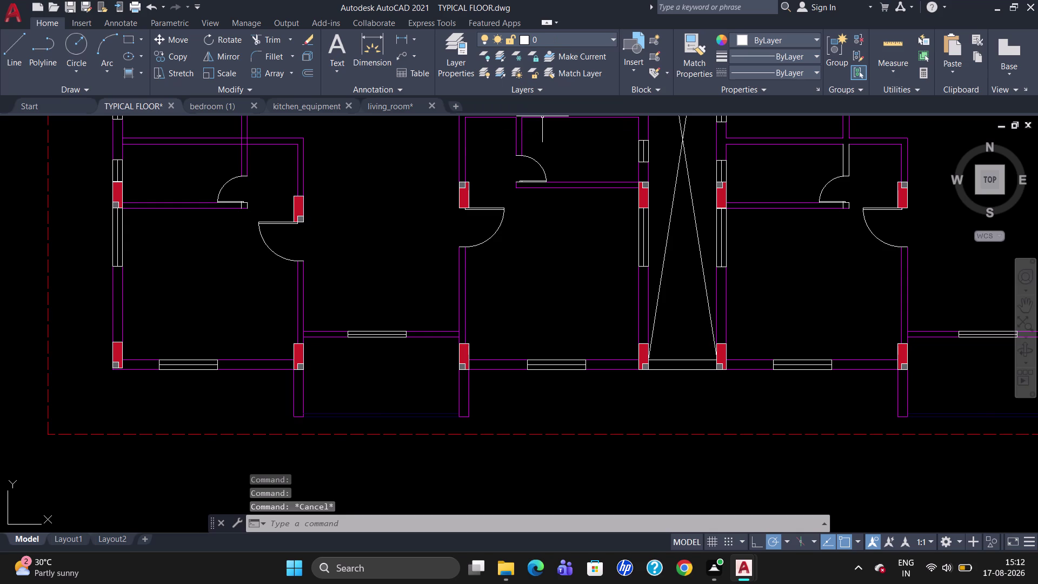
Move the short white wall line beside the door onto Layer1.
scroll(down, 3)
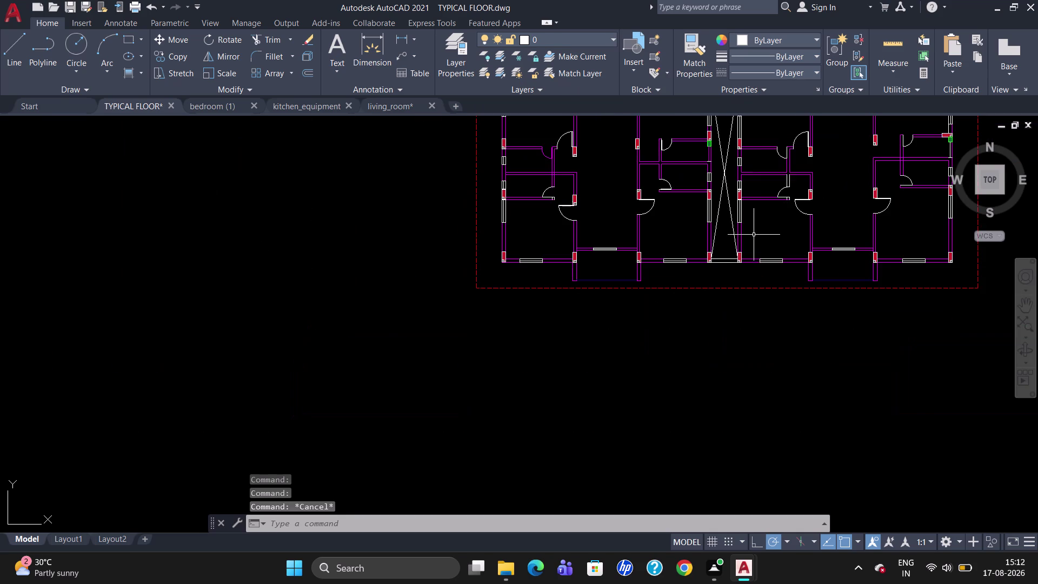
scroll(up, 3)
click(787, 181)
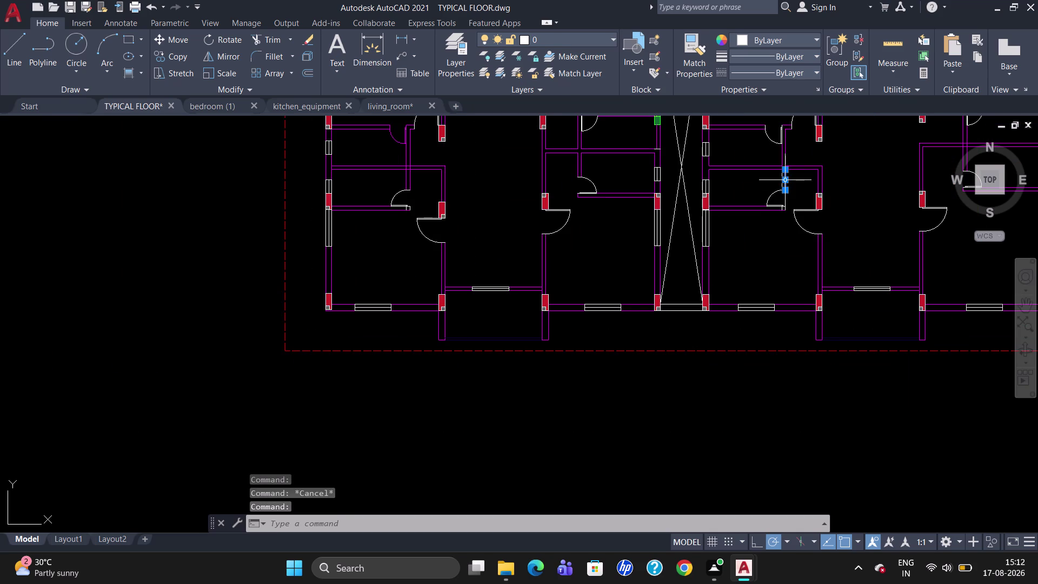
scroll(up, 3)
click(781, 180)
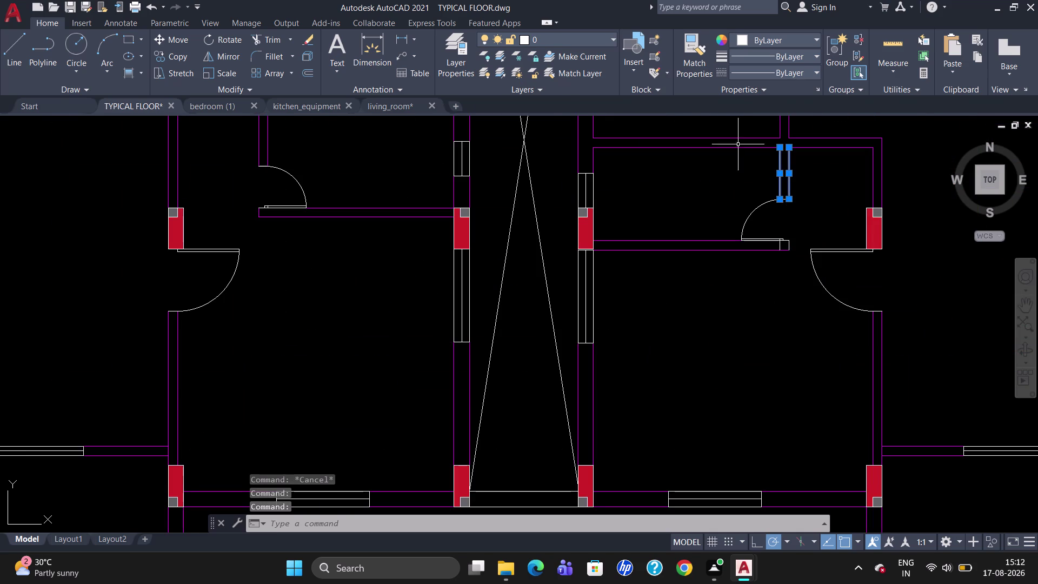
click(597, 46)
click(580, 85)
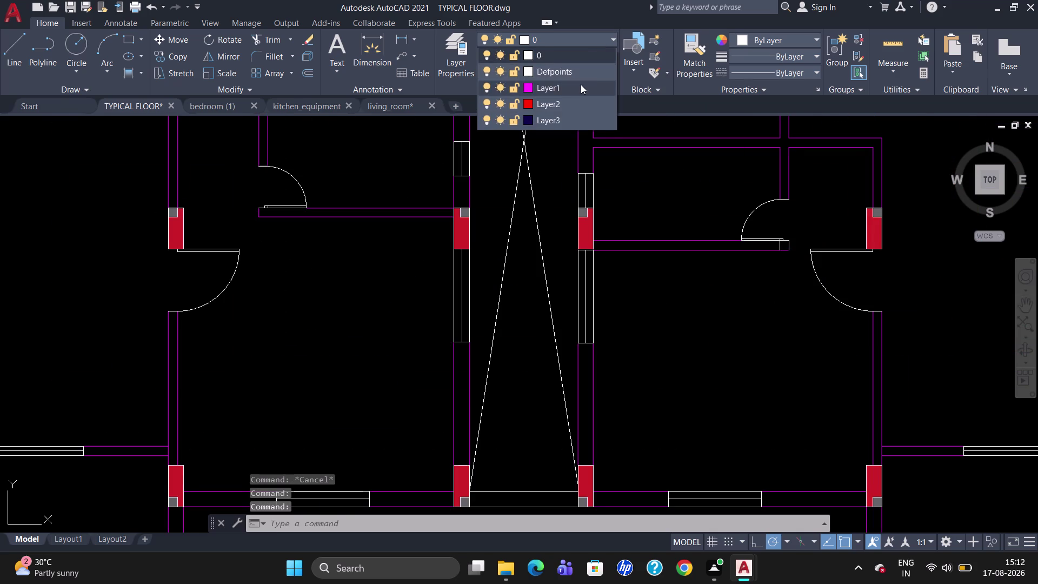
key(Escape)
Move the three white line pieces beside the green column onto Layer1.
scroll(down, 3)
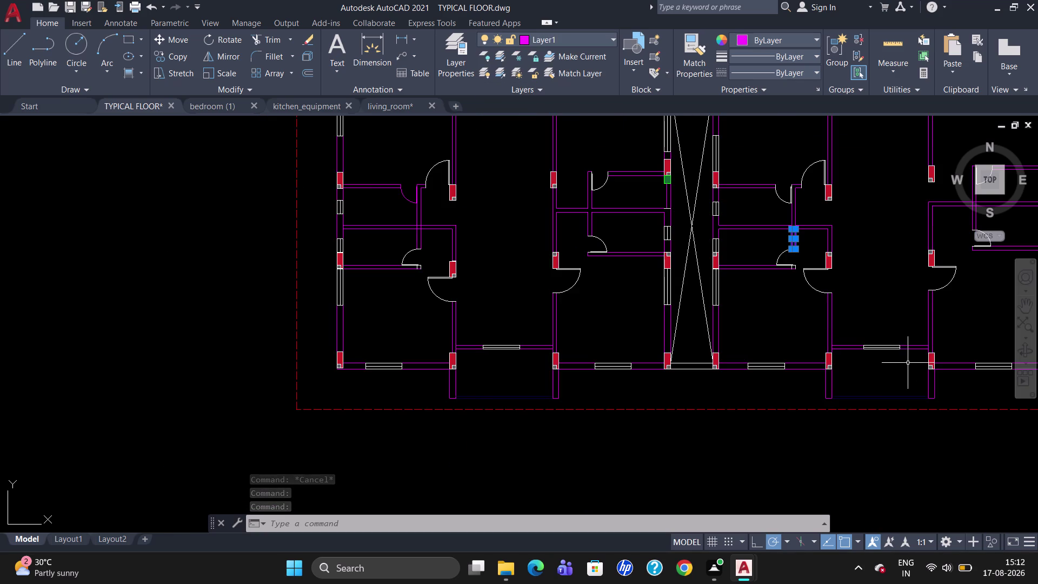
scroll(up, 3)
scroll(down, 3)
scroll(down, 3)
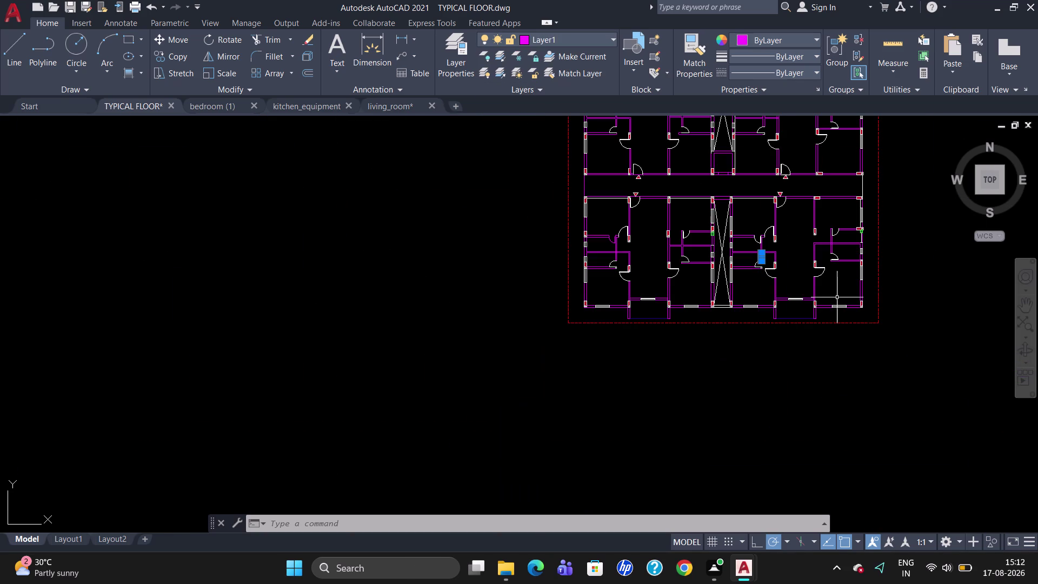
scroll(up, 3)
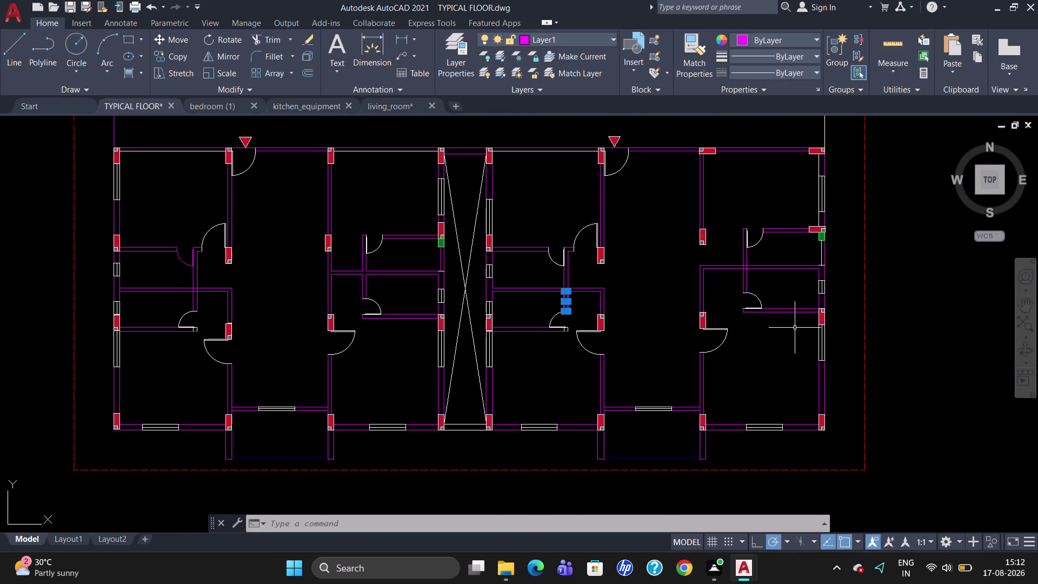
scroll(up, 3)
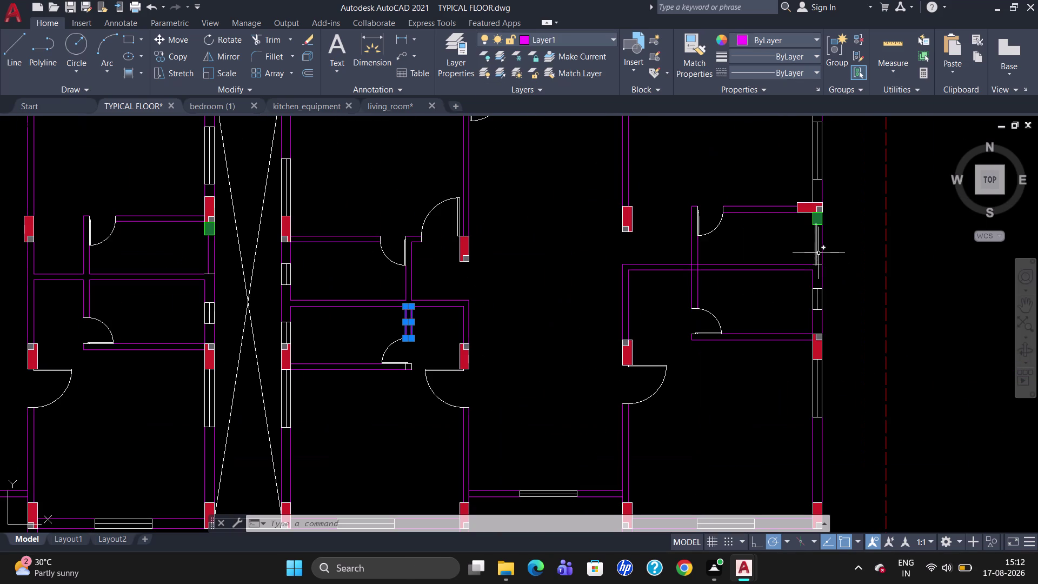
click(816, 252)
scroll(up, 3)
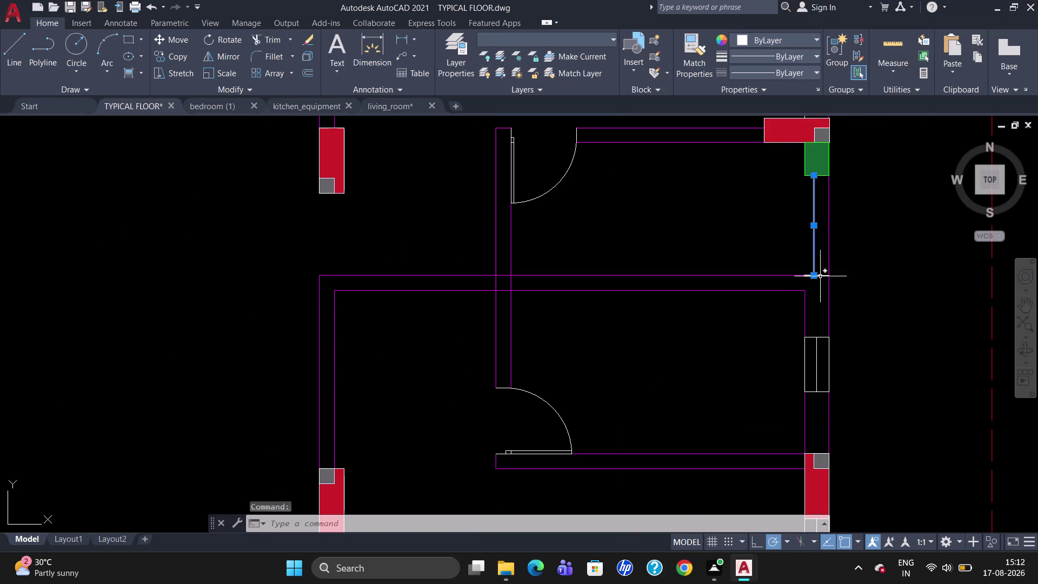
click(820, 276)
scroll(up, 3)
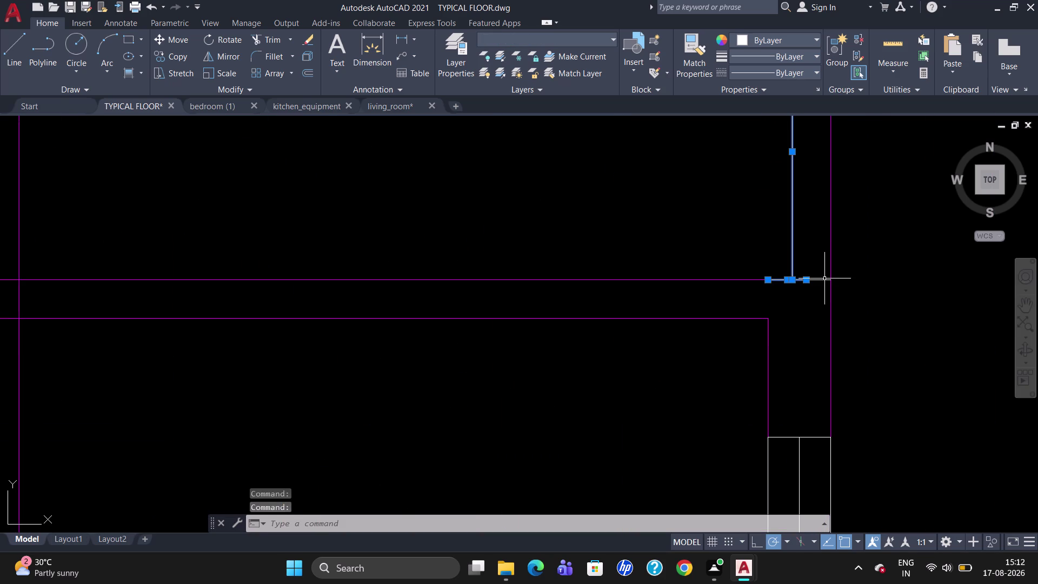
click(825, 280)
click(579, 45)
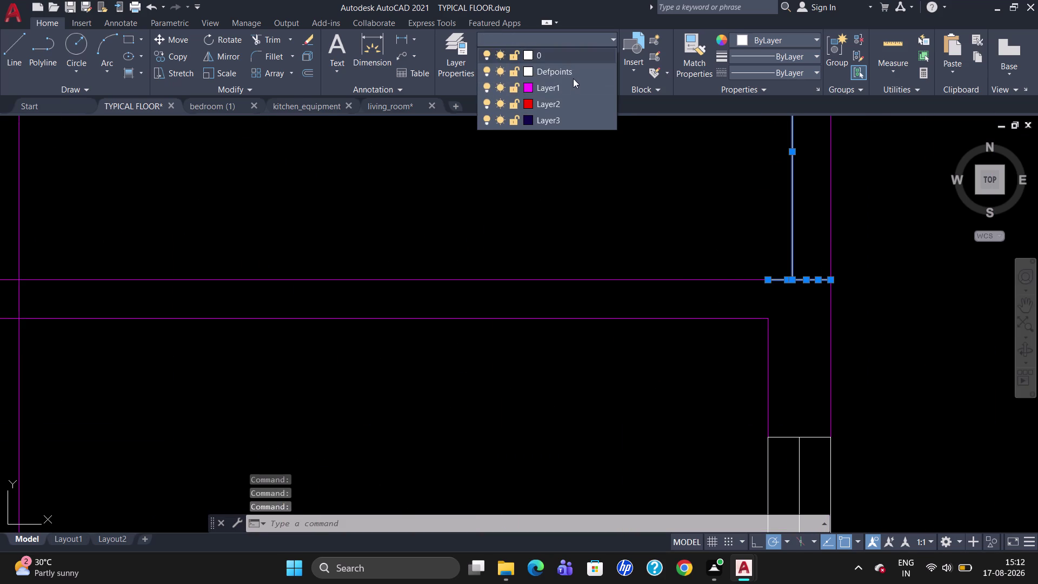
click(573, 90)
key(Escape)
key(Escape)
scroll(down, 3)
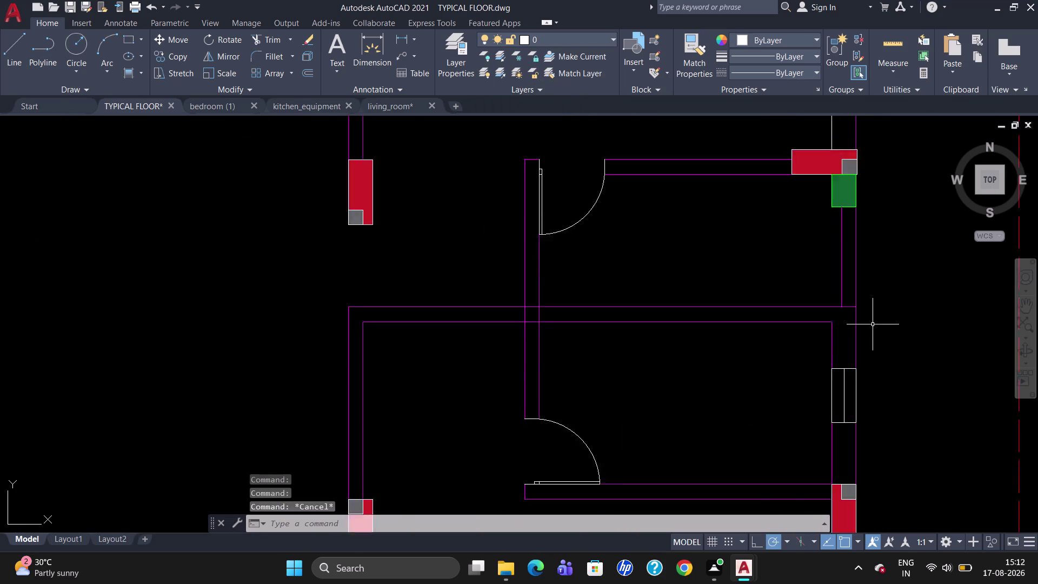
scroll(down, 3)
Try trimming the wall lines at the room corner, then abandon the trim.
text(TR)
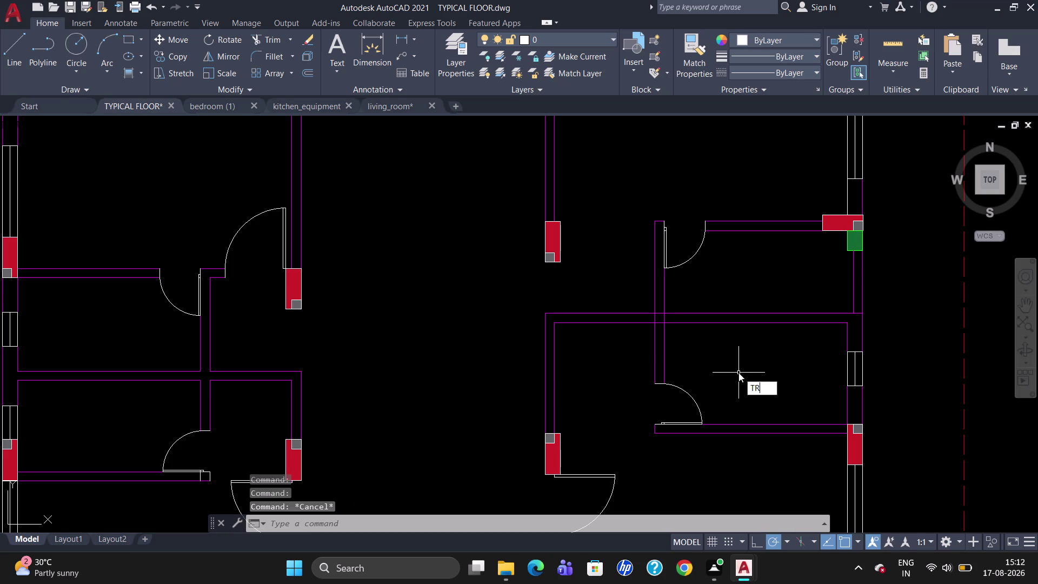
key(Return)
key(Return)
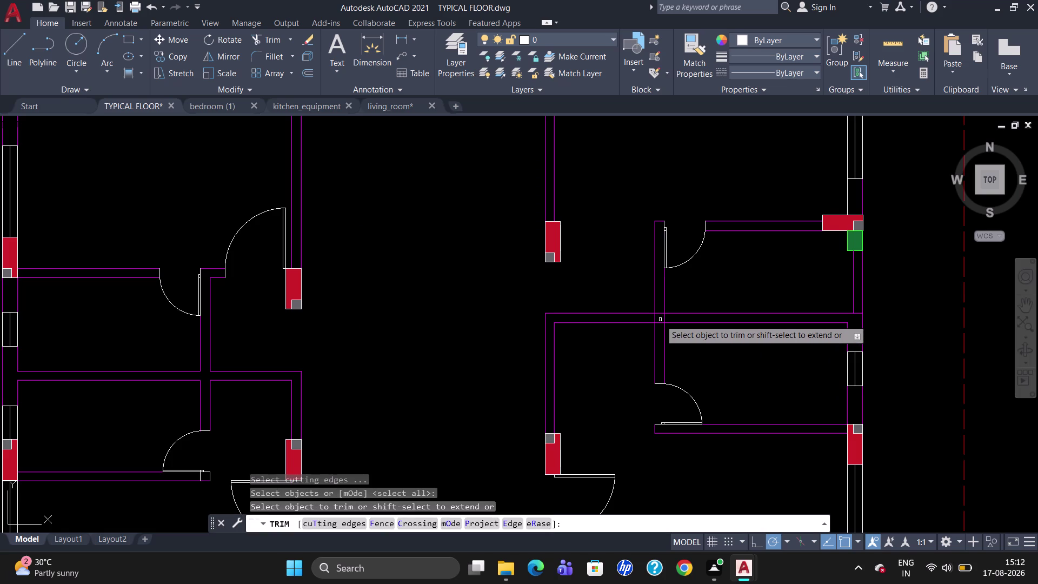
click(663, 319)
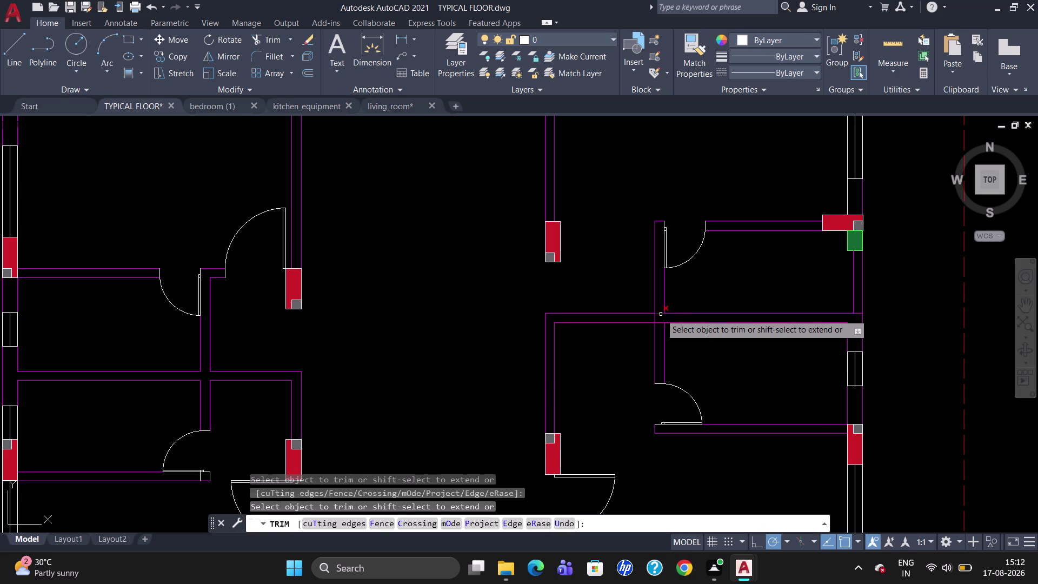
click(661, 315)
click(654, 317)
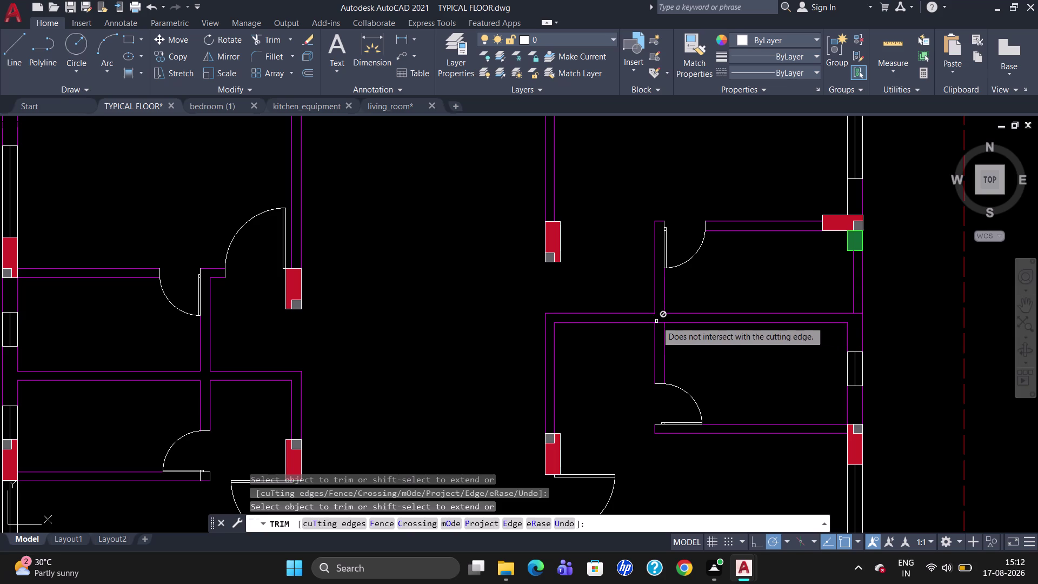
click(659, 322)
key(Escape)
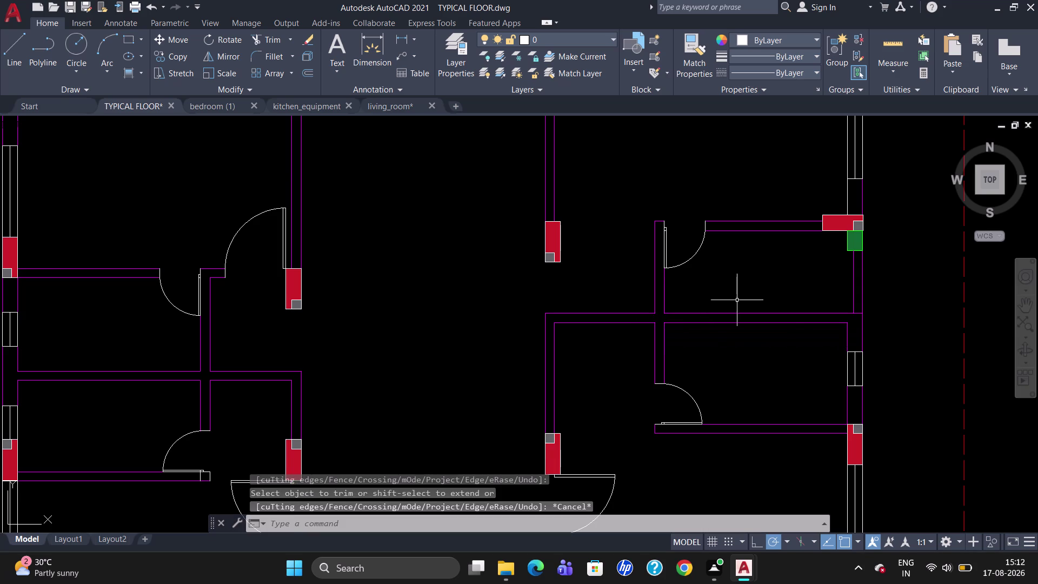
Trim the wall end beside the door using all objects as cutting edges.
scroll(down, 3)
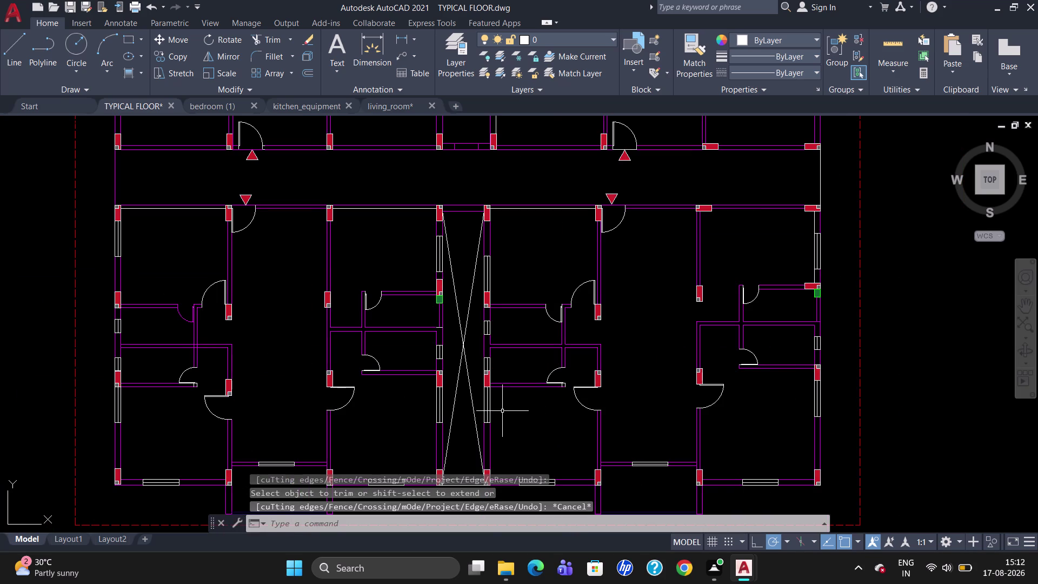
scroll(up, 3)
text(T)
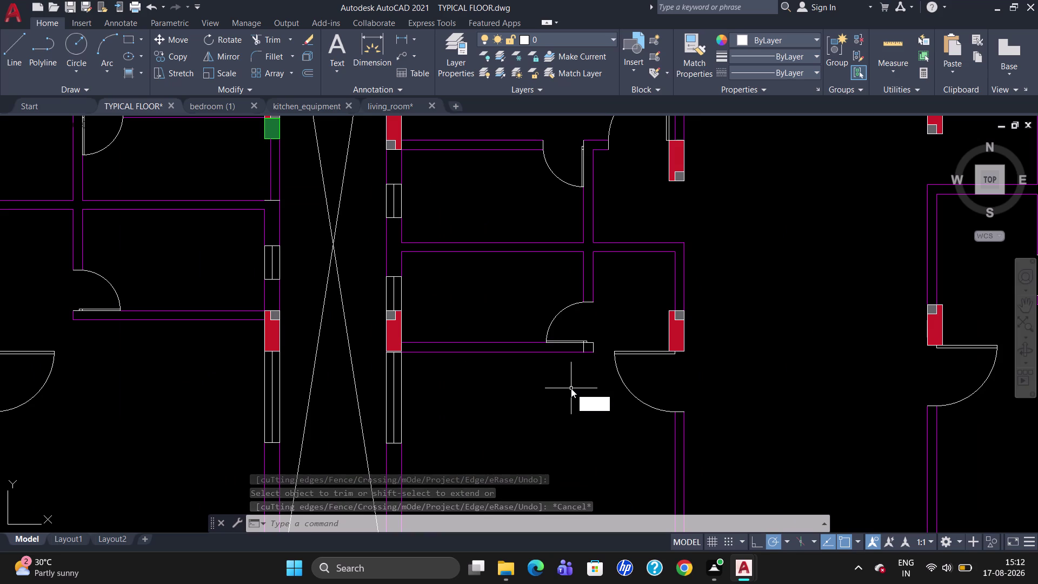
text(R)
key(Return)
key(Return)
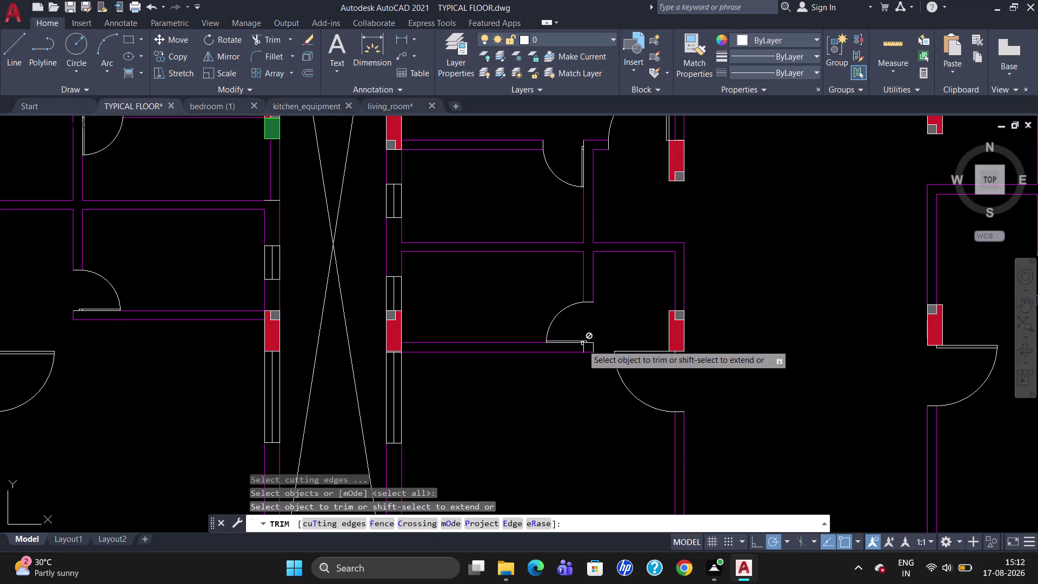
click(583, 349)
key(Escape)
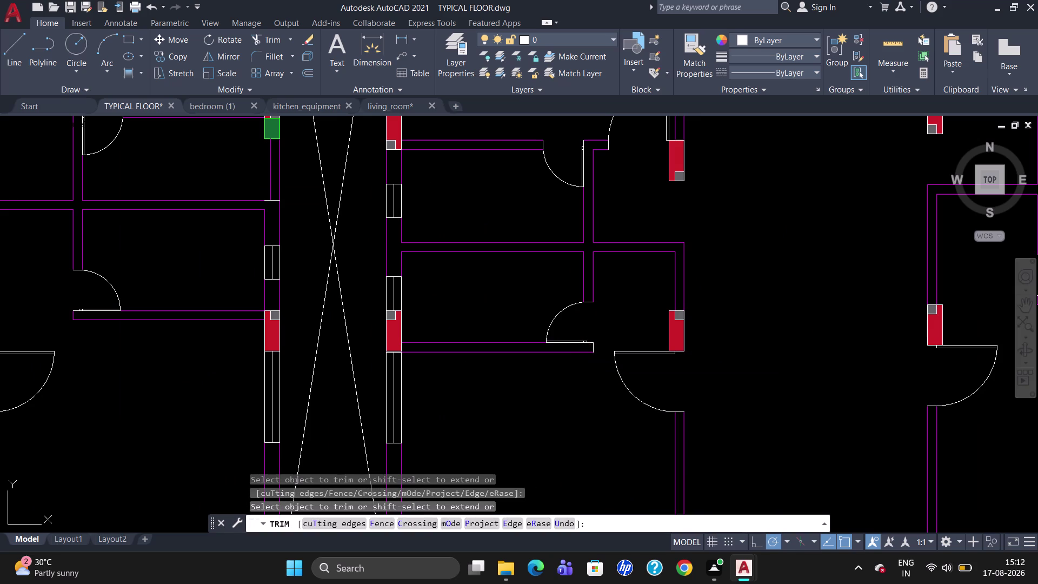
Put the short wall end line on Layer1.
scroll(up, 3)
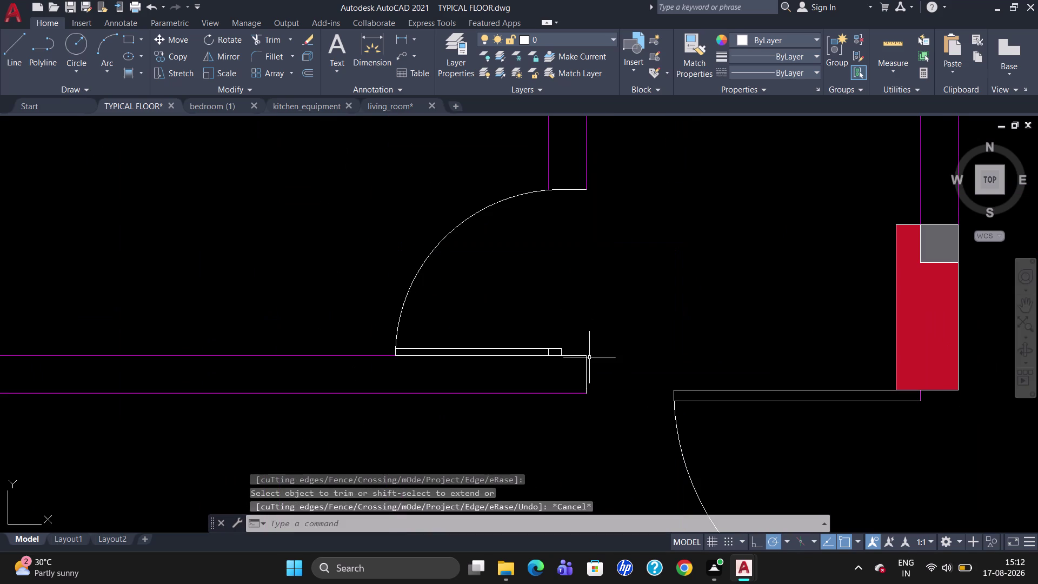
click(586, 376)
scroll(up, 3)
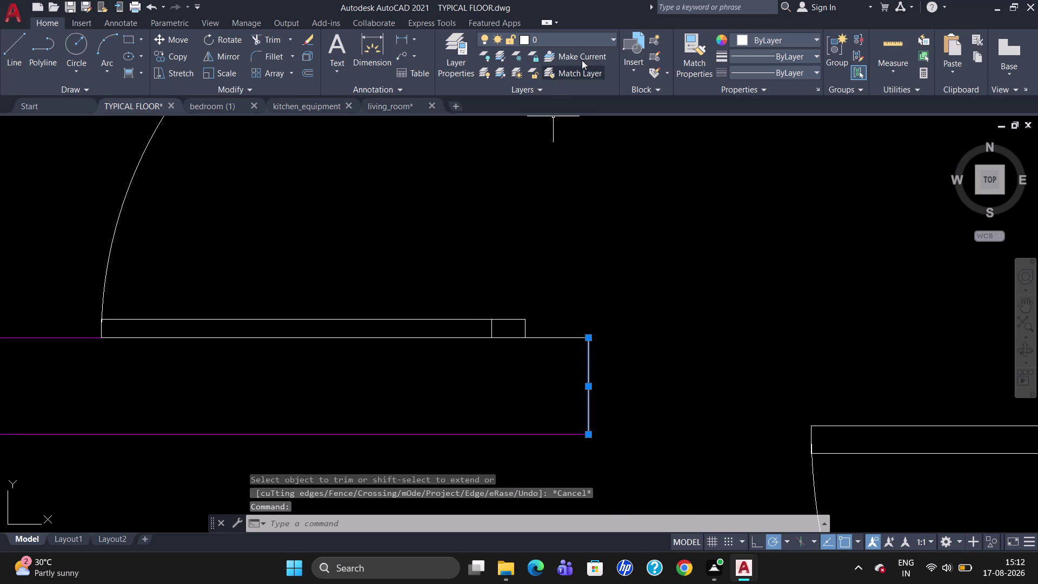
click(597, 36)
click(588, 90)
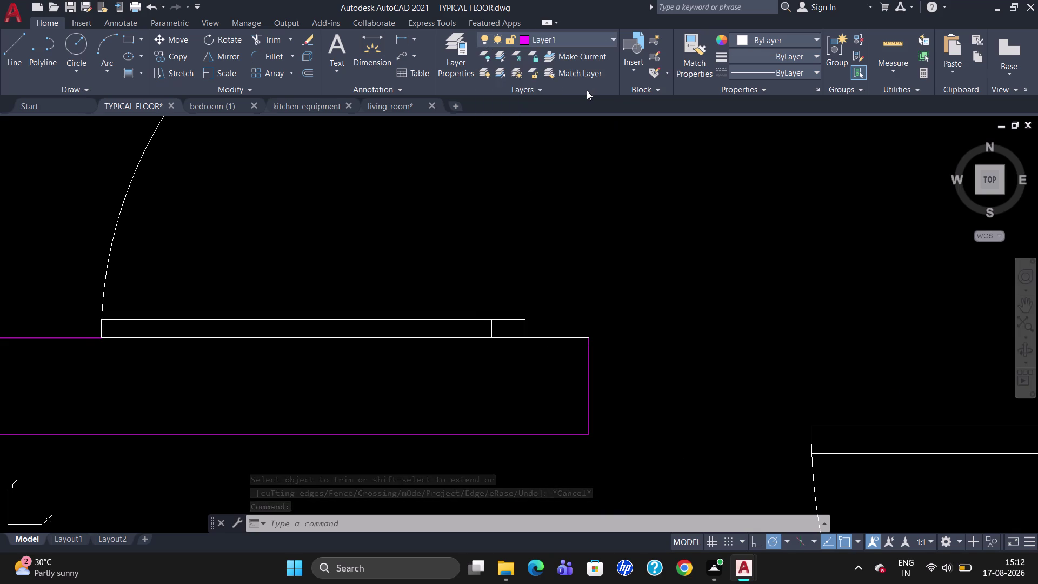
key(Escape)
scroll(down, 3)
key(Escape)
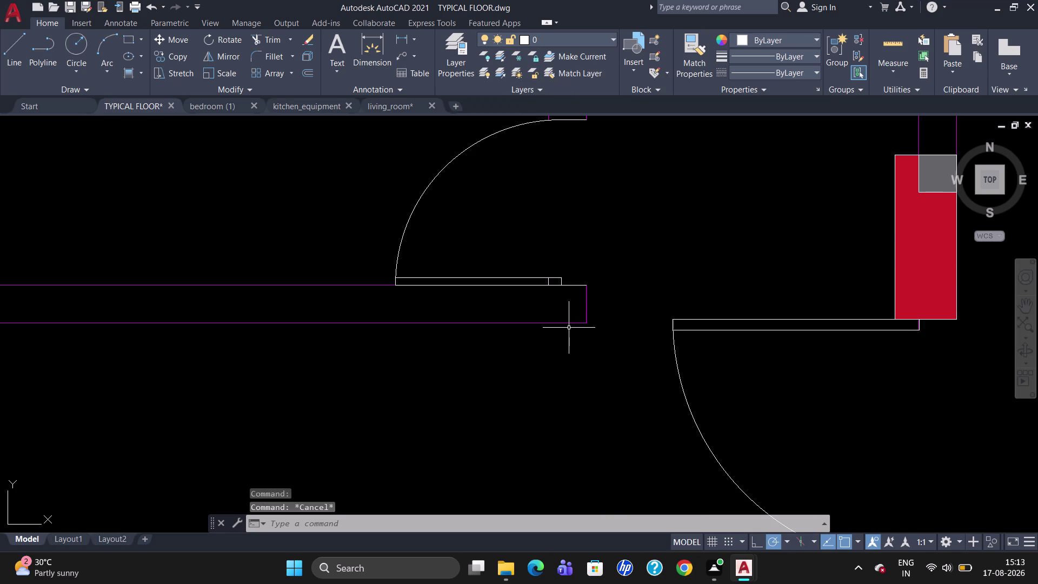
key(Escape)
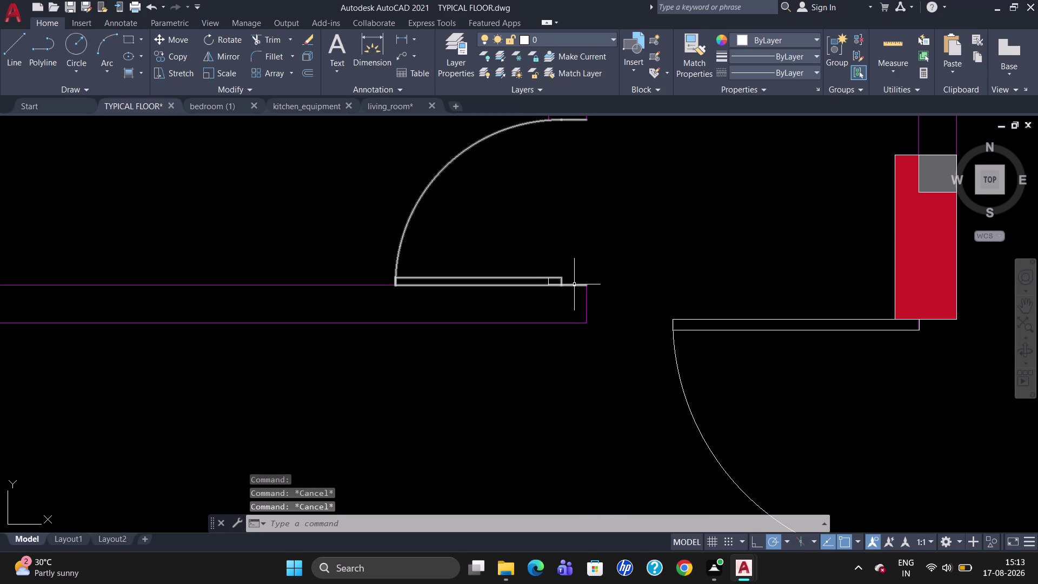
Put the door swing on Layer1 and select the stair-side room's top wall line.
click(574, 284)
click(600, 42)
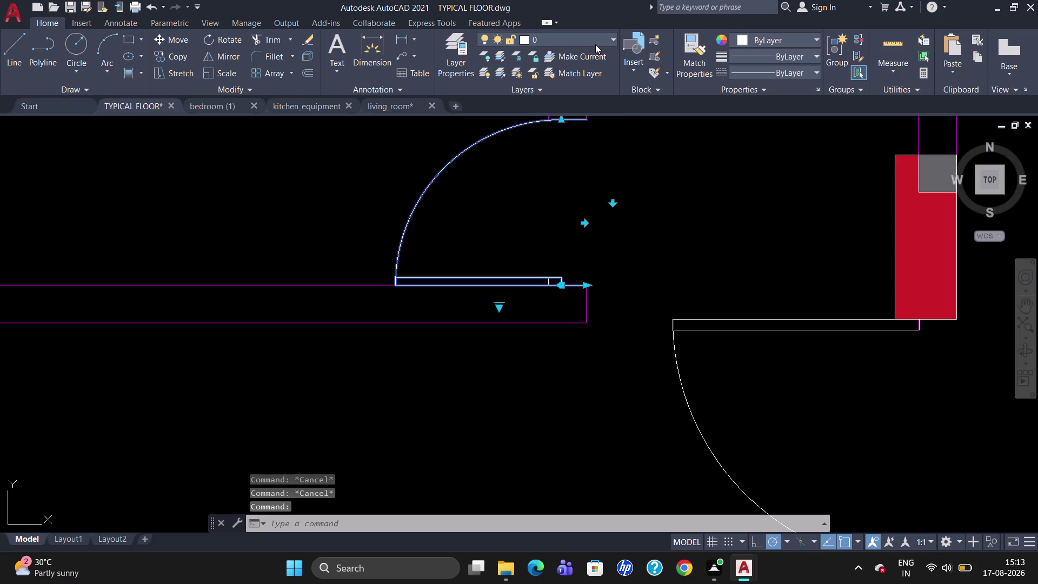
key(Escape)
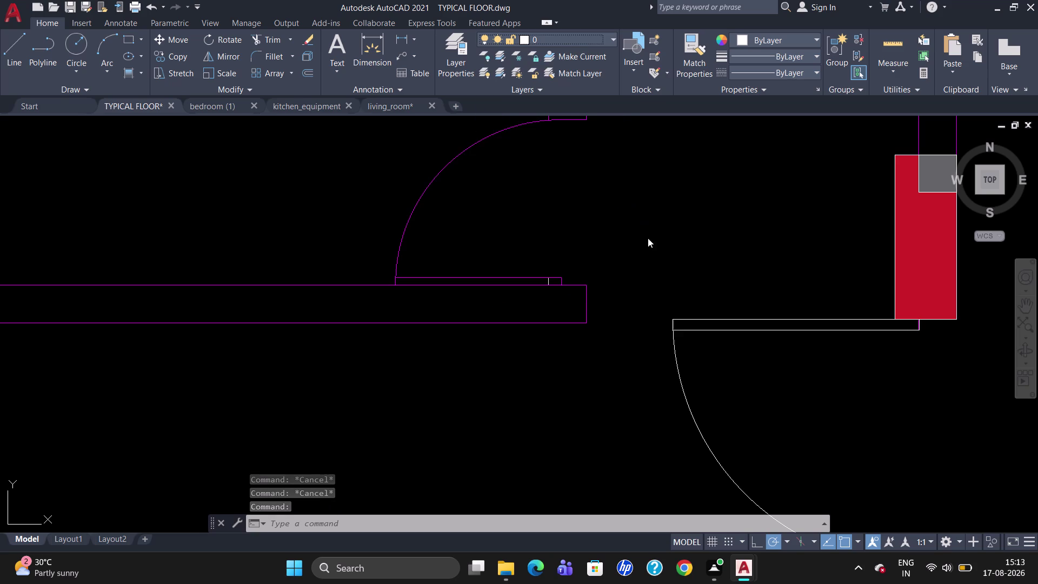
key(Escape)
scroll(down, 3)
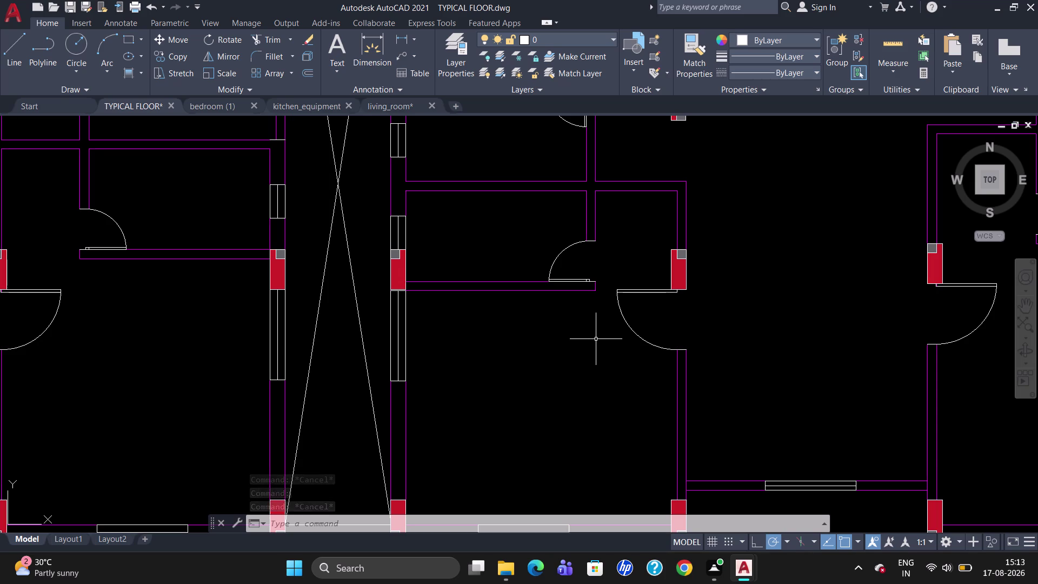
scroll(down, 3)
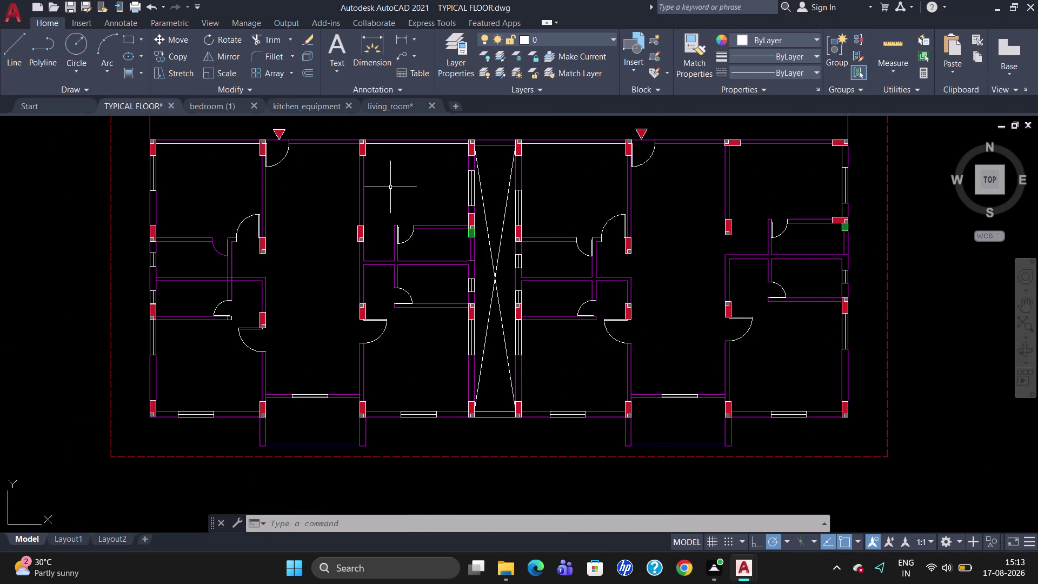
click(420, 143)
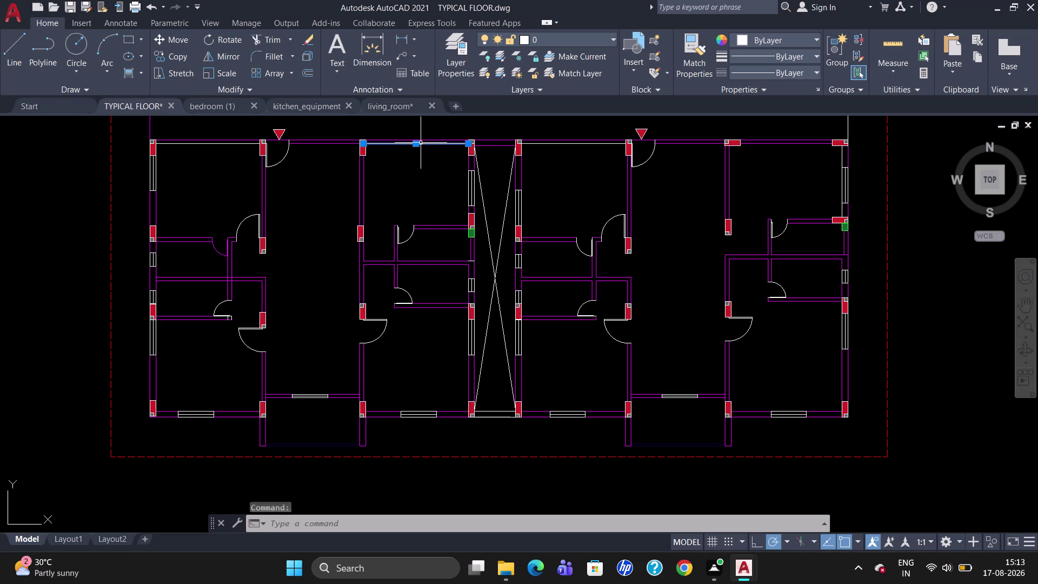
Move the selected top wall line of the stair-side room onto Layer1.
click(557, 39)
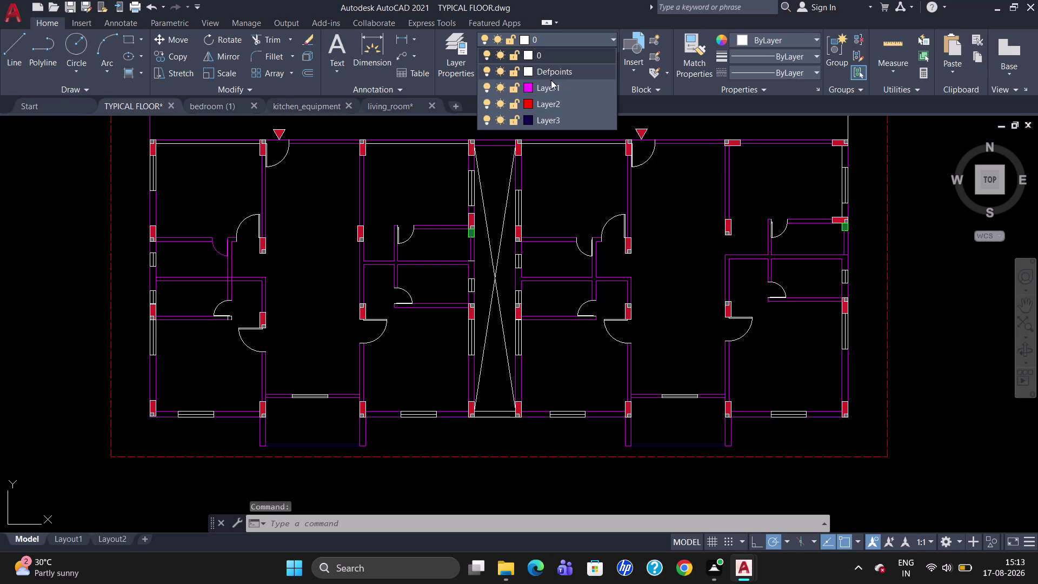
click(551, 86)
key(Escape)
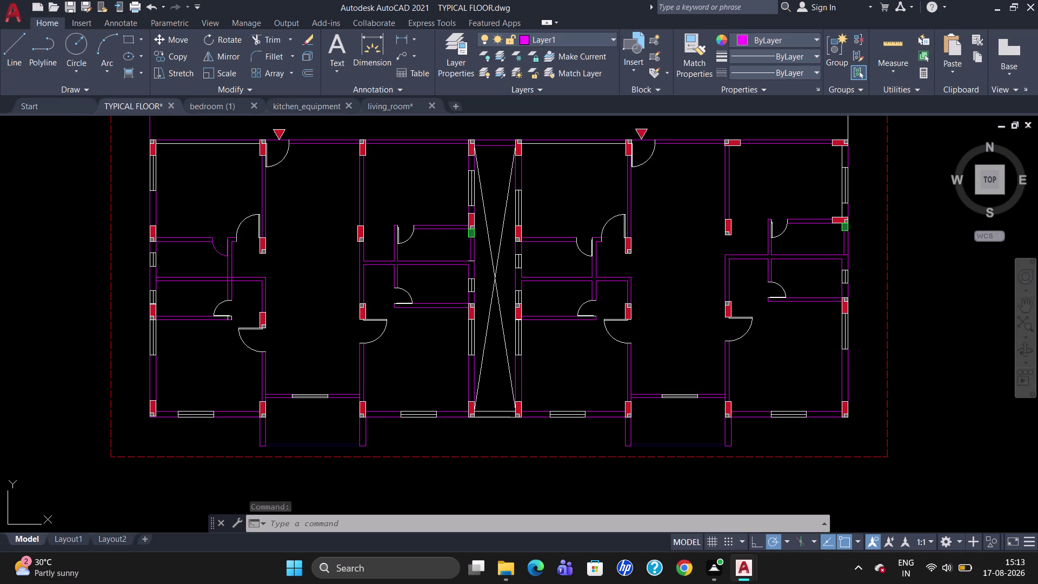
key(Escape)
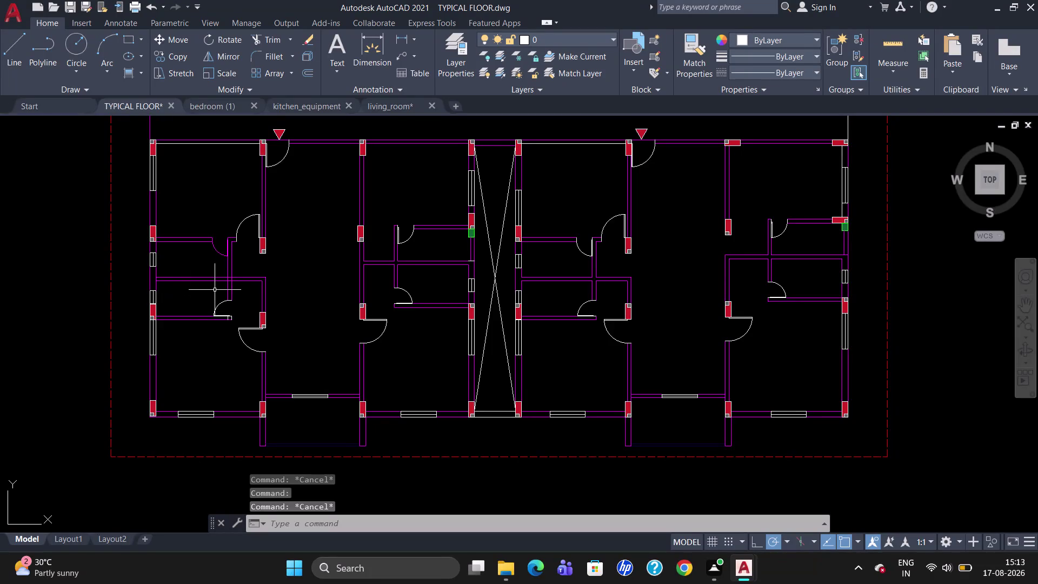
Trim four surplus wall segments at the junction and the leftover end near the door.
text(TR)
key(Return)
key(Return)
scroll(up, 3)
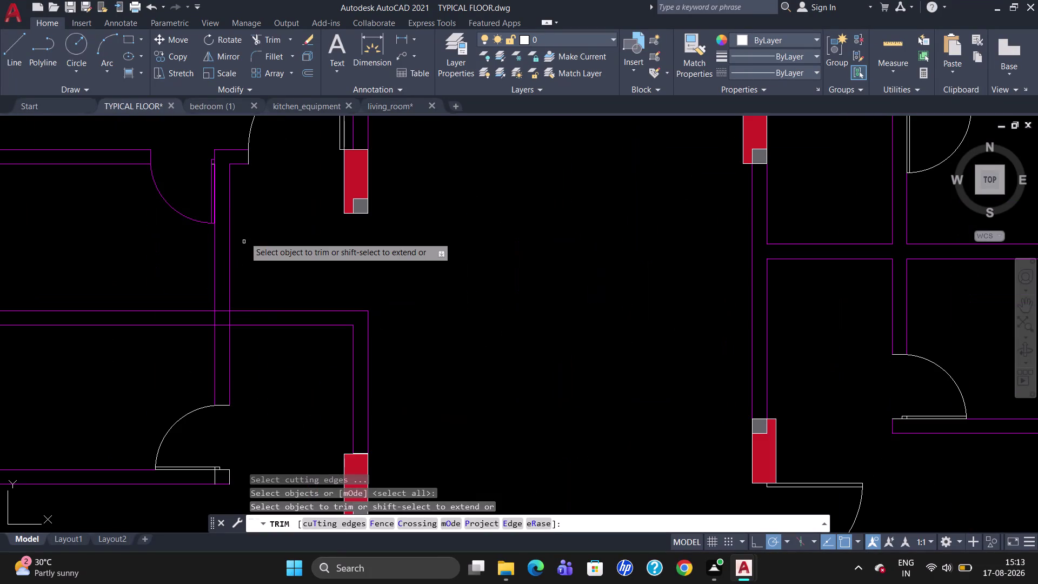
scroll(down, 3)
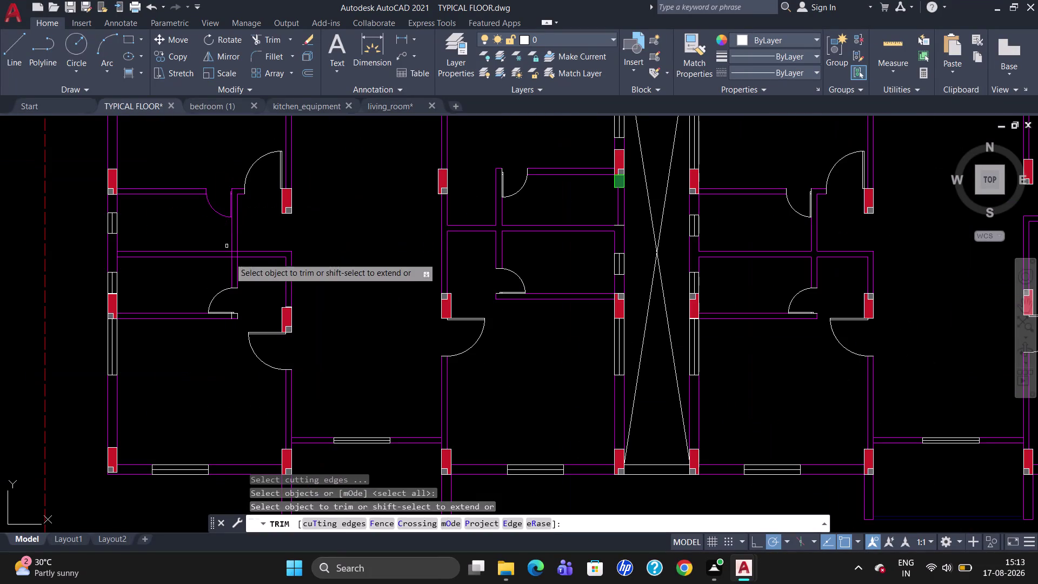
click(237, 256)
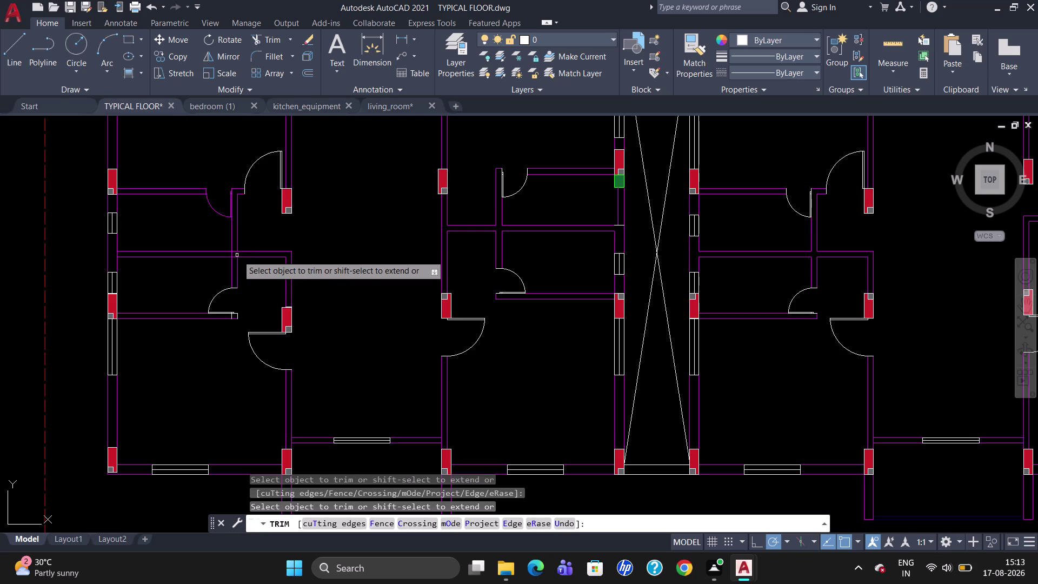
click(234, 251)
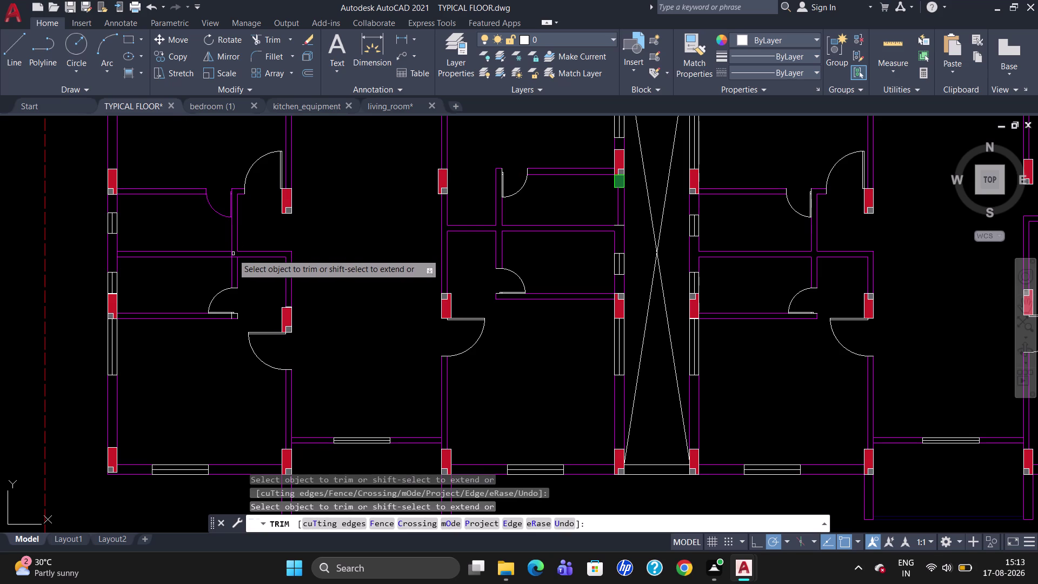
click(232, 253)
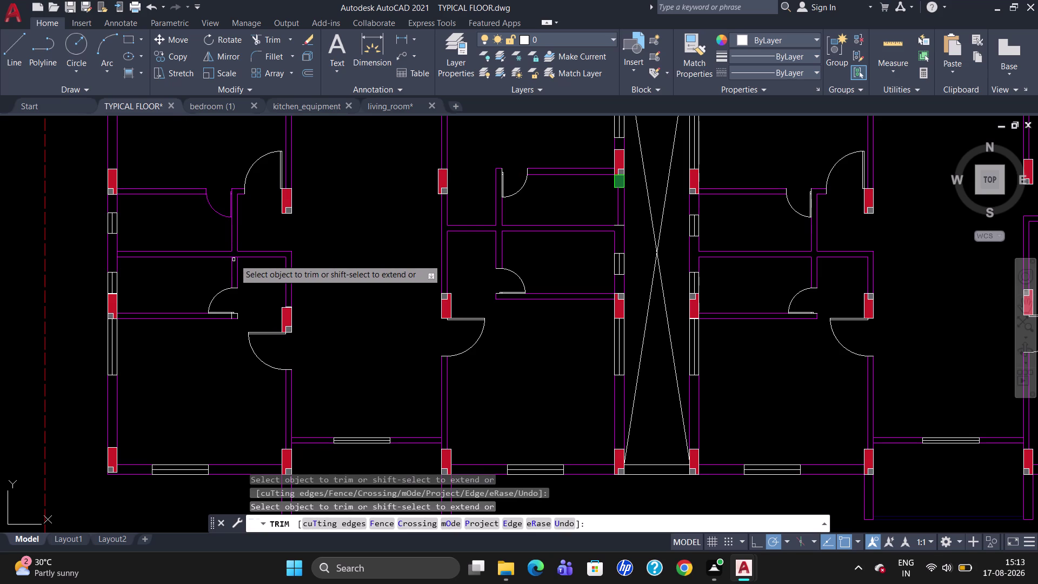
click(235, 258)
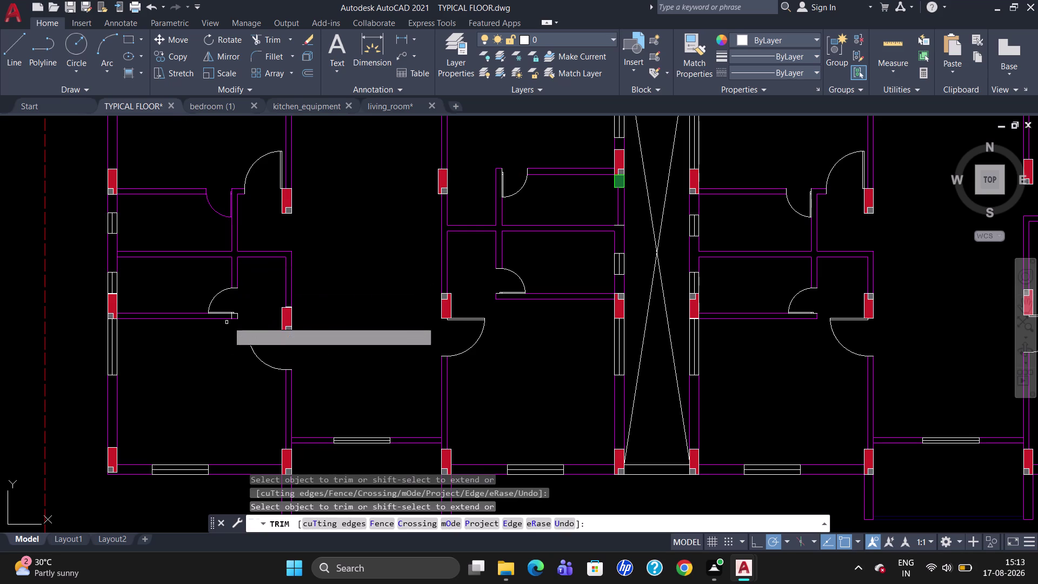
scroll(up, 3)
click(233, 308)
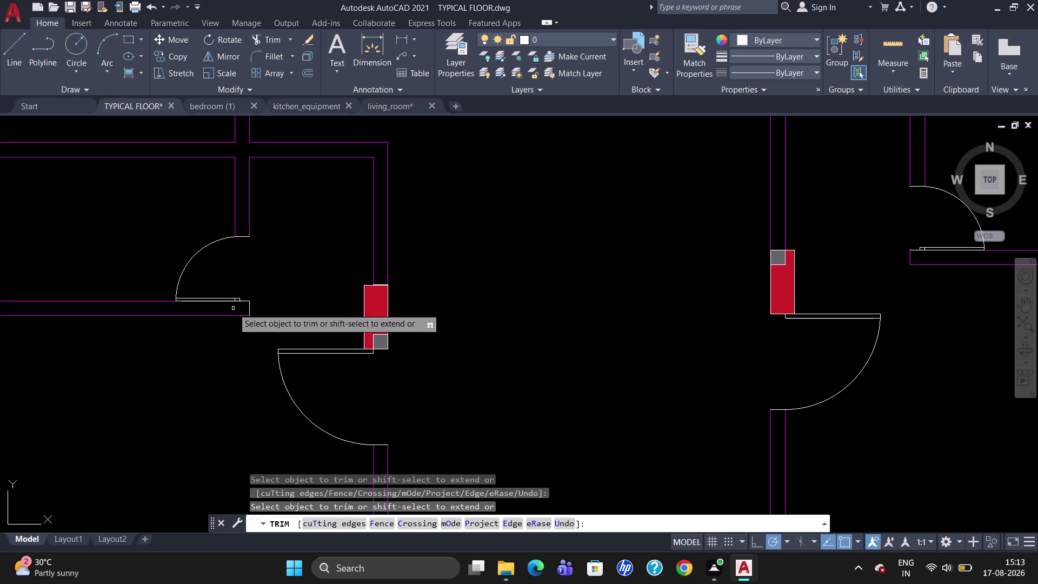
key(Escape)
Move the short stub line beside the lower door onto Layer1.
scroll(down, 3)
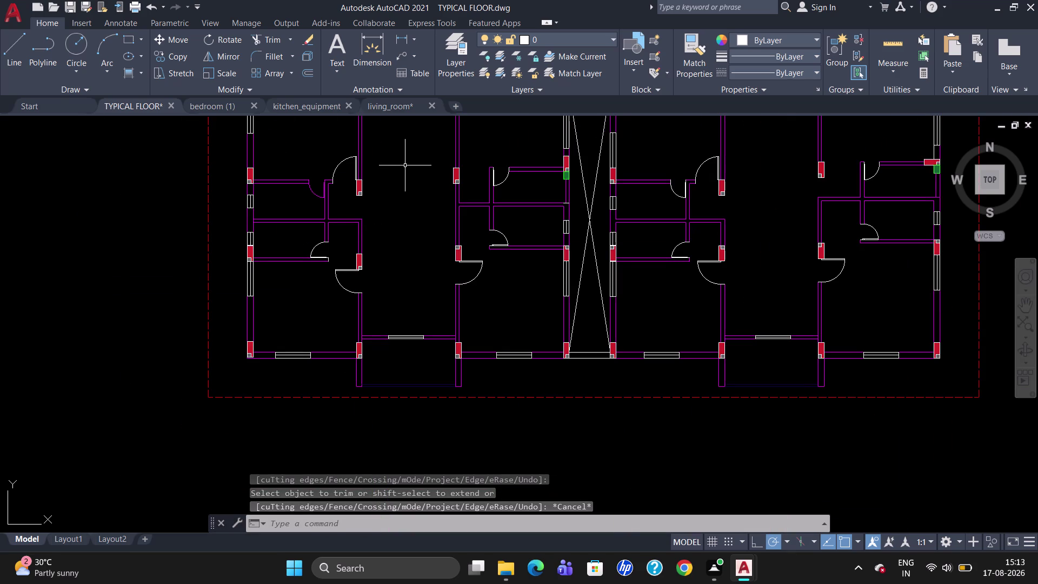
scroll(up, 3)
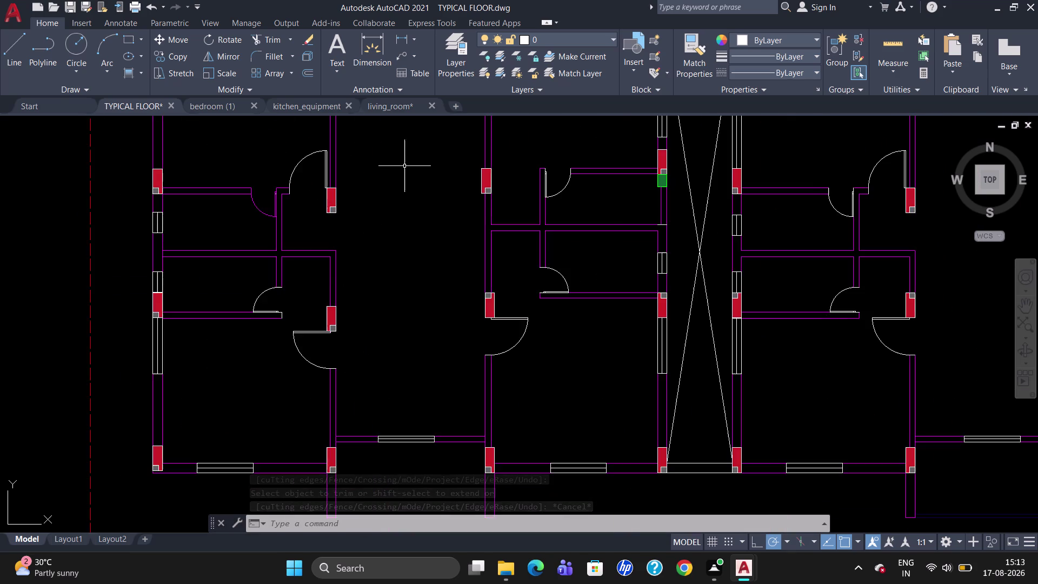
scroll(down, 3)
scroll(up, 3)
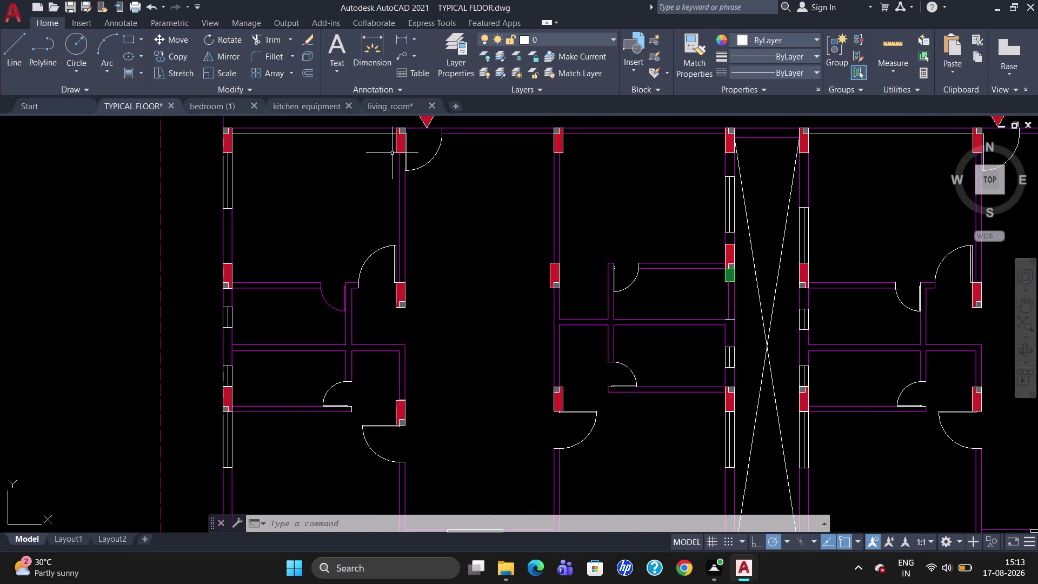
scroll(down, 3)
scroll(up, 3)
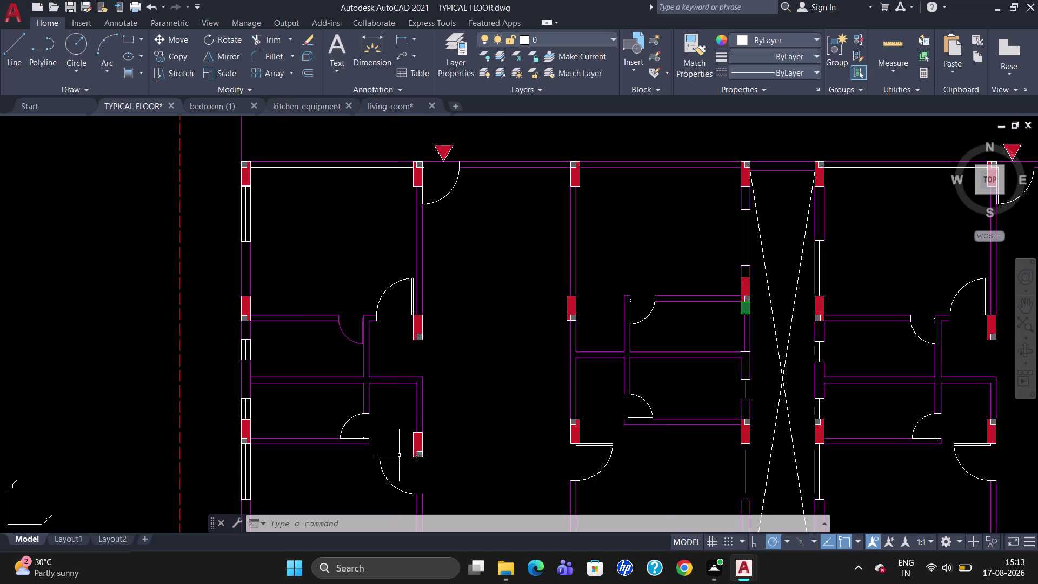
scroll(down, 3)
scroll(up, 3)
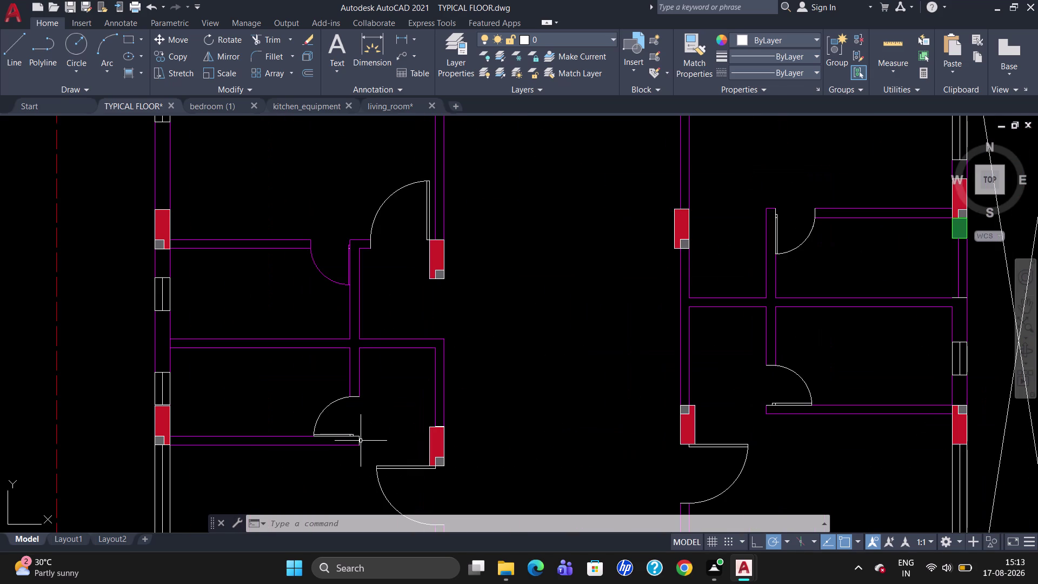
click(360, 440)
click(581, 40)
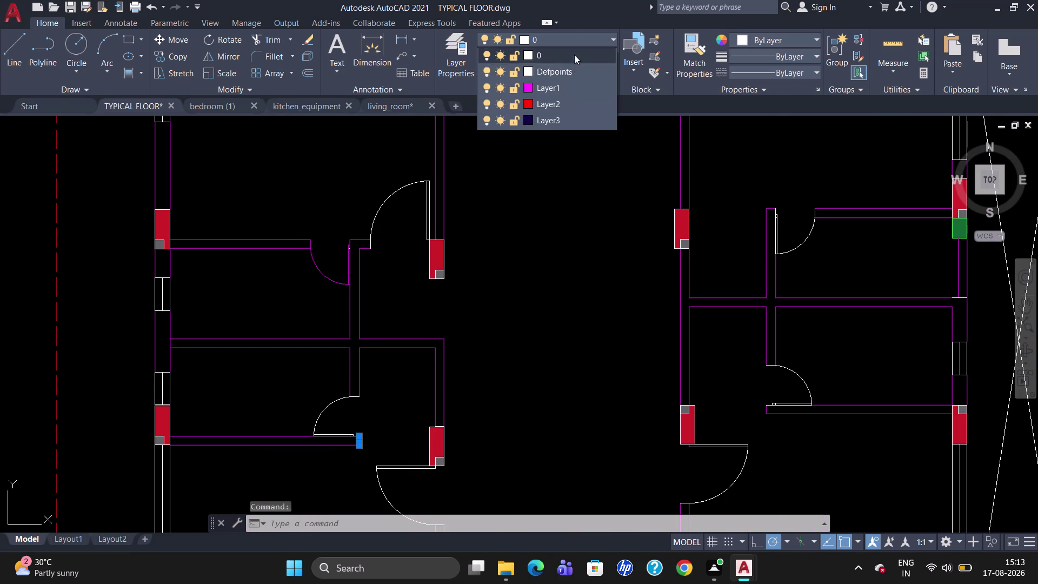
click(571, 84)
key(grave)
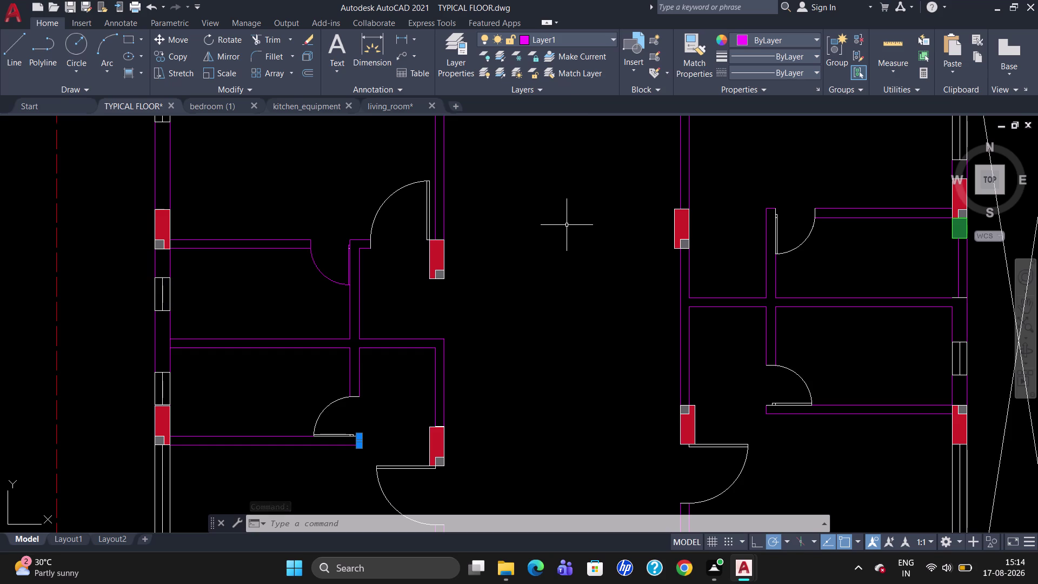
Clear the selection and zoom around both wings to check the magenta walls.
key(Escape)
scroll(down, 3)
scroll(up, 3)
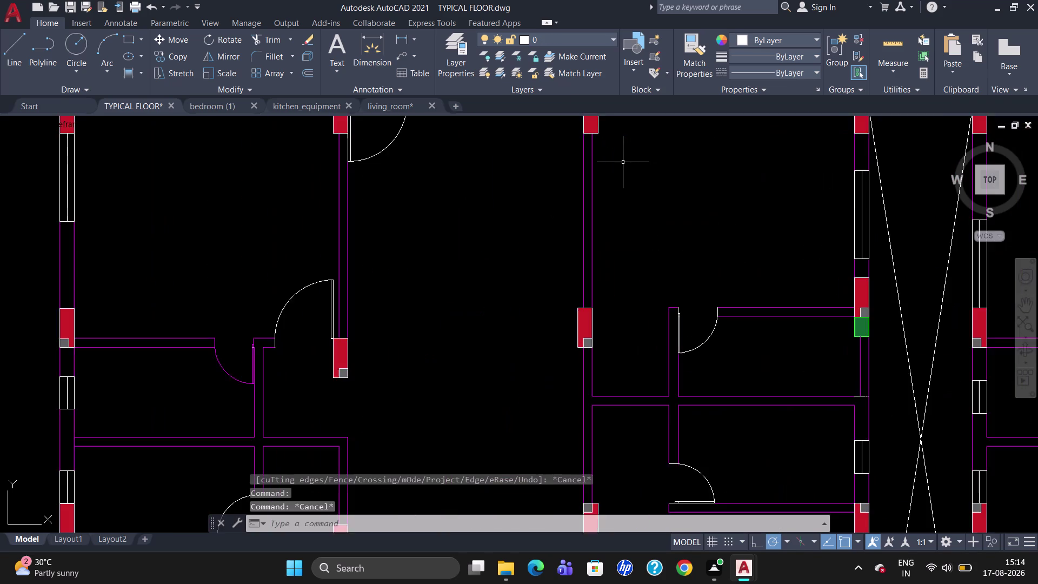
scroll(down, 3)
scroll(up, 3)
scroll(down, 3)
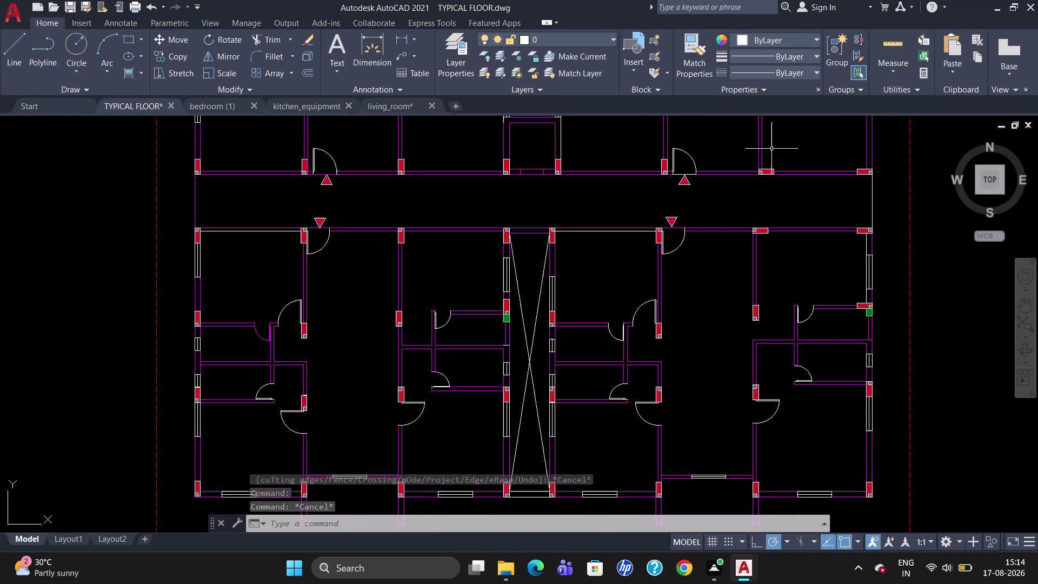
scroll(up, 3)
scroll(down, 3)
scroll(up, 3)
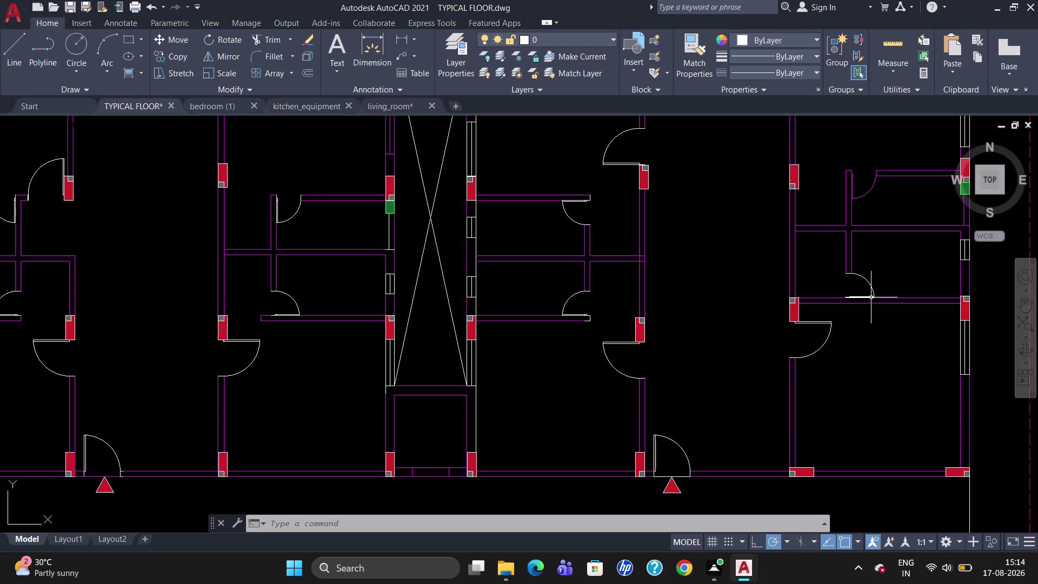
scroll(up, 3)
scroll(down, 3)
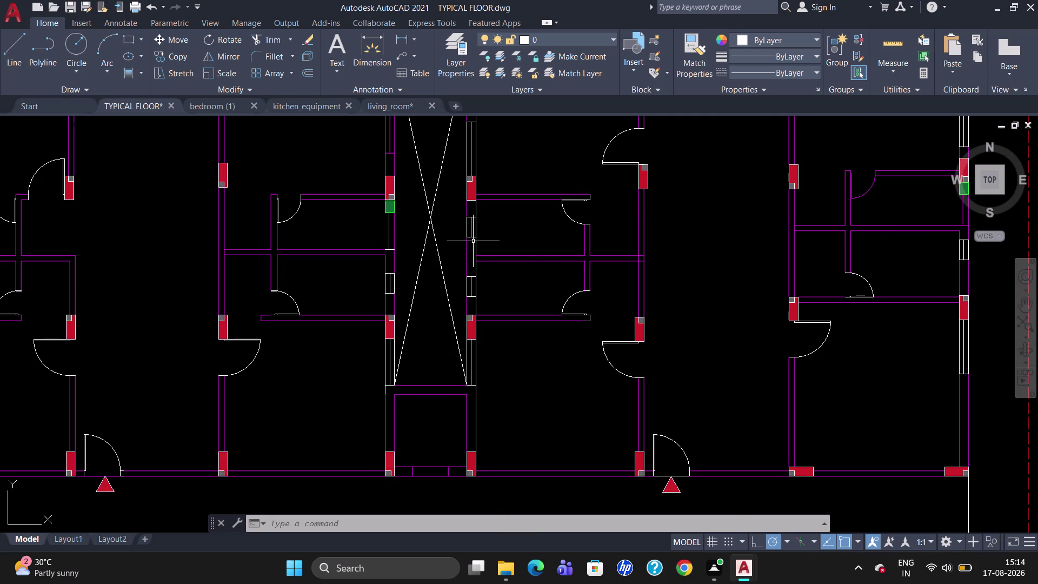
scroll(down, 3)
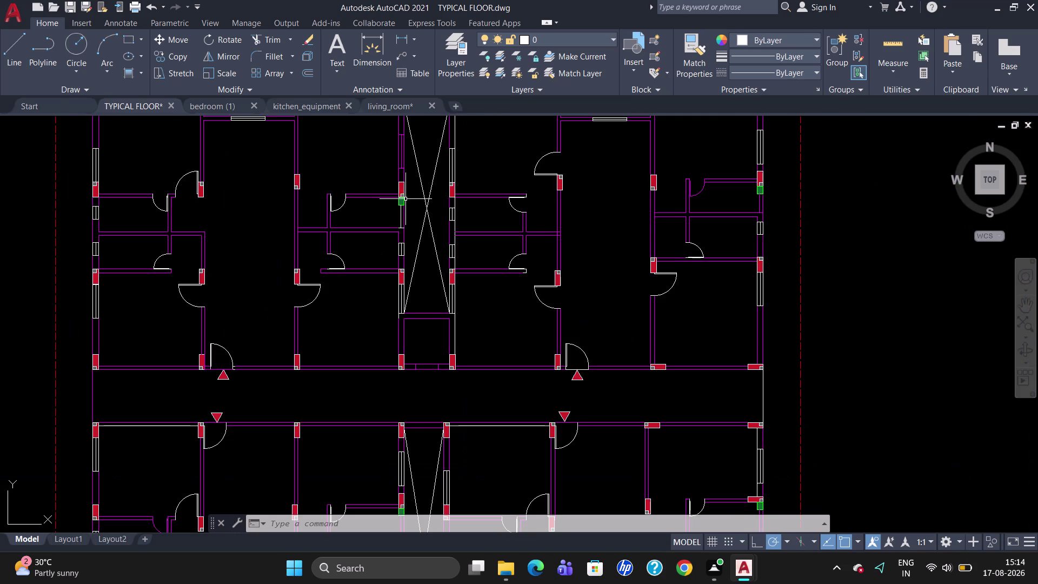
scroll(down, 3)
scroll(up, 3)
scroll(down, 3)
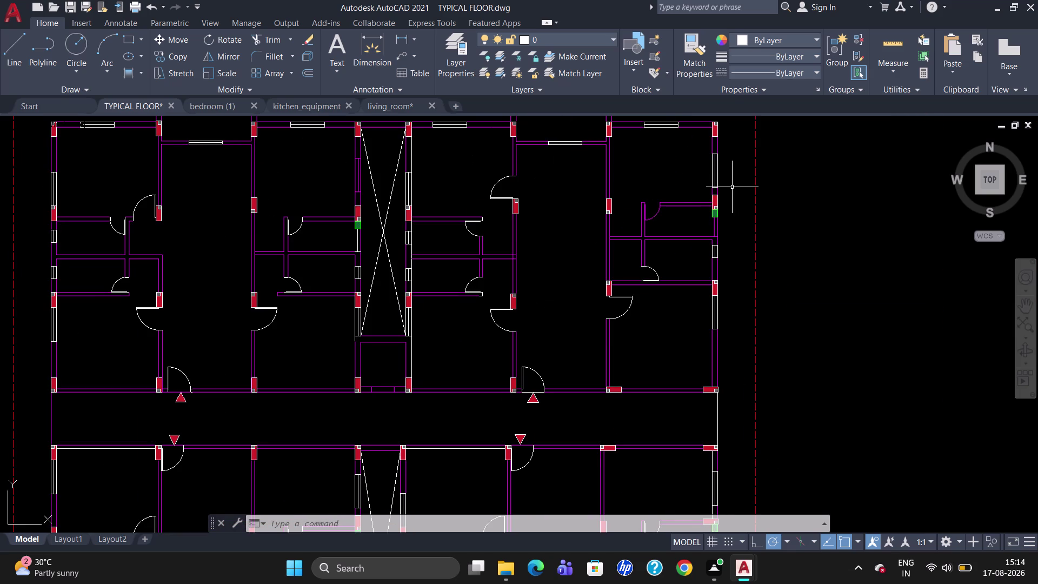
scroll(down, 3)
scroll(up, 3)
scroll(down, 3)
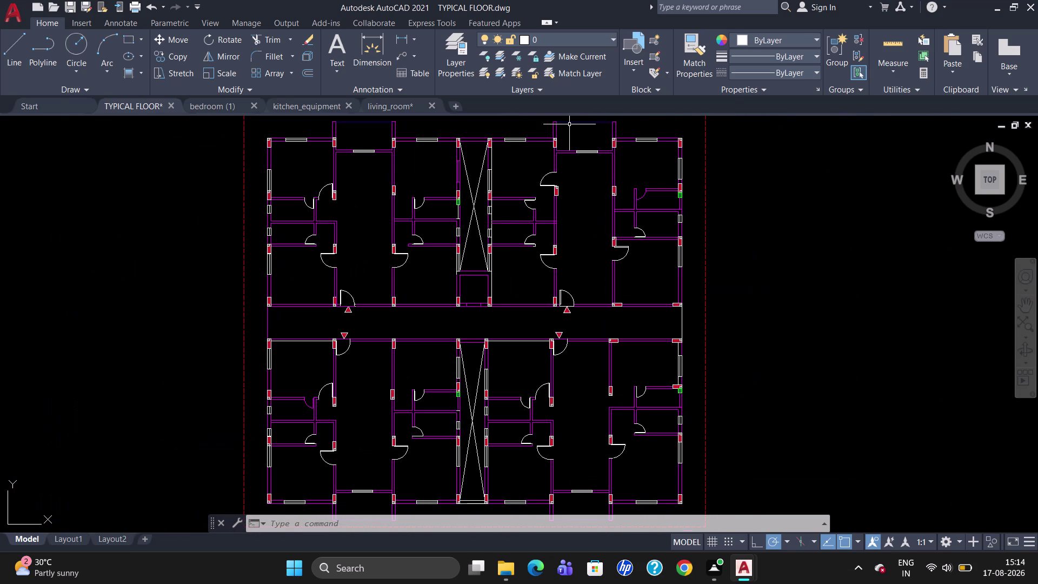
scroll(up, 3)
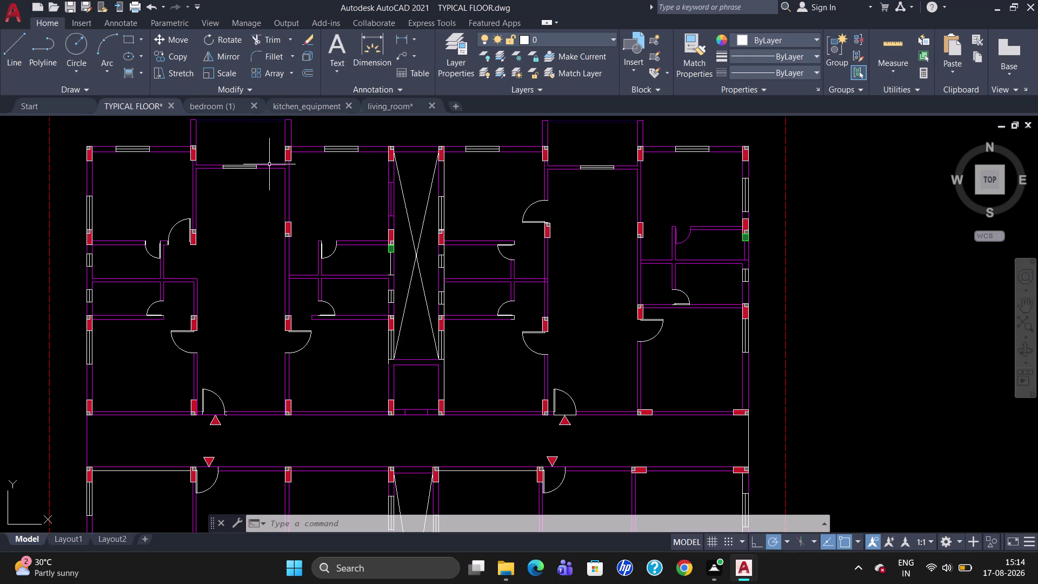
scroll(down, 3)
scroll(down, 3)
scroll(up, 3)
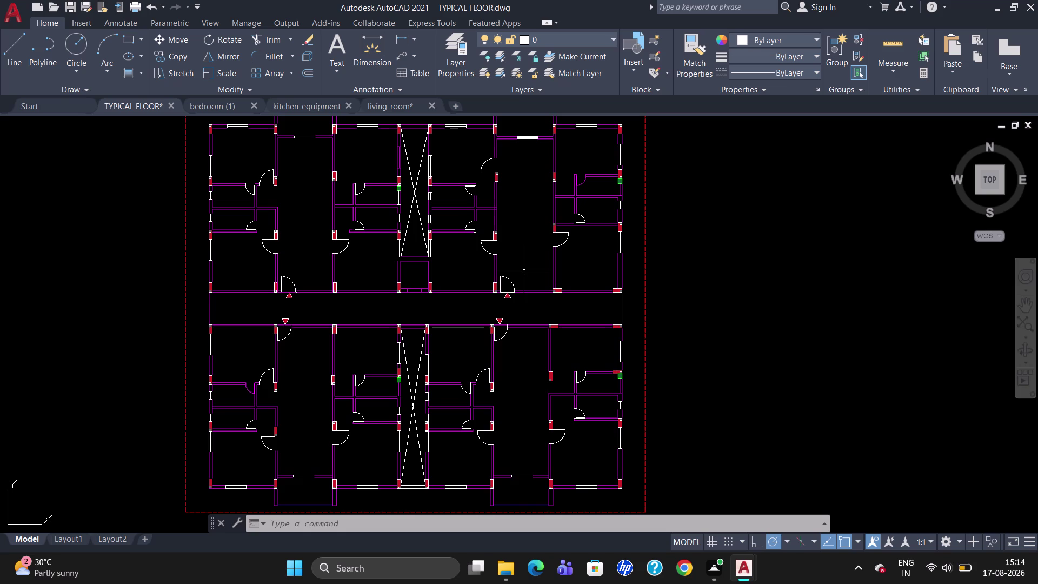
scroll(up, 3)
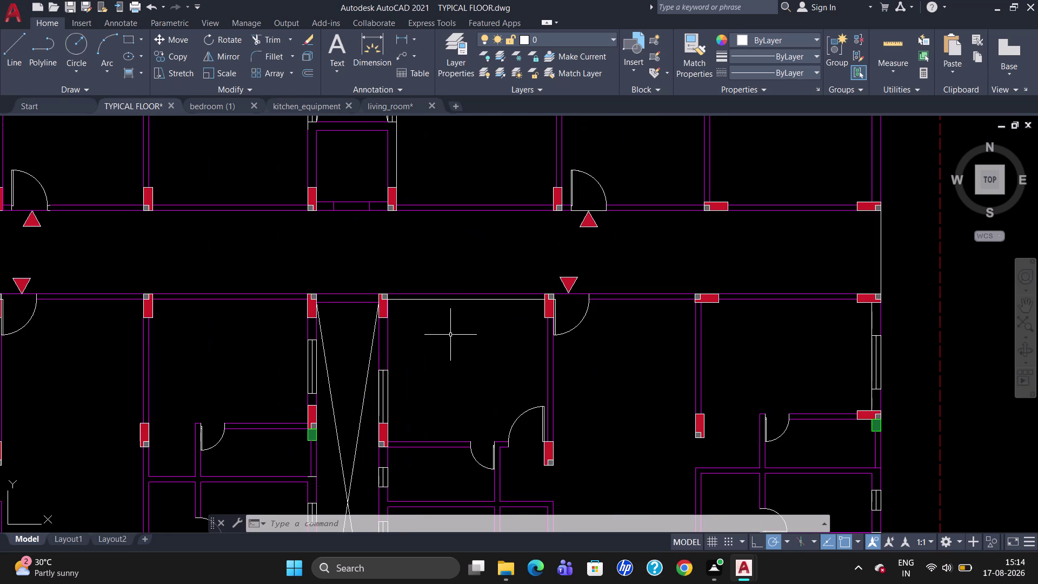
Move the line across the top of the stair onto Layer1.
click(458, 299)
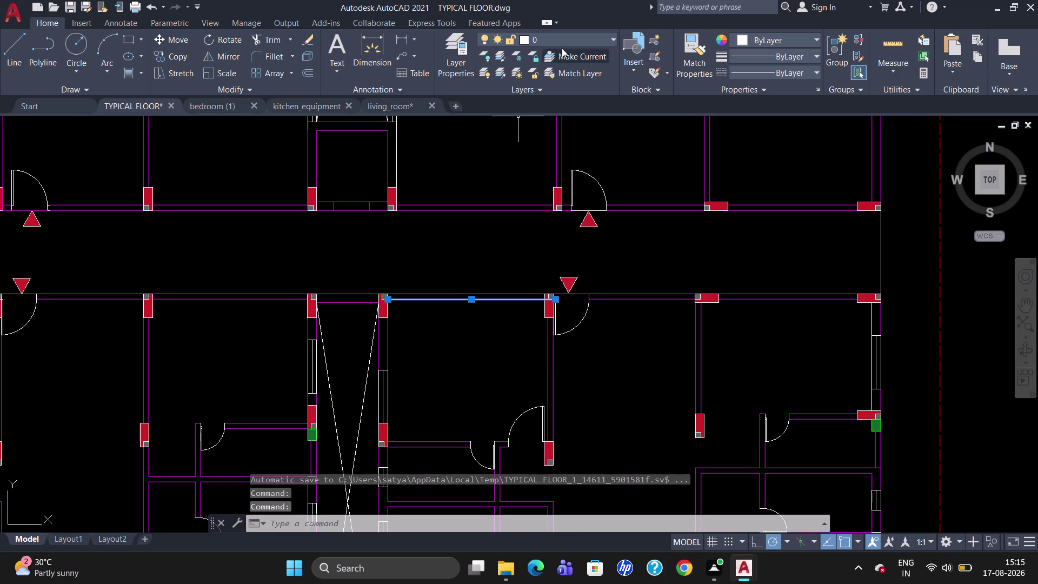
click(566, 40)
click(562, 87)
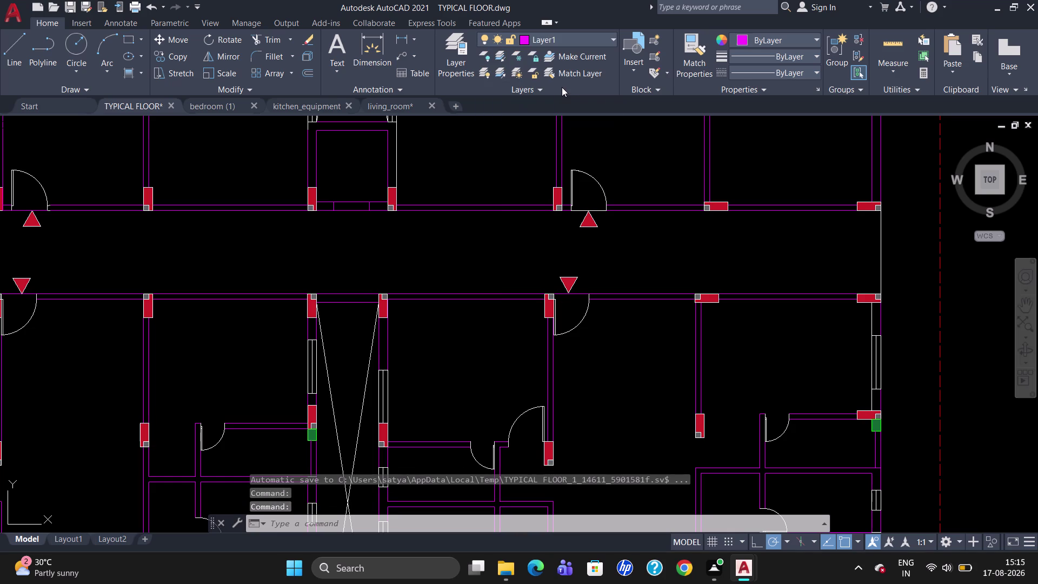
key(Escape)
key(Escape)
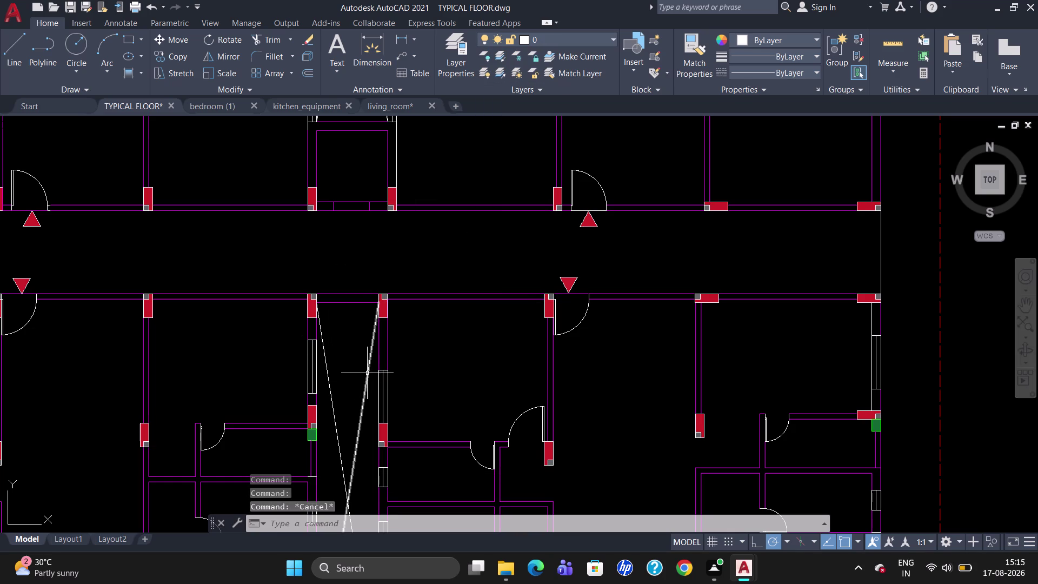
Delete the two diagonal stair flight lines and one more nearby object.
click(367, 374)
click(330, 387)
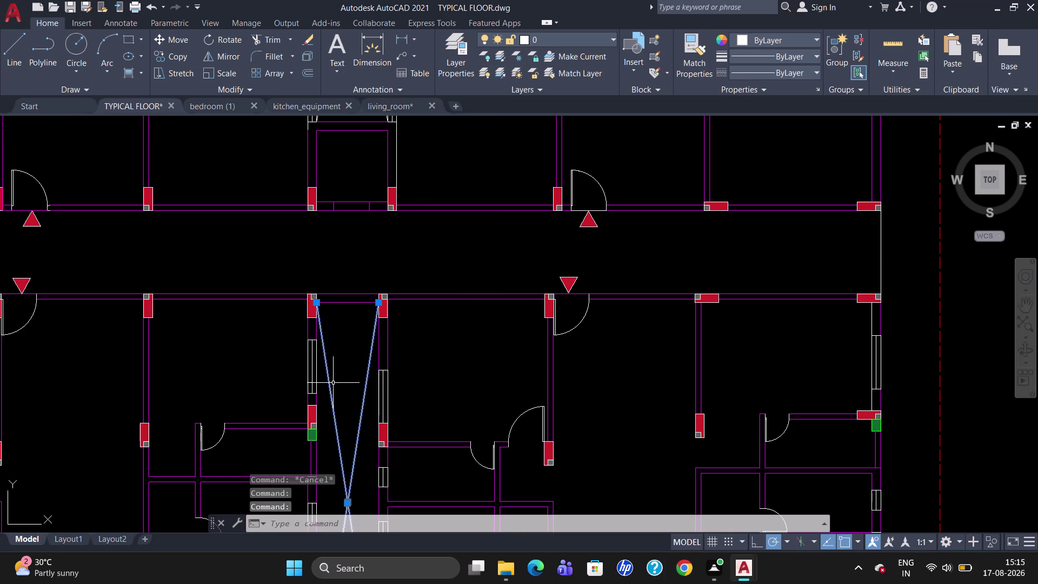
key(Delete)
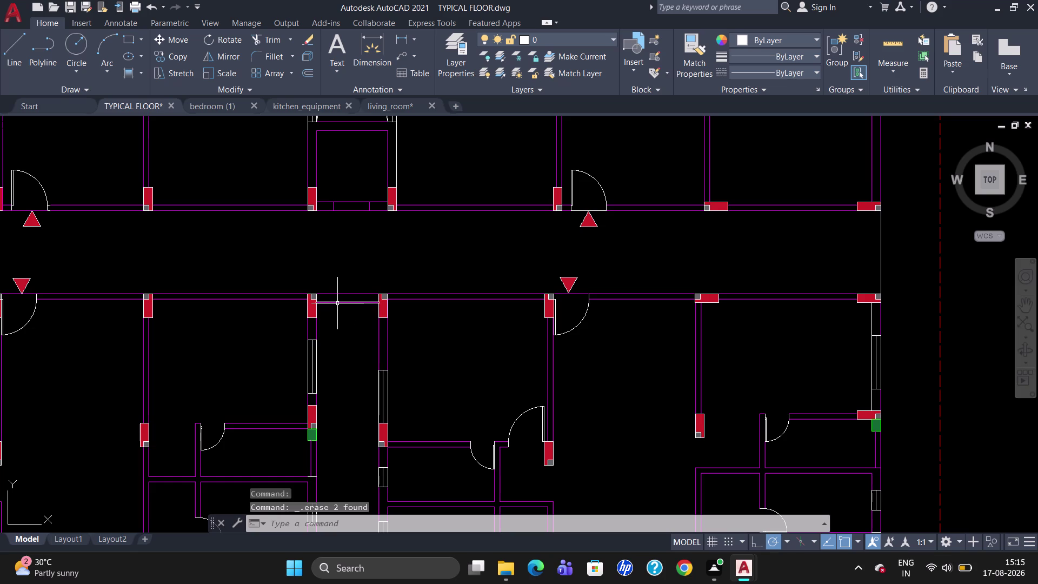
click(339, 303)
key(Delete)
With Layer1 current, offset the corridor wall line 5.5 inches to one side.
key(o)
key(Return)
click(576, 38)
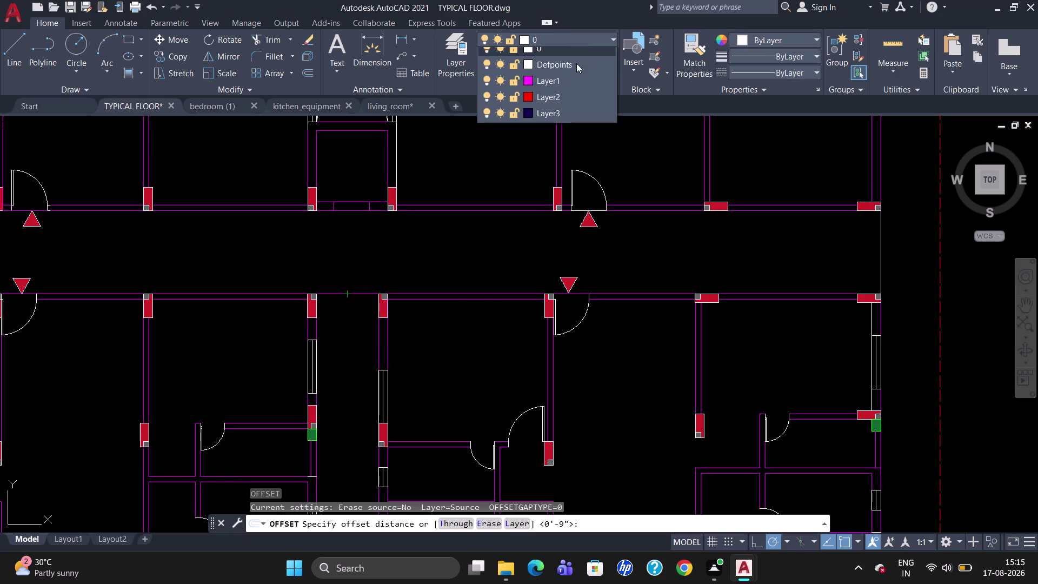
click(582, 86)
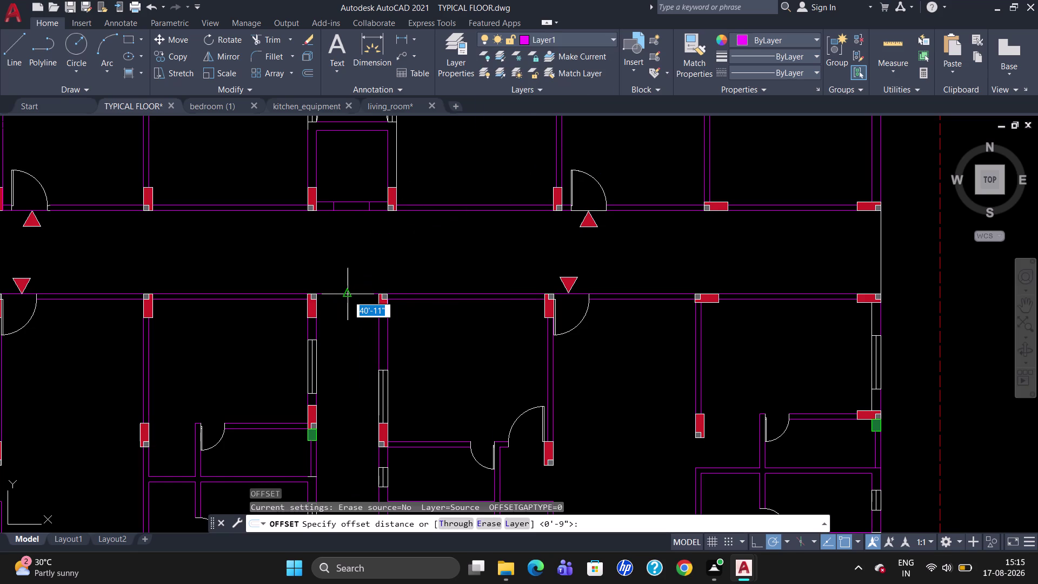
text(5)
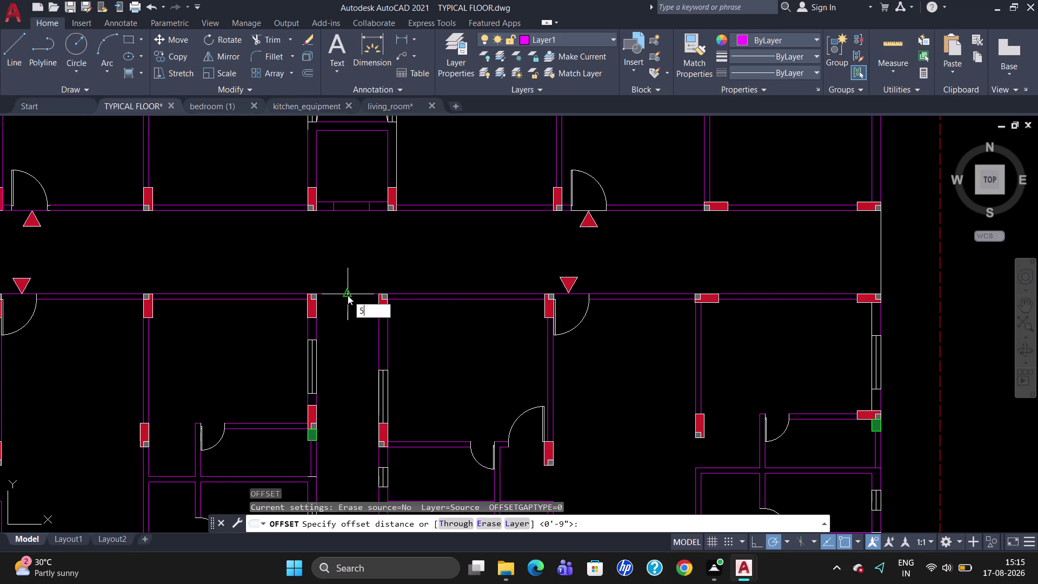
text(.5")
key(Return)
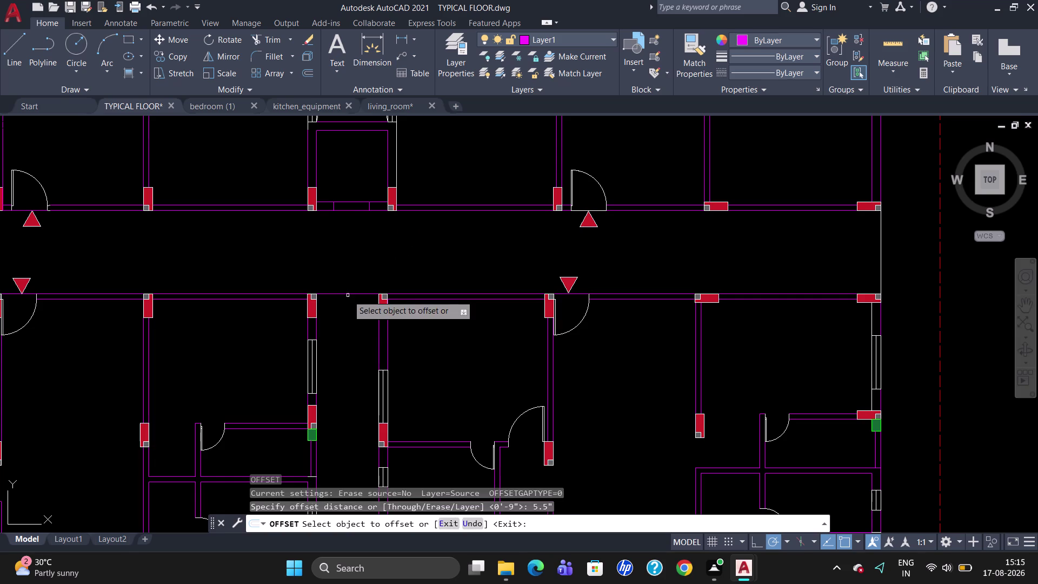
click(348, 295)
click(351, 305)
key(Escape)
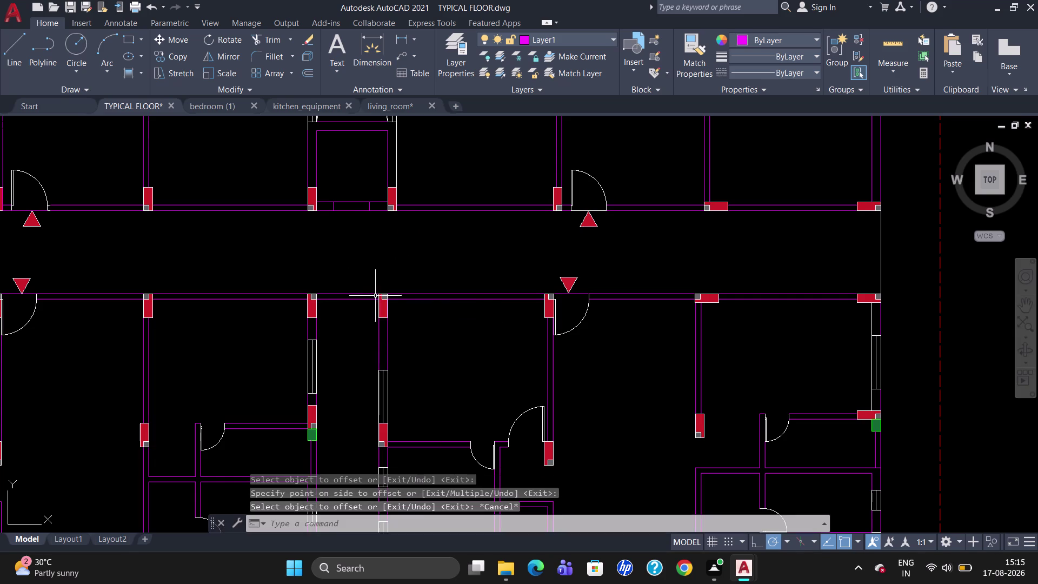
Make layer 0 the current layer again.
scroll(down, 3)
scroll(up, 3)
click(591, 36)
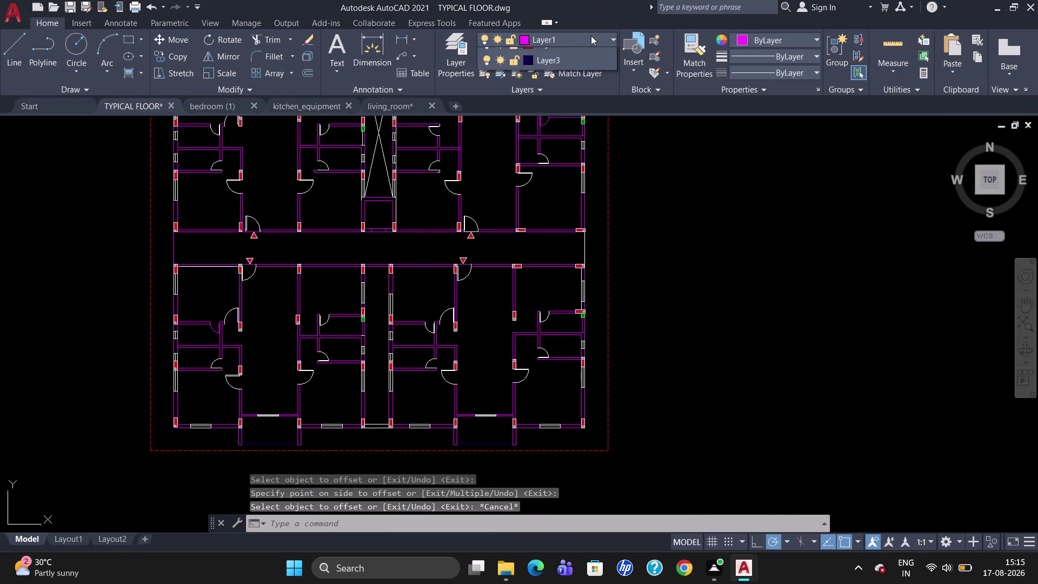
click(586, 54)
Begin a line at the stair's bottom corner, then cancel it.
key(l)
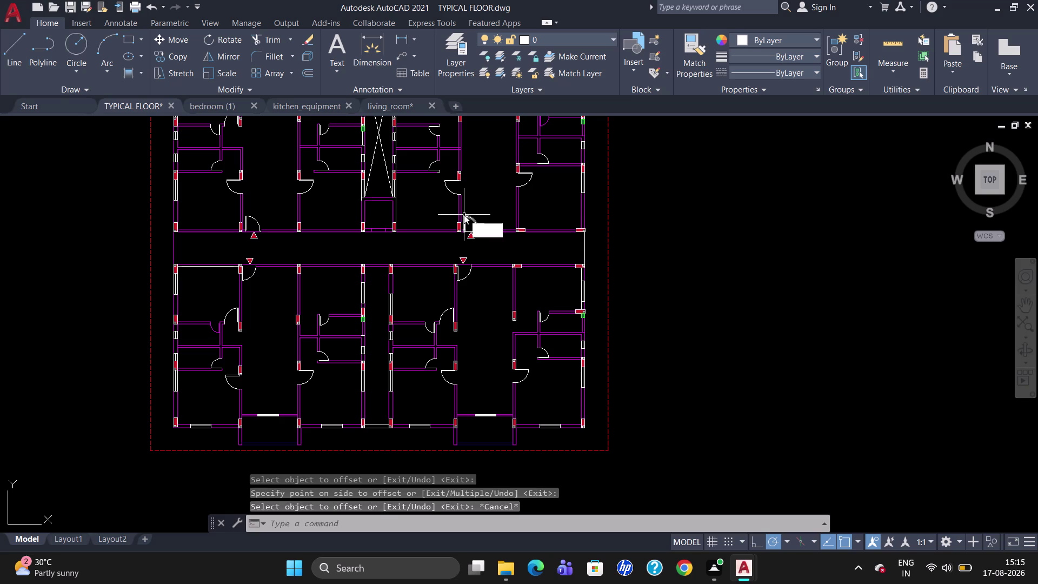
key(Return)
scroll(up, 3)
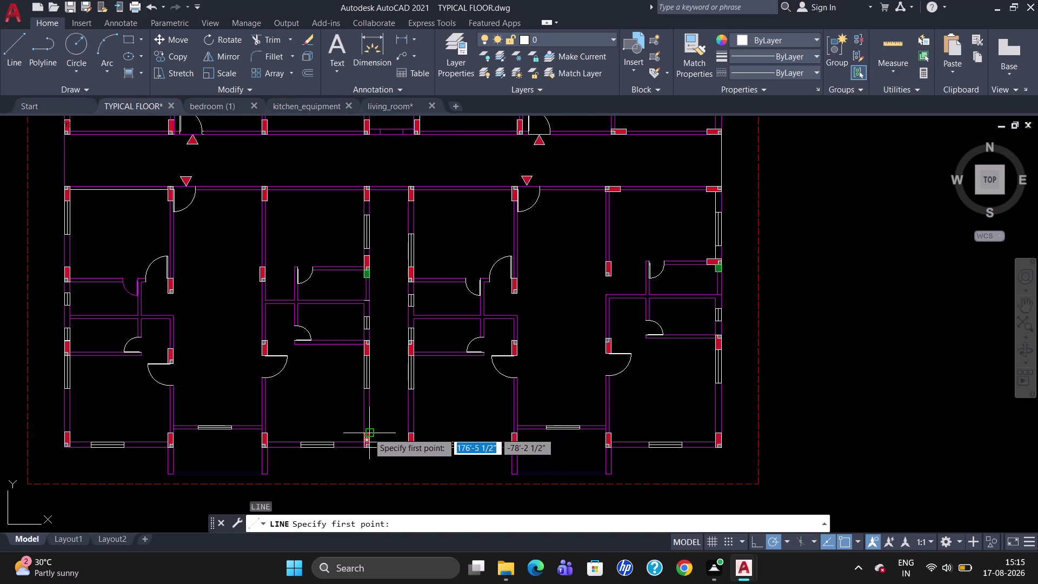
scroll(up, 3)
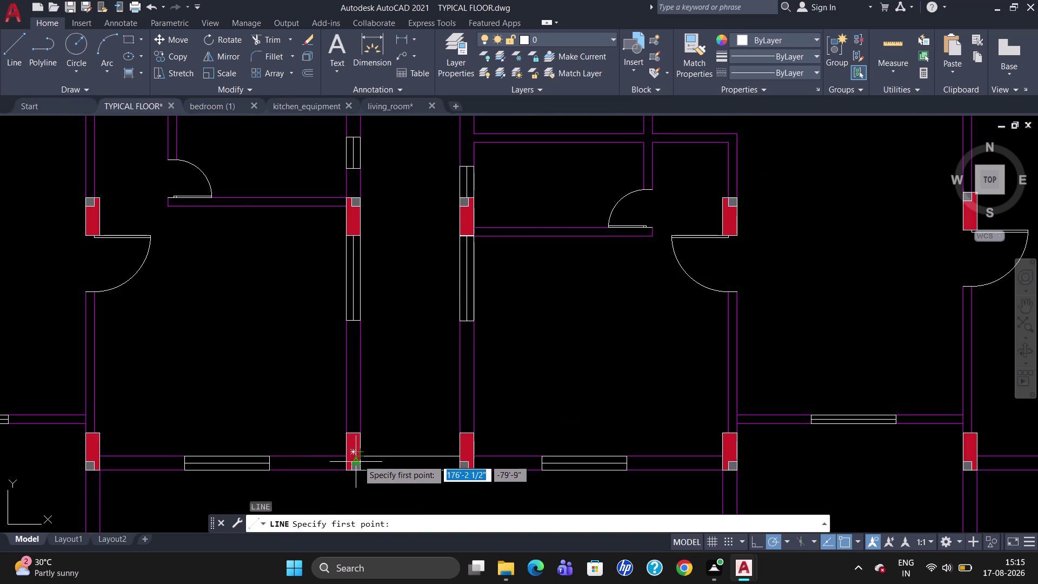
click(358, 460)
key(Escape)
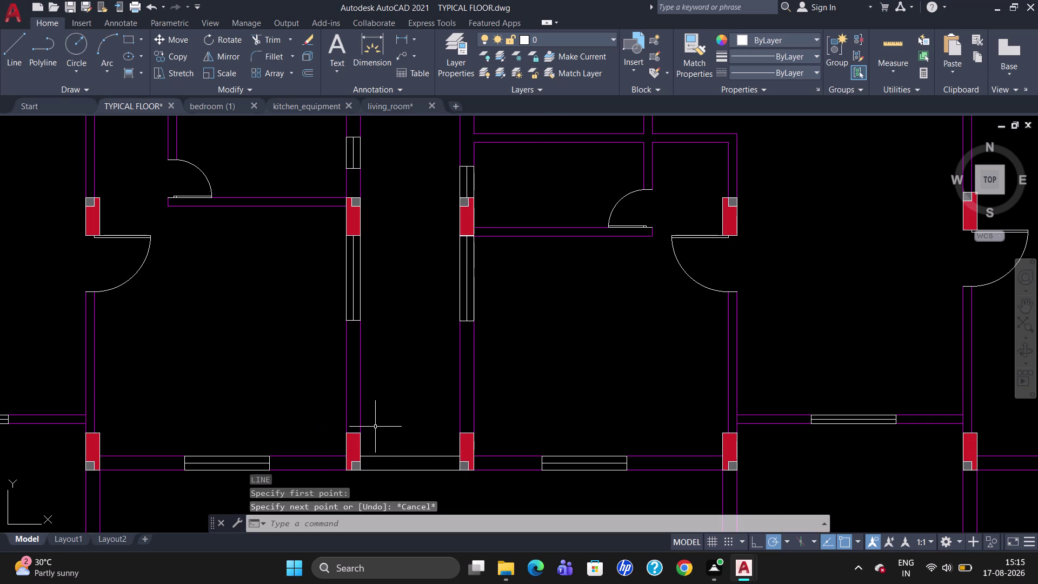
Draw the first diagonal from the stair's bottom corner to the flight's top corner.
key(l)
key(Return)
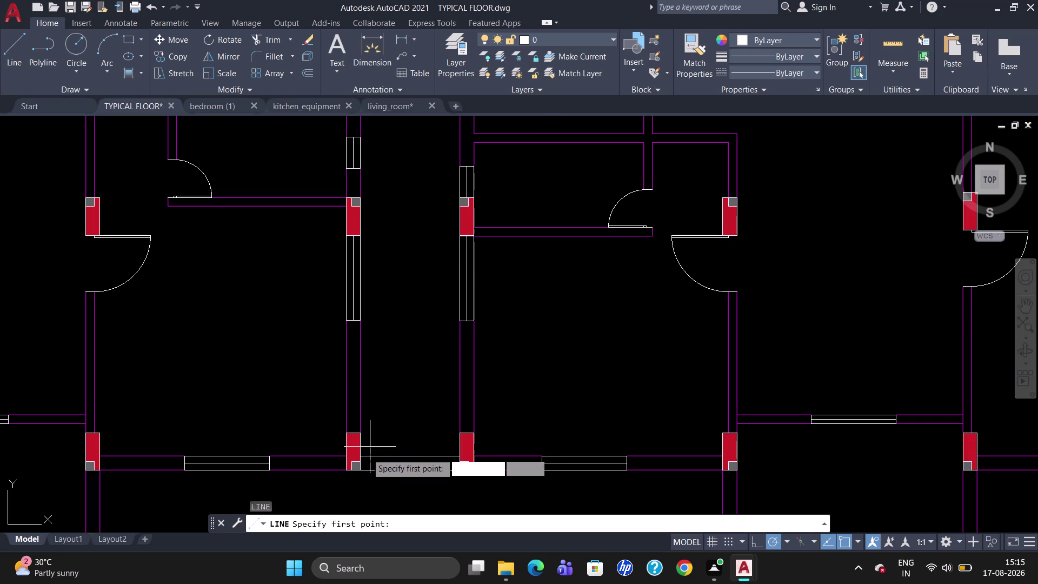
scroll(up, 3)
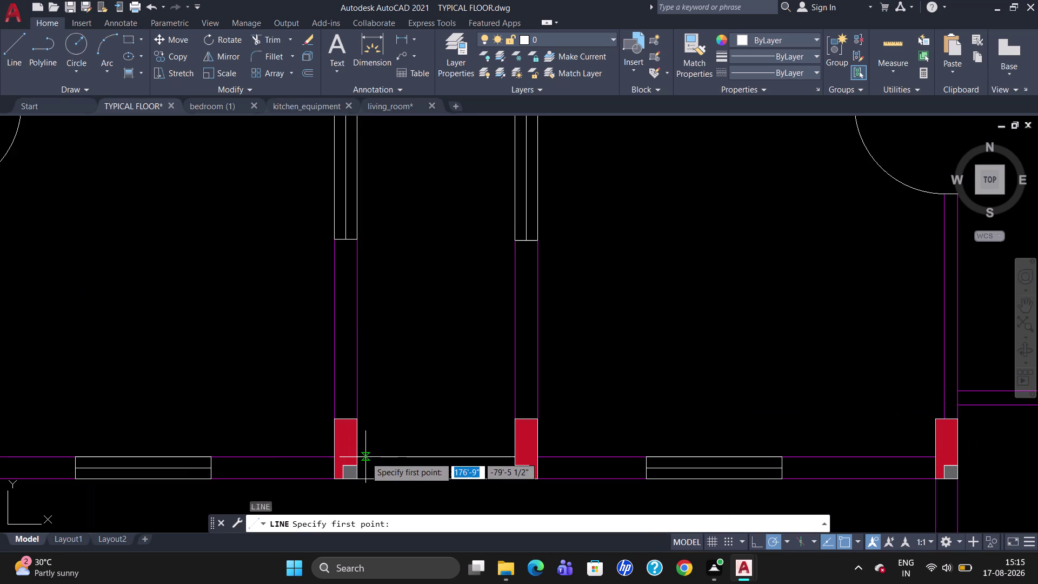
click(354, 458)
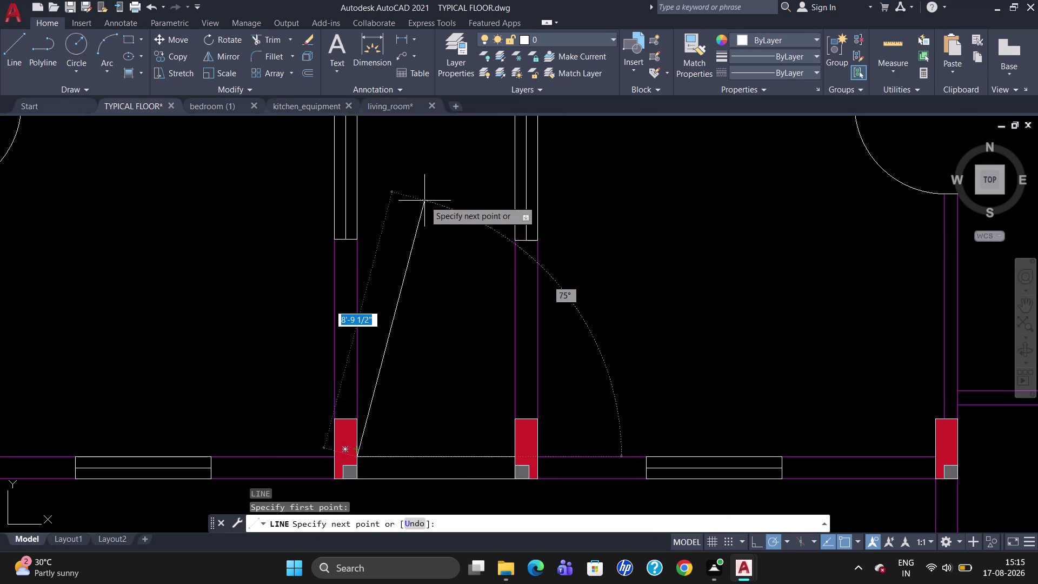
scroll(down, 3)
scroll(down, 3)
scroll(up, 3)
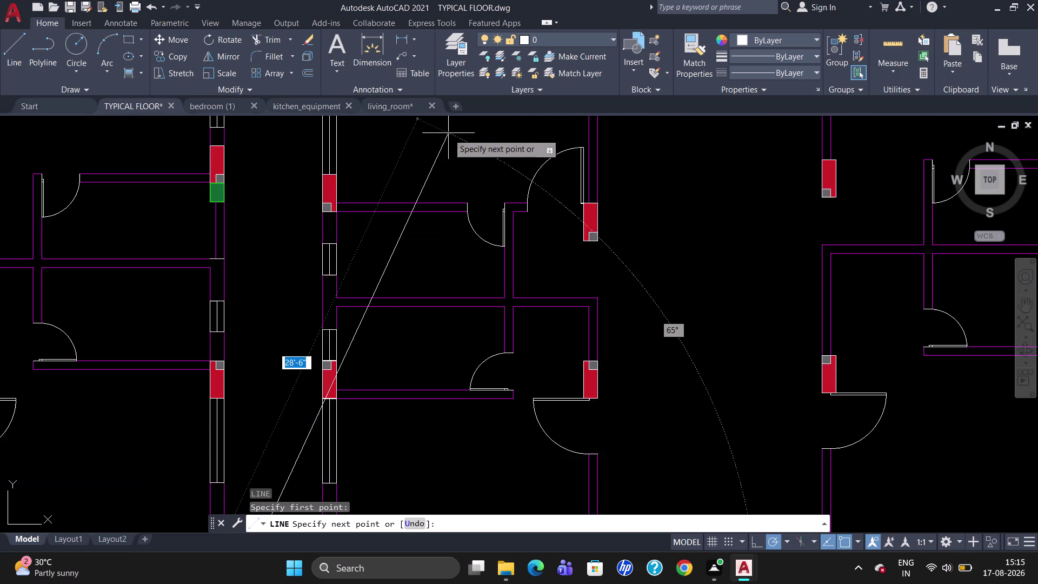
scroll(down, 3)
scroll(down, 3)
scroll(up, 3)
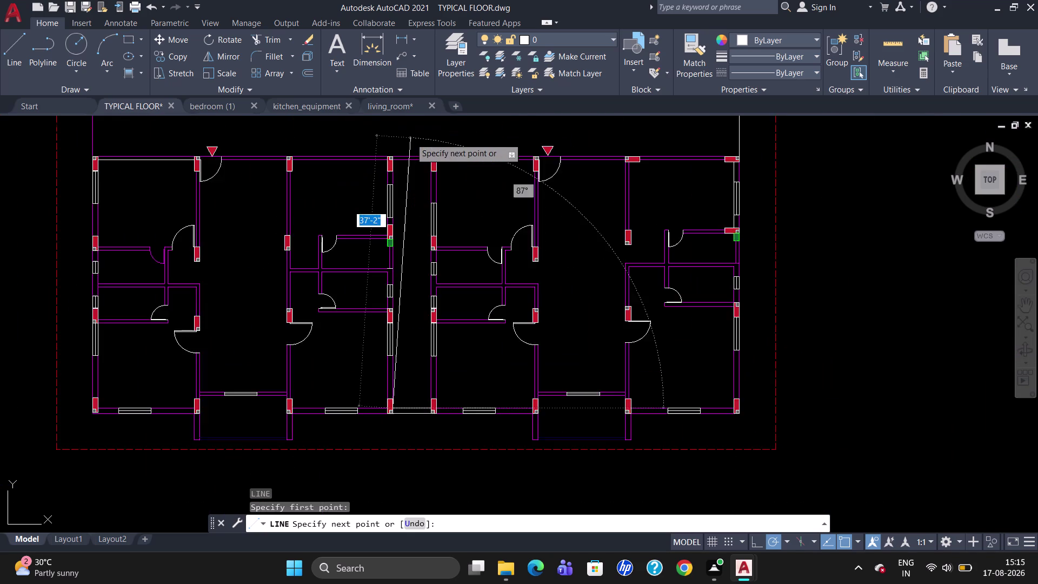
scroll(up, 3)
scroll(up, 3)
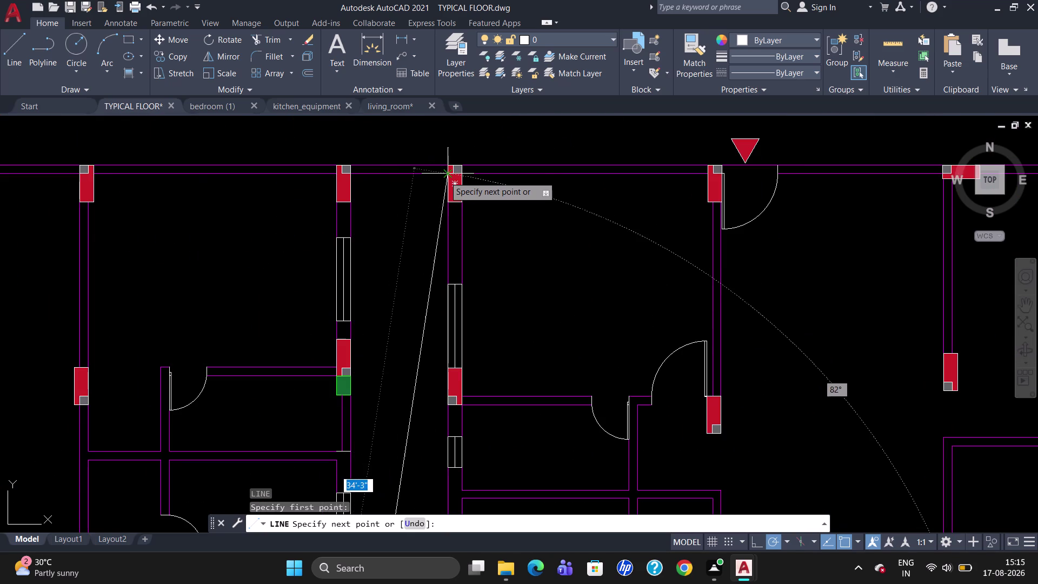
click(446, 171)
key(Escape)
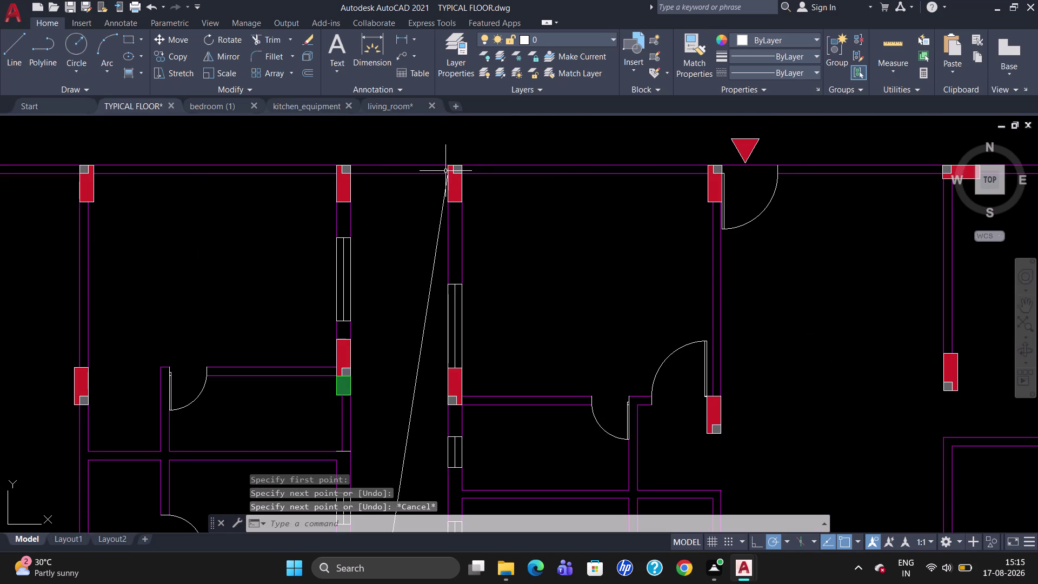
Draw the second diagonal from the flight's other top corner down to the bottom corner.
key(l)
key(Return)
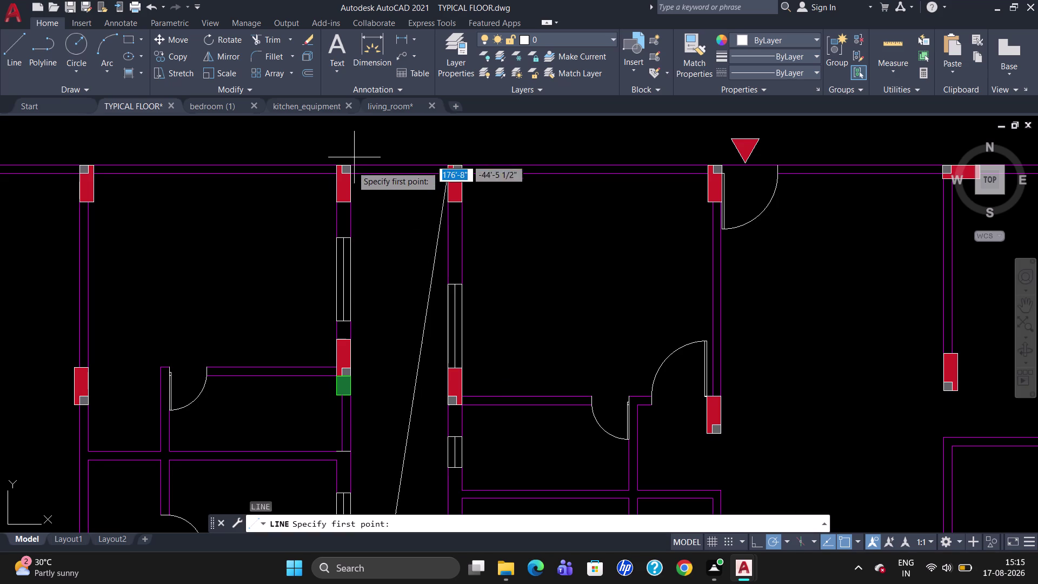
click(353, 178)
scroll(down, 3)
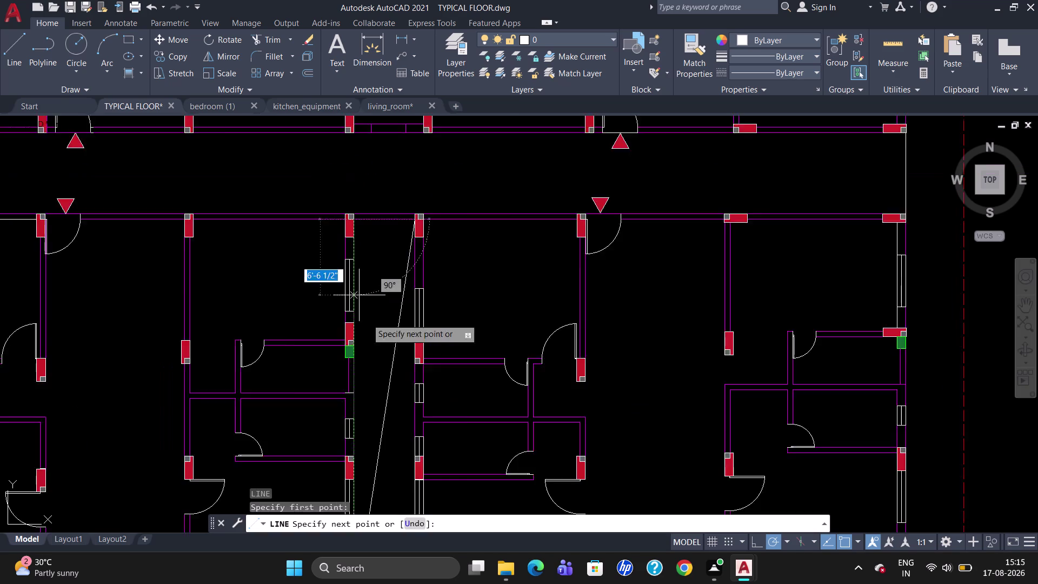
scroll(down, 3)
scroll(up, 3)
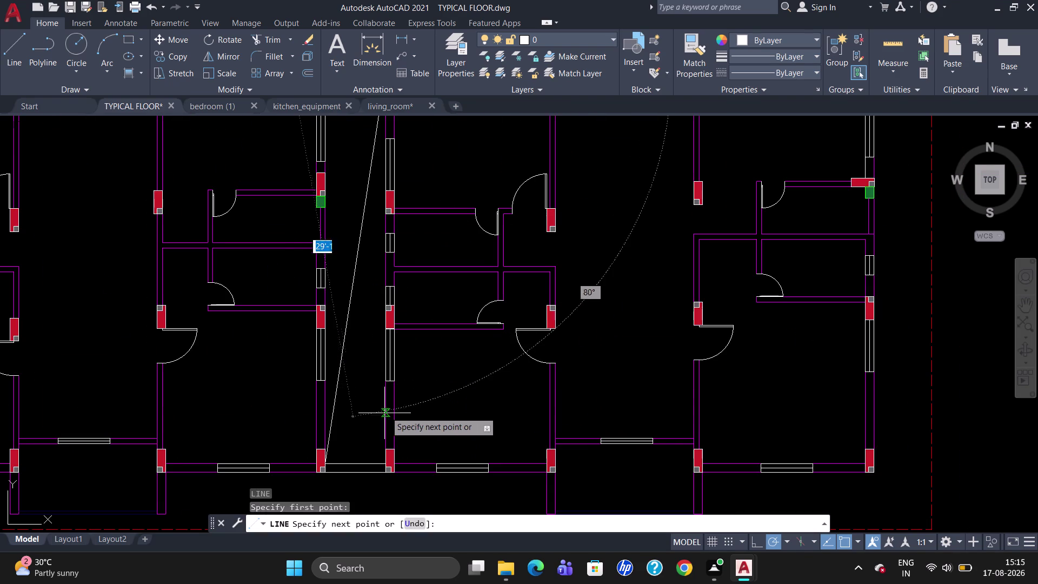
click(385, 461)
key(Escape)
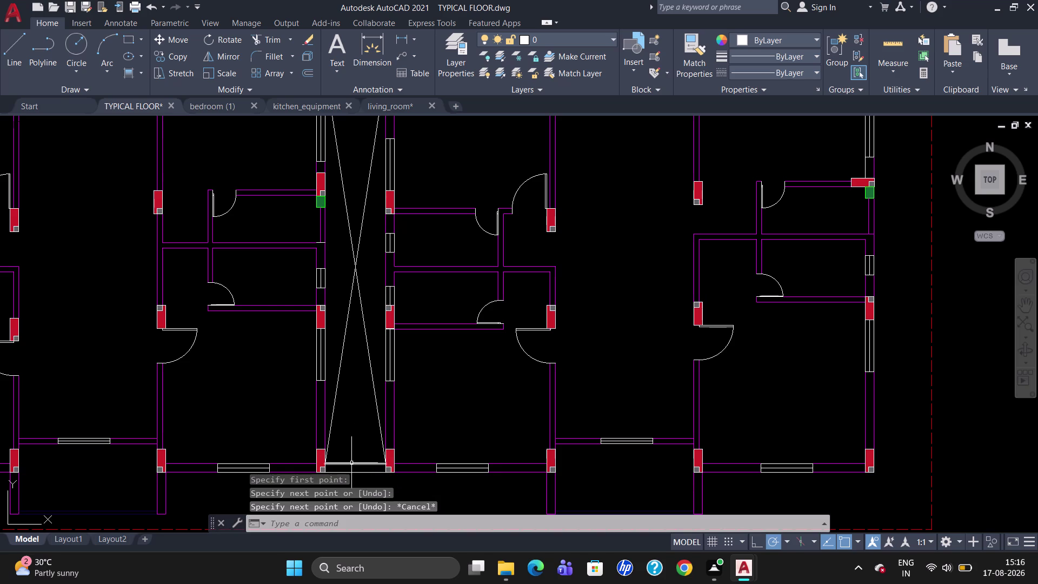
Select the two bottom flight lines, check the layer list, and leave their layer unchanged.
click(351, 463)
scroll(up, 3)
scroll(up, 3)
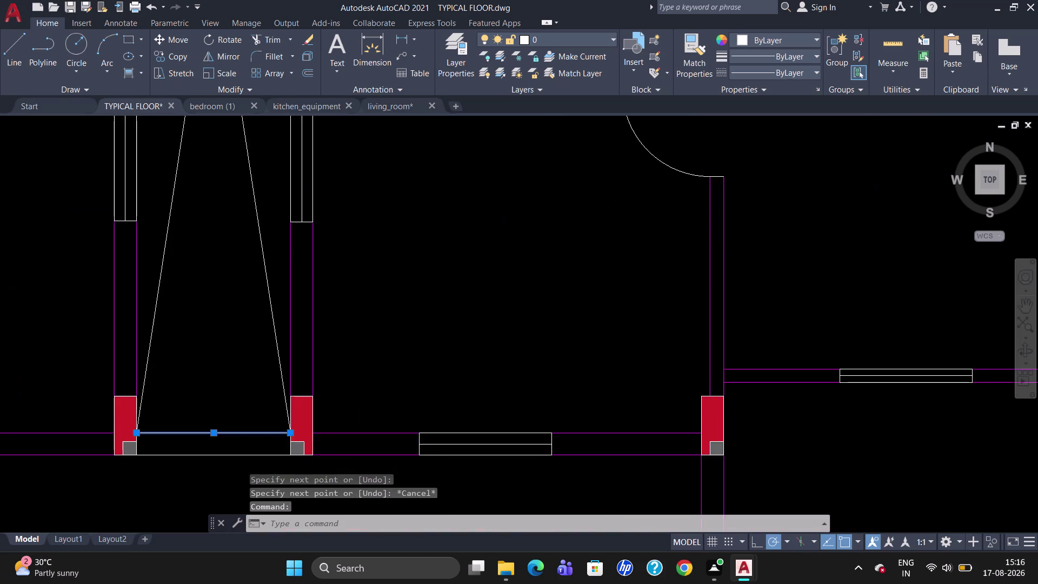
click(167, 440)
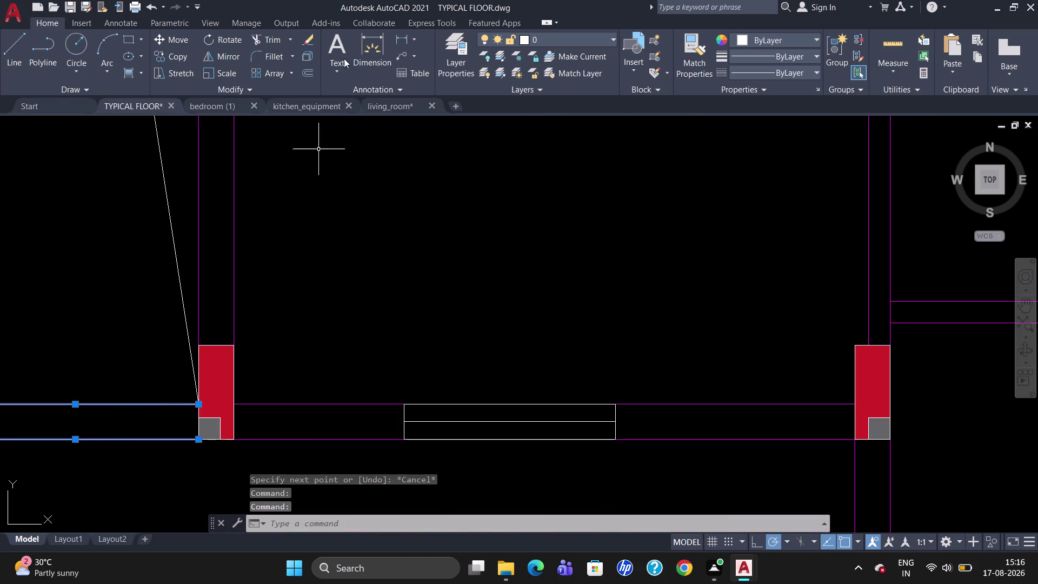
click(542, 39)
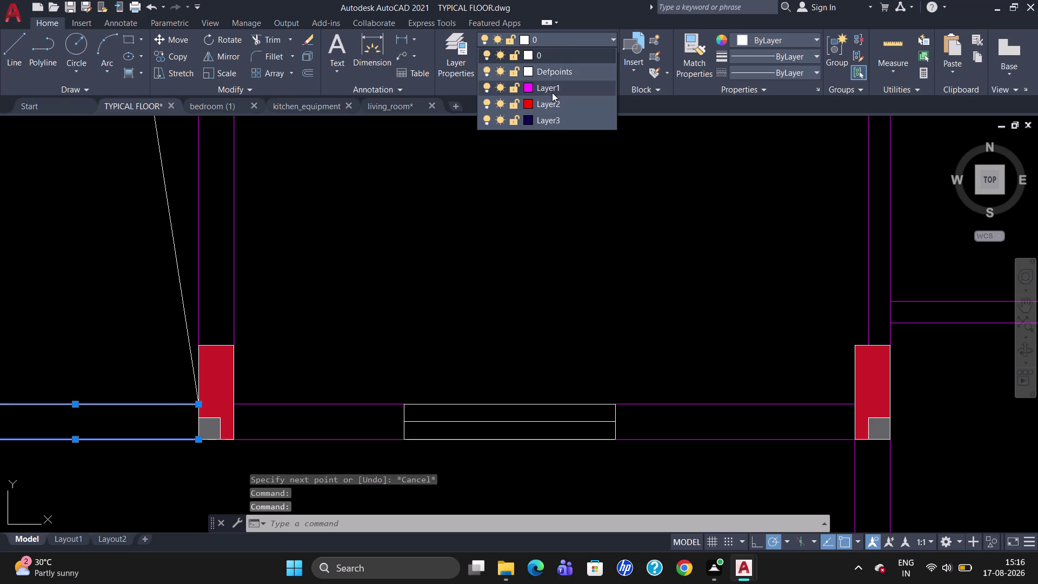
click(554, 90)
key(Escape)
key(Escape)
scroll(down, 3)
scroll(up, 3)
scroll(down, 3)
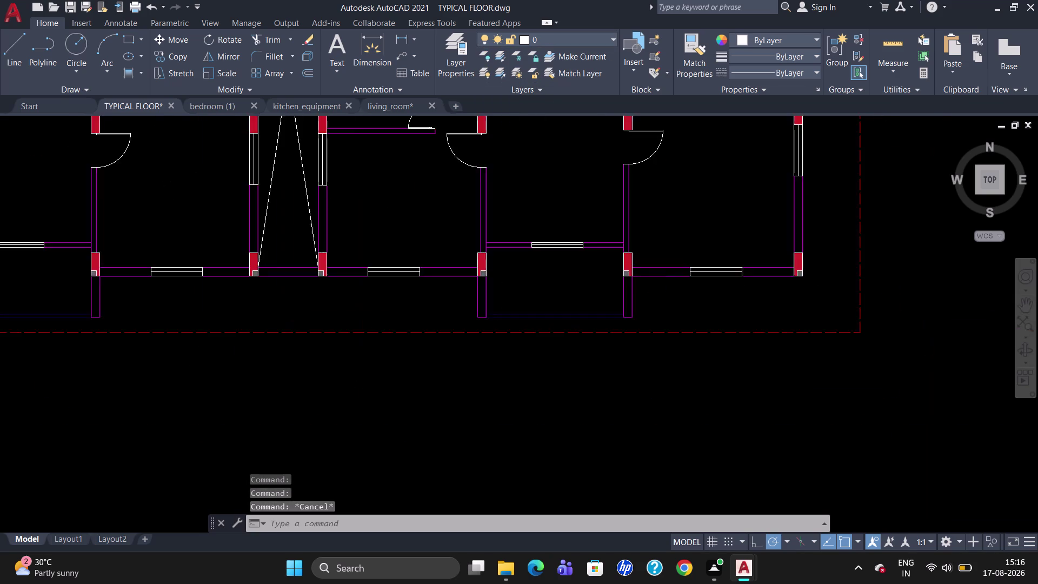
Break the stair wall line and put the short split-off segment on Layer1.
scroll(up, 3)
scroll(down, 3)
scroll(down, 3)
scroll(up, 3)
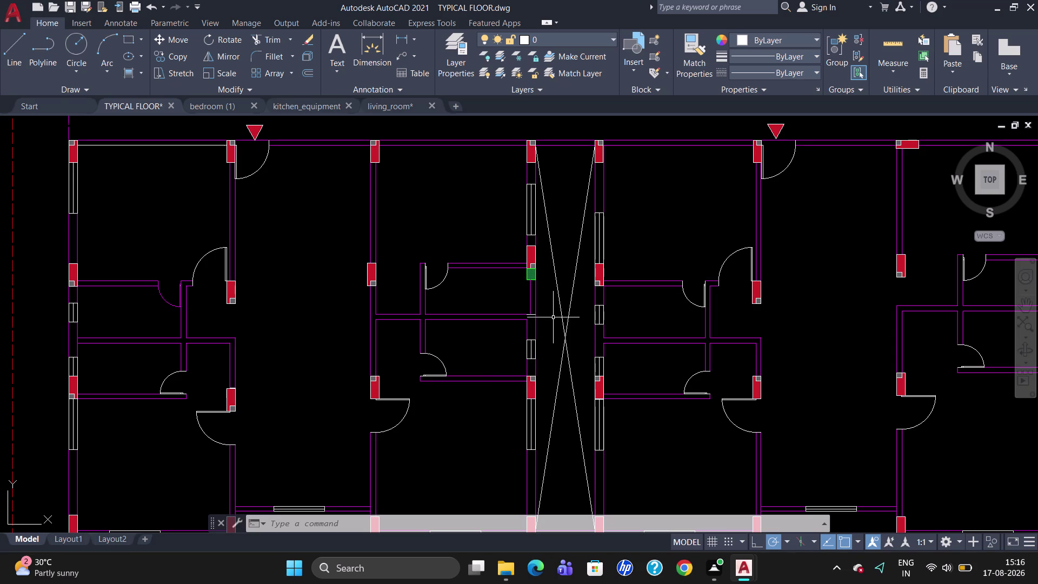
text(BR)
click(573, 358)
click(533, 300)
scroll(up, 3)
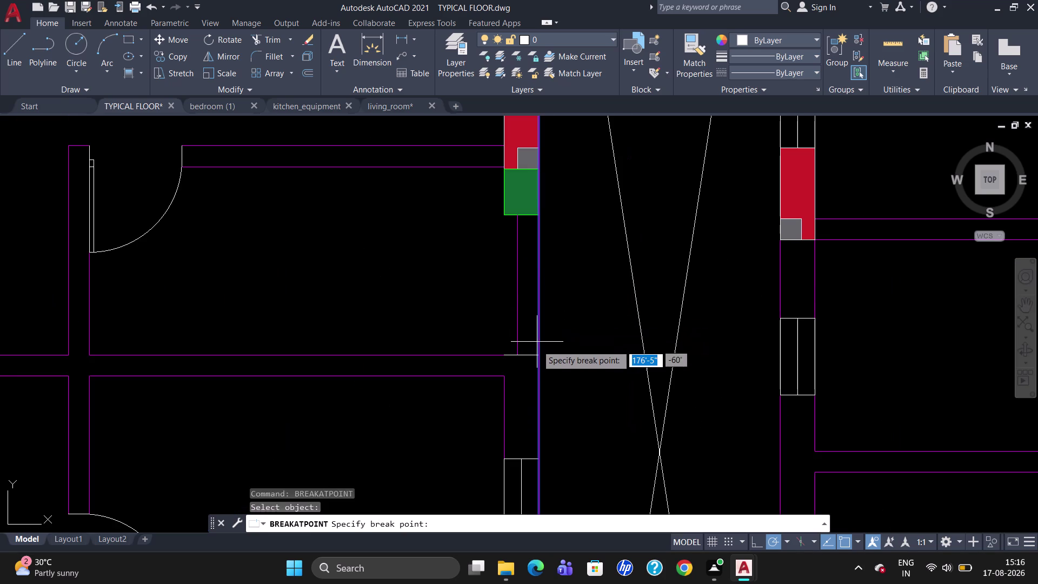
click(538, 352)
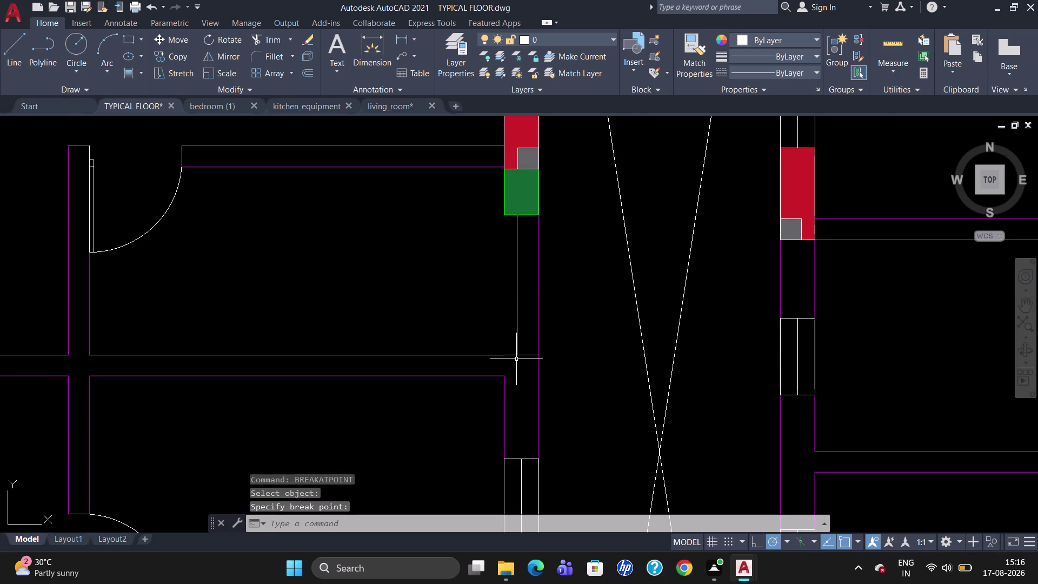
click(518, 355)
click(579, 38)
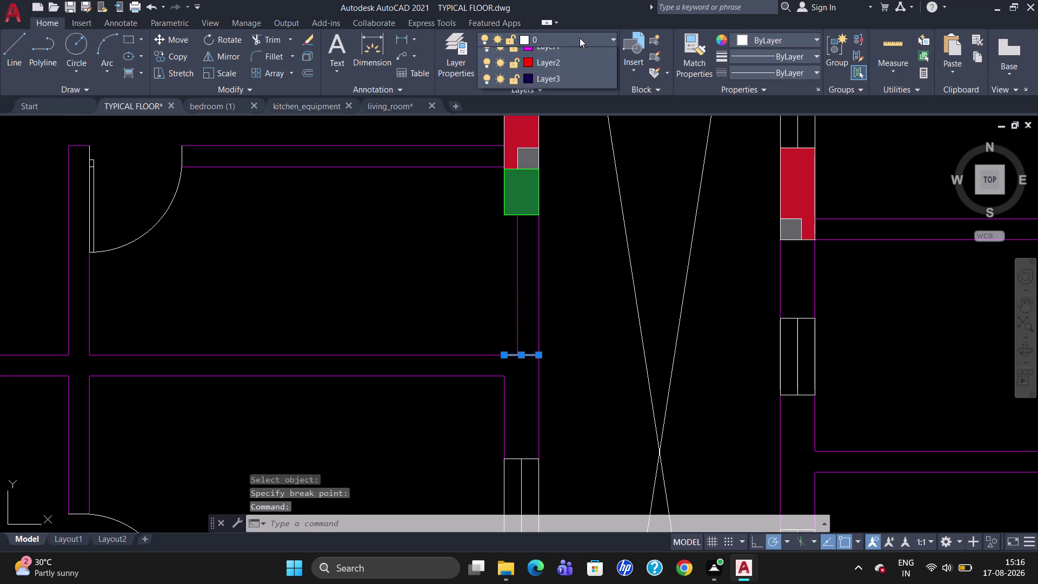
click(567, 87)
key(Escape)
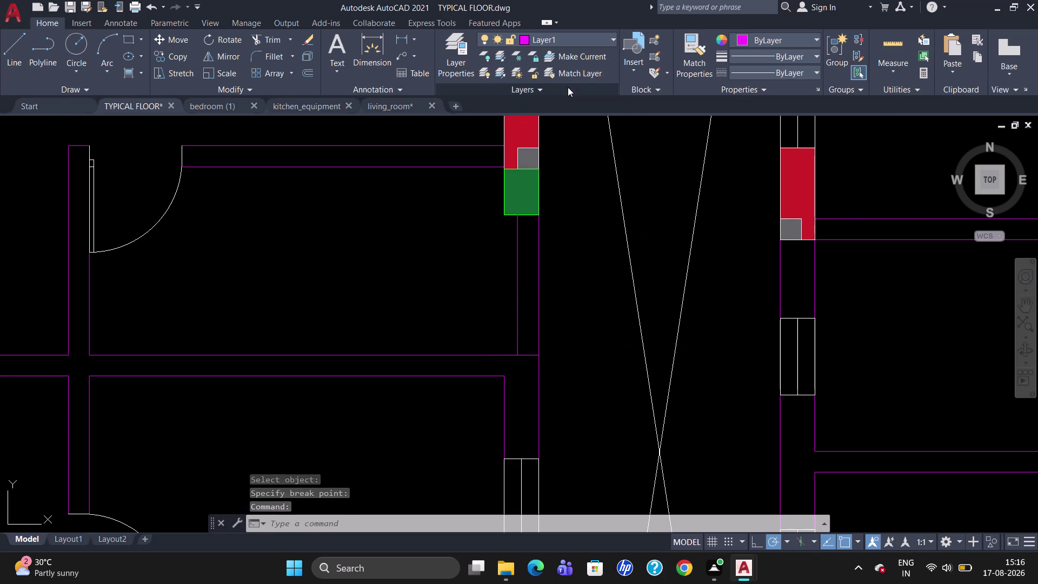
Break the side wall line at another point and select its lower piece.
text(BR)
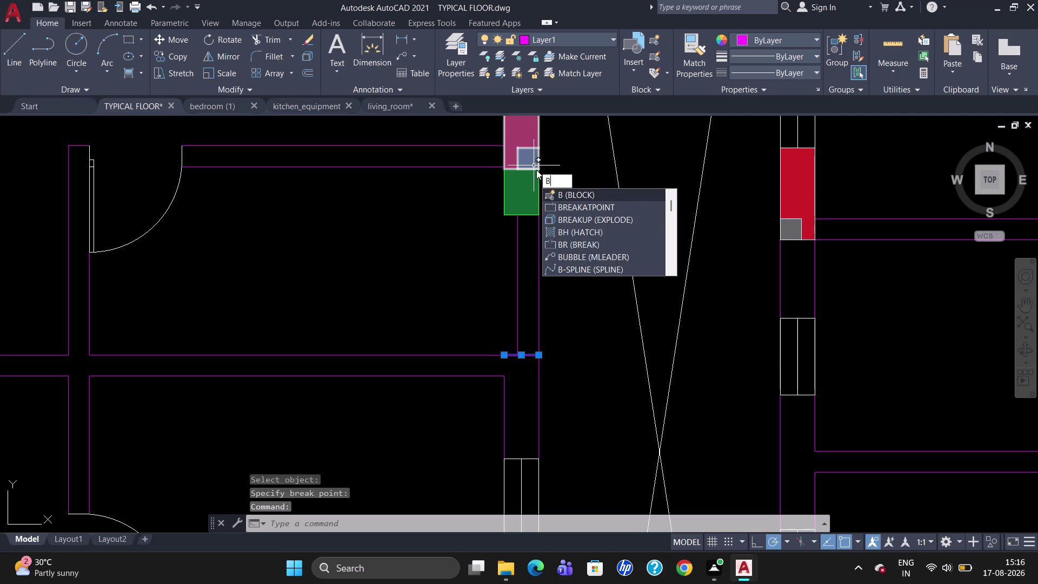
click(558, 203)
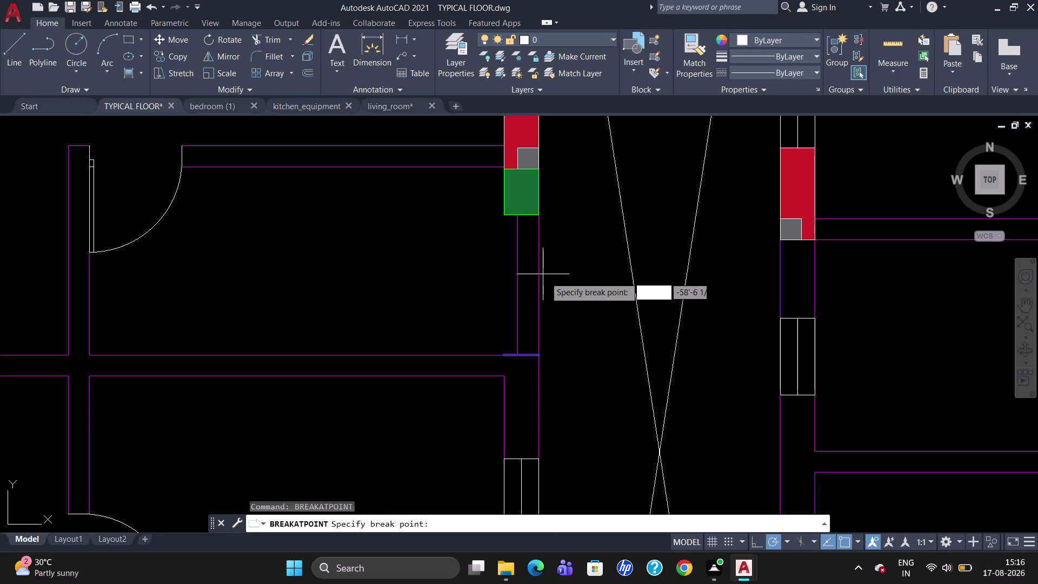
click(539, 275)
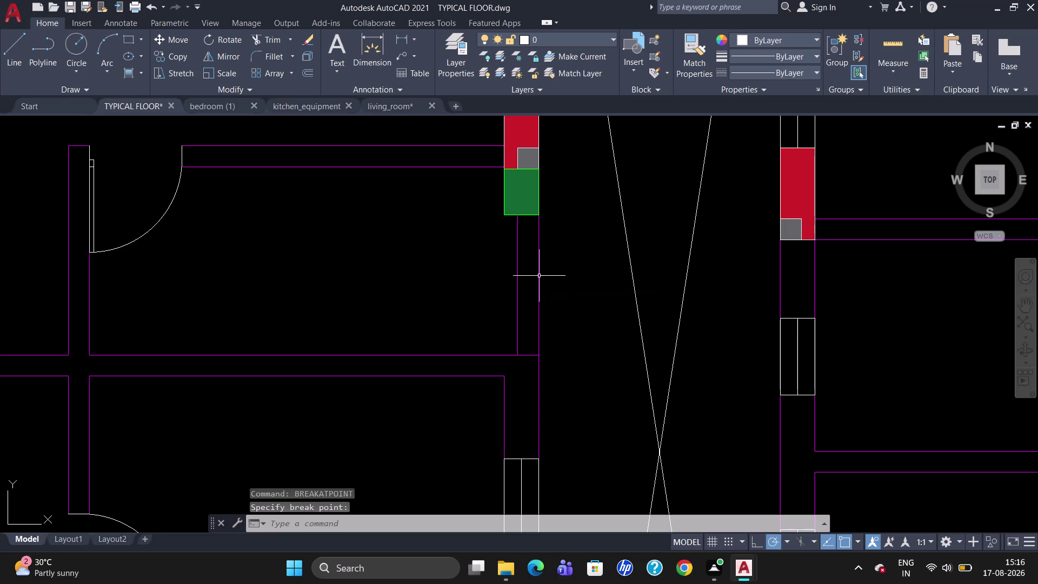
click(539, 275)
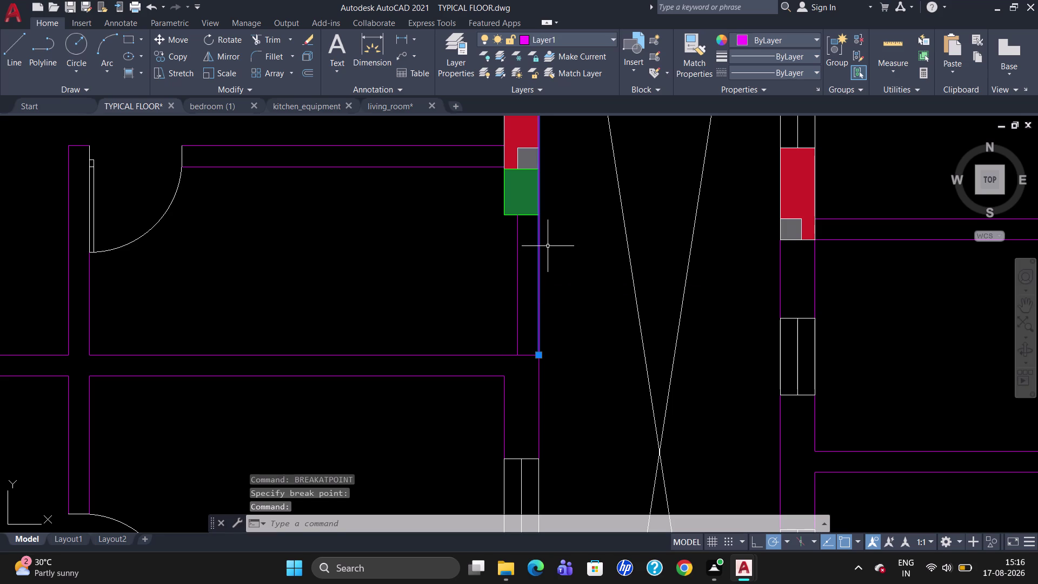
key(Escape)
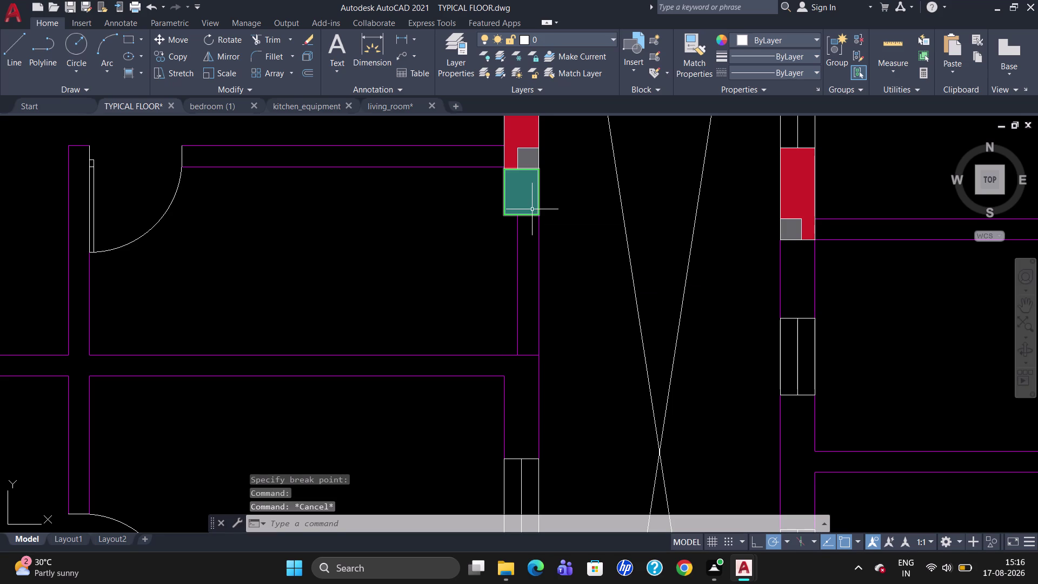
Break the wall below the green column and move that piece and its parallel line to Layer3.
text(BE)
key(BackSpace)
key(r)
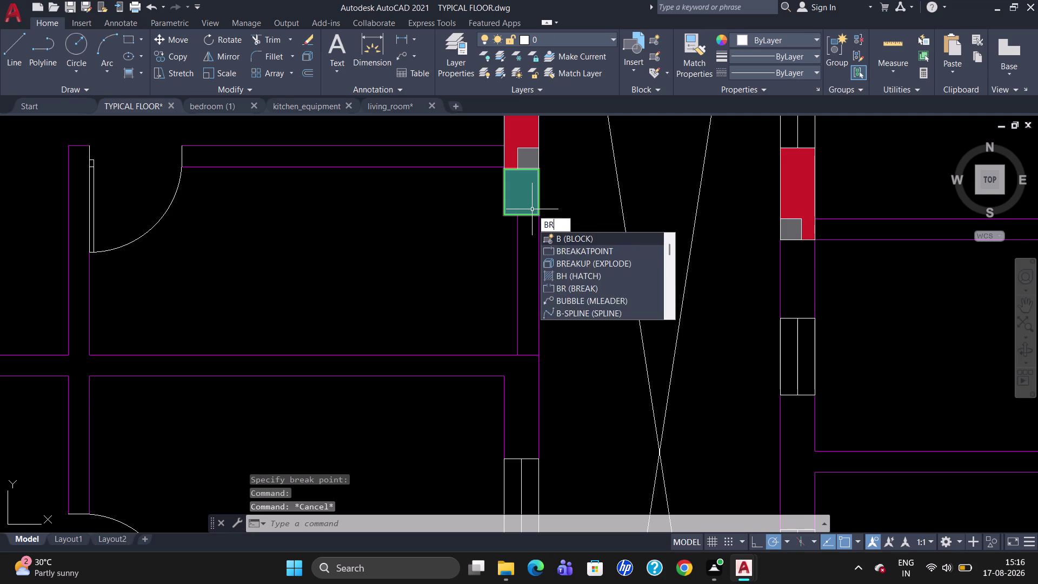
click(552, 250)
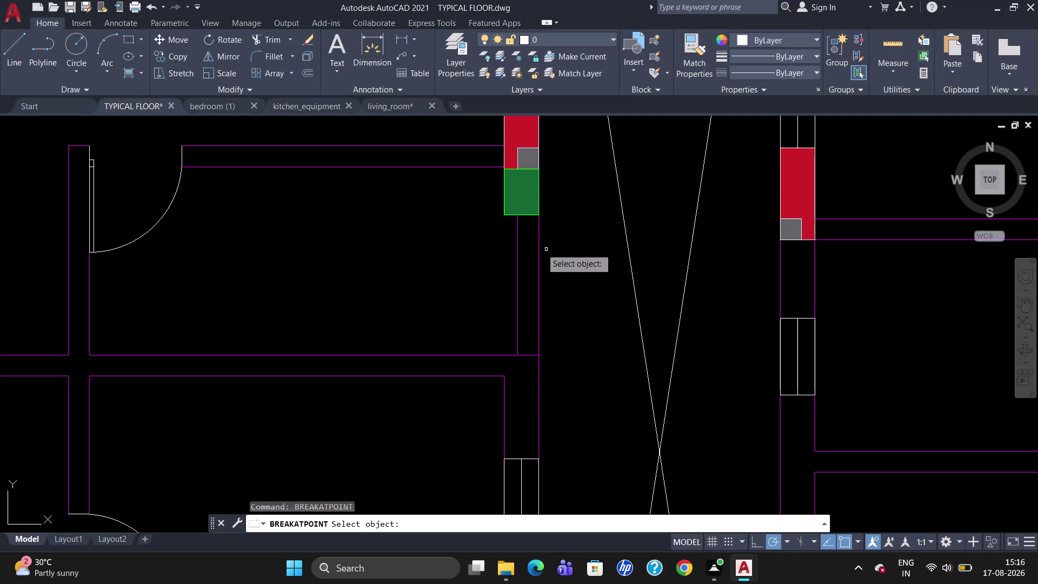
click(538, 244)
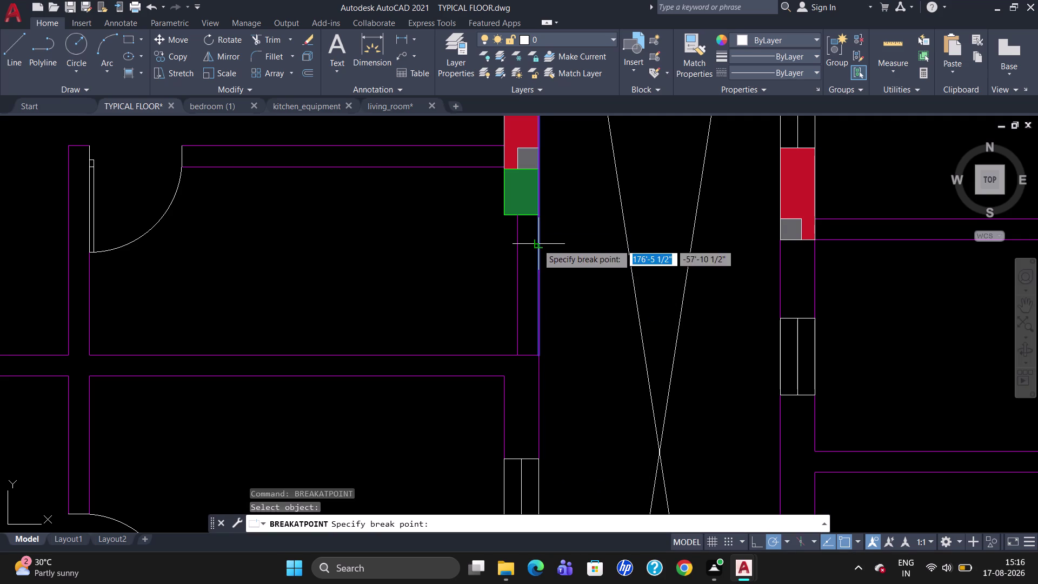
click(539, 213)
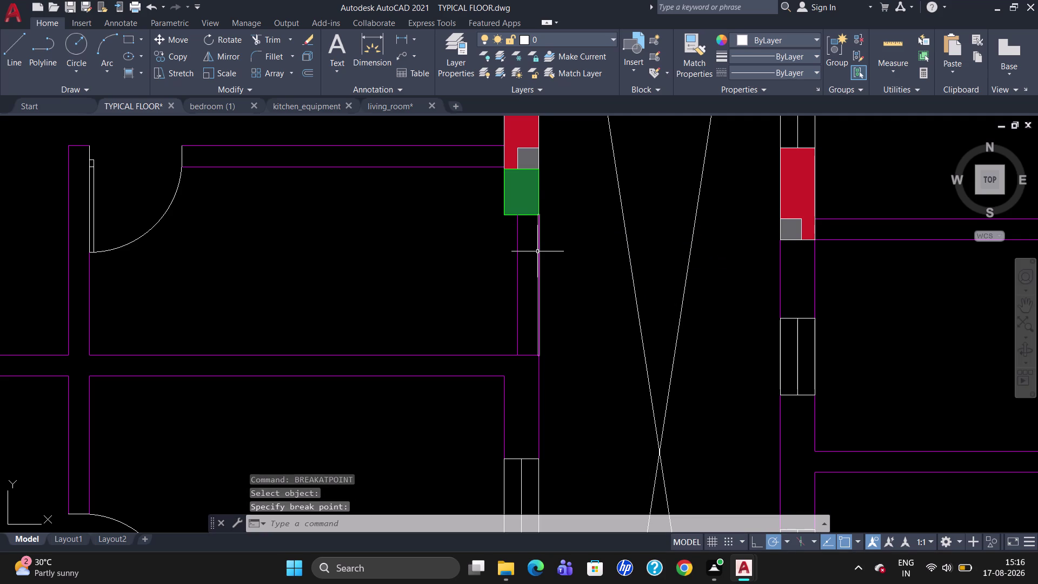
drag(538, 251, 516, 257)
click(516, 256)
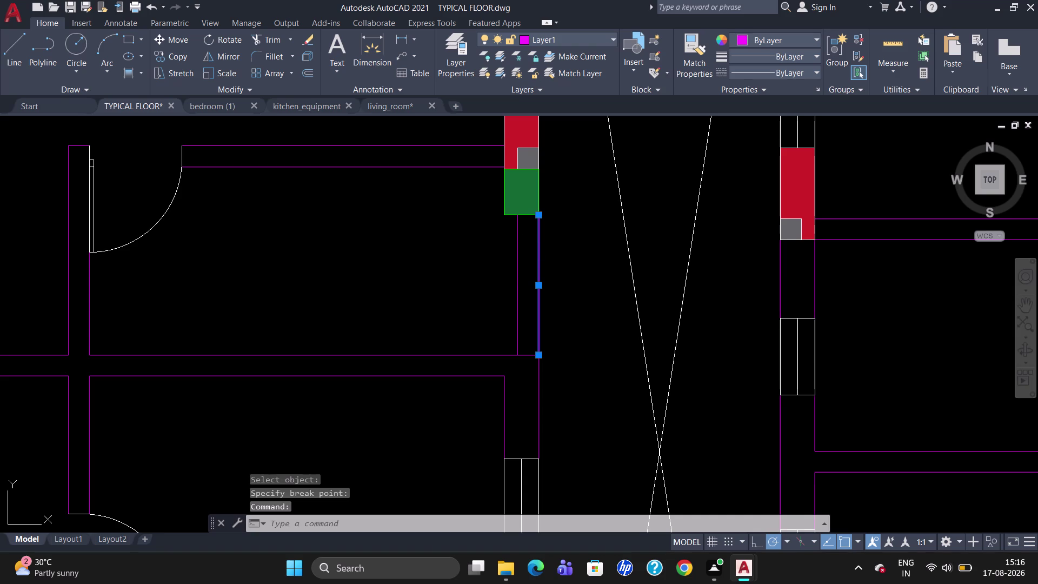
click(591, 45)
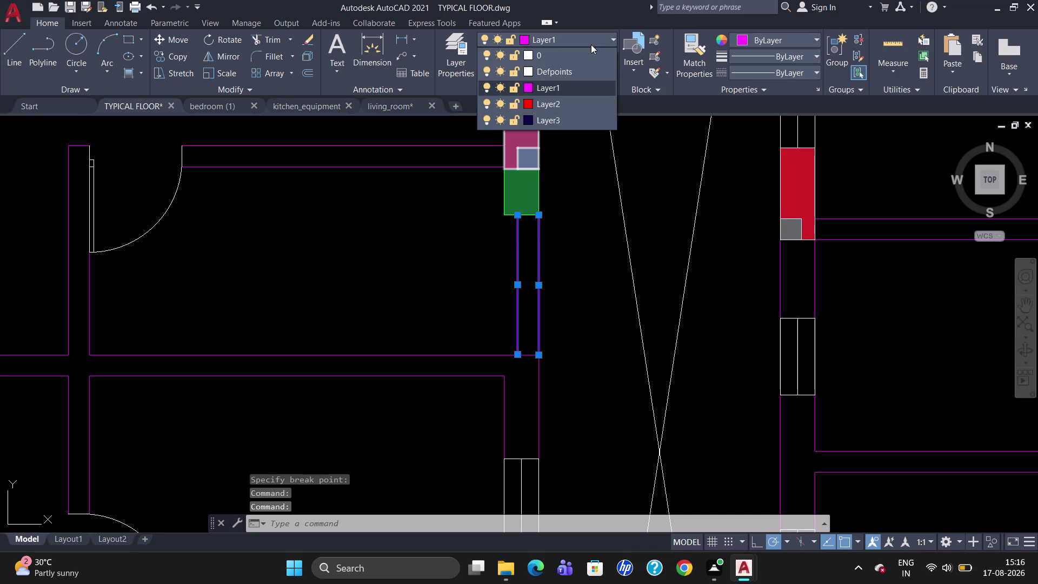
click(581, 121)
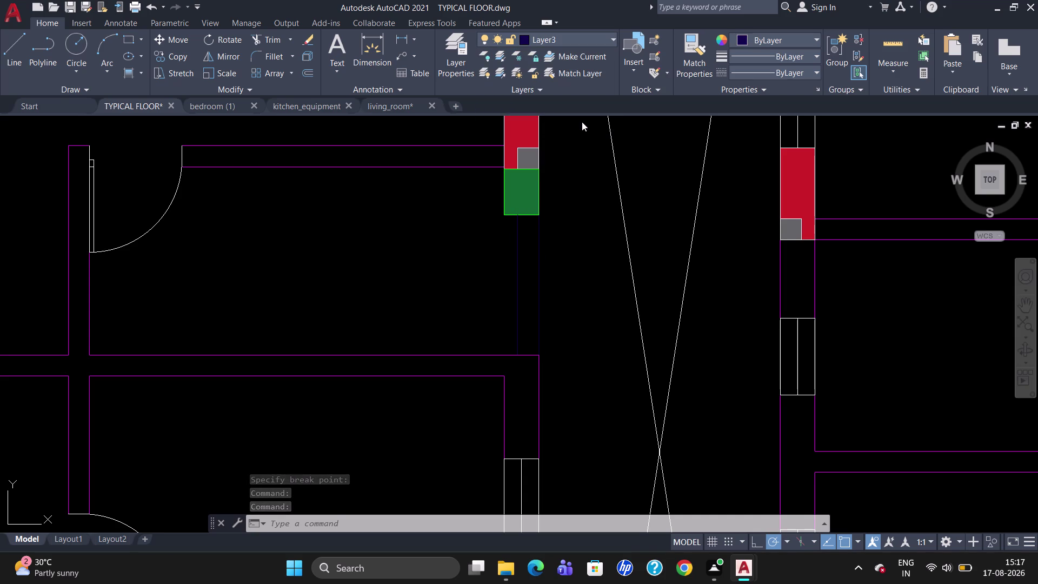
key(Escape)
Break the right outer wall line just below the green column.
scroll(down, 3)
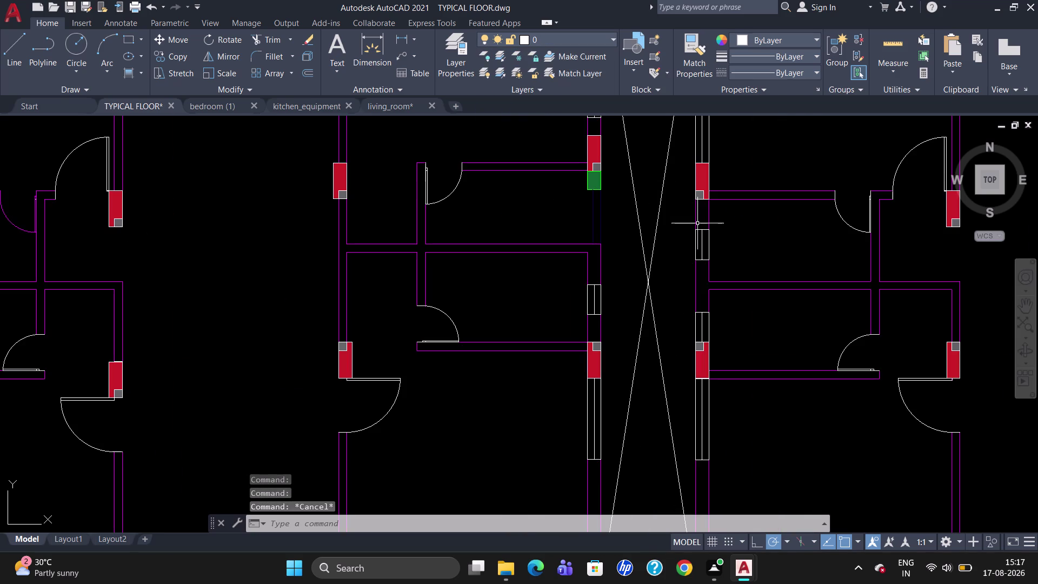
scroll(down, 3)
scroll(up, 3)
scroll(down, 3)
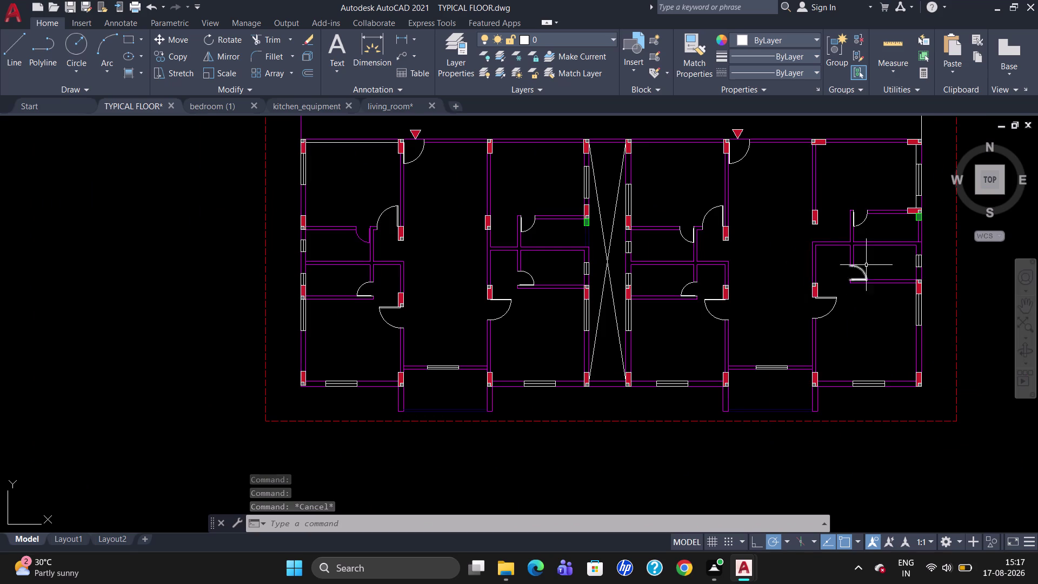
scroll(up, 3)
scroll(down, 3)
scroll(up, 3)
scroll(down, 3)
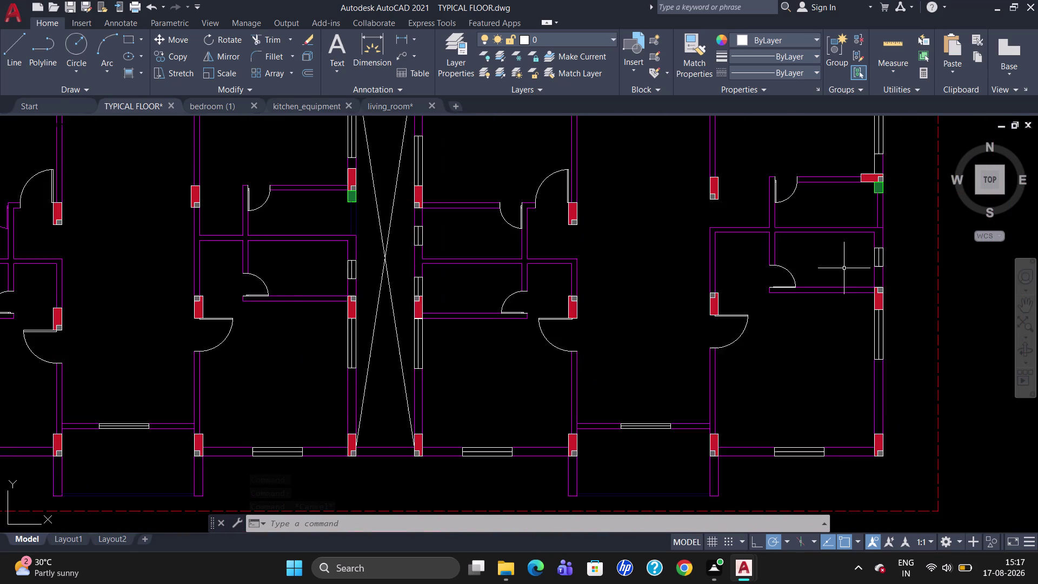
scroll(up, 3)
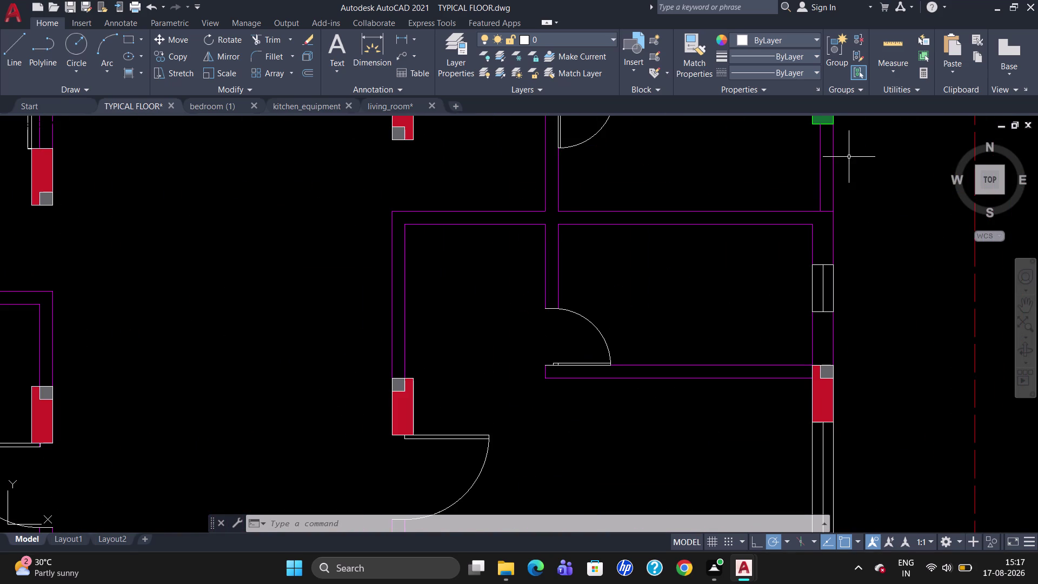
text(BR)
click(879, 199)
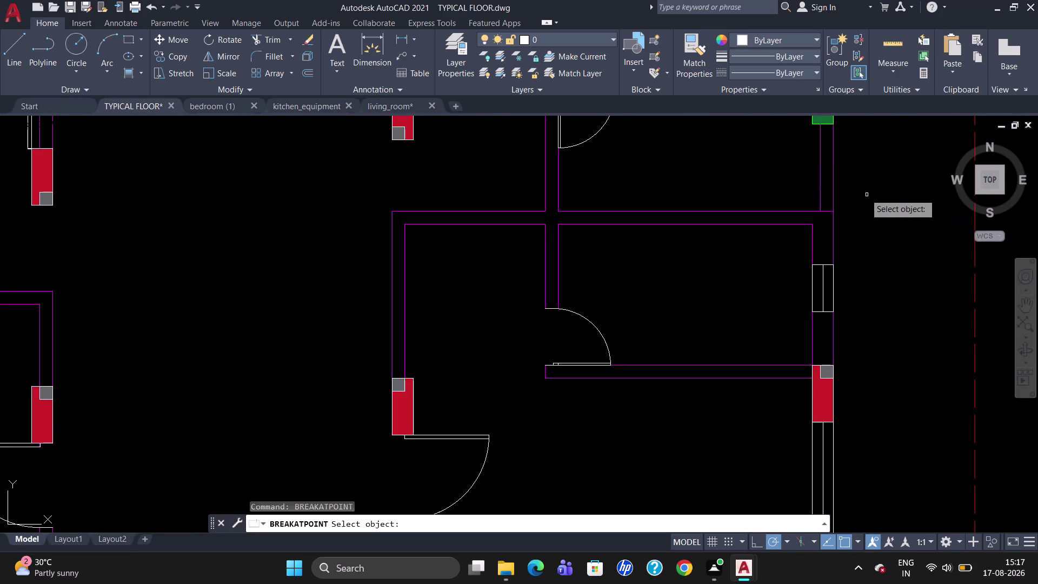
click(835, 166)
click(832, 123)
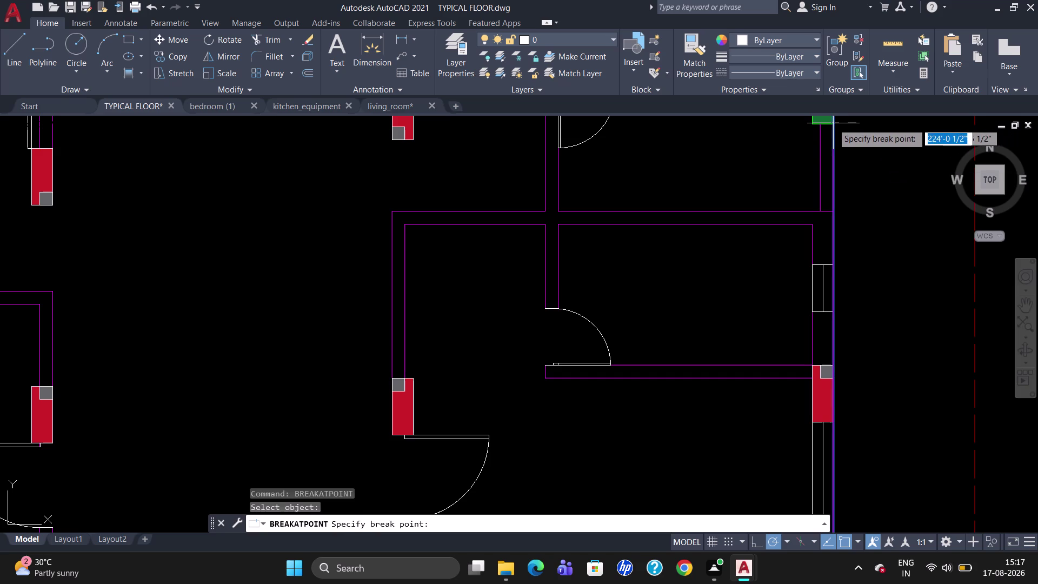
Break the right outer wall line again at the inner wall junction.
text(BR)
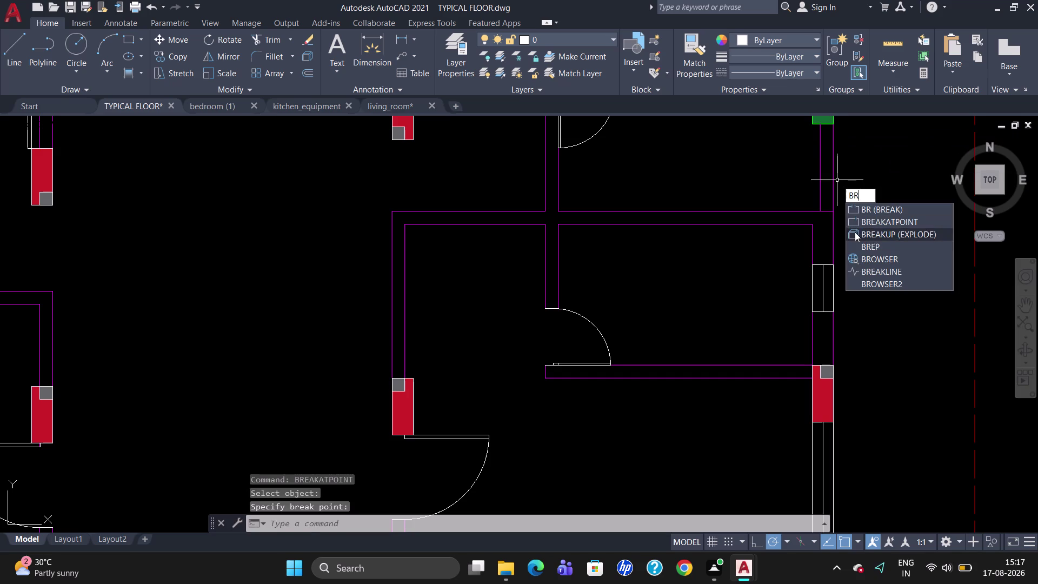
click(860, 222)
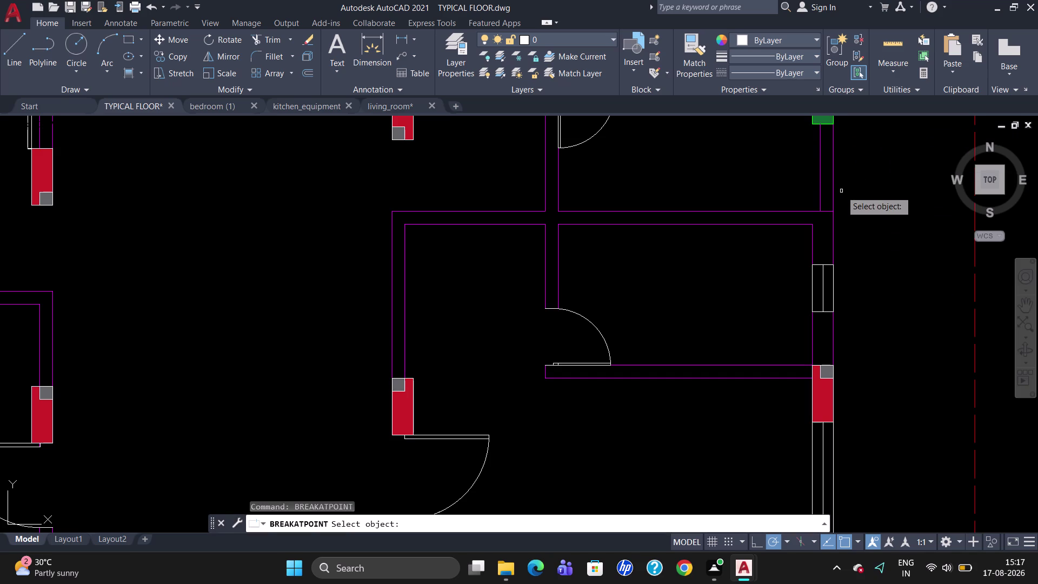
click(833, 177)
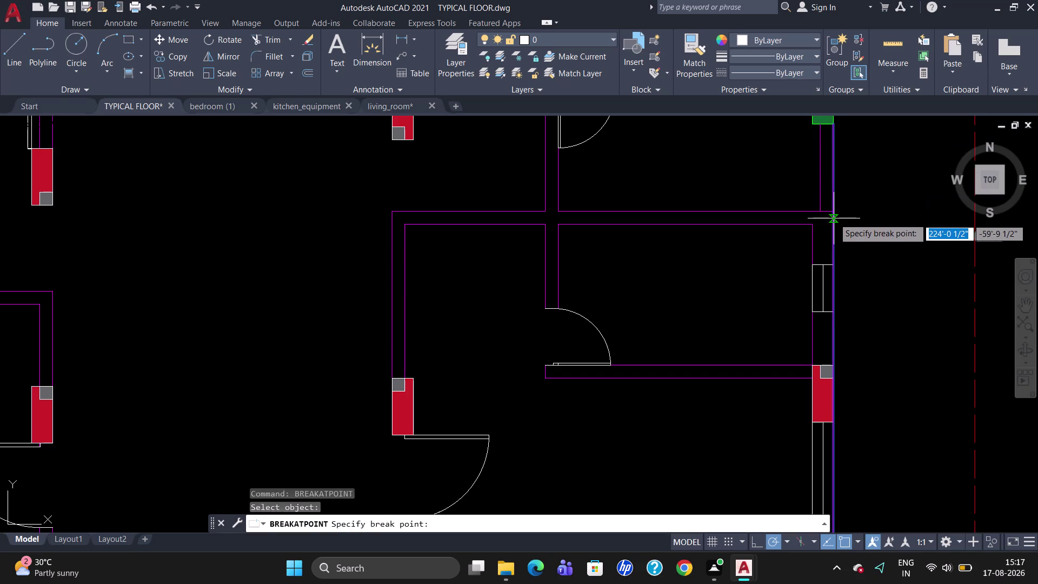
scroll(up, 3)
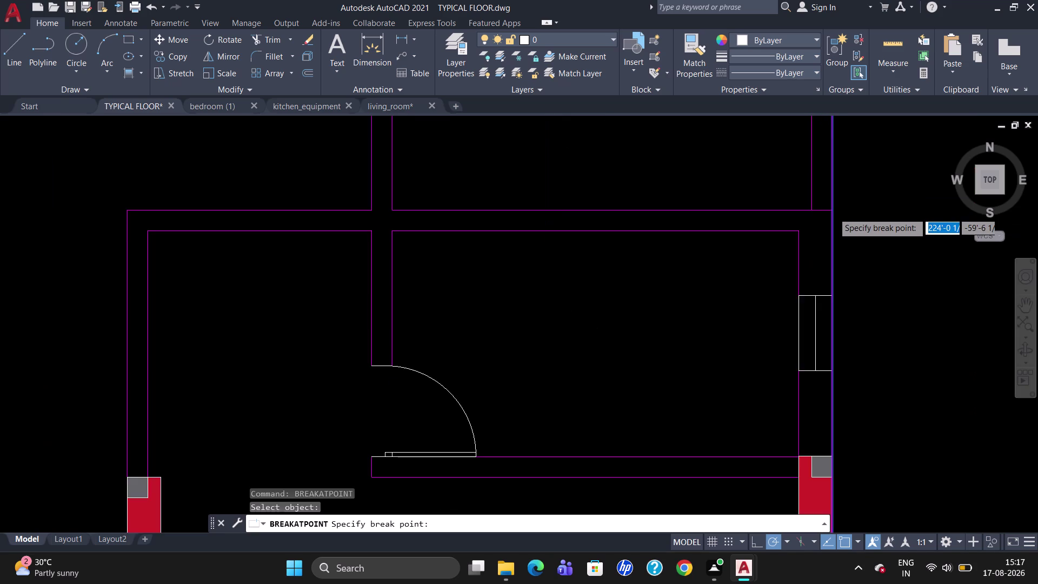
click(833, 209)
key(Escape)
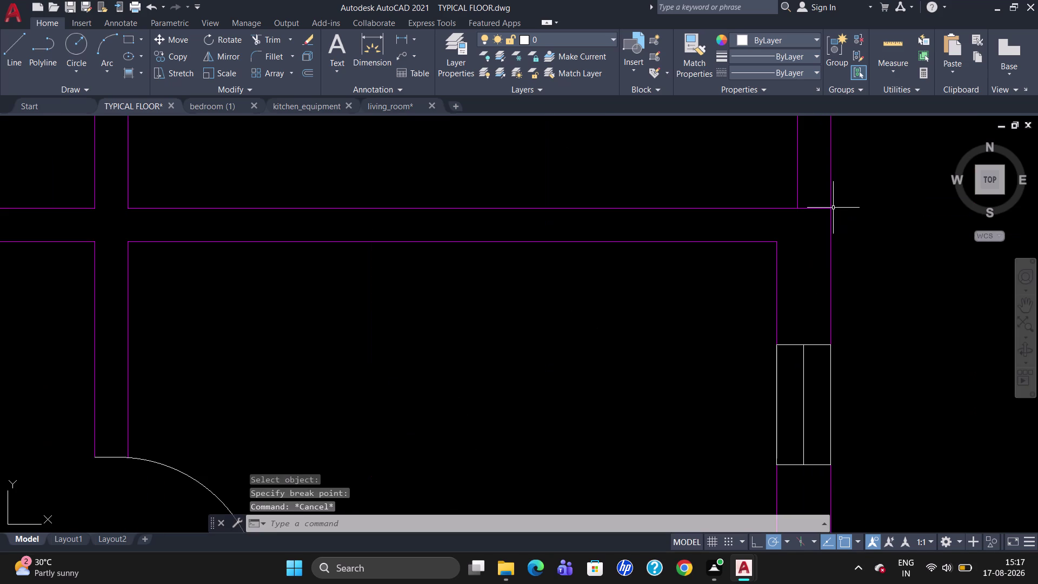
Select the short wall piece above the junction, then clear the selection.
click(828, 171)
key(Escape)
click(831, 168)
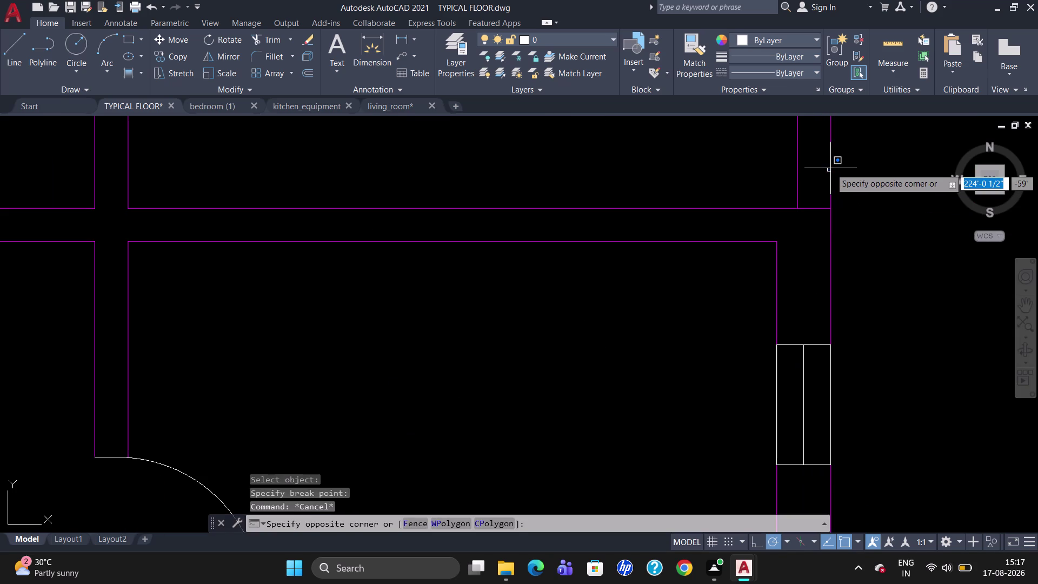
click(830, 169)
scroll(down, 3)
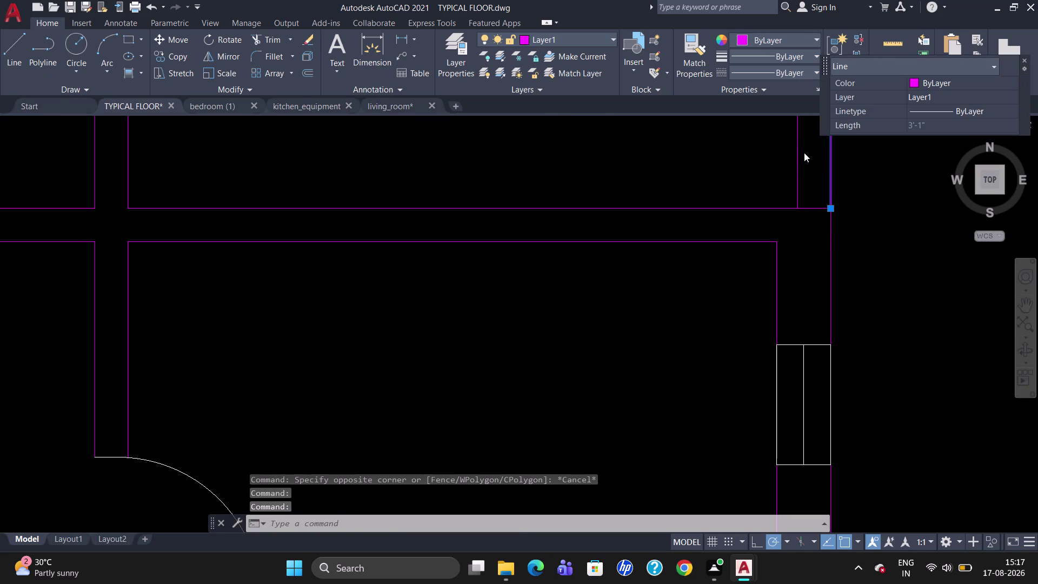
click(1024, 58)
key(Escape)
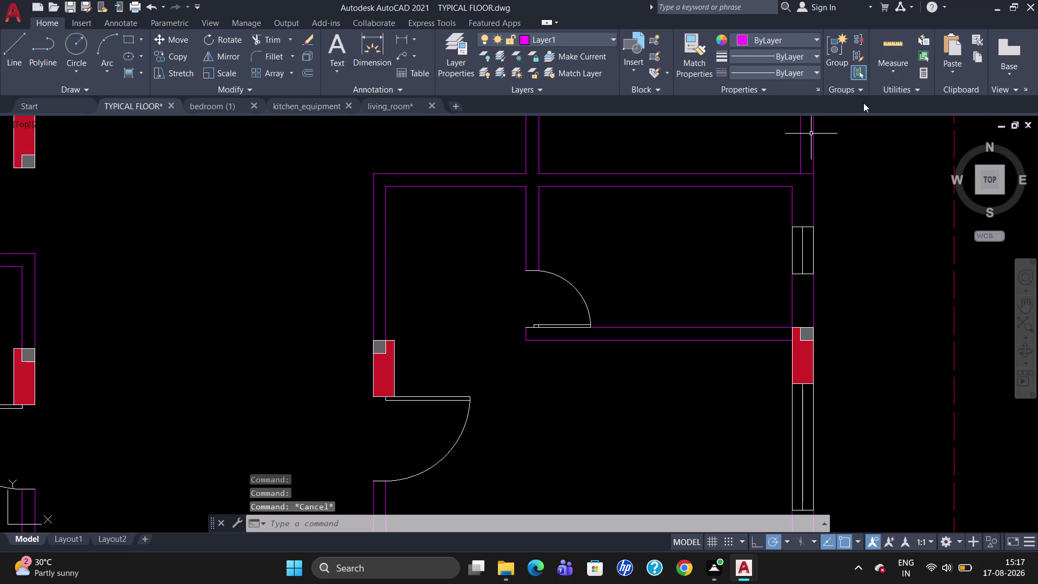
Move the short outer wall piece and its parallel line onto Layer3.
click(799, 145)
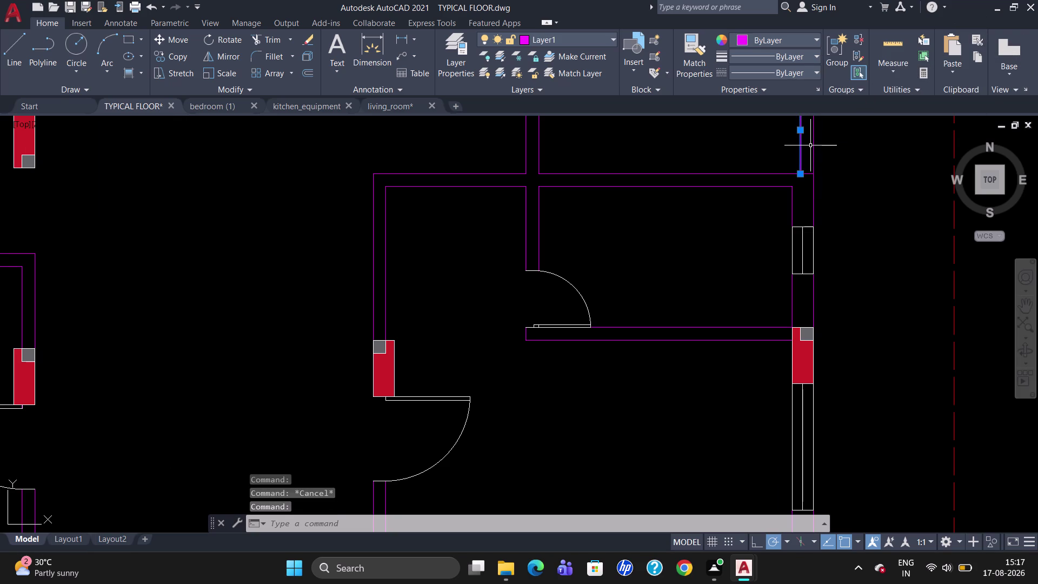
click(815, 142)
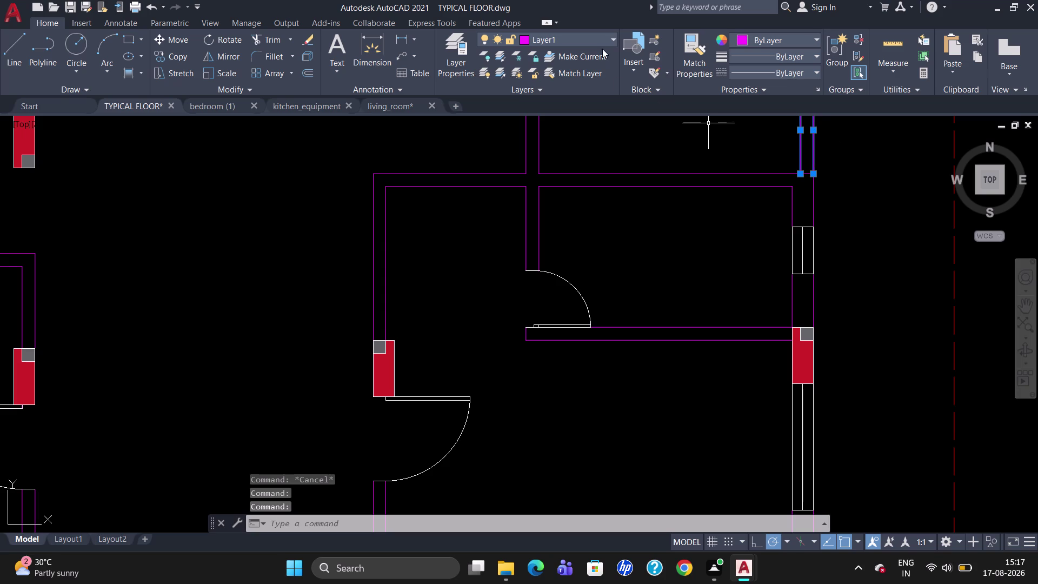
click(604, 43)
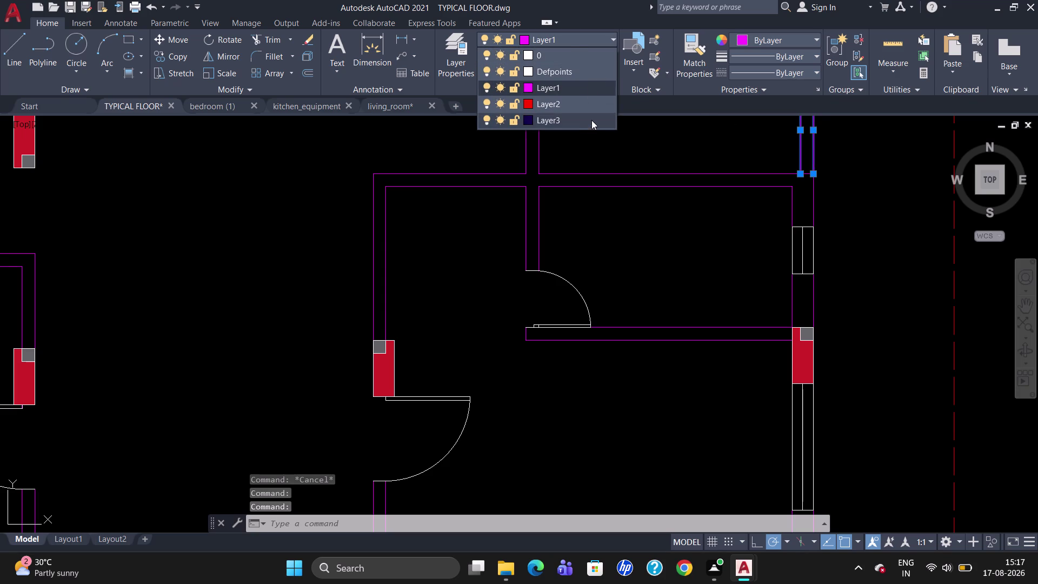
click(593, 119)
key(Escape)
Zoom in on the wall corner beside the staircase.
scroll(down, 3)
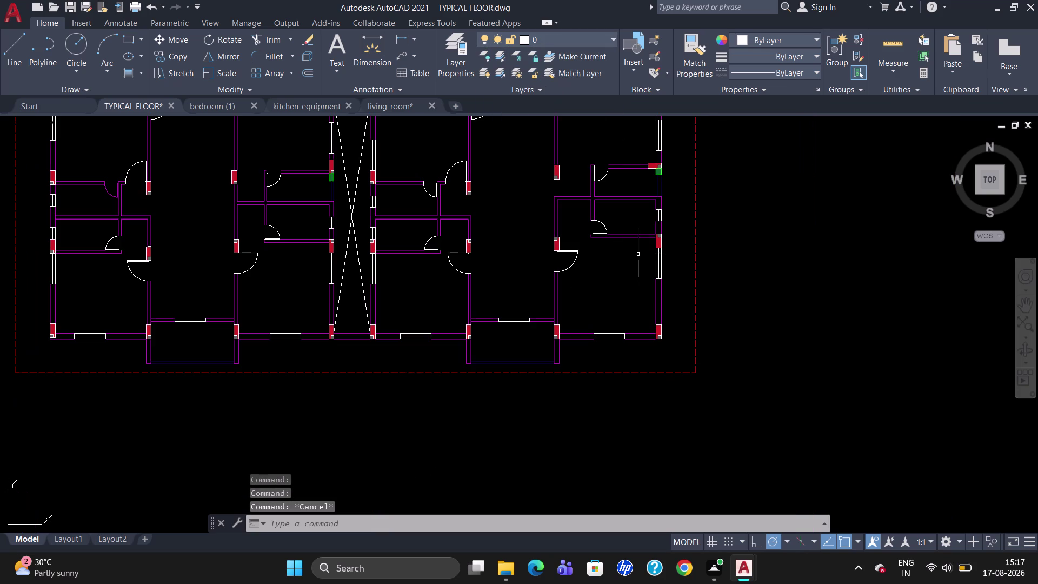
scroll(up, 3)
scroll(down, 3)
scroll(up, 3)
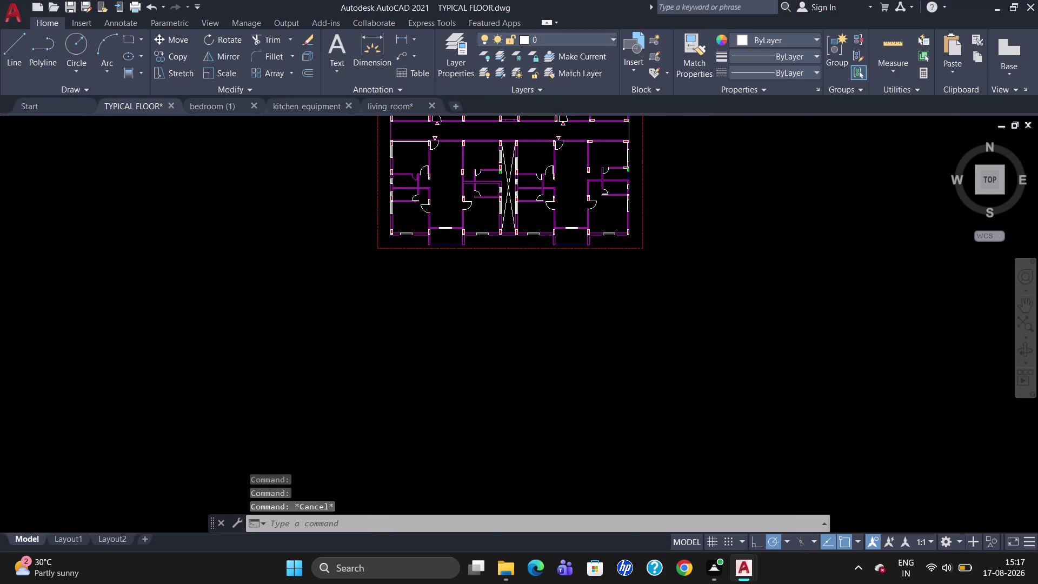
scroll(up, 3)
scroll(down, 3)
scroll(up, 3)
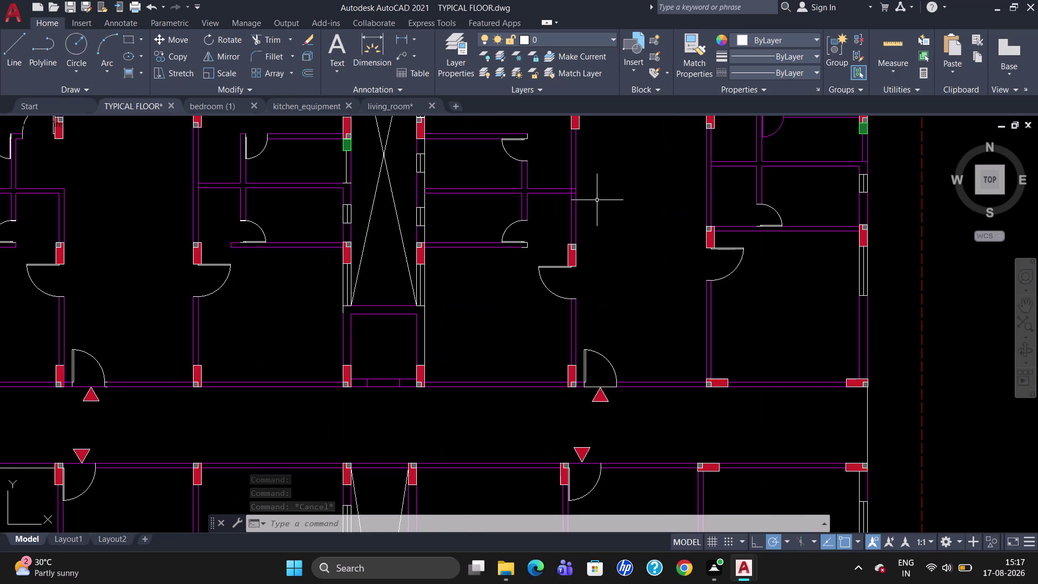
scroll(up, 3)
scroll(up, 3)
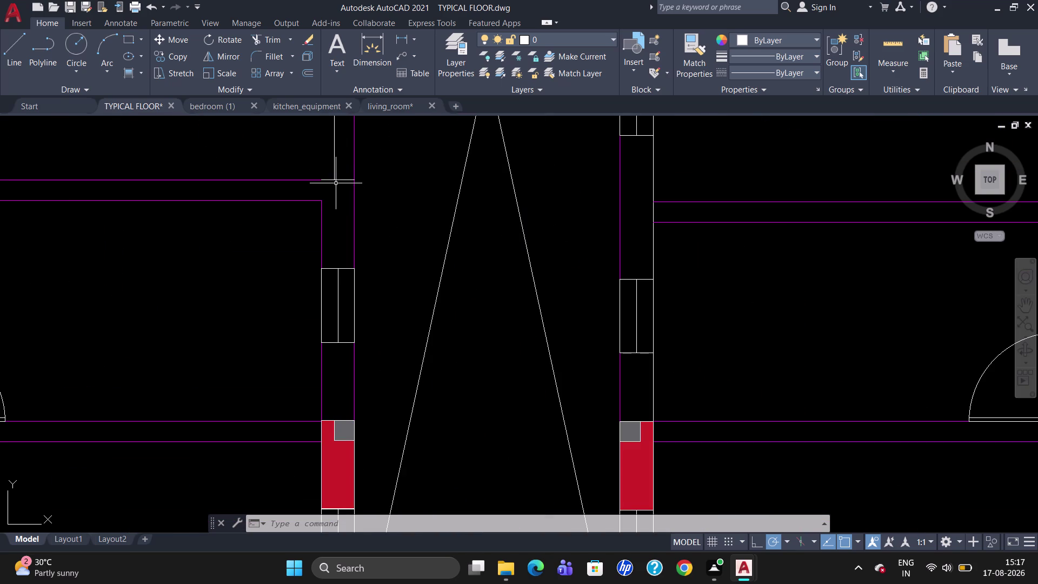
Put the short corner line beside the stair on Layer1 and zoom back out.
click(339, 179)
scroll(up, 3)
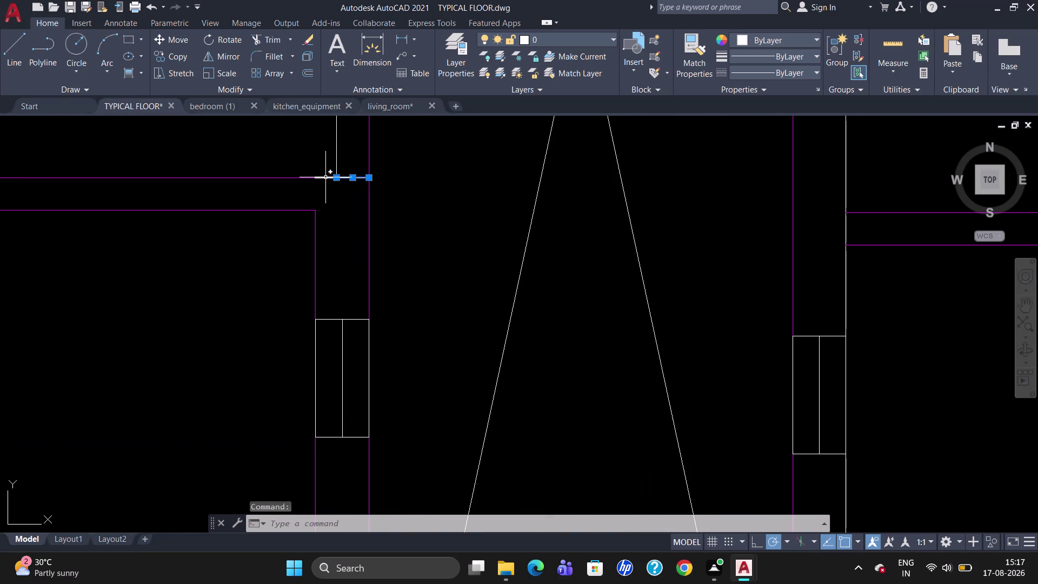
click(325, 177)
click(542, 42)
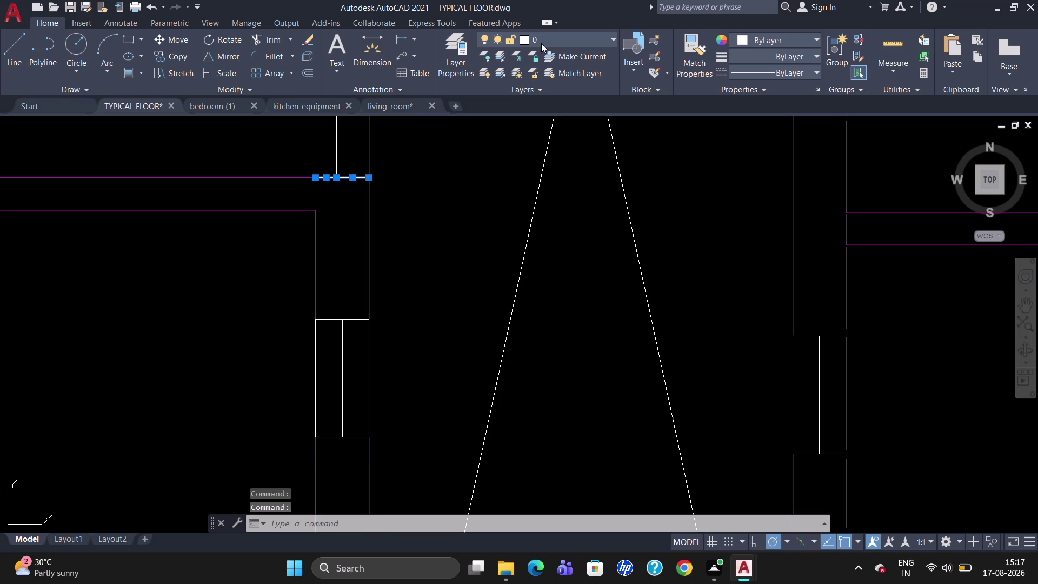
click(561, 88)
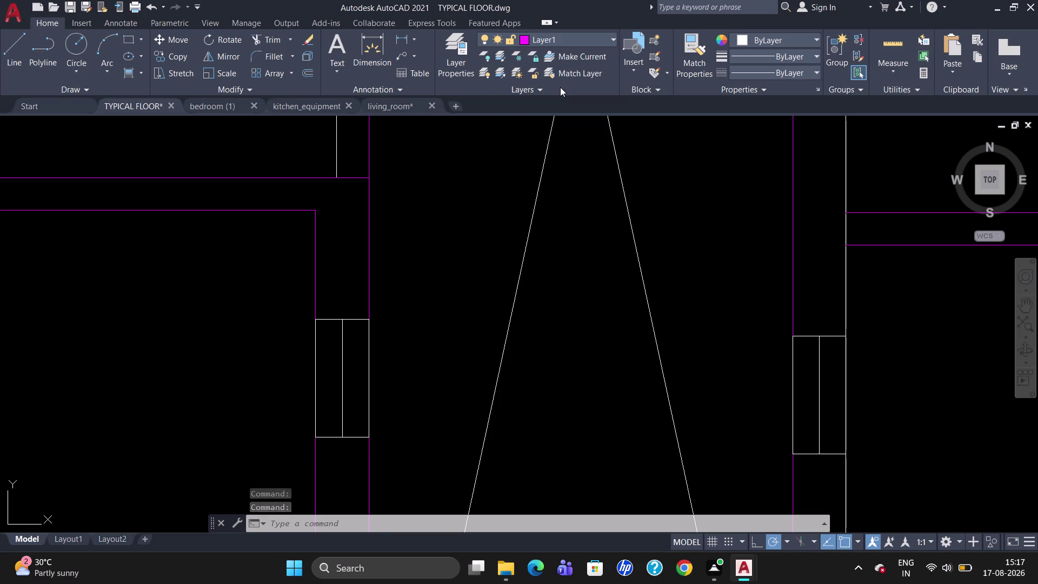
key(Escape)
scroll(down, 3)
key(Escape)
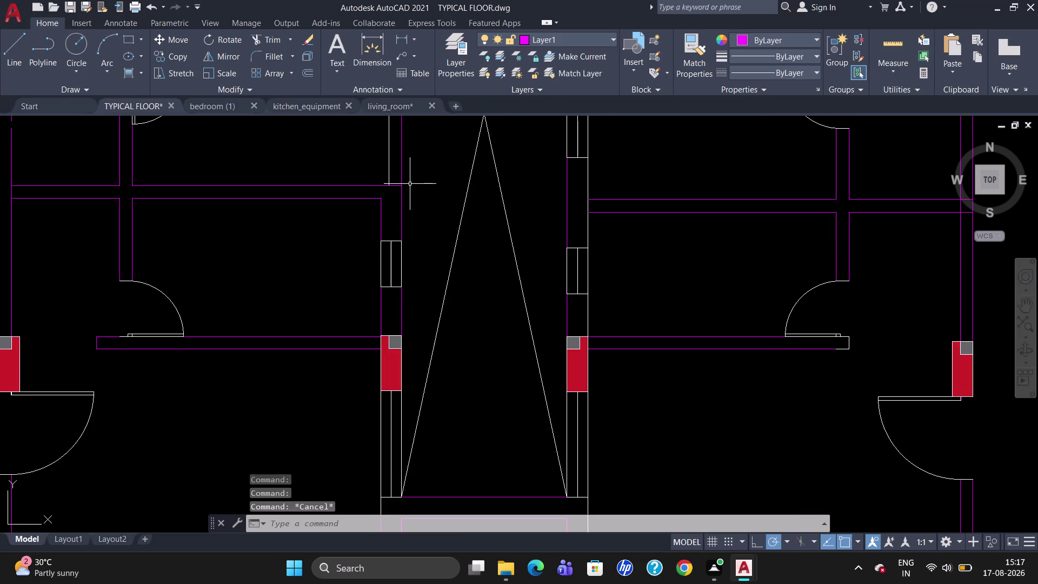
scroll(down, 3)
scroll(up, 3)
scroll(down, 3)
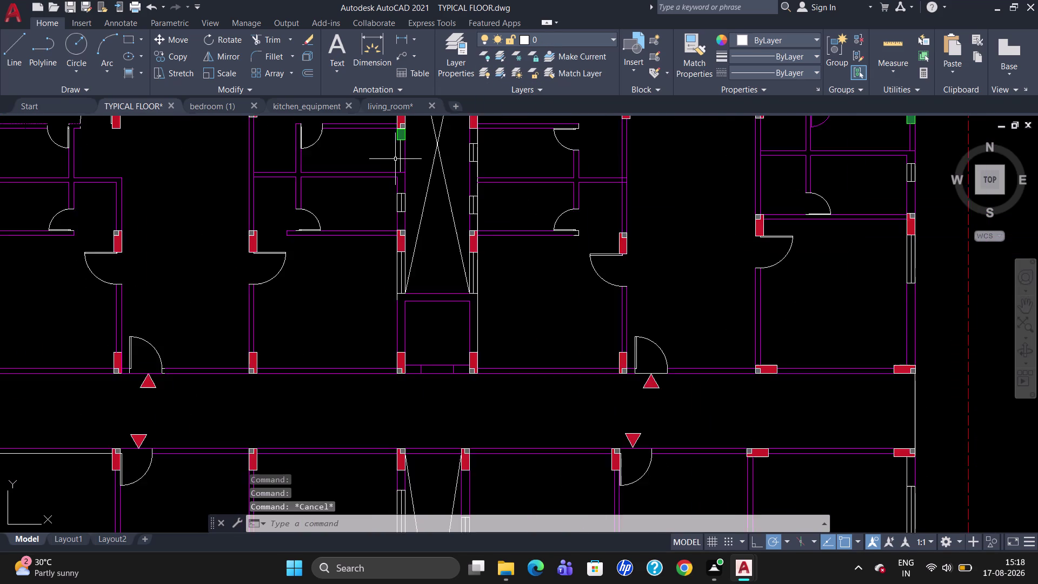
scroll(up, 3)
Break the stair-side wall line near its top end and at the cross wall.
key(b)
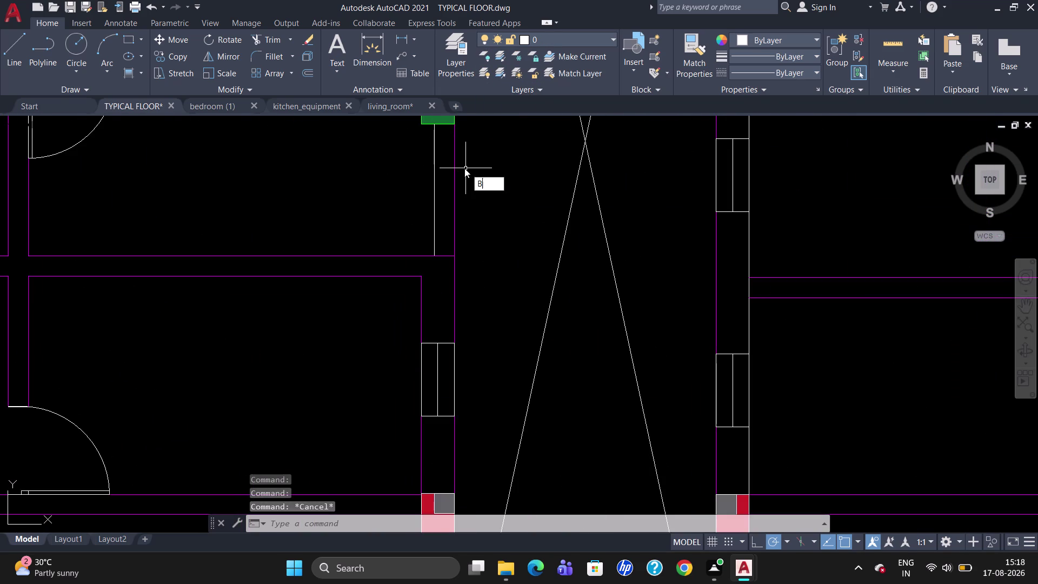
key(r)
click(518, 212)
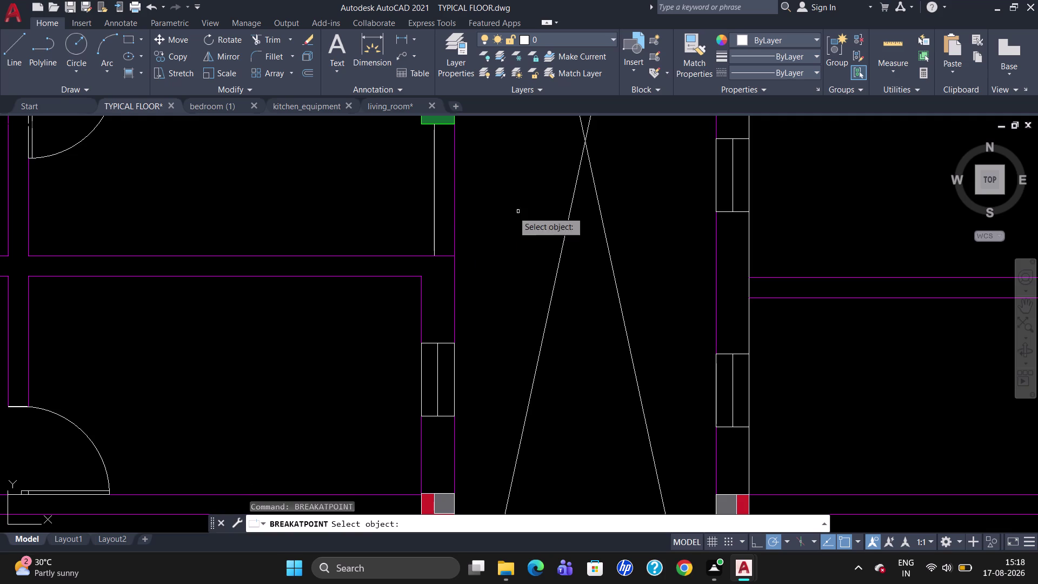
click(458, 177)
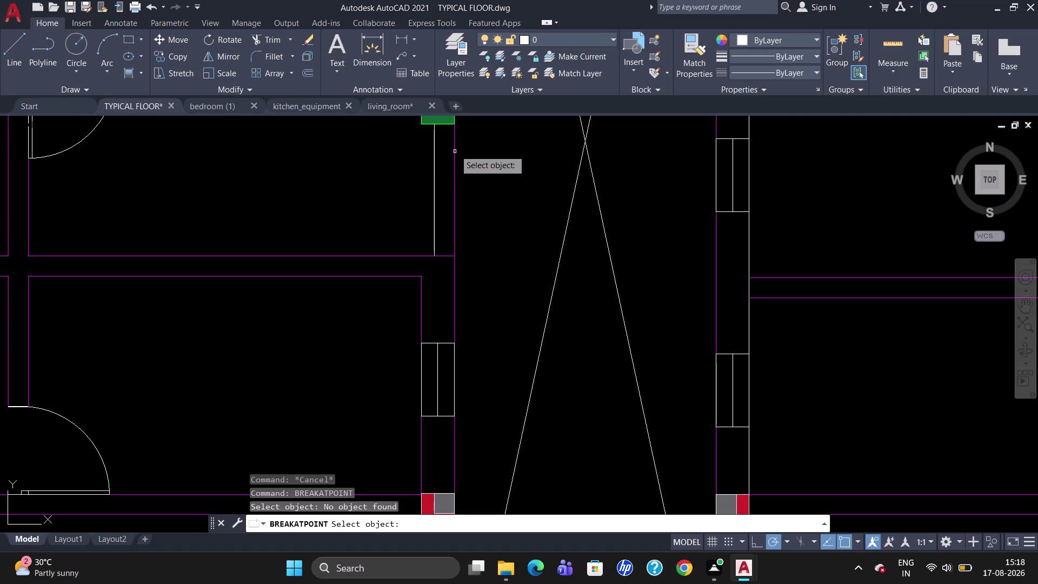
click(453, 137)
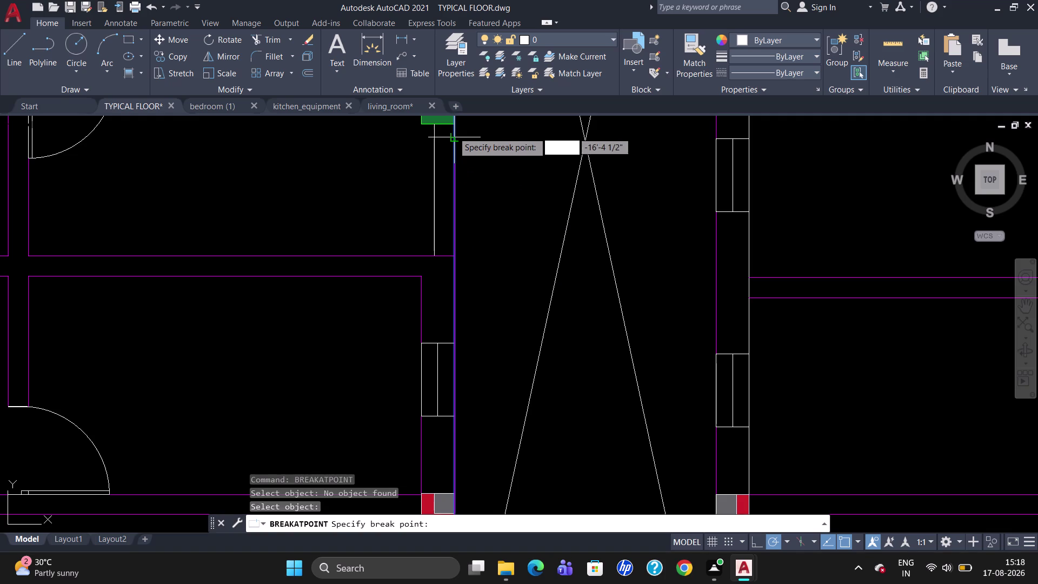
click(460, 125)
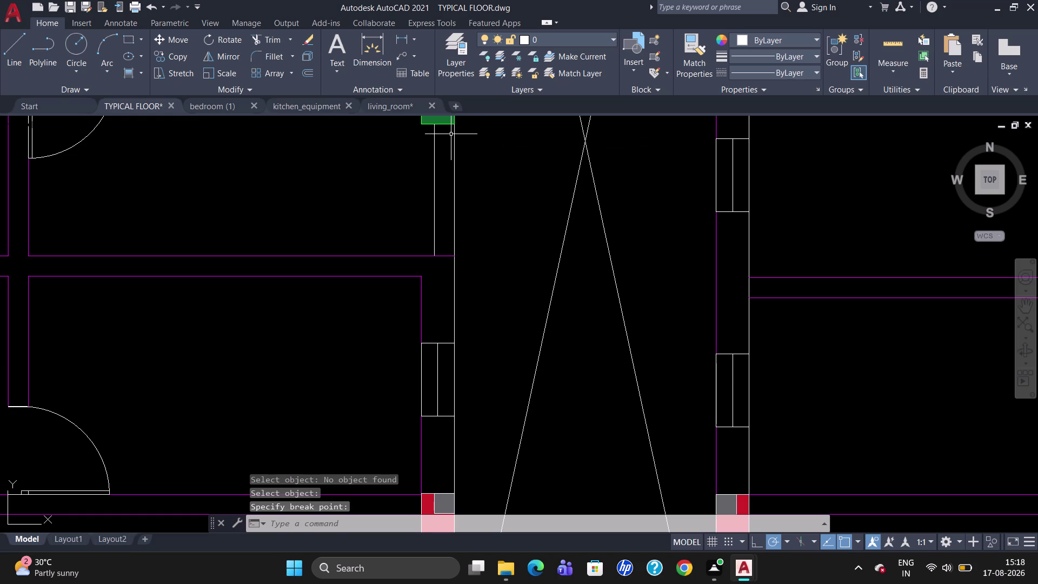
text(BR)
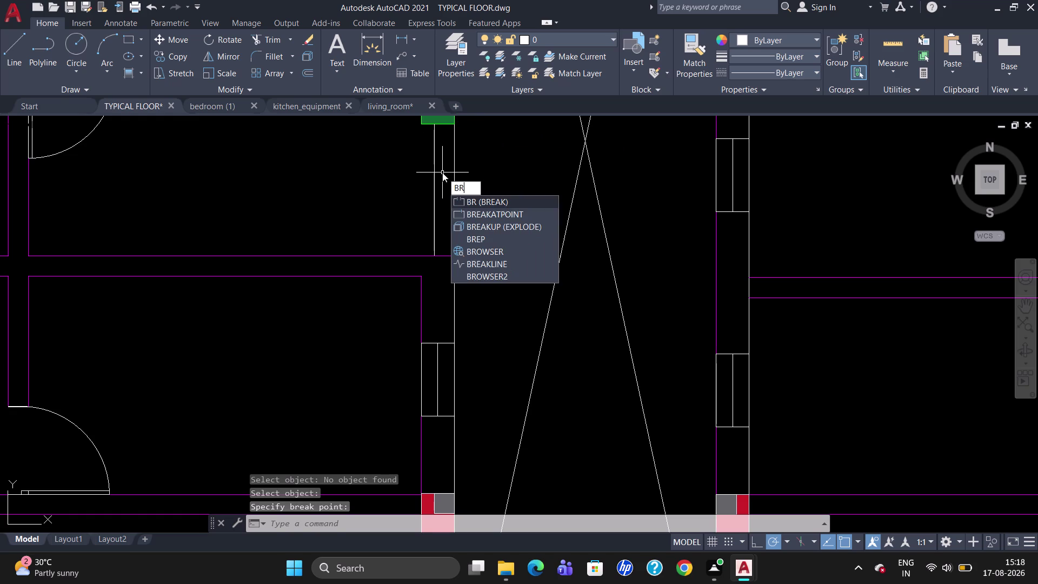
click(475, 211)
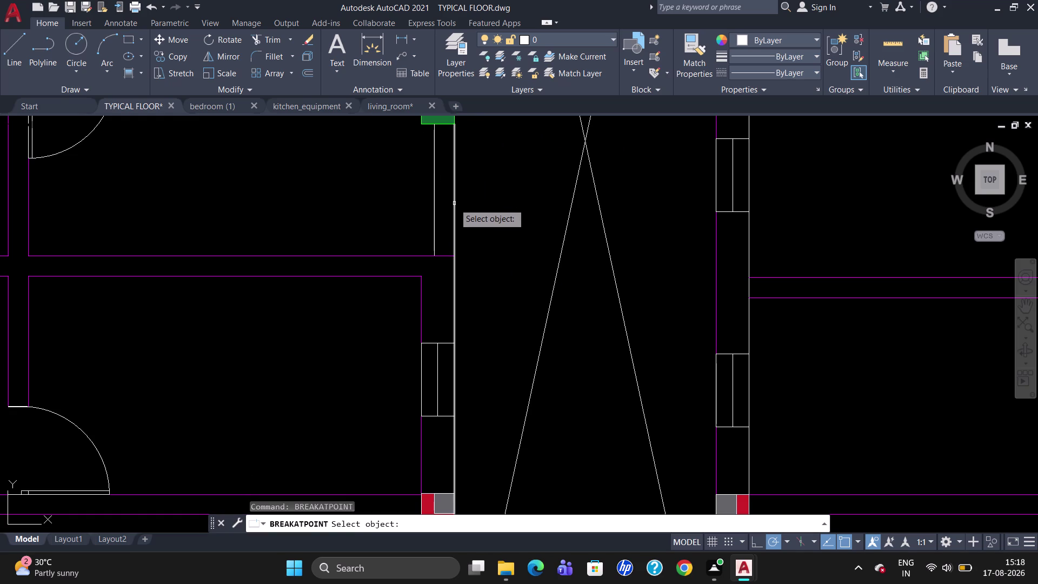
click(454, 204)
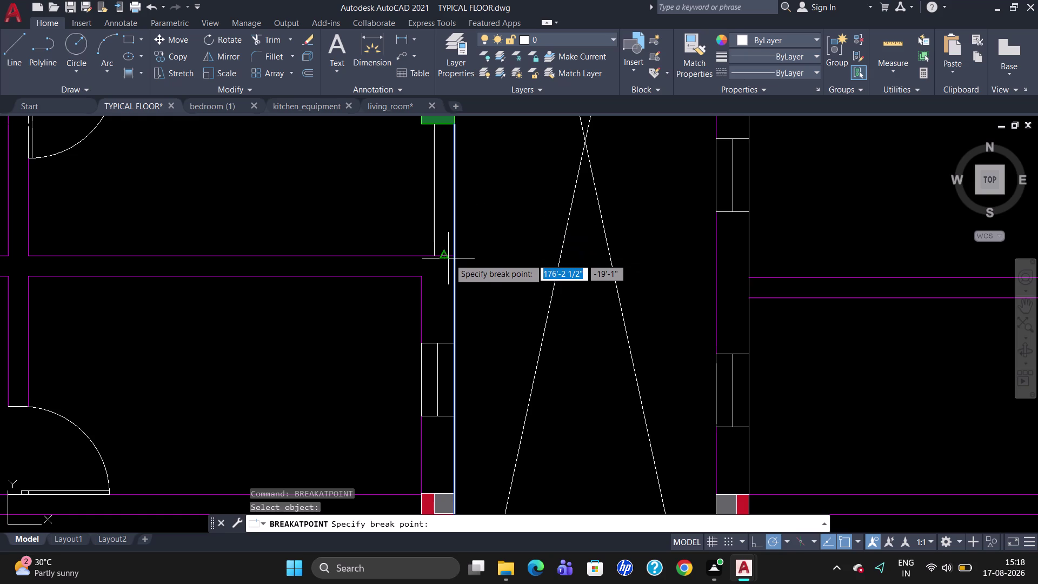
click(457, 258)
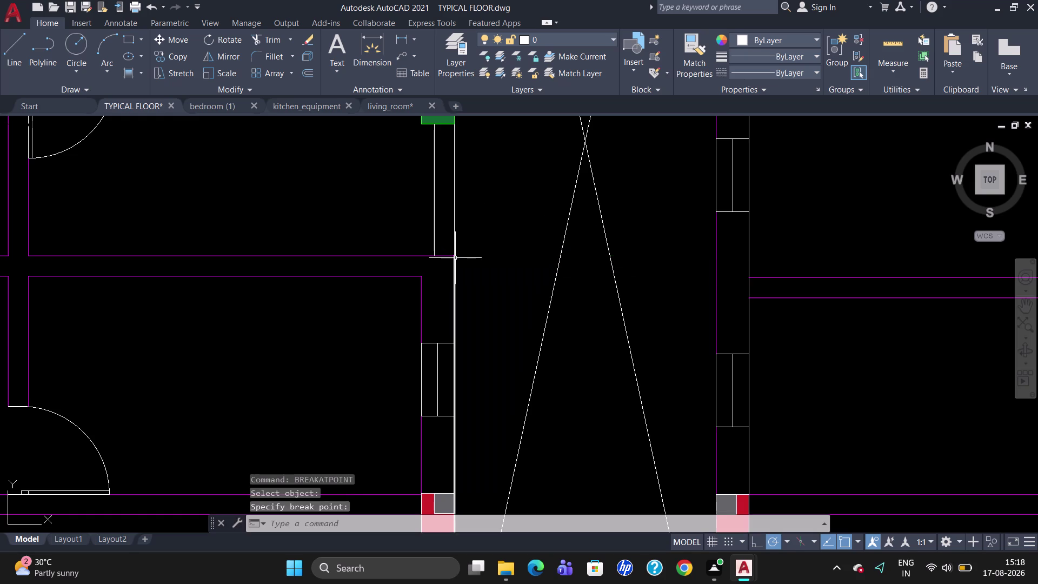
Put the upper wall piece and its parallel line on Layer3.
click(456, 231)
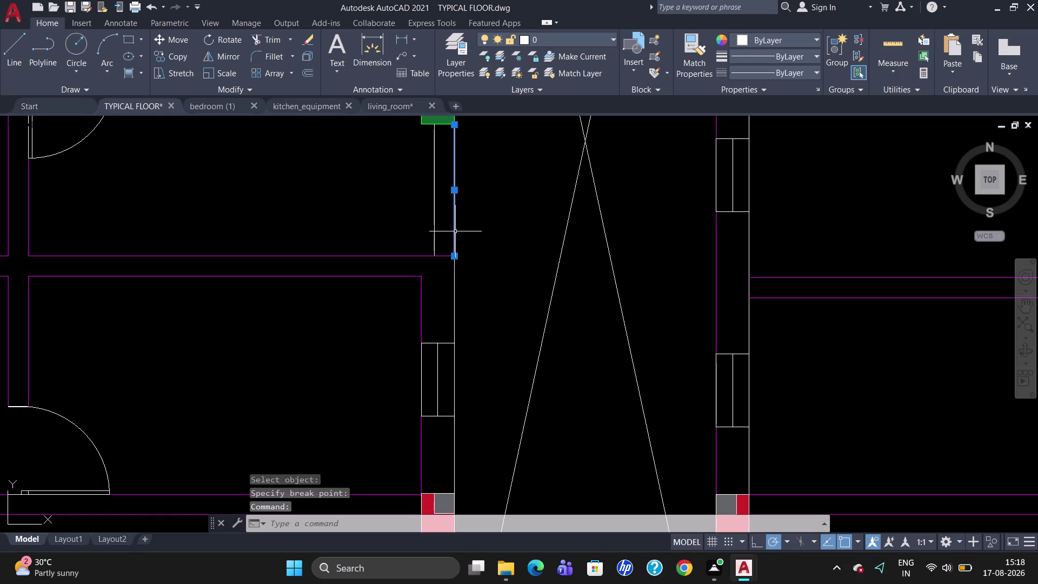
click(435, 218)
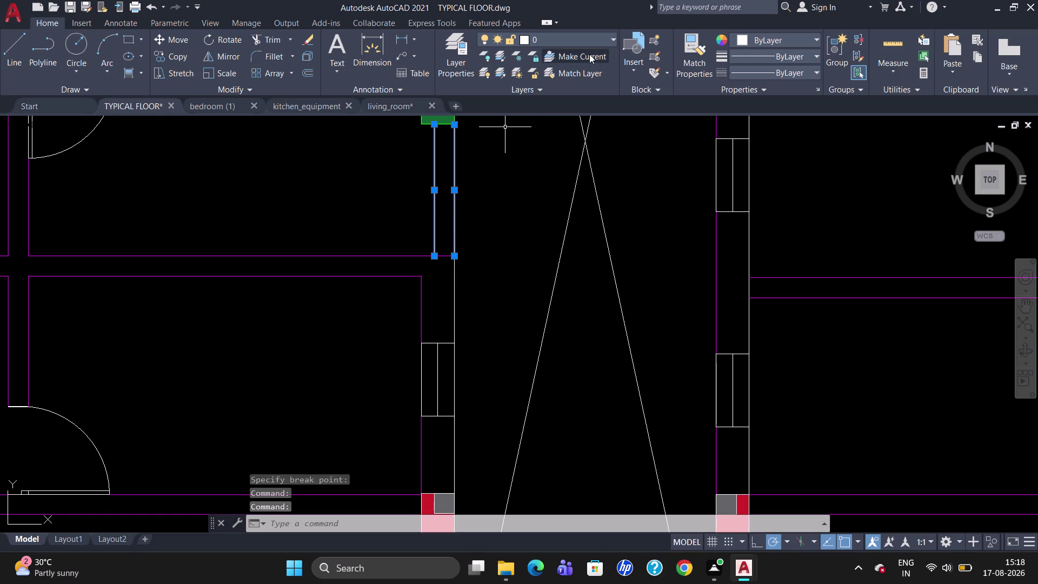
click(590, 43)
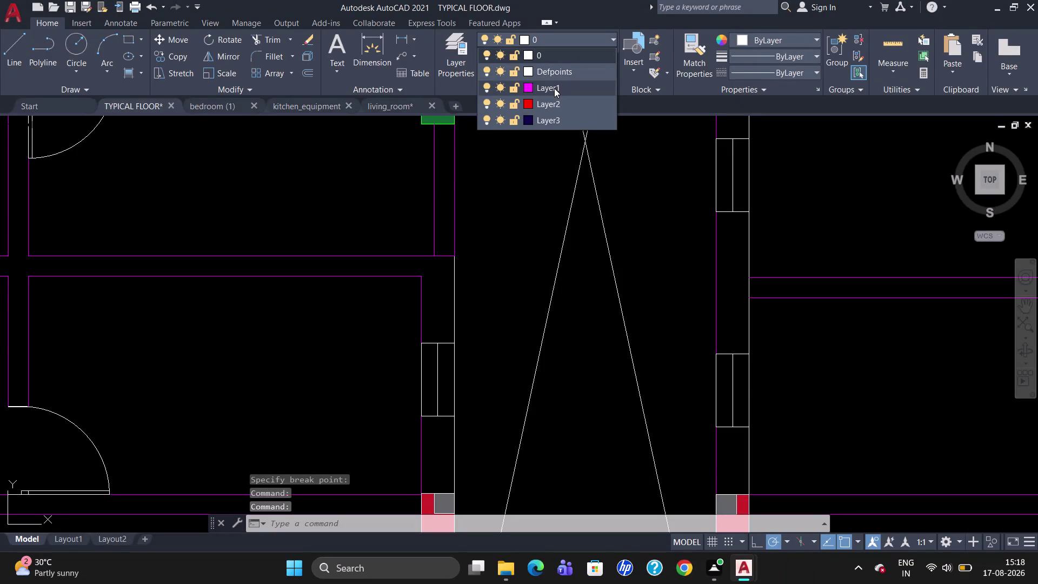
click(560, 118)
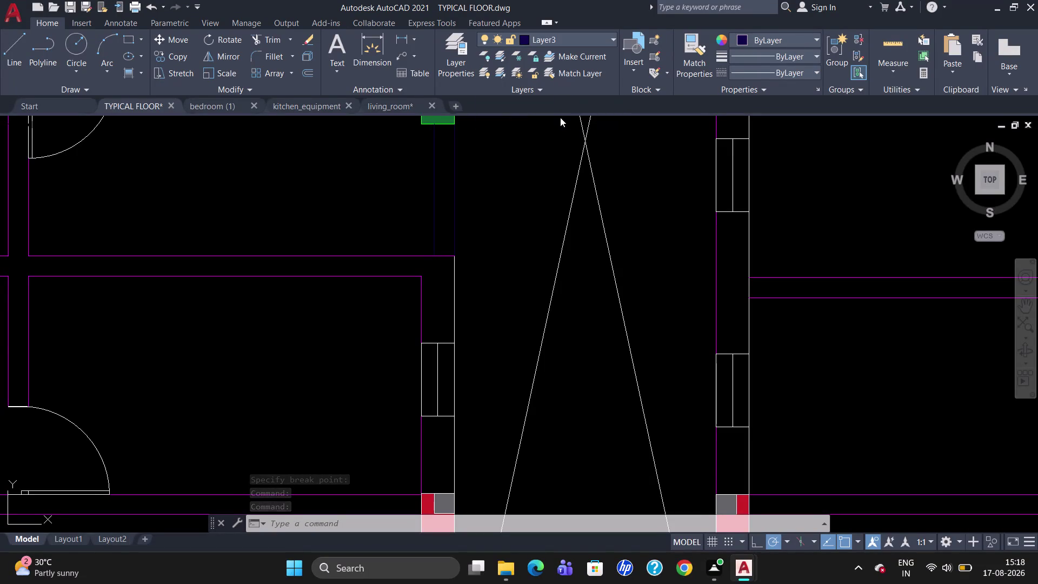
key(Escape)
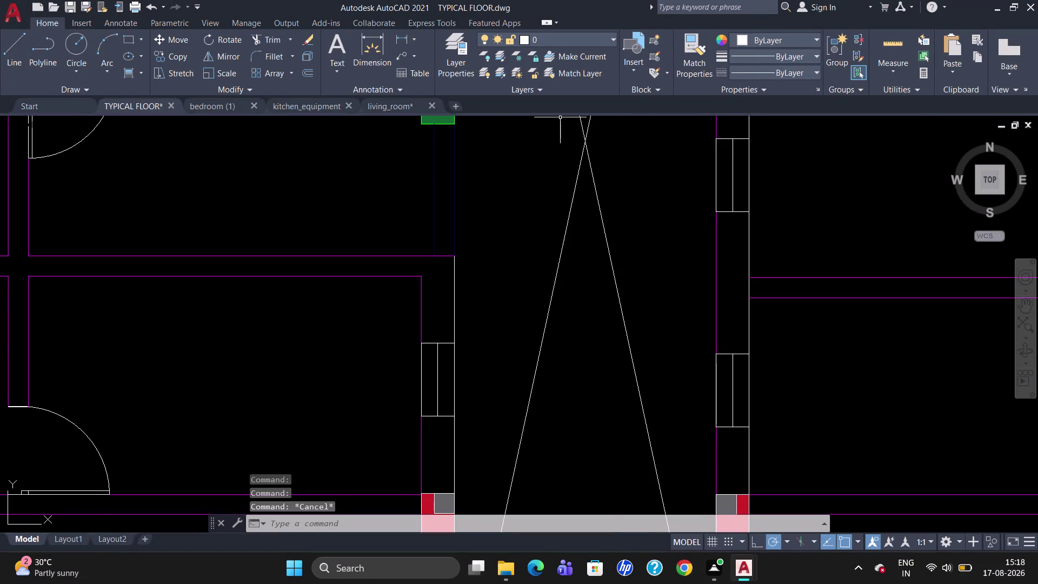
Put the long wall line along the stair on Layer1.
scroll(down, 3)
click(498, 267)
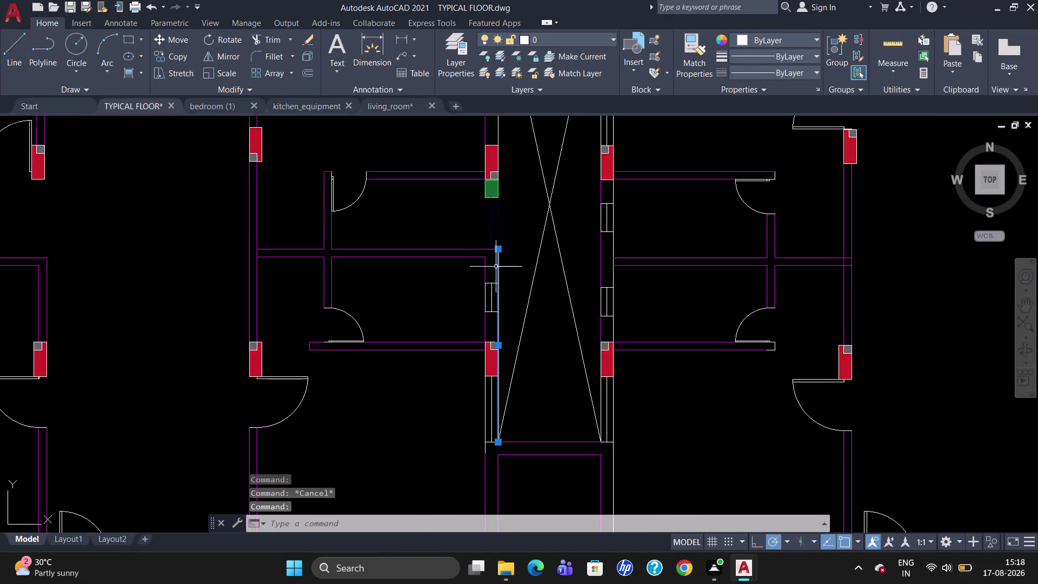
click(600, 39)
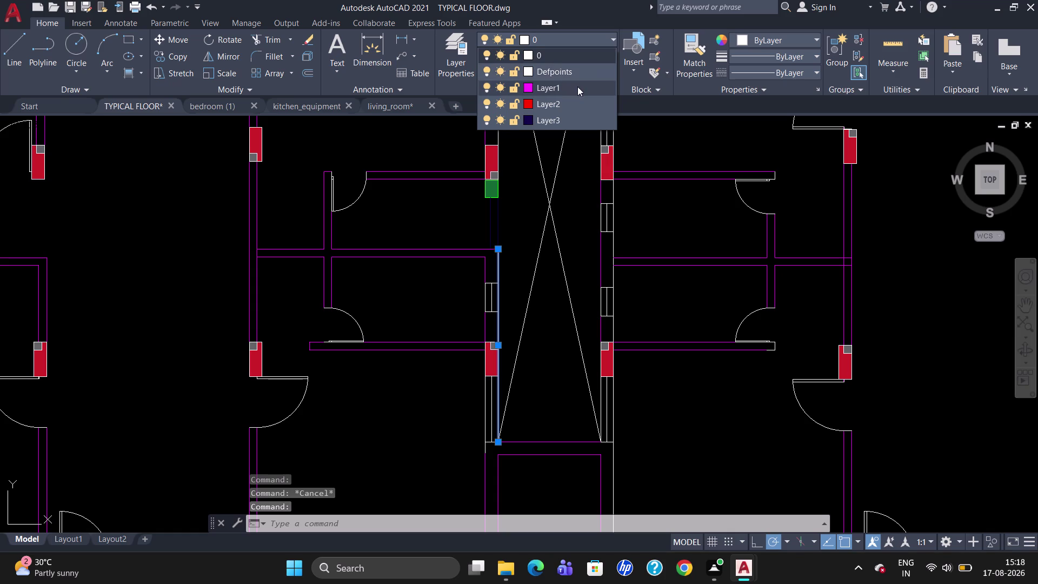
click(579, 85)
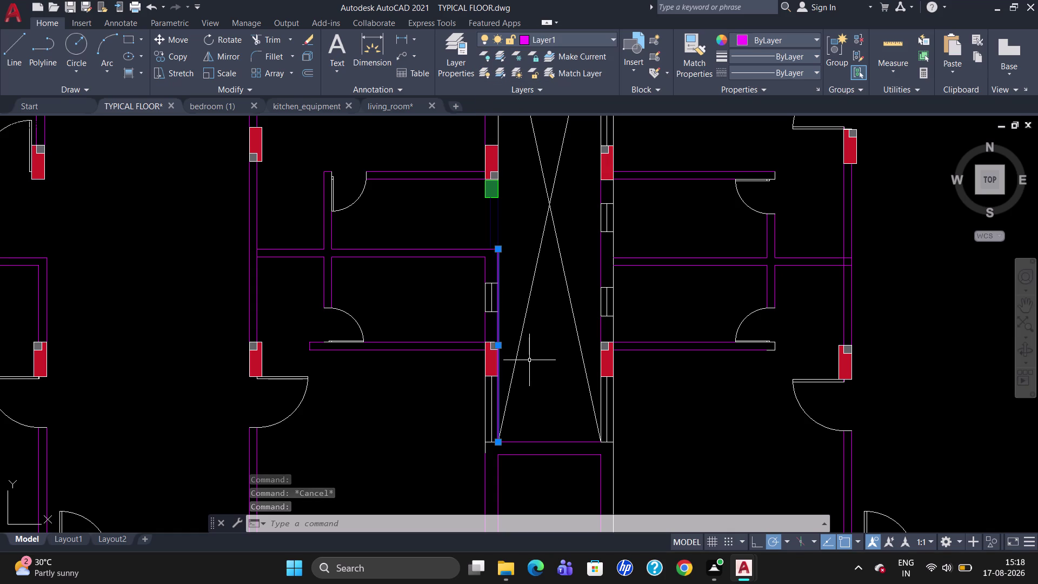
key(Escape)
scroll(down, 3)
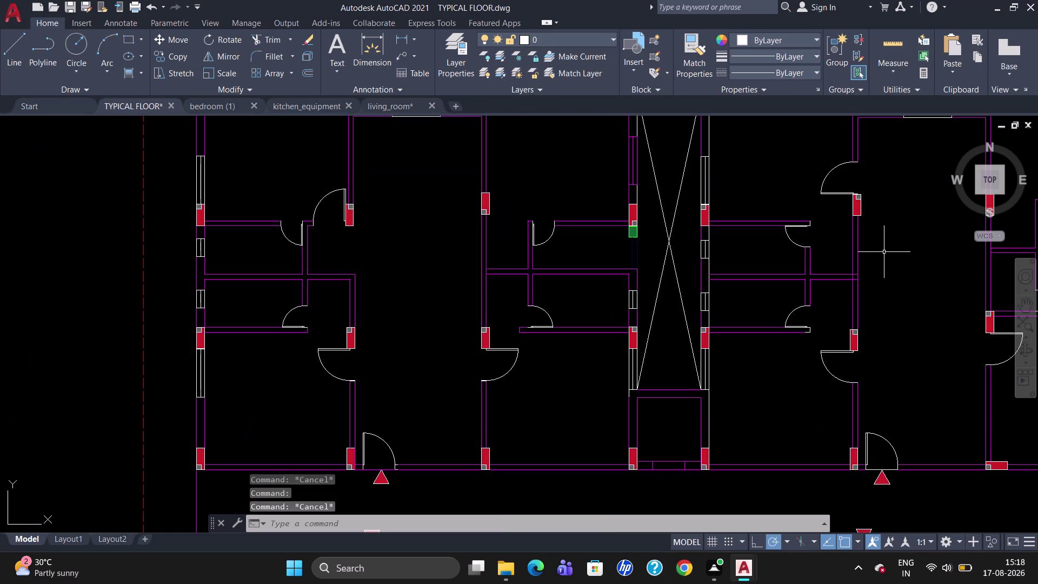
scroll(down, 3)
scroll(up, 3)
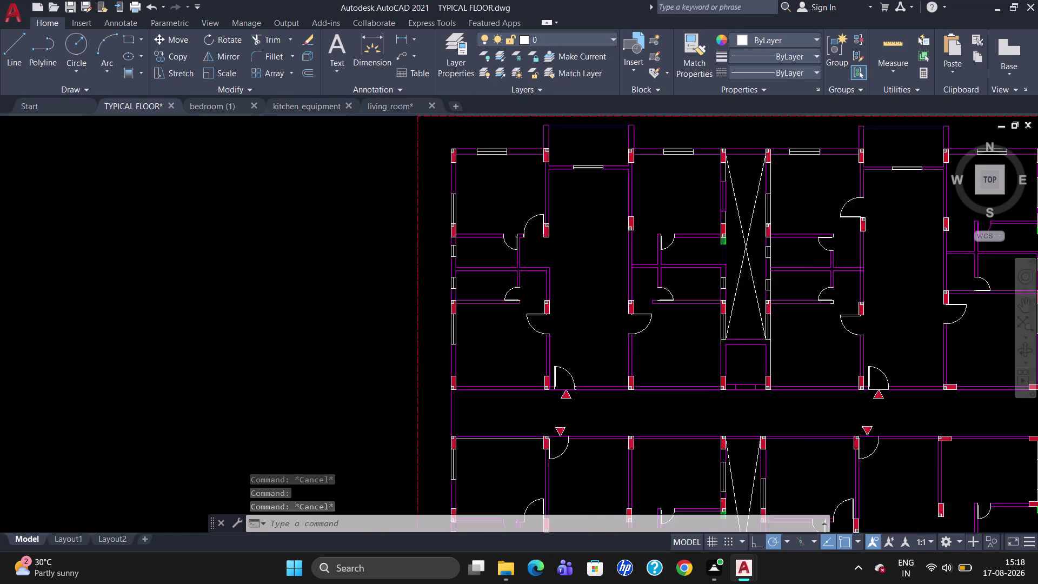
scroll(up, 3)
scroll(down, 3)
scroll(up, 3)
scroll(down, 3)
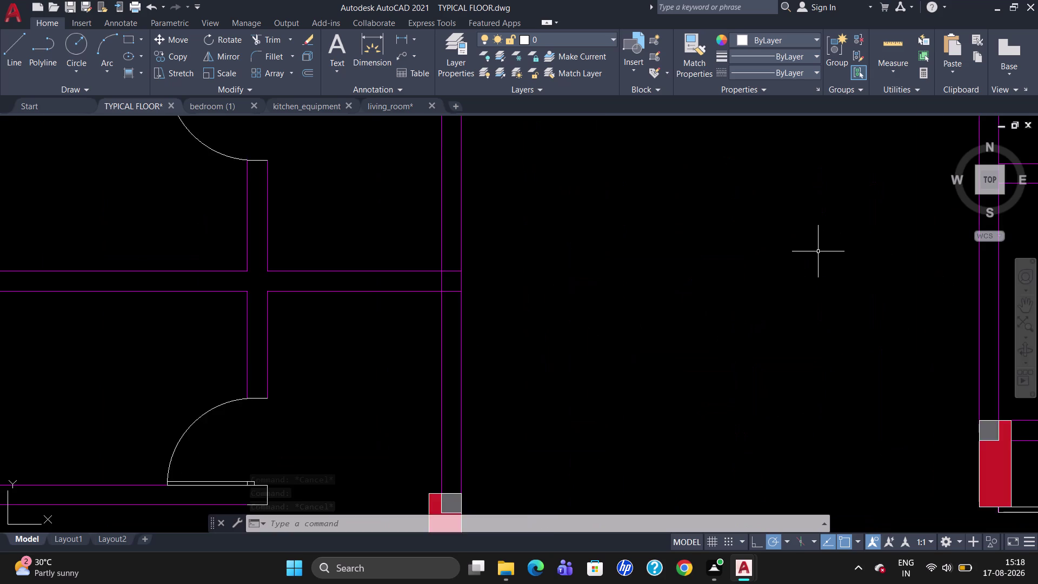
scroll(down, 3)
scroll(up, 3)
scroll(down, 3)
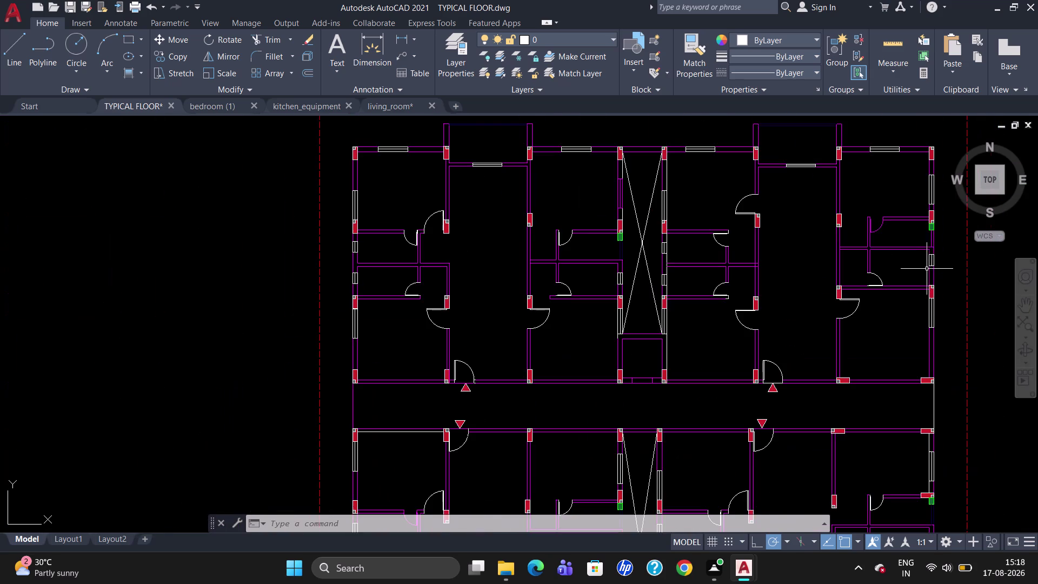
scroll(up, 3)
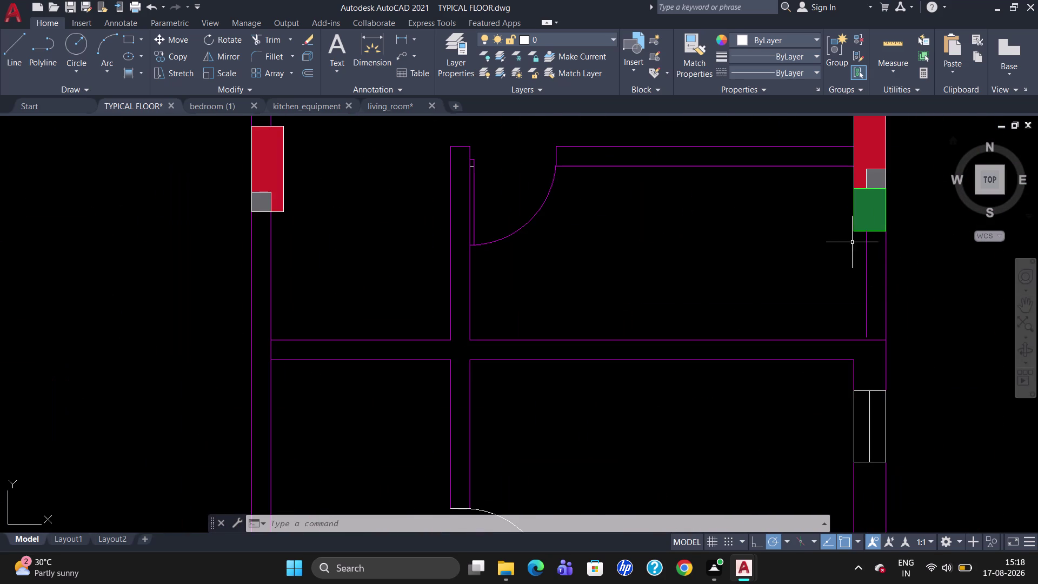
Break the right wall line at two points below the green column.
text(BR)
click(697, 297)
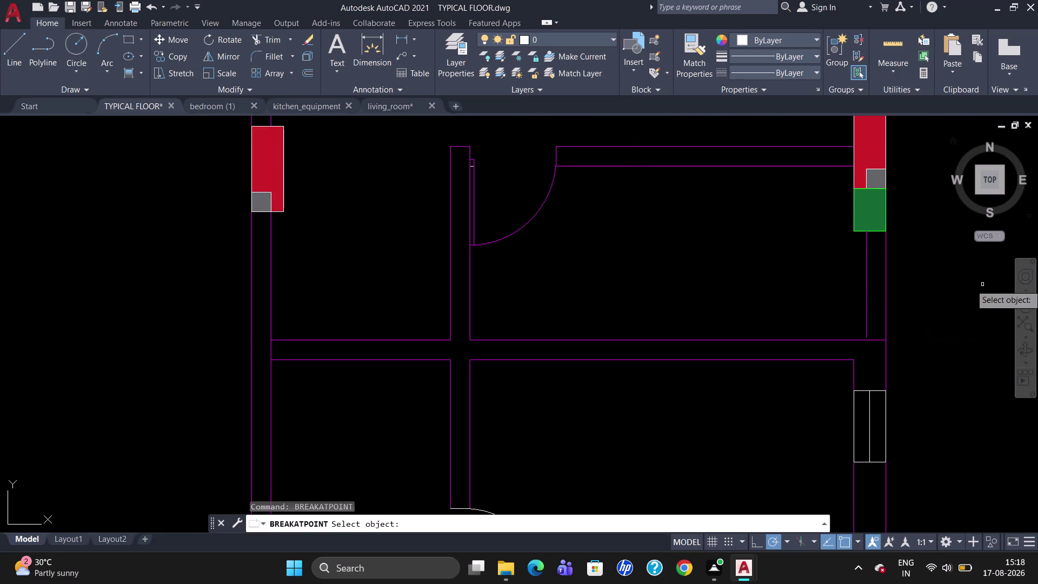
click(884, 281)
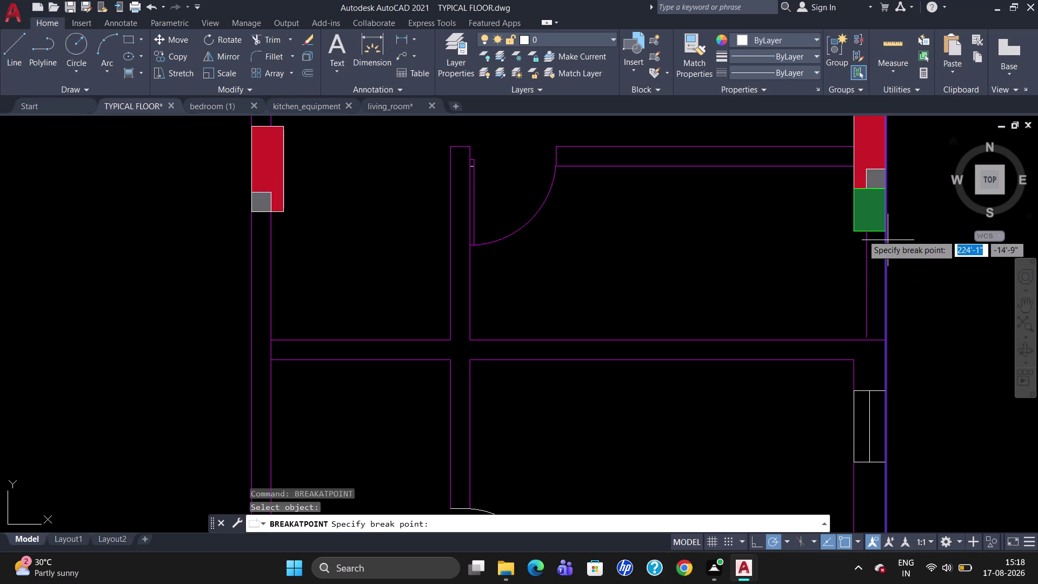
click(885, 227)
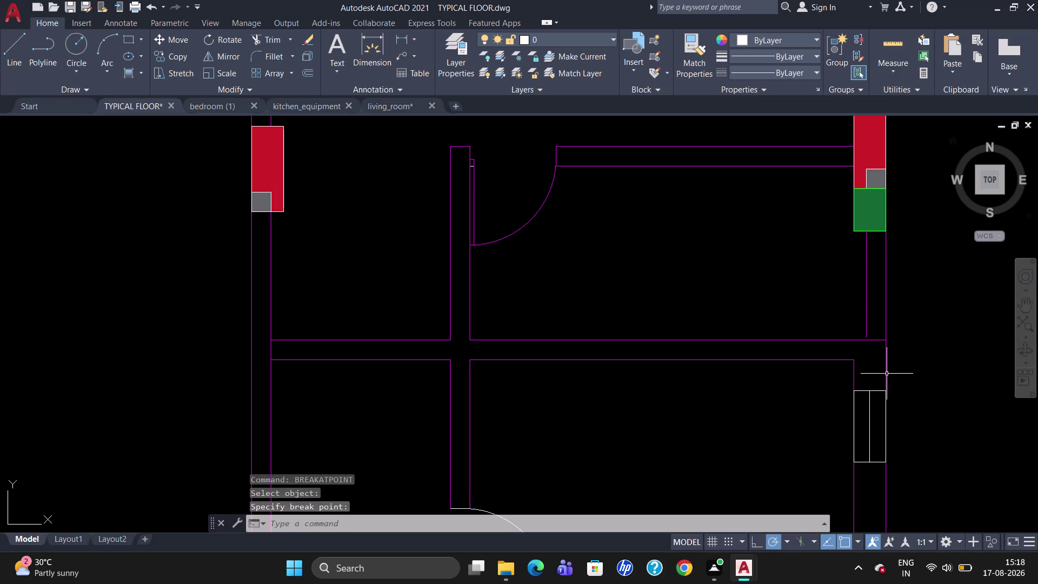
text(BR)
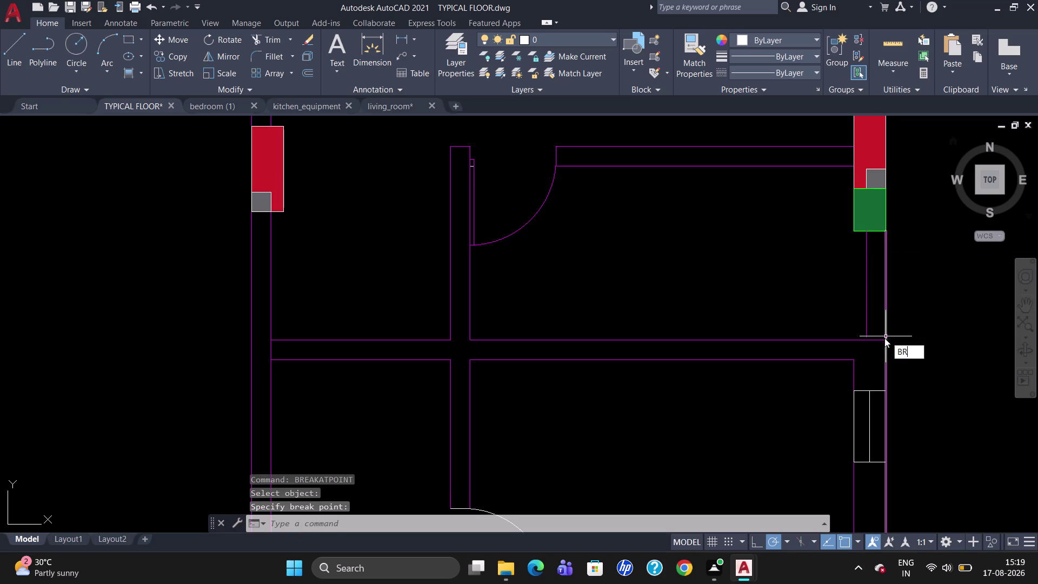
click(902, 375)
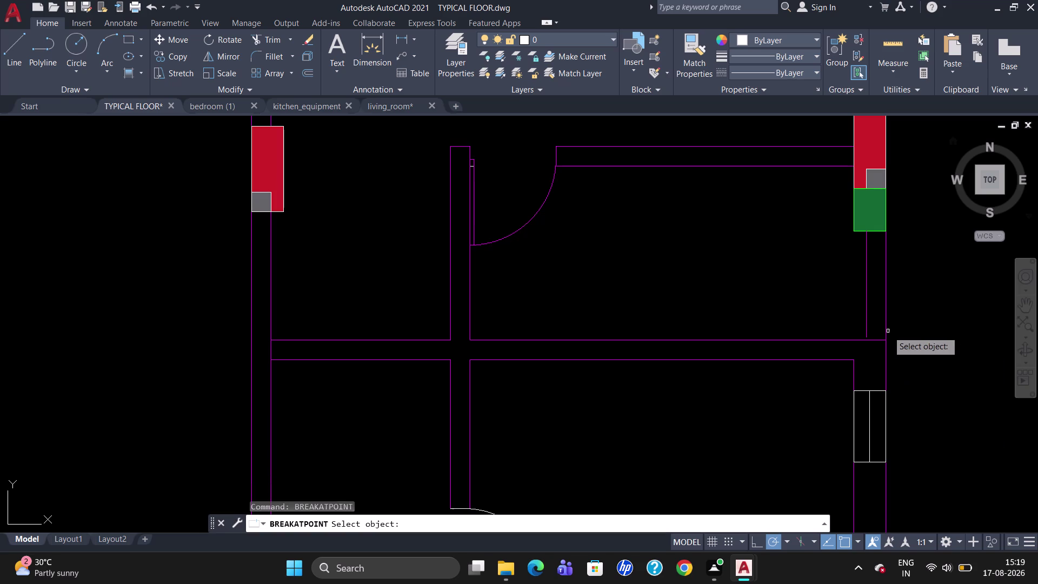
click(886, 328)
key(Return)
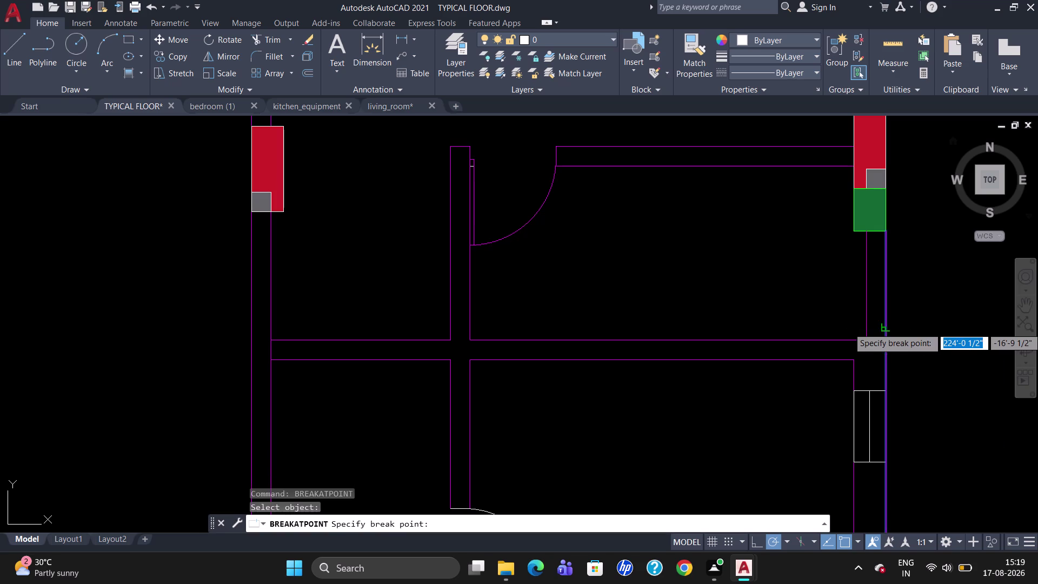
click(887, 338)
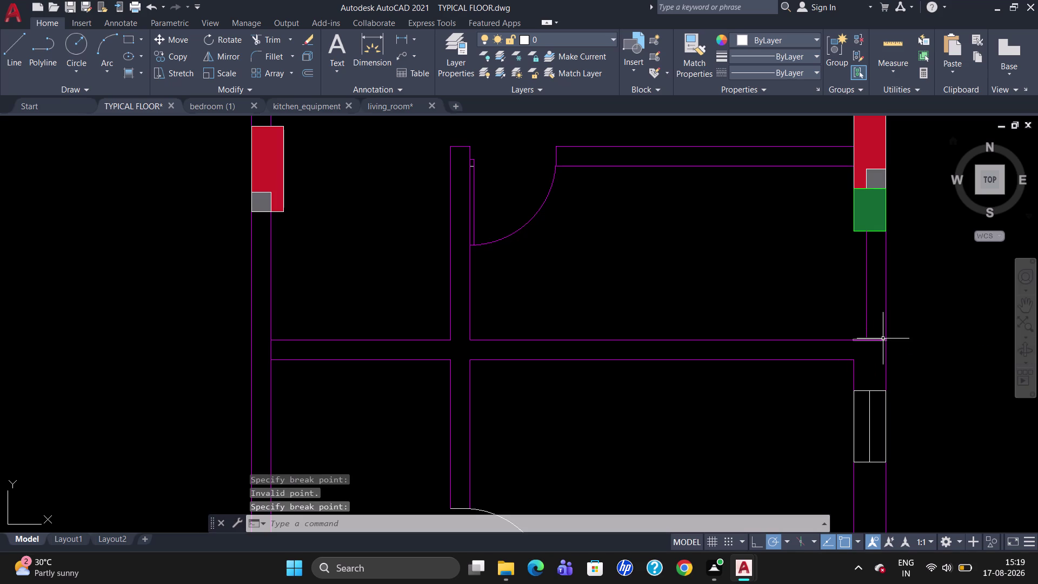
Assign the two short wall segments below the green column to Layer3.
click(866, 310)
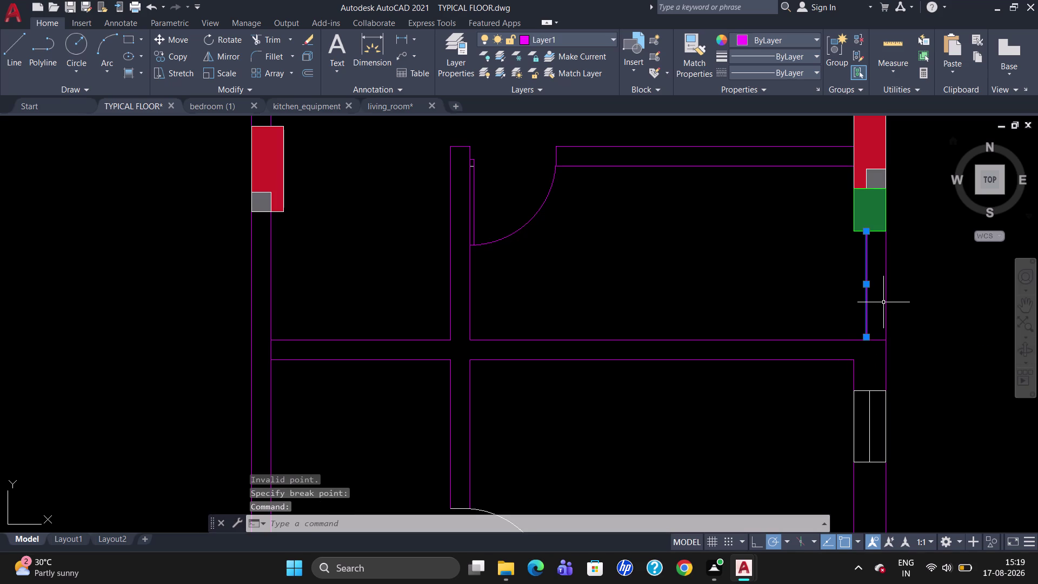
click(886, 299)
click(598, 43)
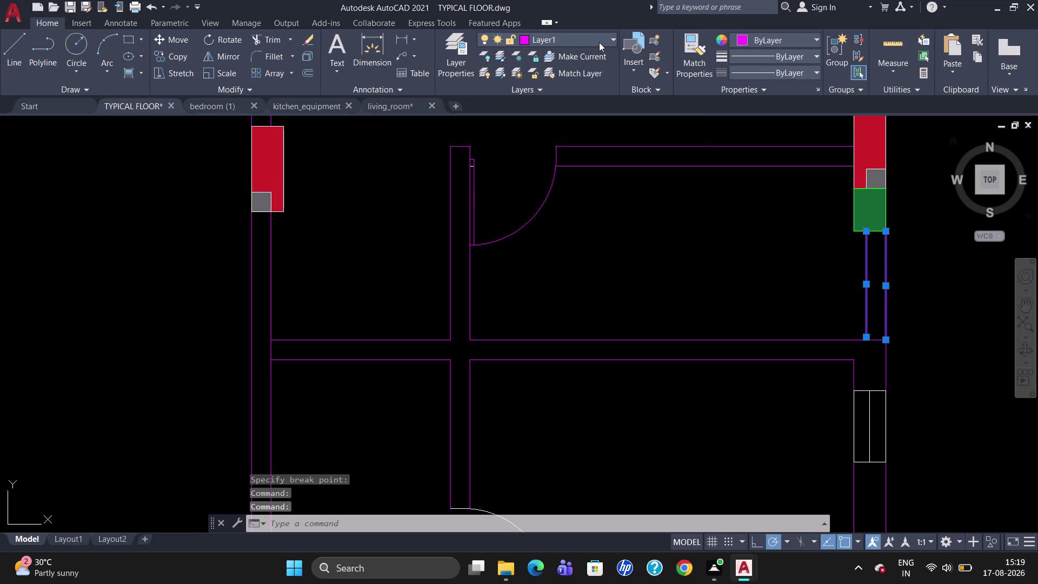
click(588, 115)
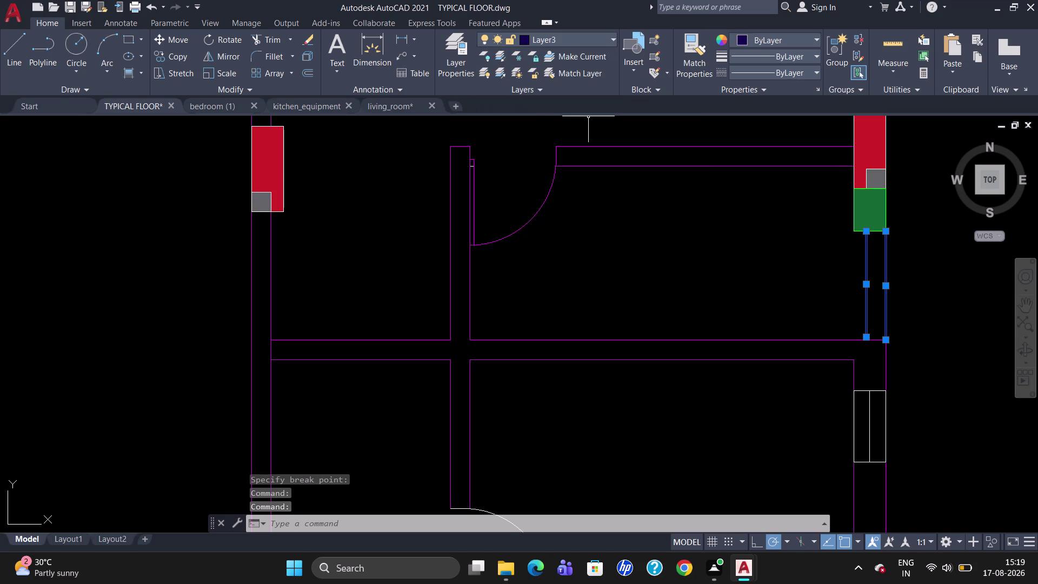
key(Escape)
scroll(up, 3)
scroll(up, 3)
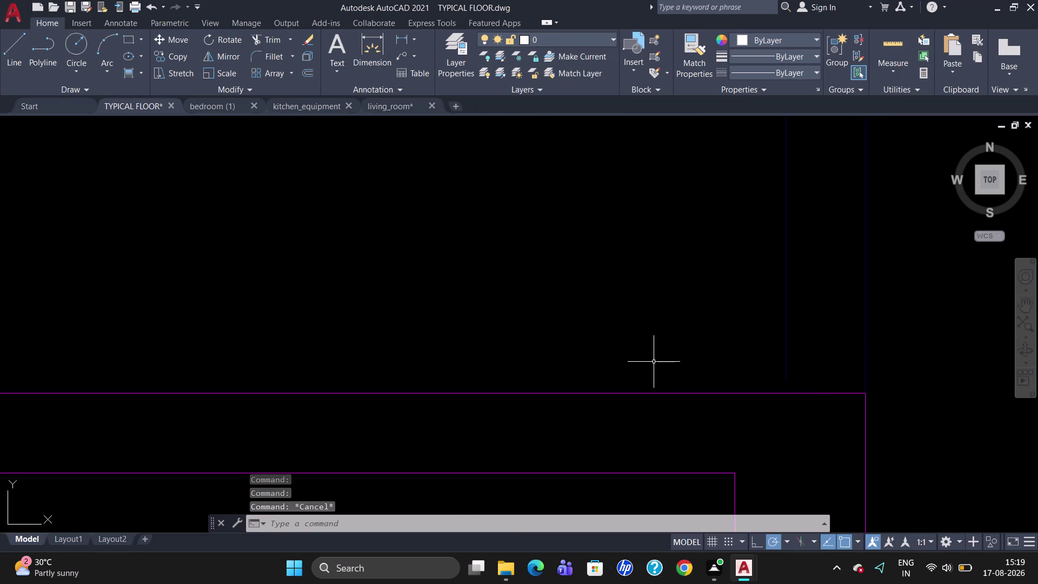
Make Layer3 current, then start an extend operation and cancel it.
click(574, 41)
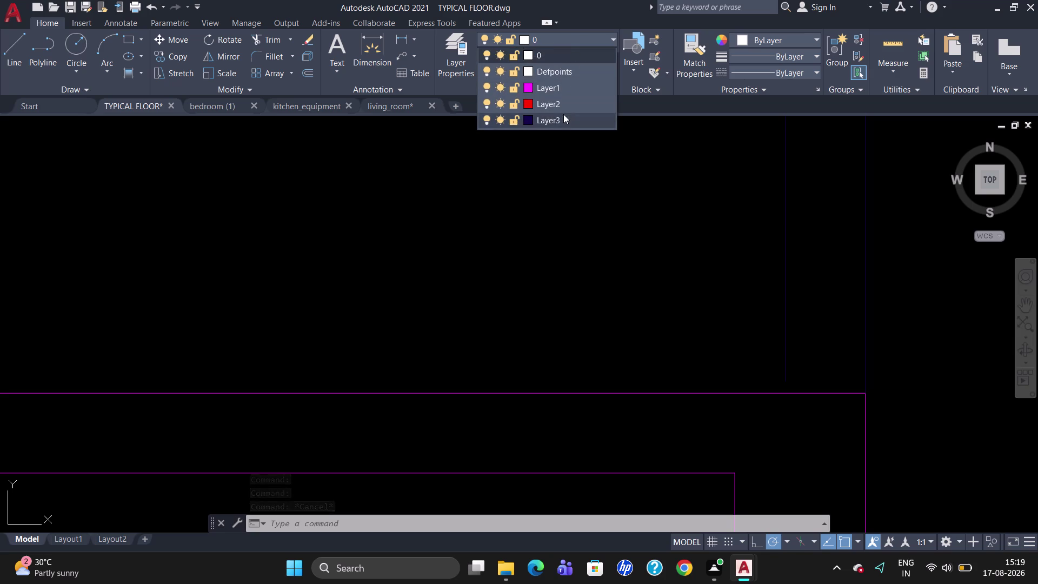
click(563, 119)
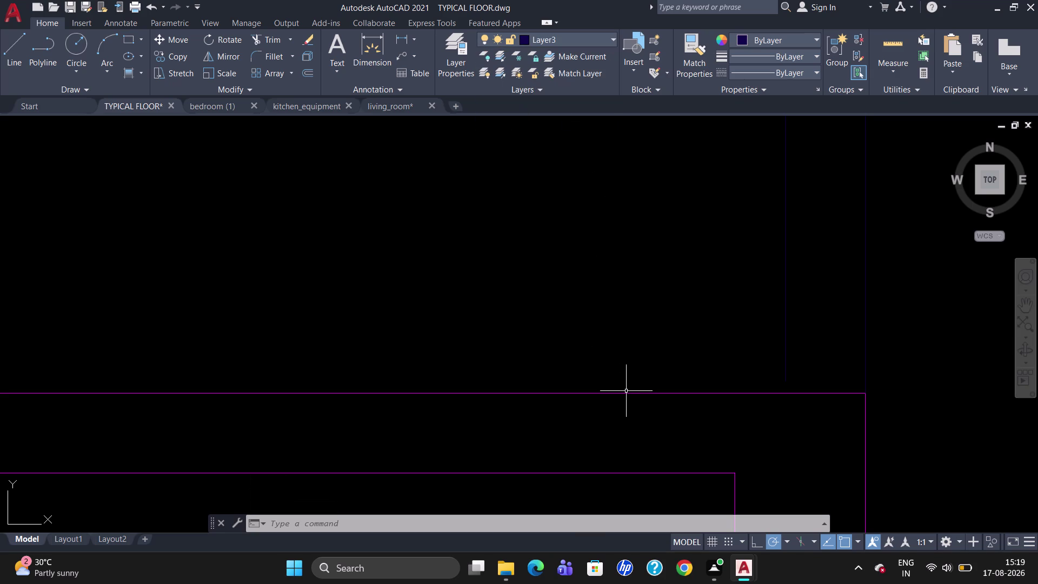
text(EX)
key(Return)
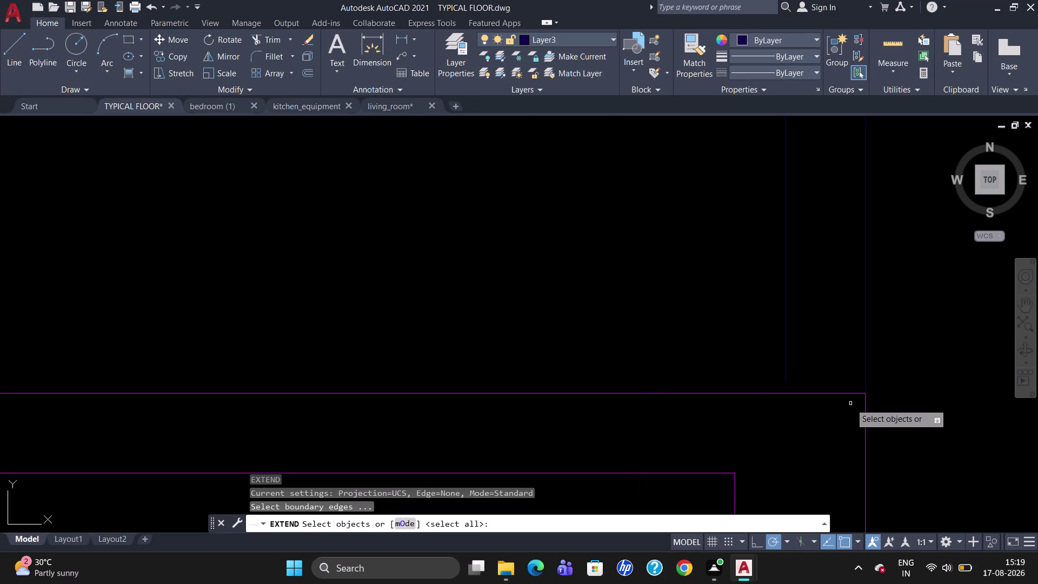
click(848, 394)
key(Return)
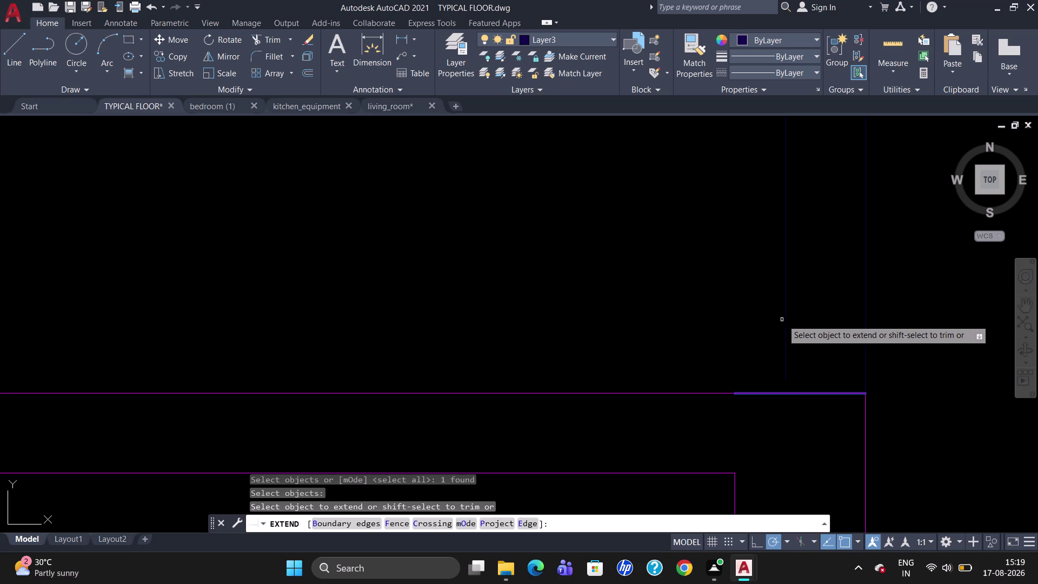
click(785, 320)
key(Escape)
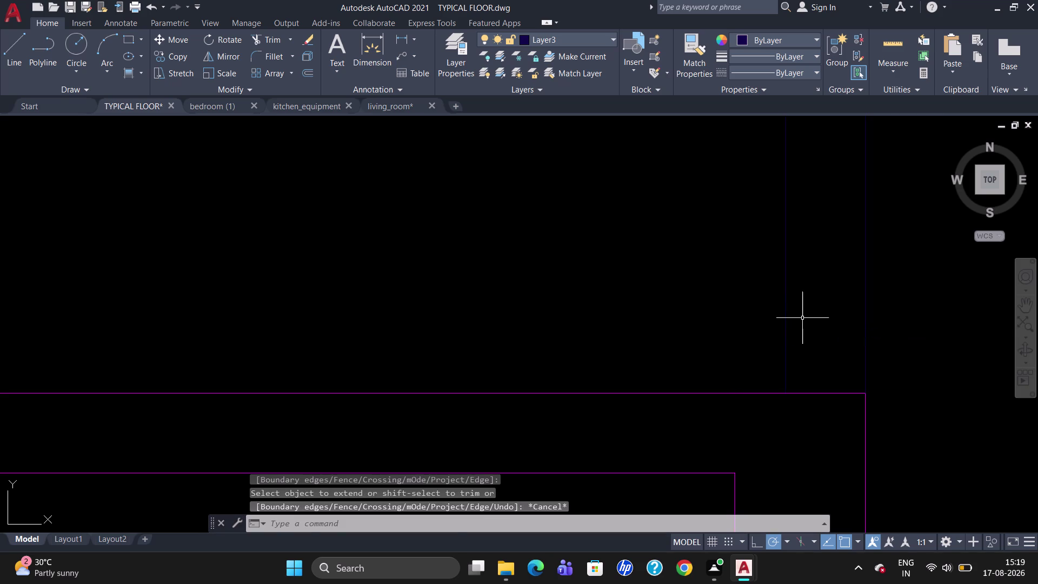
Zoom in on the right end of the central corridor.
scroll(down, 3)
key(Escape)
scroll(down, 3)
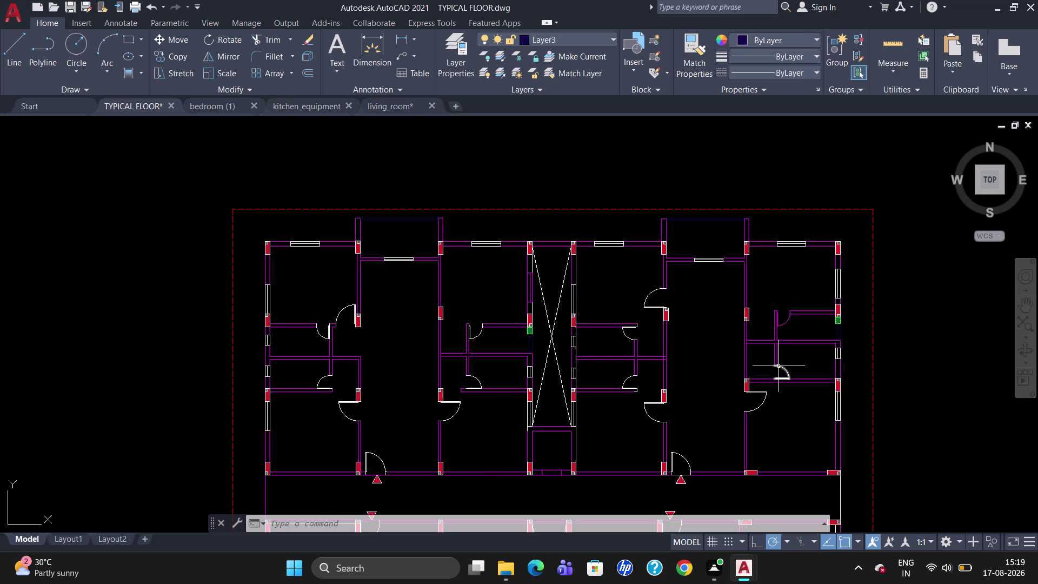
scroll(down, 3)
scroll(up, 3)
scroll(up, 3)
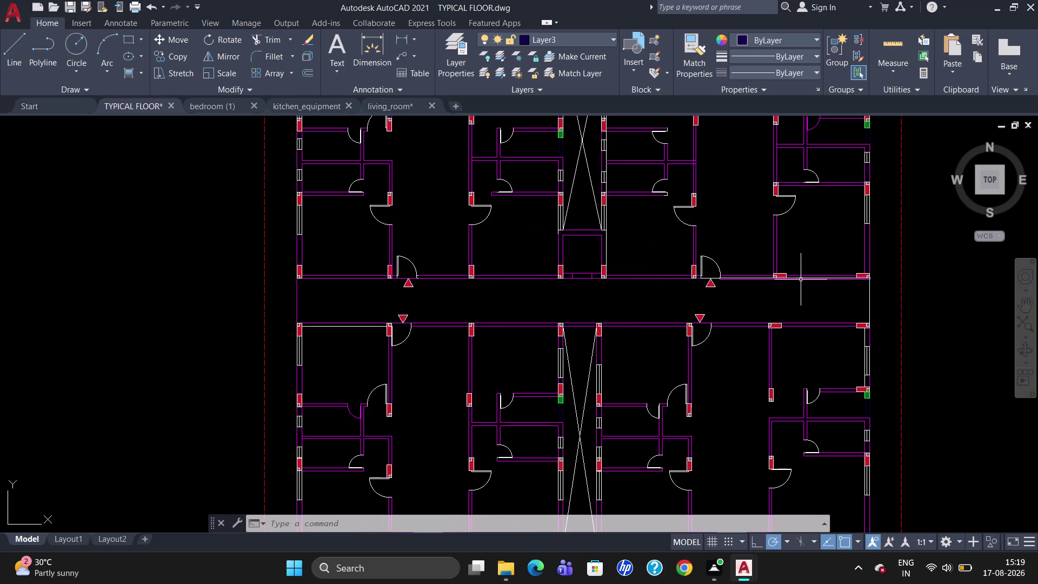
scroll(up, 3)
scroll(down, 3)
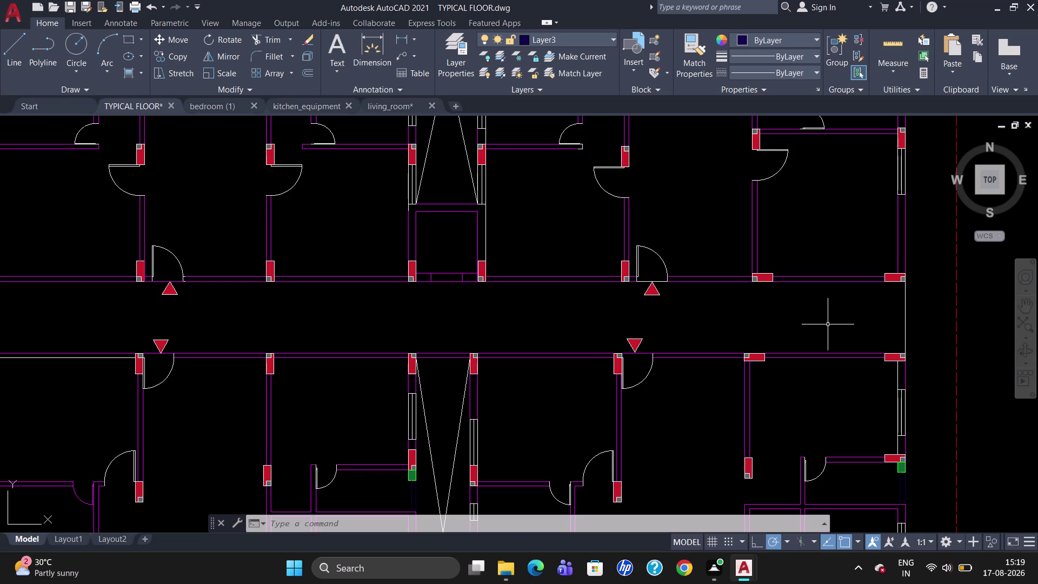
Draw two vertical lines spanning the corridor from its upper to lower wall.
key(l)
key(Return)
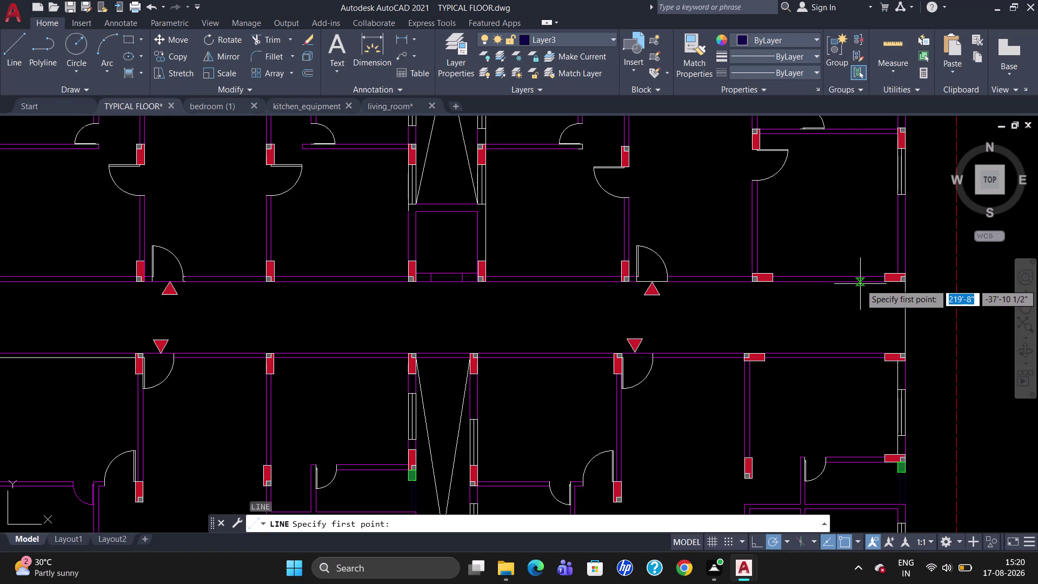
click(859, 284)
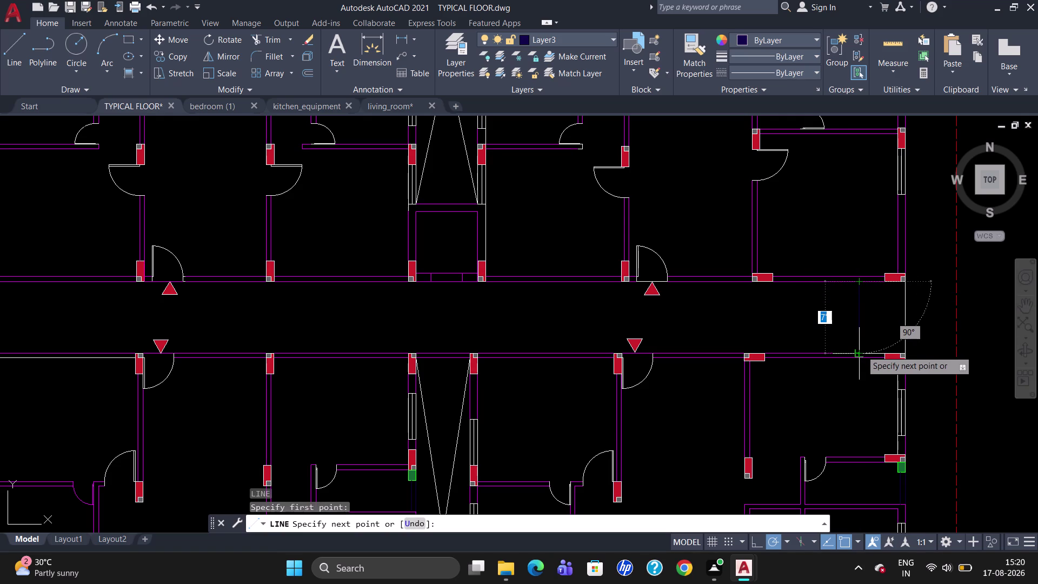
click(857, 351)
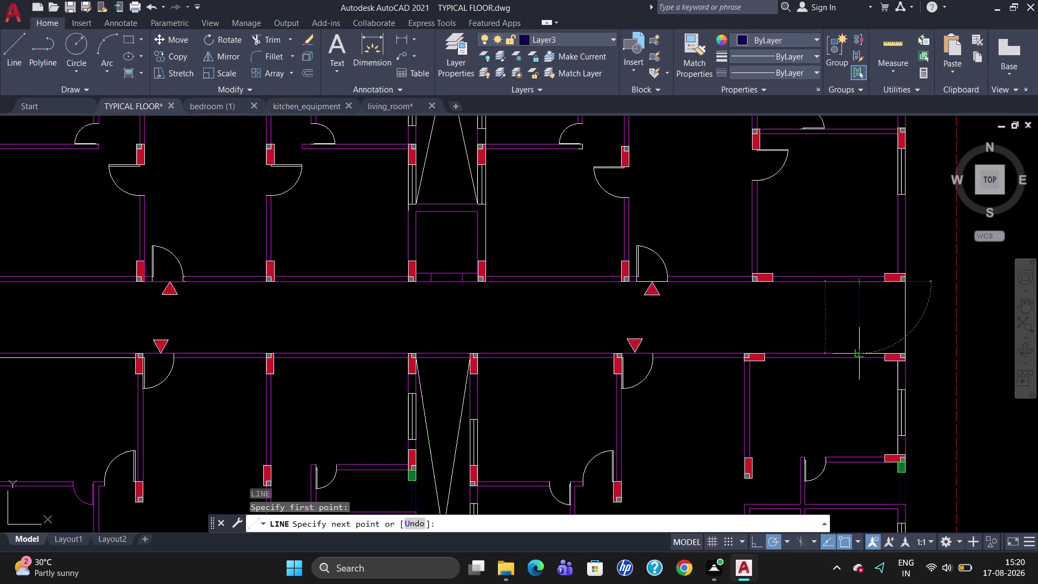
key(Escape)
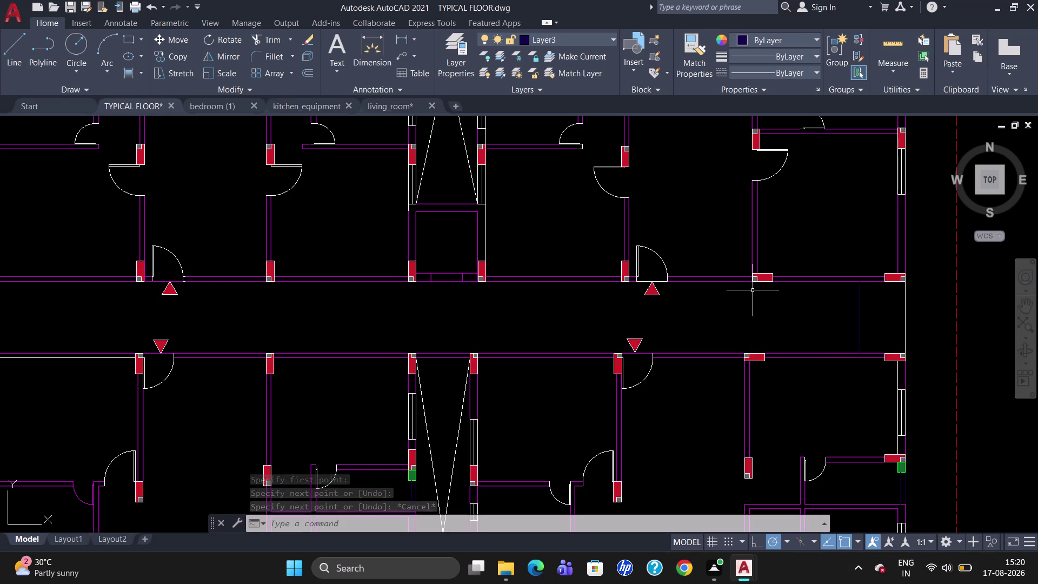
key(l)
key(Return)
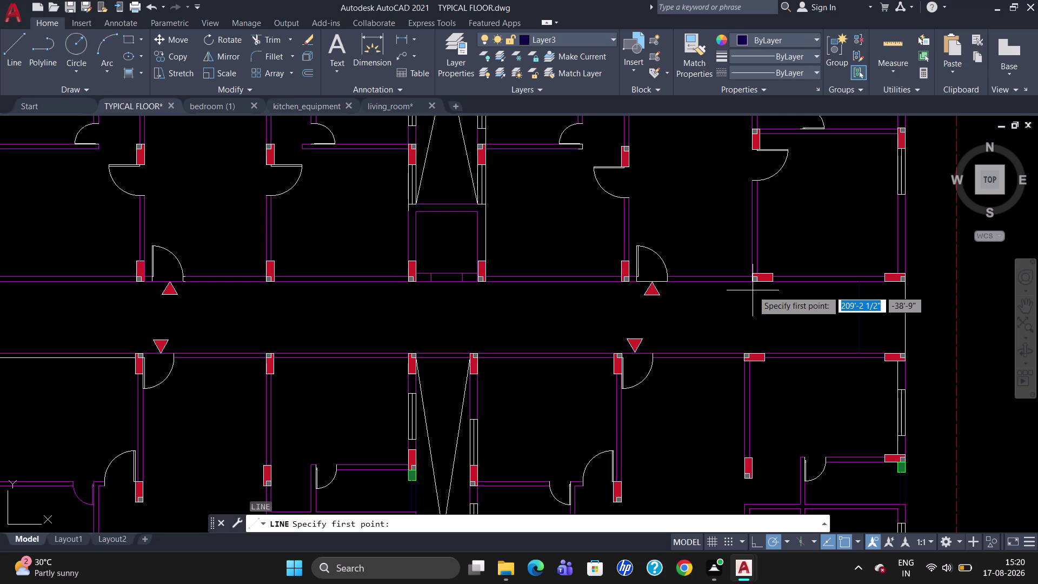
click(755, 283)
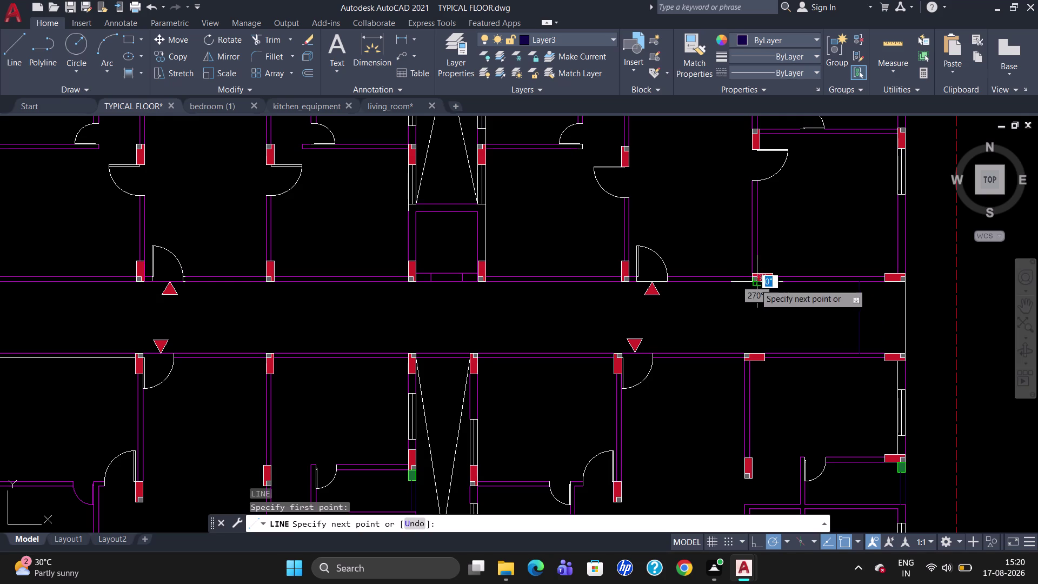
click(759, 356)
key(Escape)
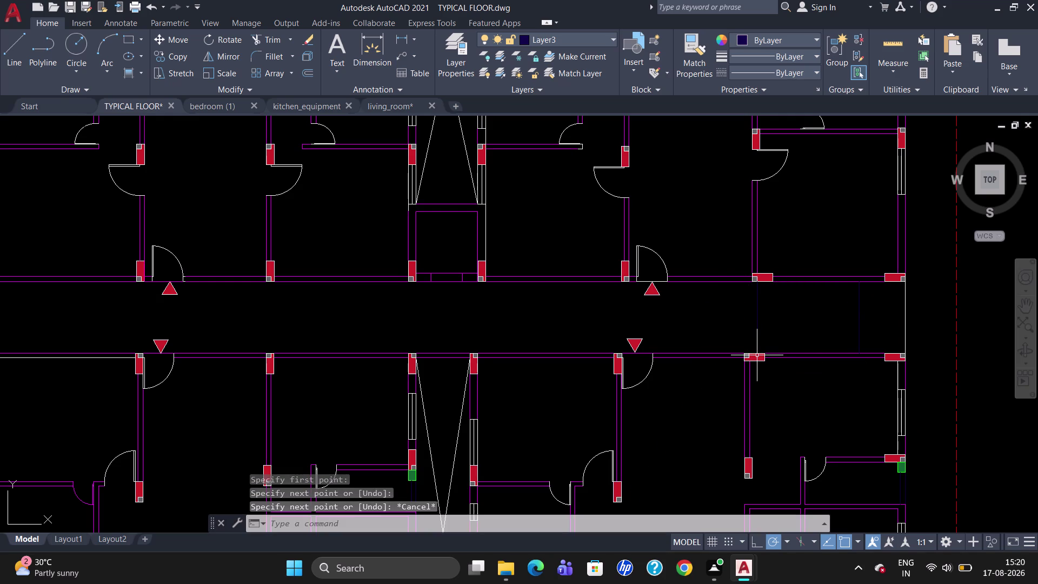
Move both new vertical corridor lines onto Layer2.
click(759, 320)
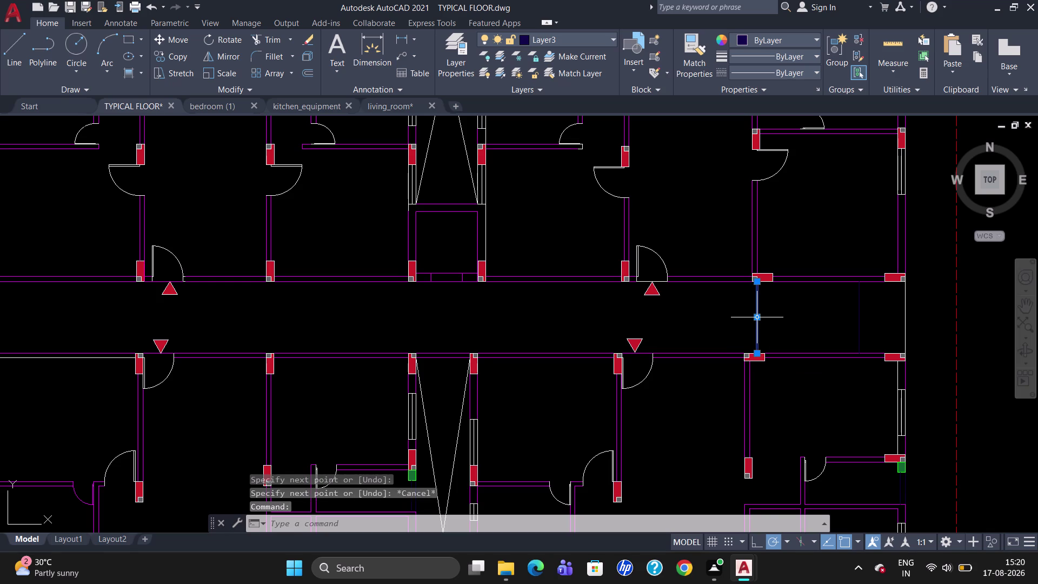
click(858, 325)
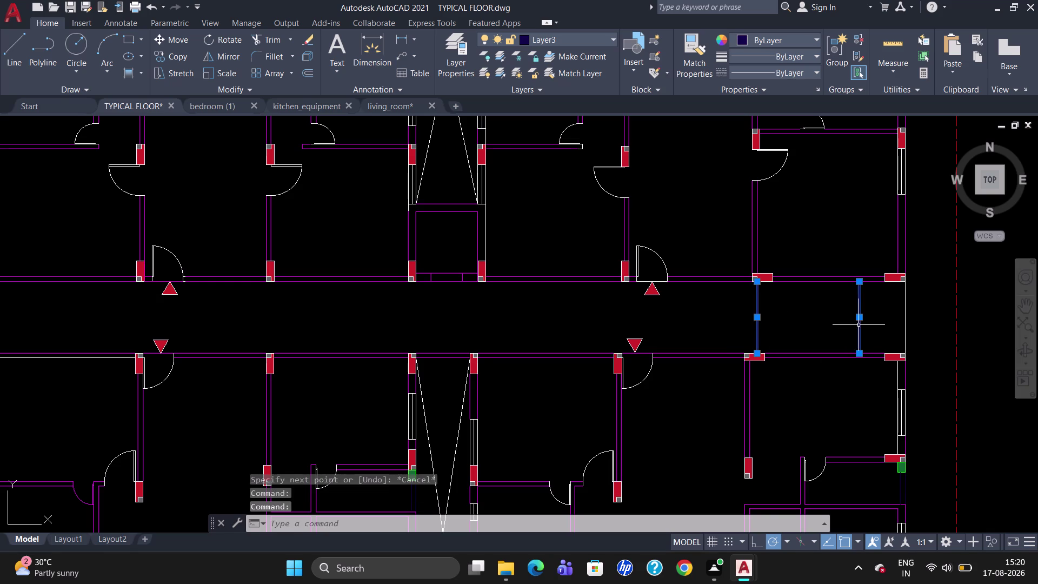
click(595, 42)
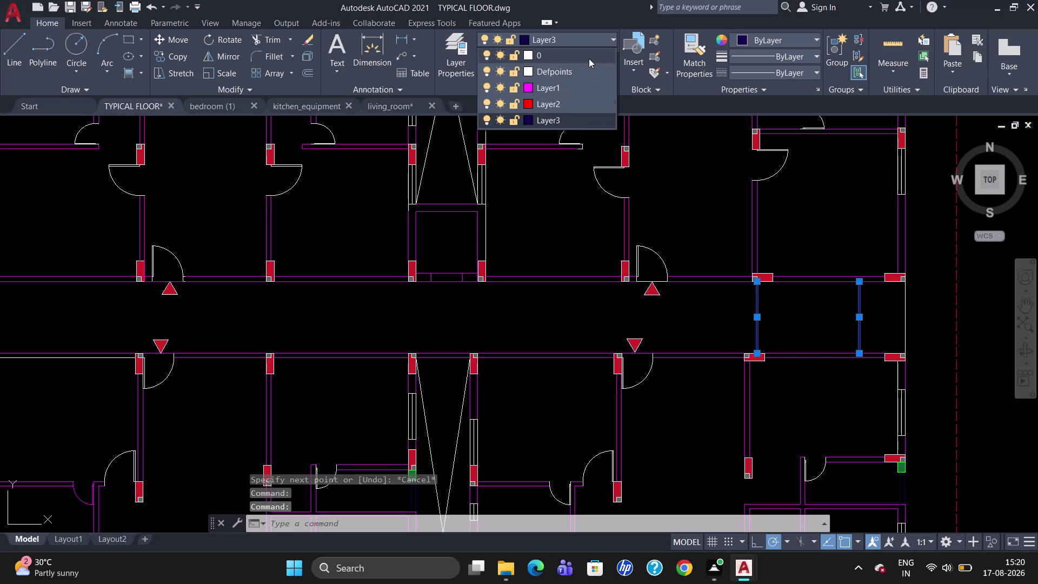
click(588, 104)
key(Escape)
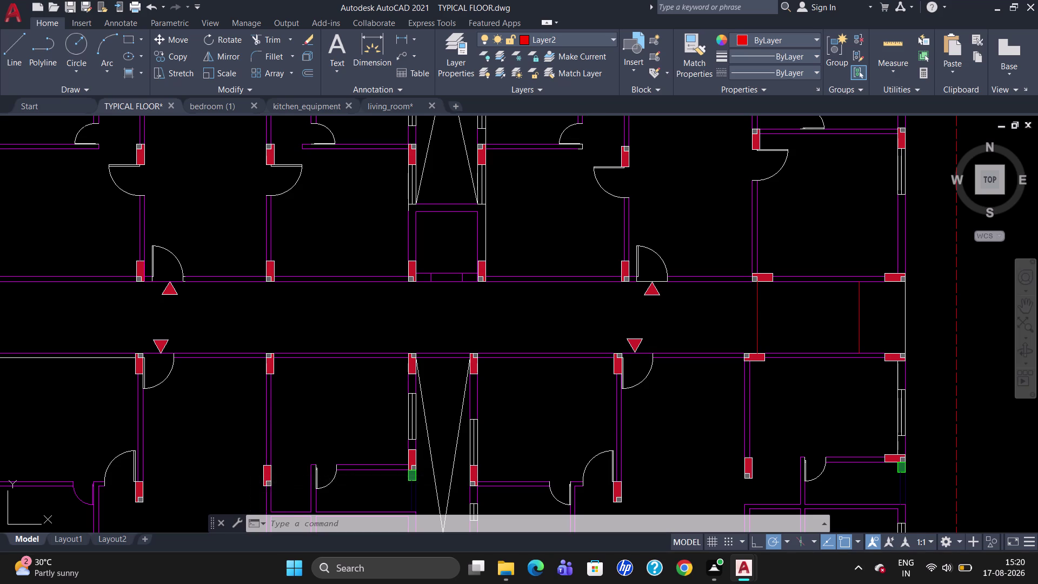
scroll(up, 3)
key(Escape)
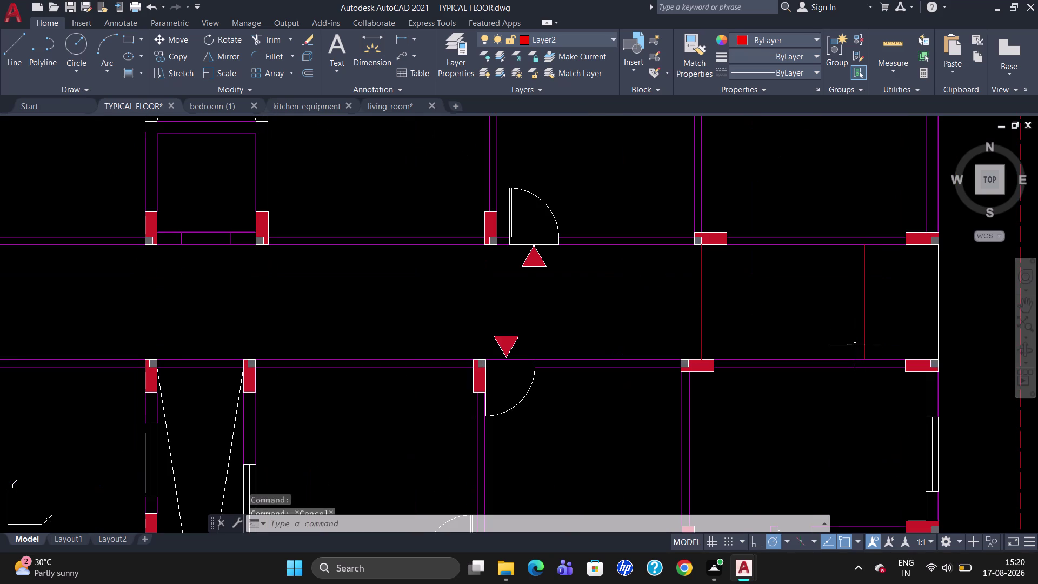
Draw a horizontal line starting midway between the corridor walls using M2P.
key(l)
key(Return)
text(M)
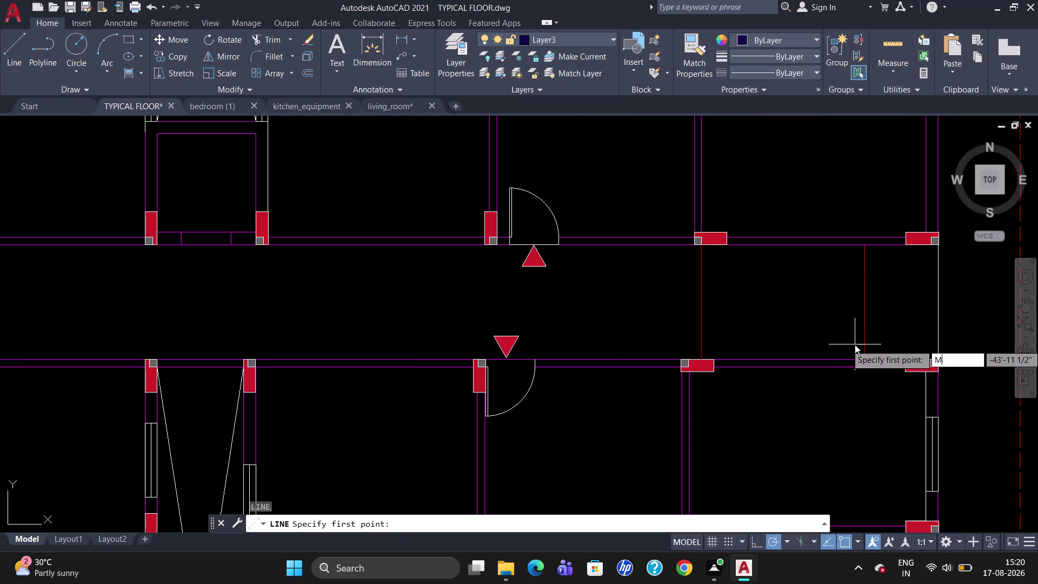
text(2P)
key(Return)
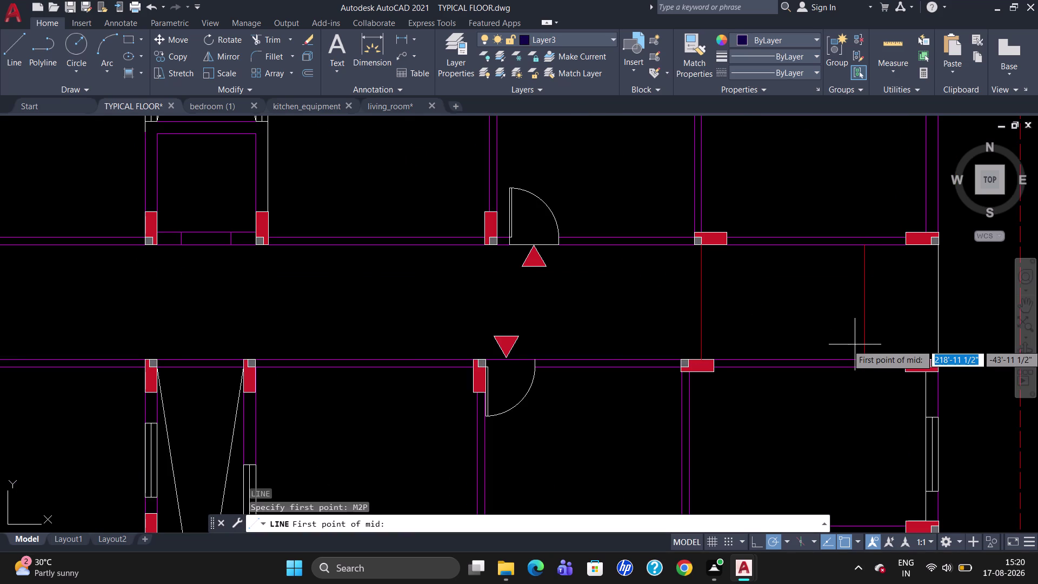
click(868, 245)
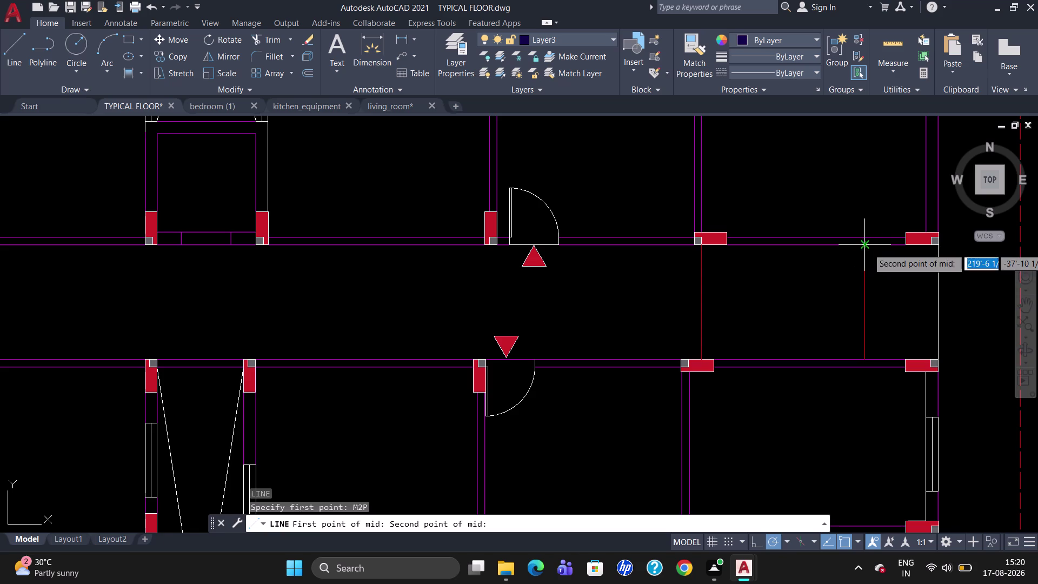
click(869, 357)
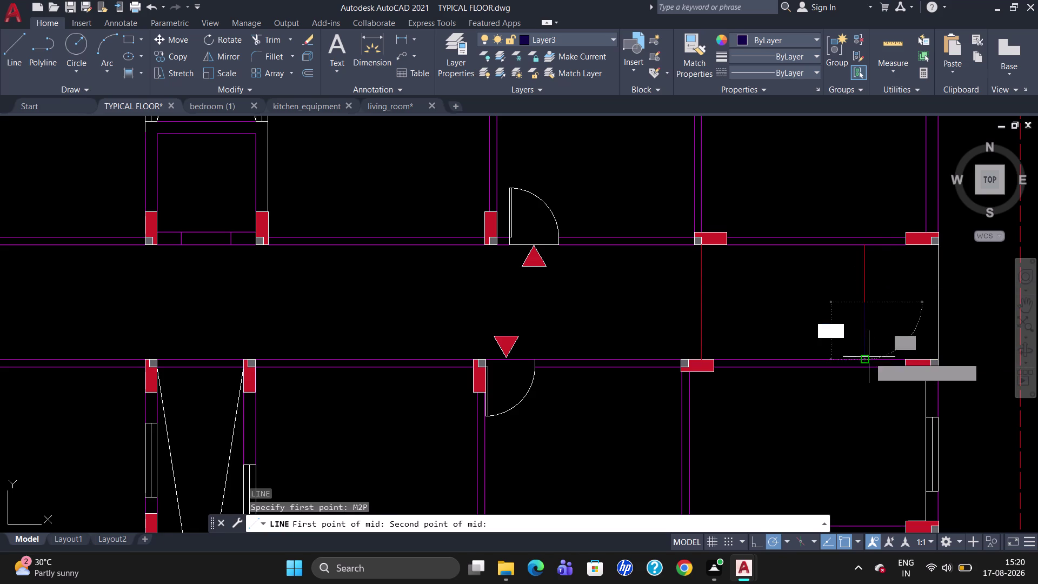
click(702, 300)
key(Escape)
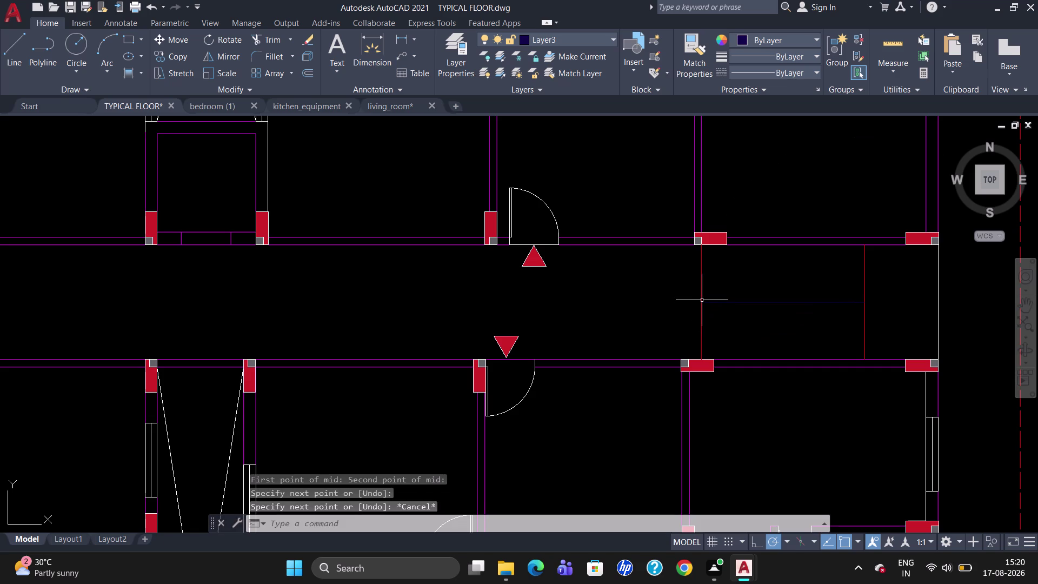
Put the new horizontal line on Layer2.
click(606, 37)
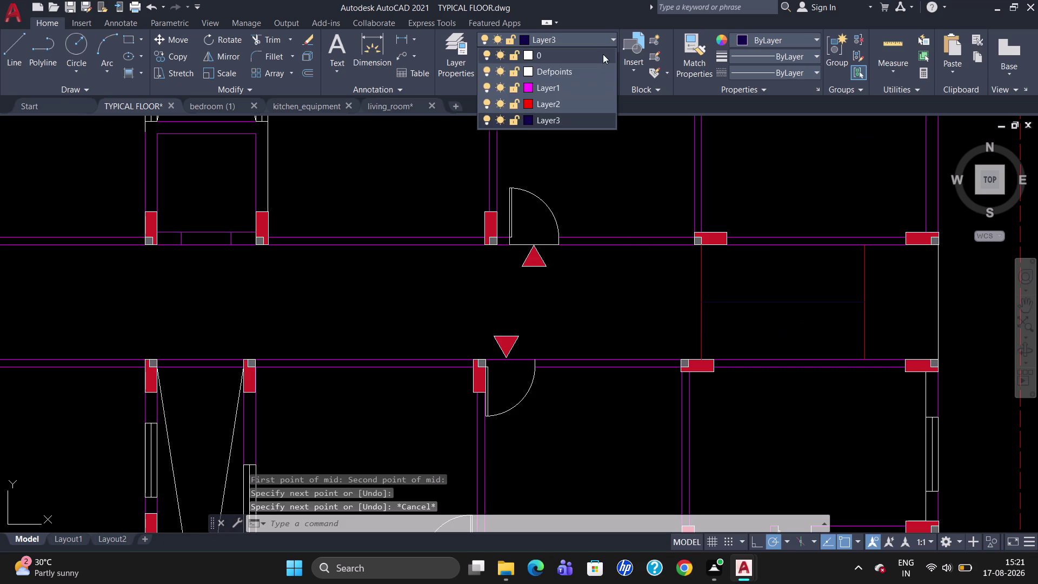
click(587, 100)
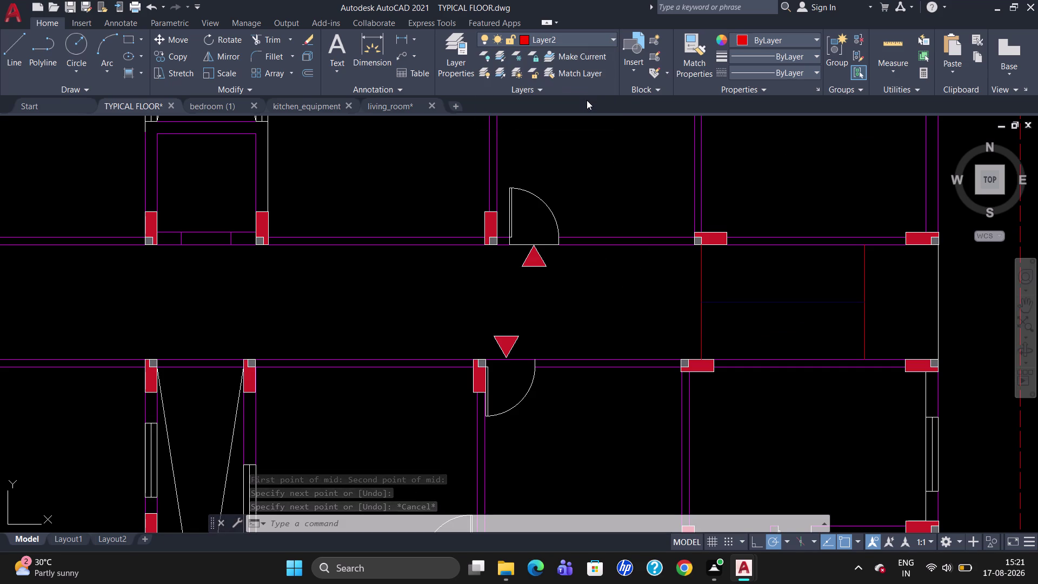
click(768, 302)
click(608, 38)
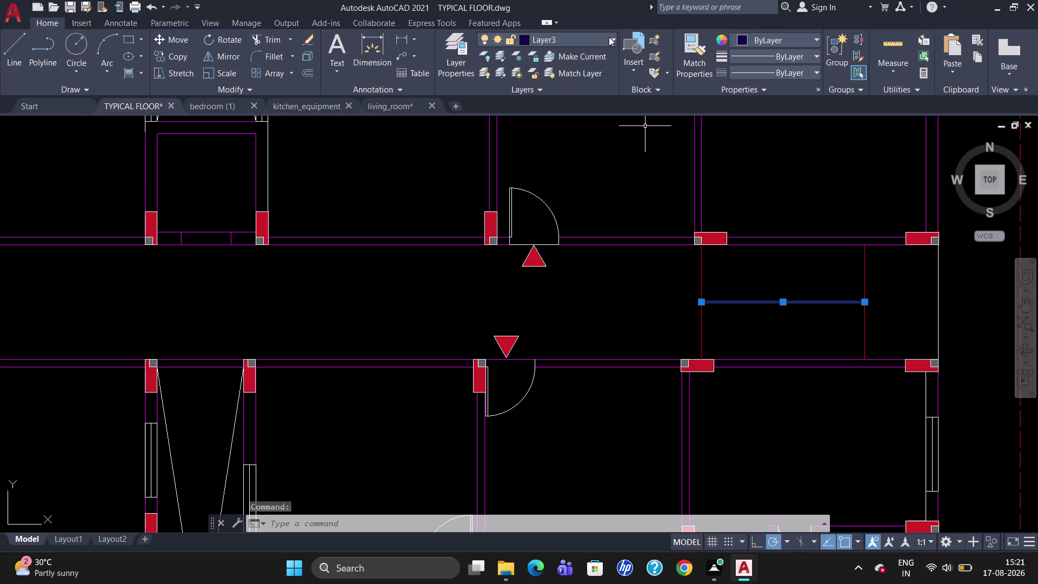
click(592, 99)
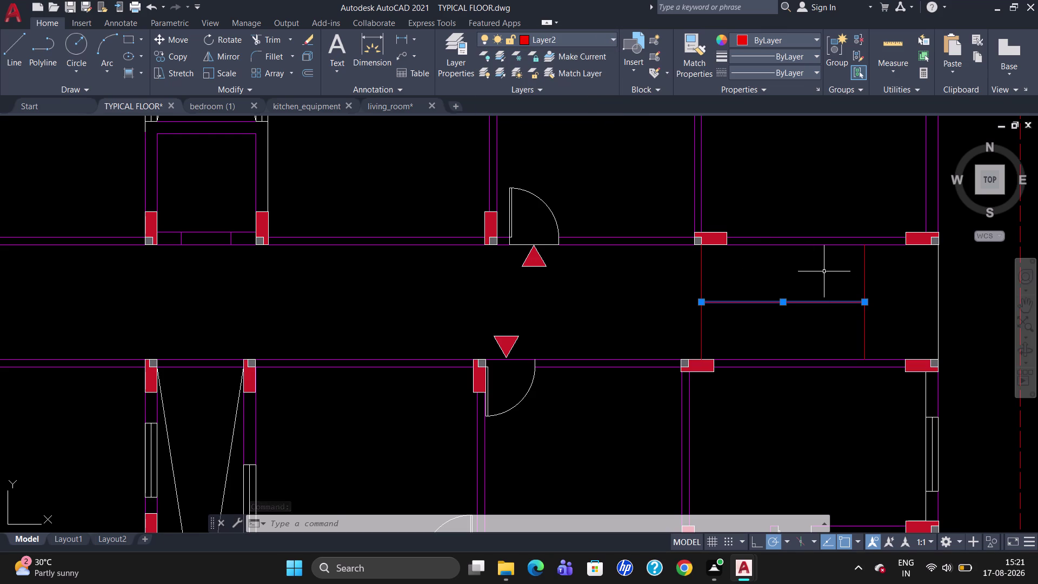
key(Escape)
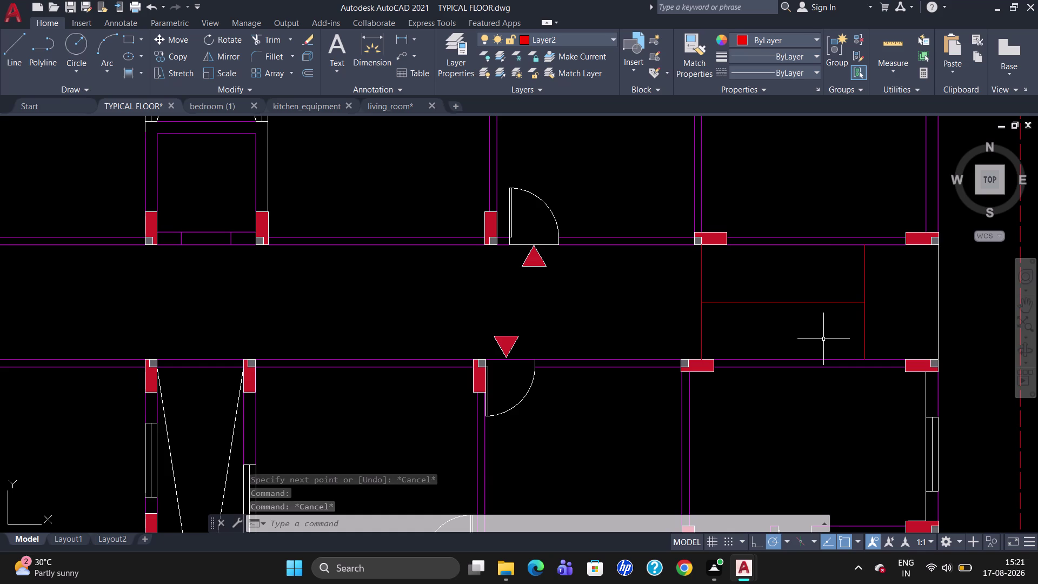
text(CO)
key(Return)
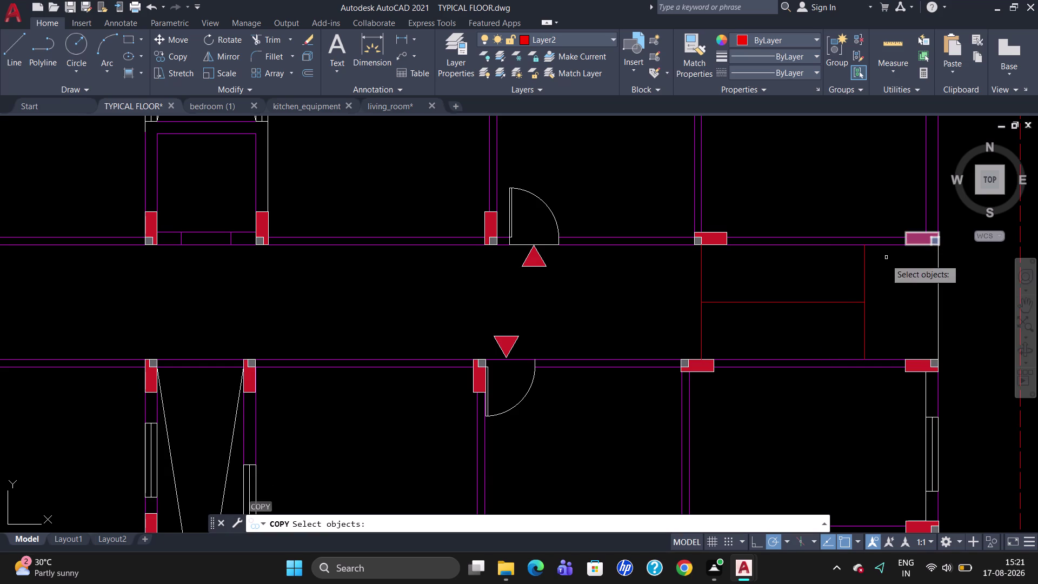
Copy the right stair edge as a 10-item array fitted to the left edge.
click(866, 290)
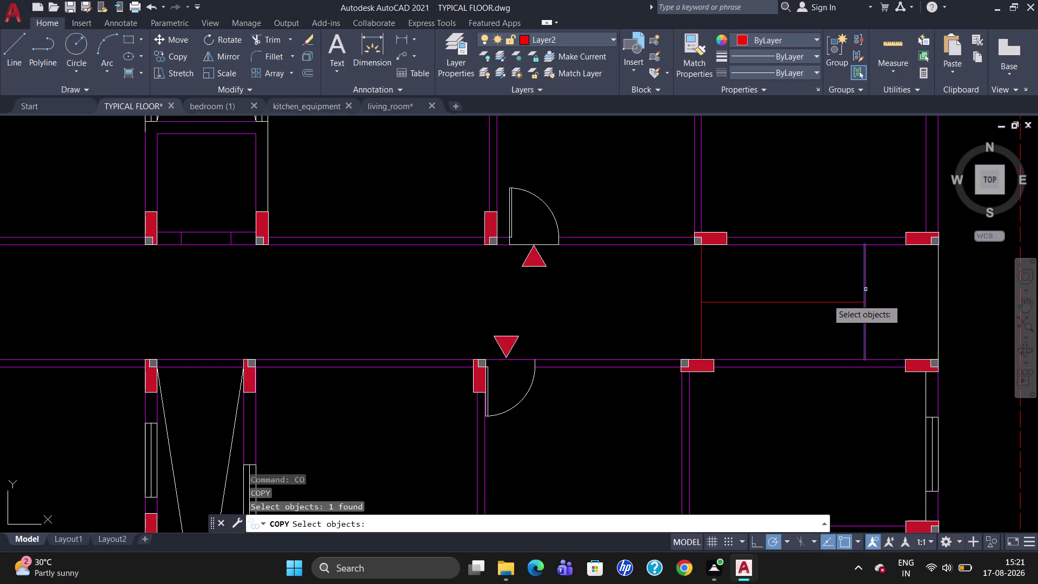
key(Return)
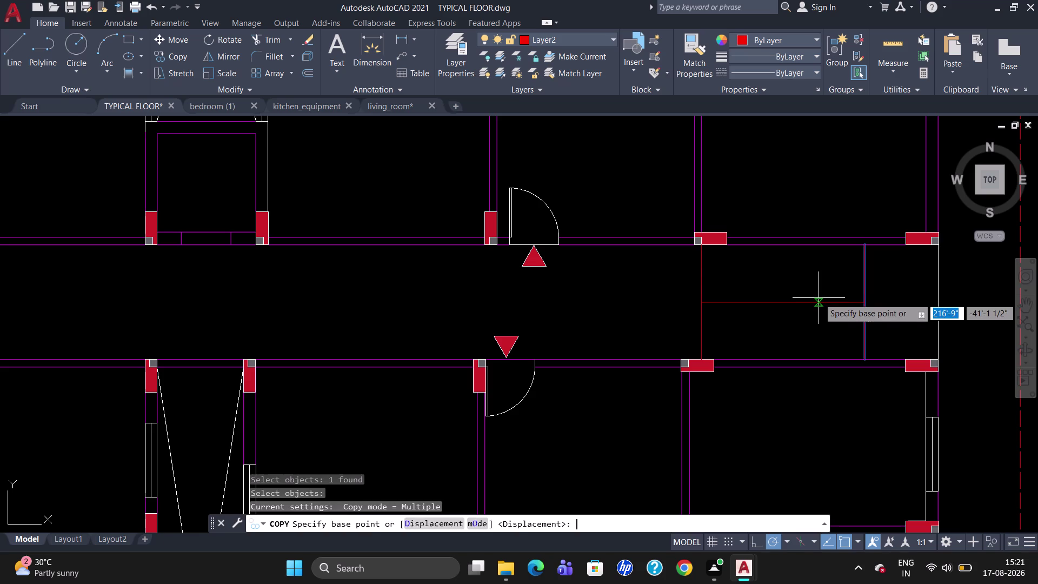
click(866, 300)
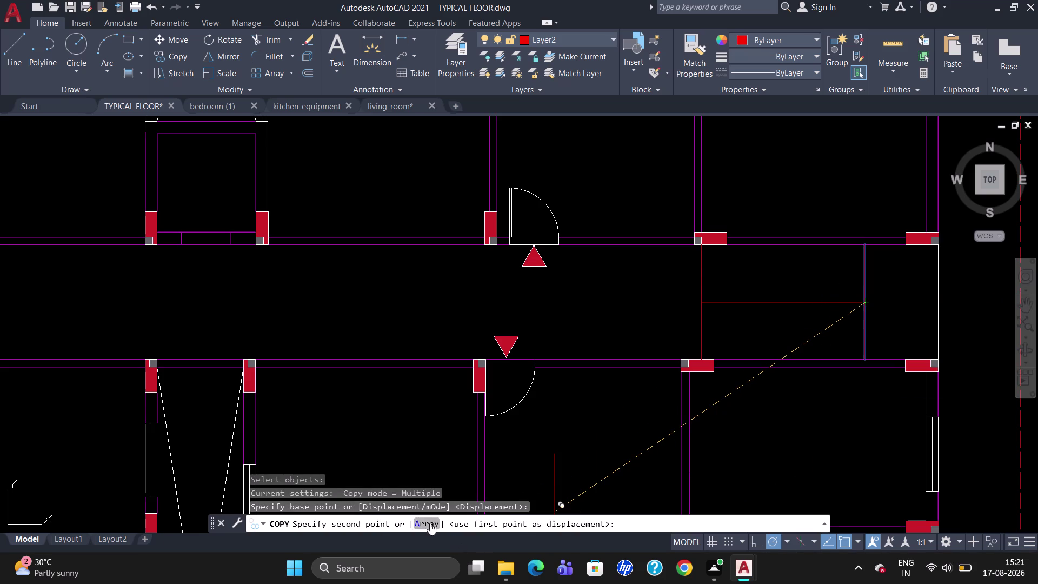
click(417, 522)
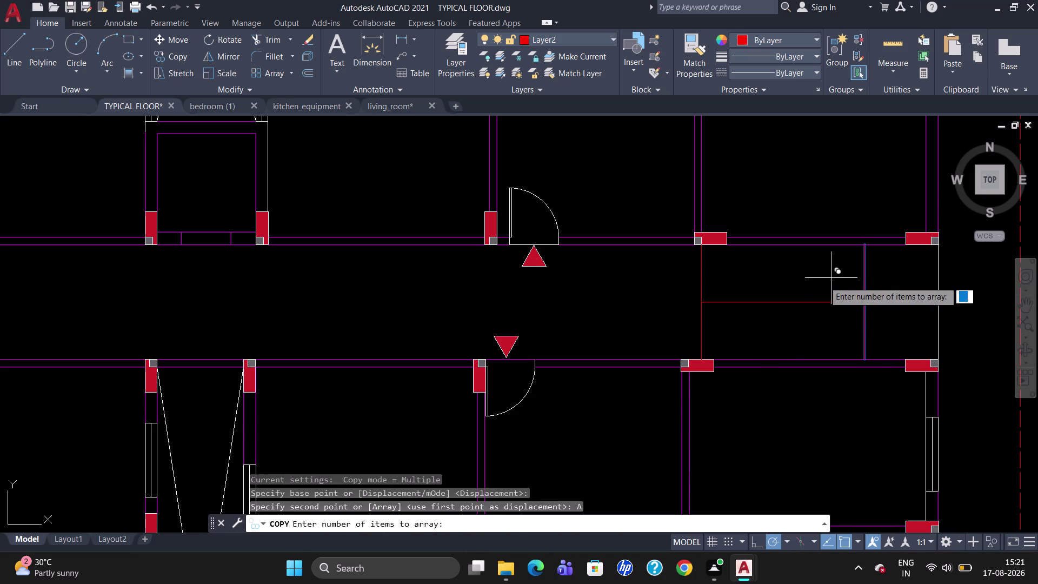
text(10)
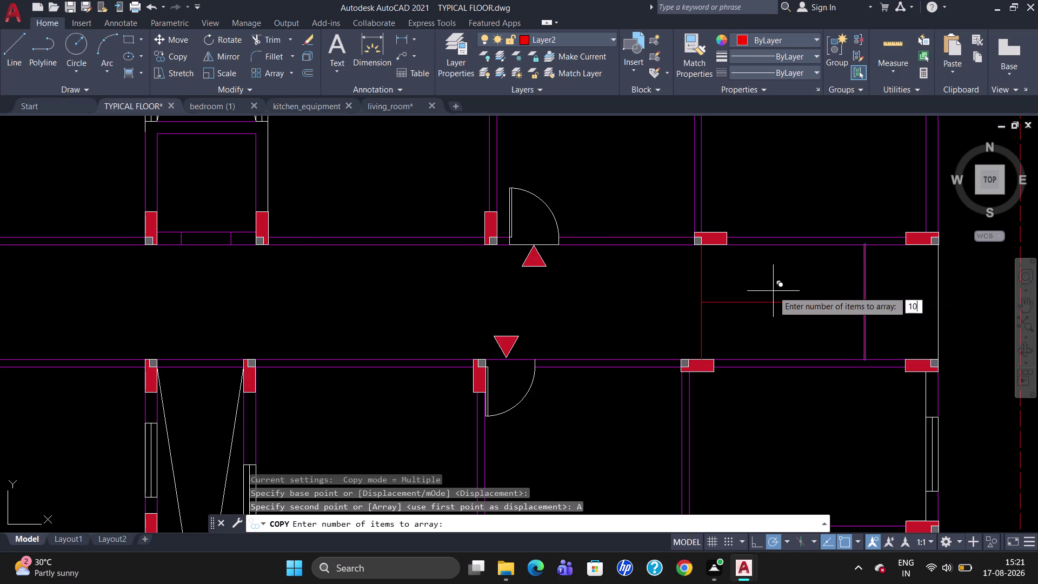
key(Return)
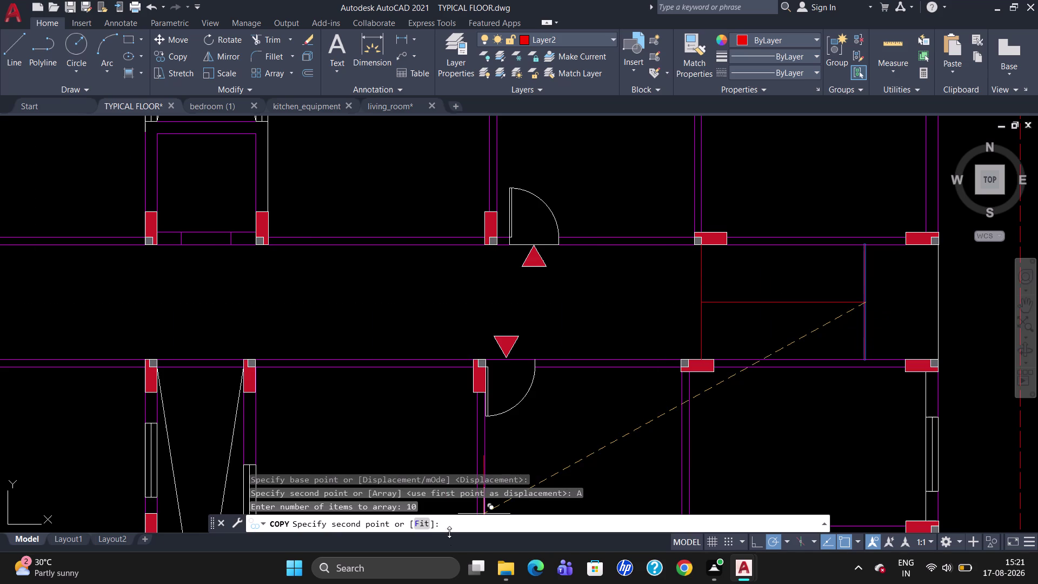
click(417, 522)
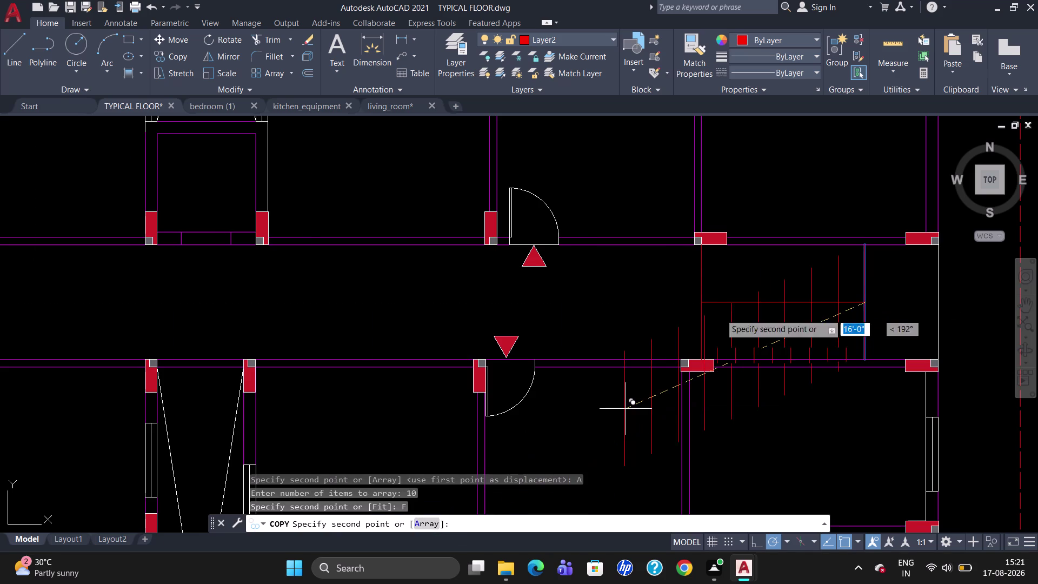
click(702, 304)
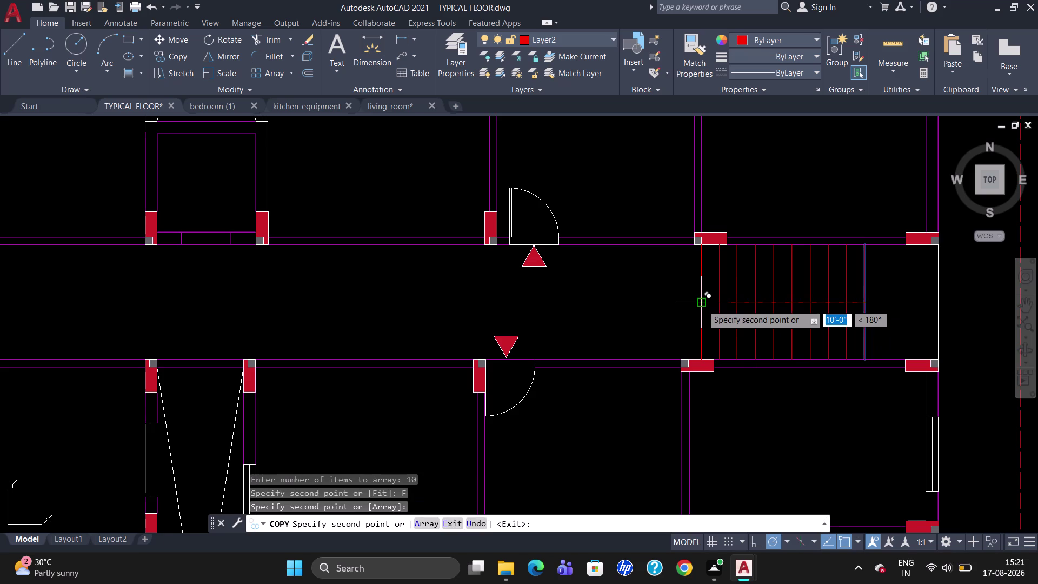
key(Escape)
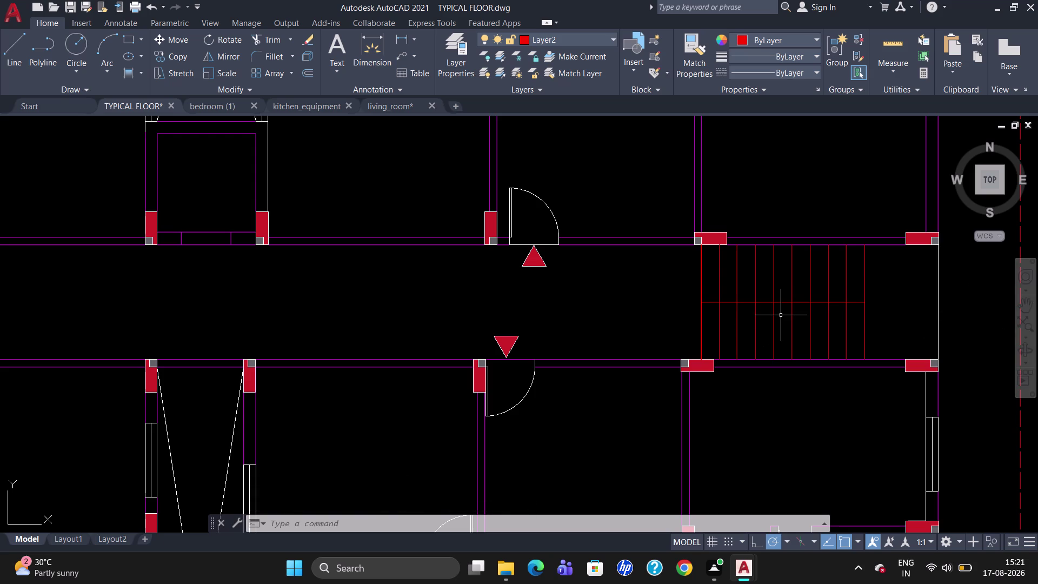
Offset the horizontal stair line 3 inches to each side.
key(o)
key(Return)
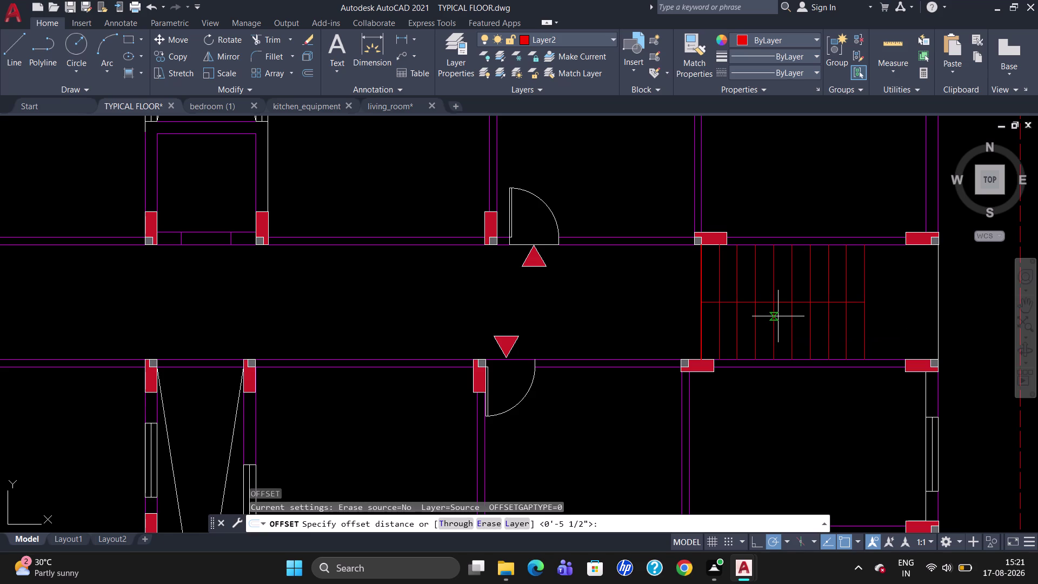
key(3)
key(shift+quotedbl)
key(Return)
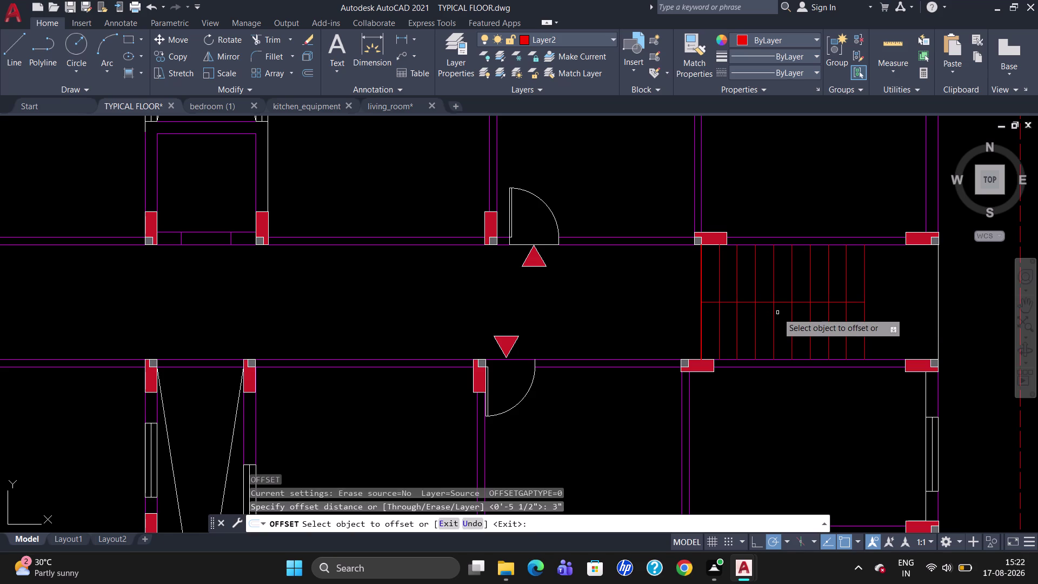
click(786, 303)
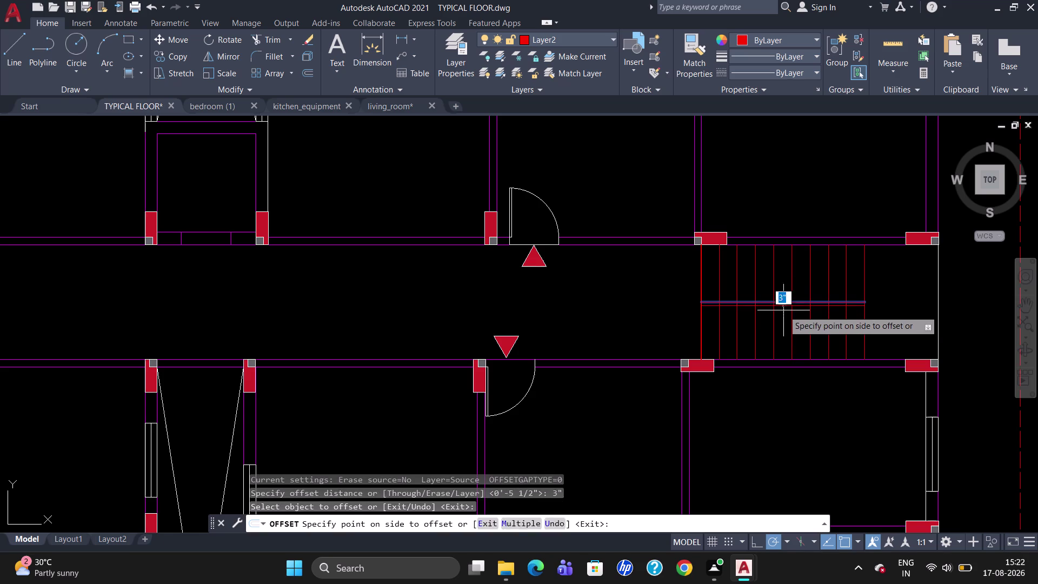
click(783, 311)
click(781, 301)
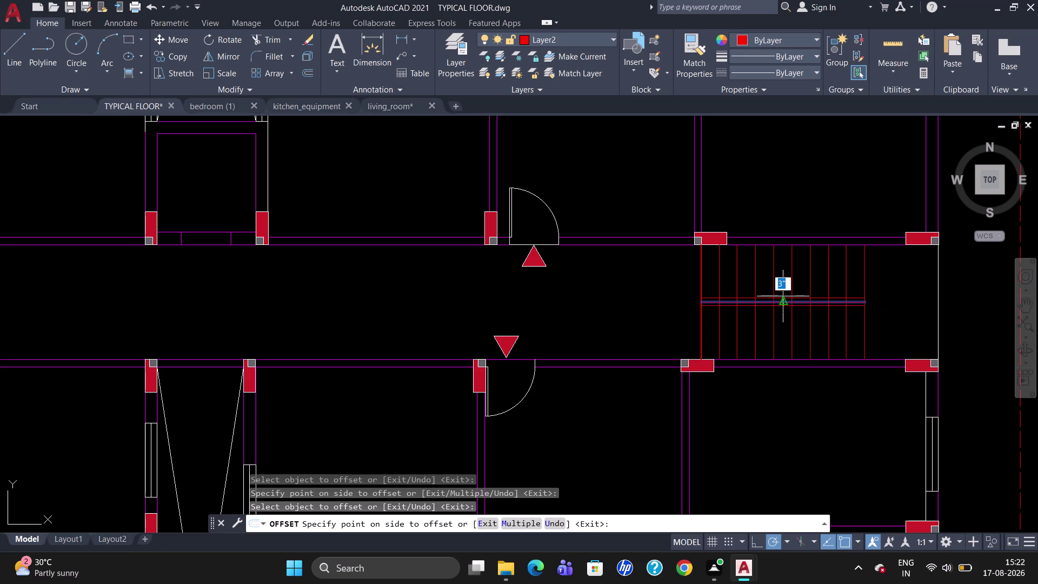
click(783, 296)
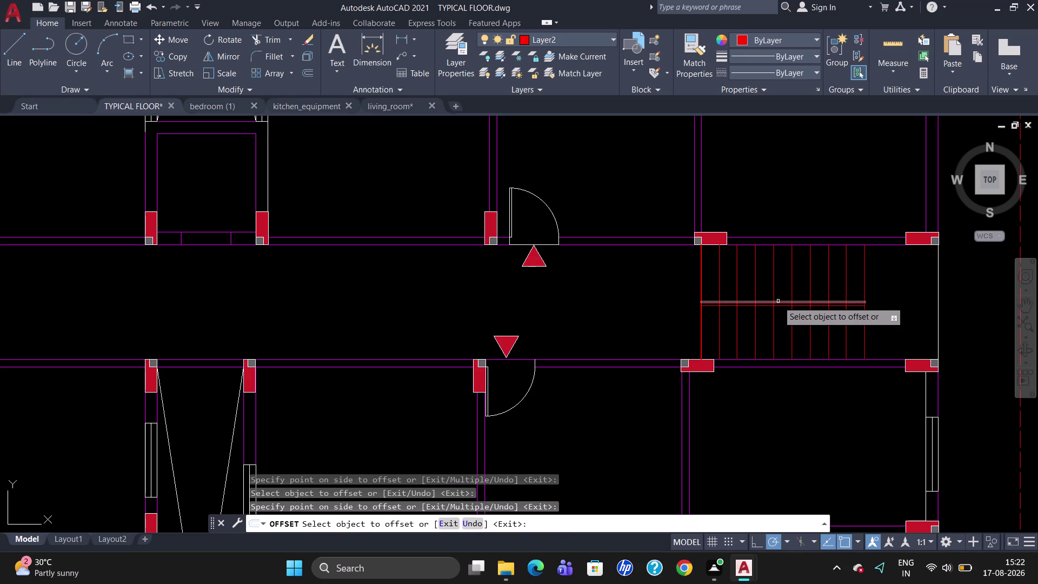
click(778, 302)
click(779, 294)
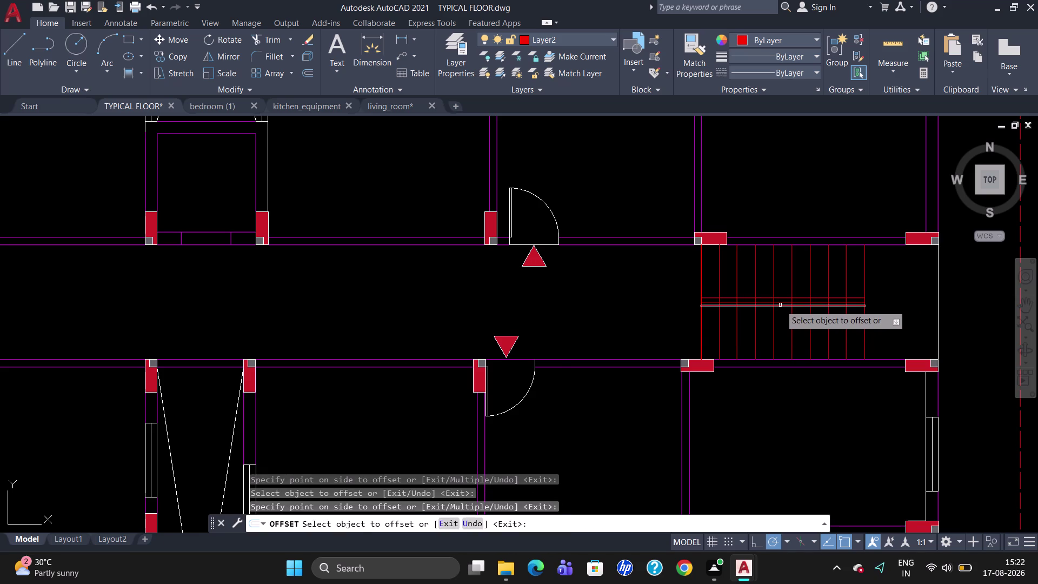
click(780, 305)
Delete a horizontal stair line and offset the line by 2 inches instead.
key(2)
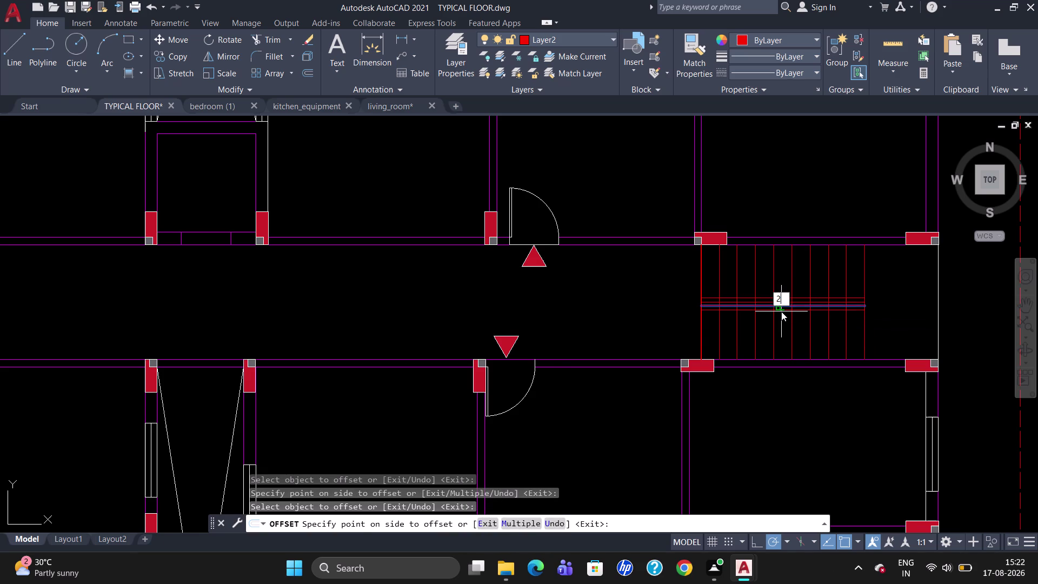
key(shift+quotedbl)
key(Return)
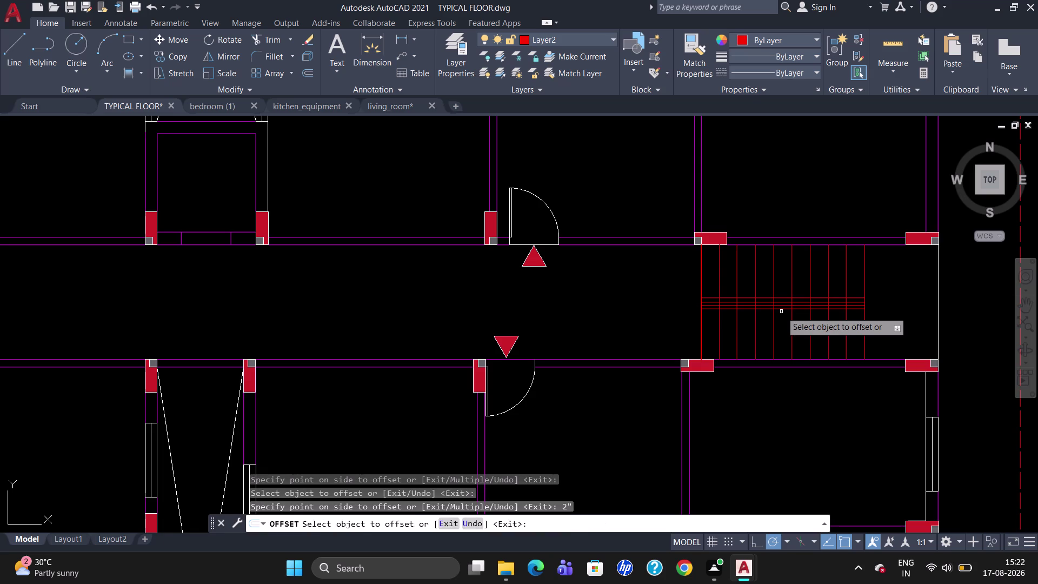
key(Escape)
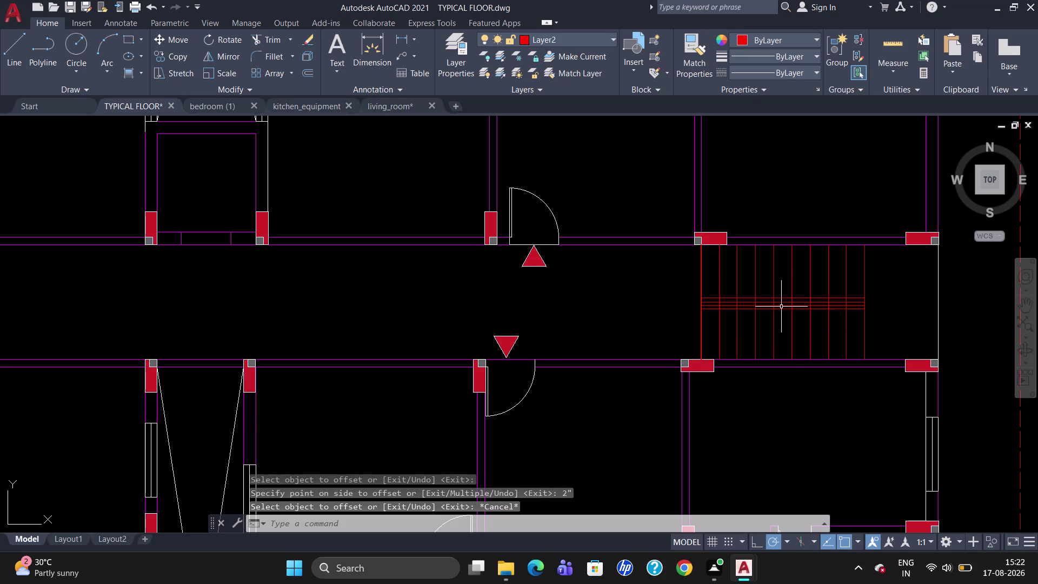
click(781, 299)
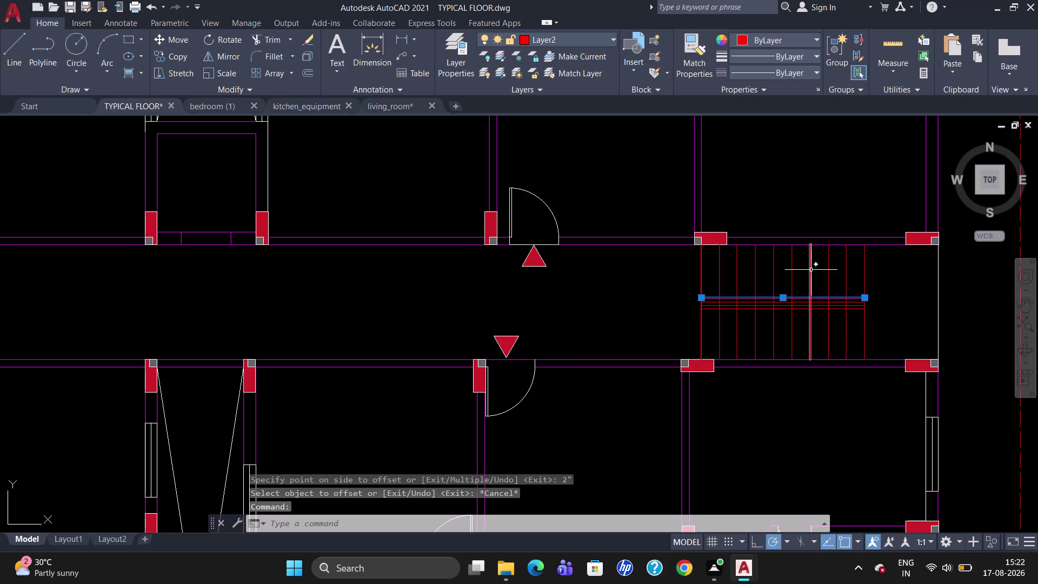
key(Delete)
key(o)
key(Return)
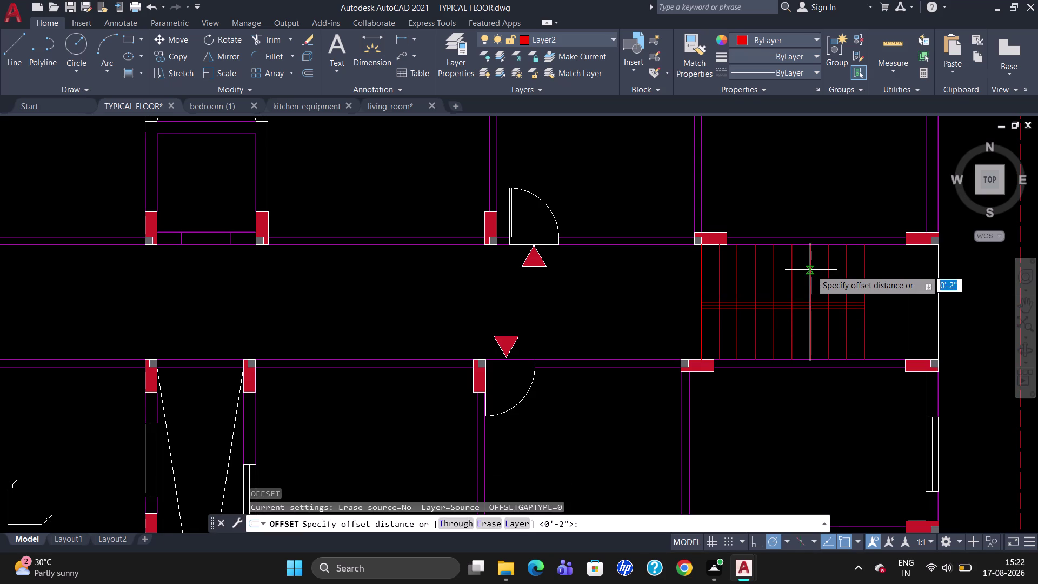
key(2)
key(shift+quotedbl)
key(Return)
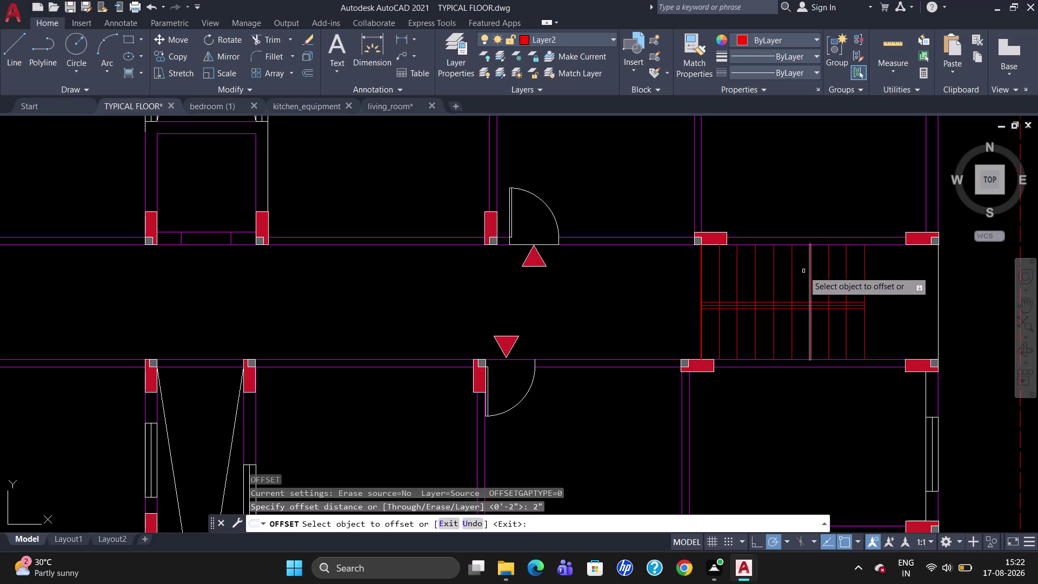
click(799, 301)
click(800, 298)
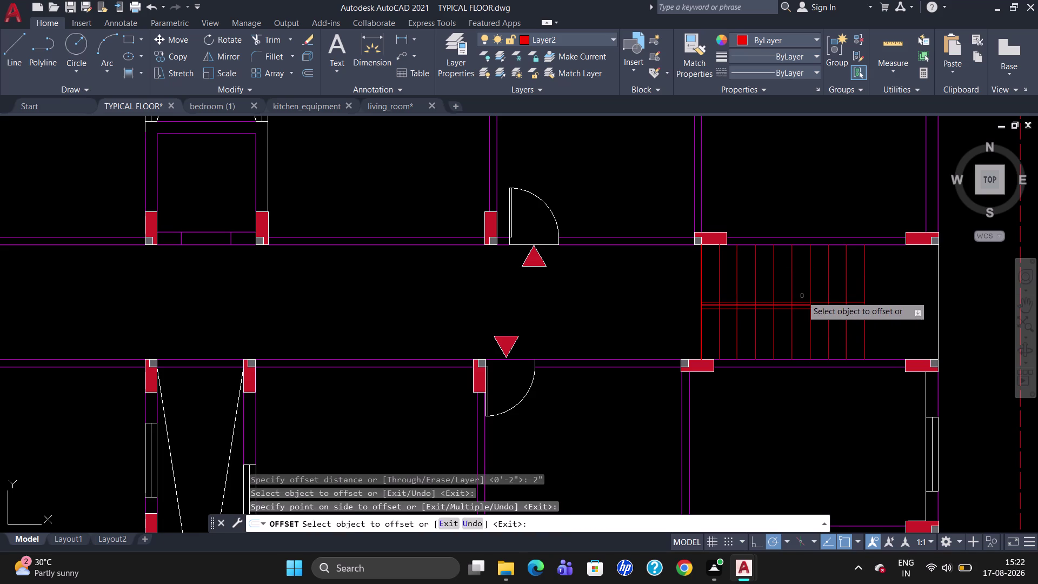
scroll(up, 3)
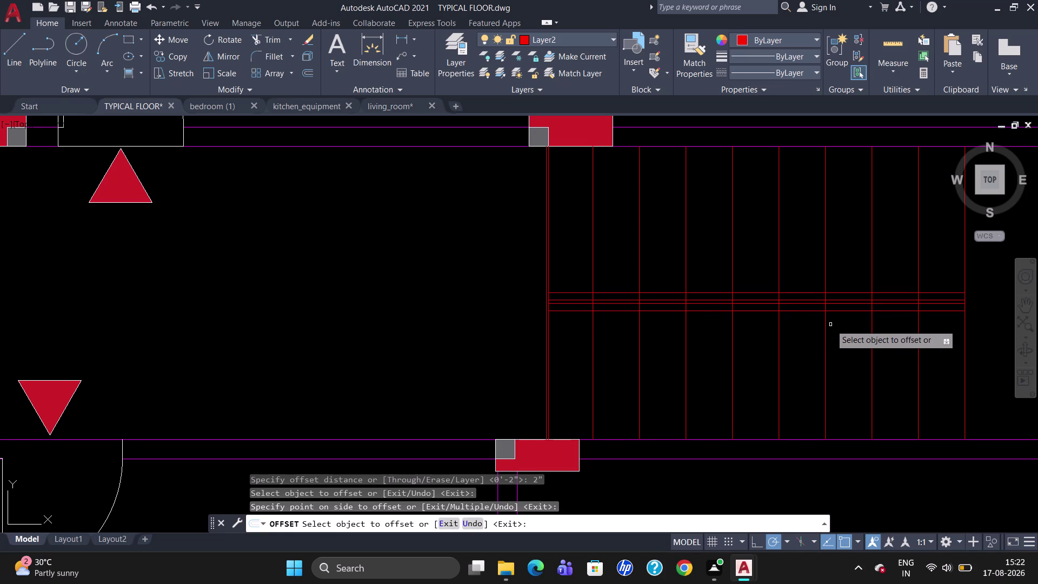
End the offset and draw a joining line across the right ends of the parallel lines.
key(Escape)
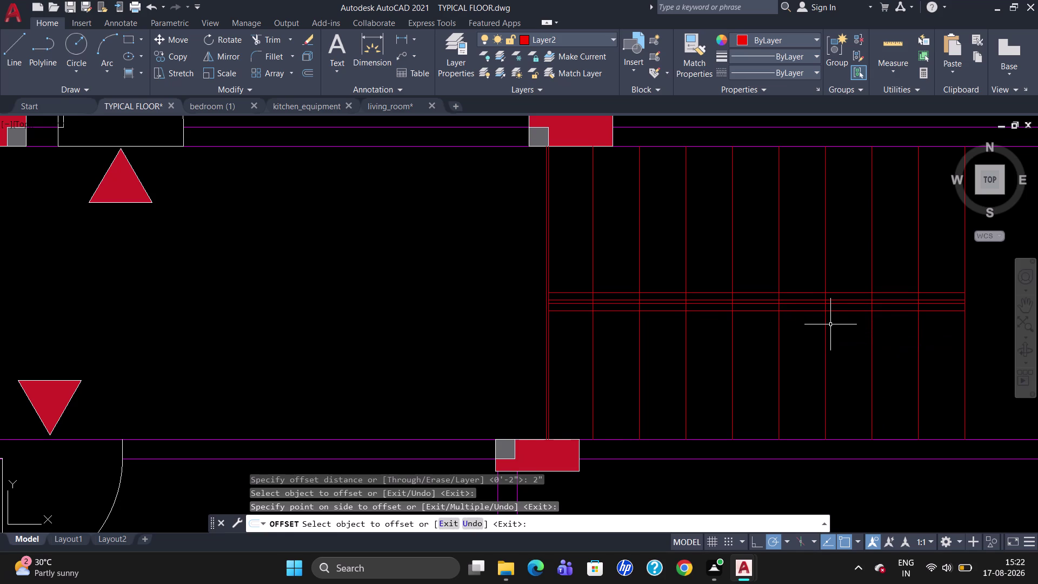
scroll(down, 3)
scroll(up, 3)
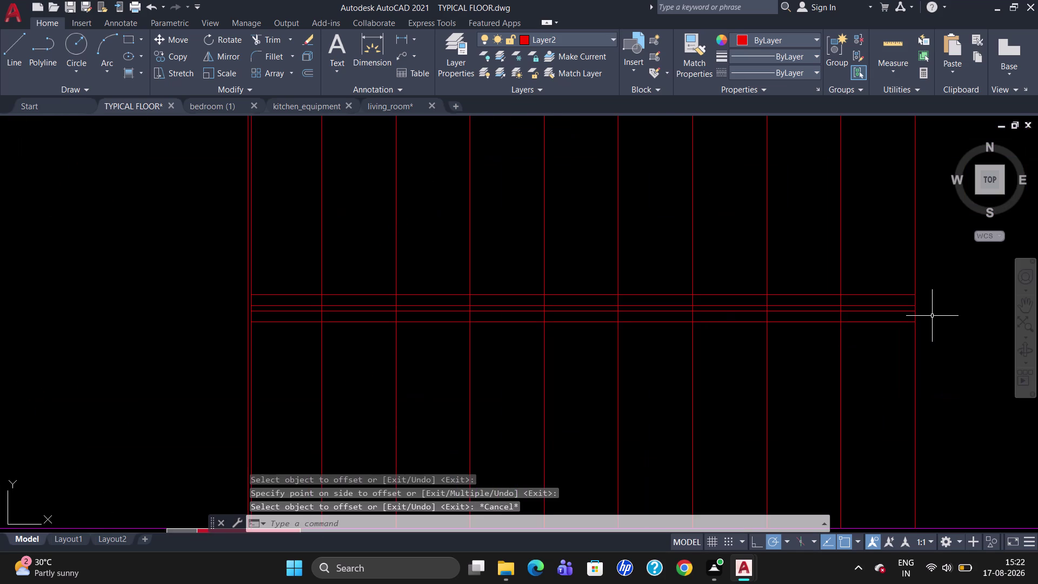
key(l)
key(Return)
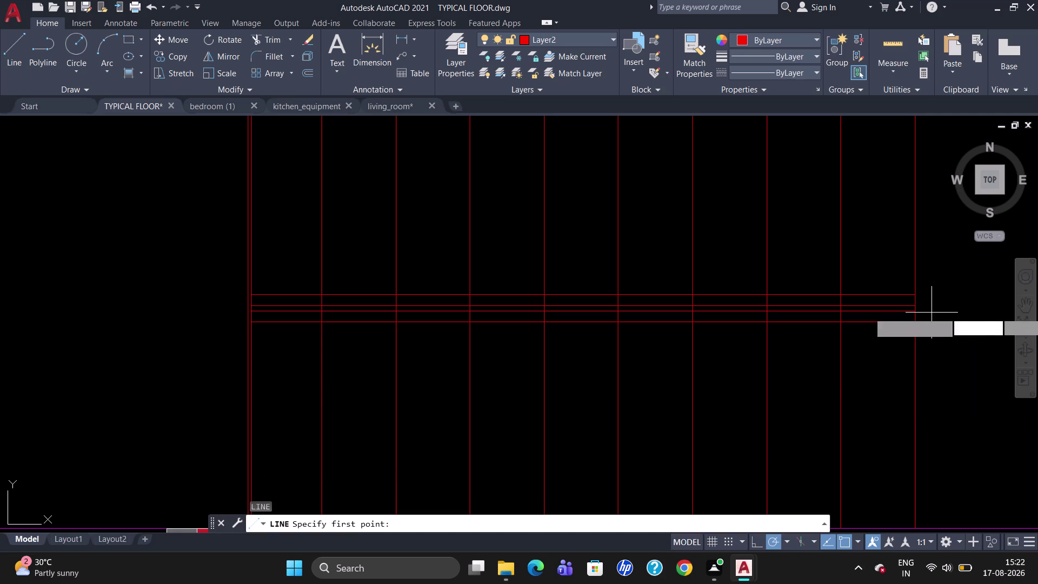
click(918, 307)
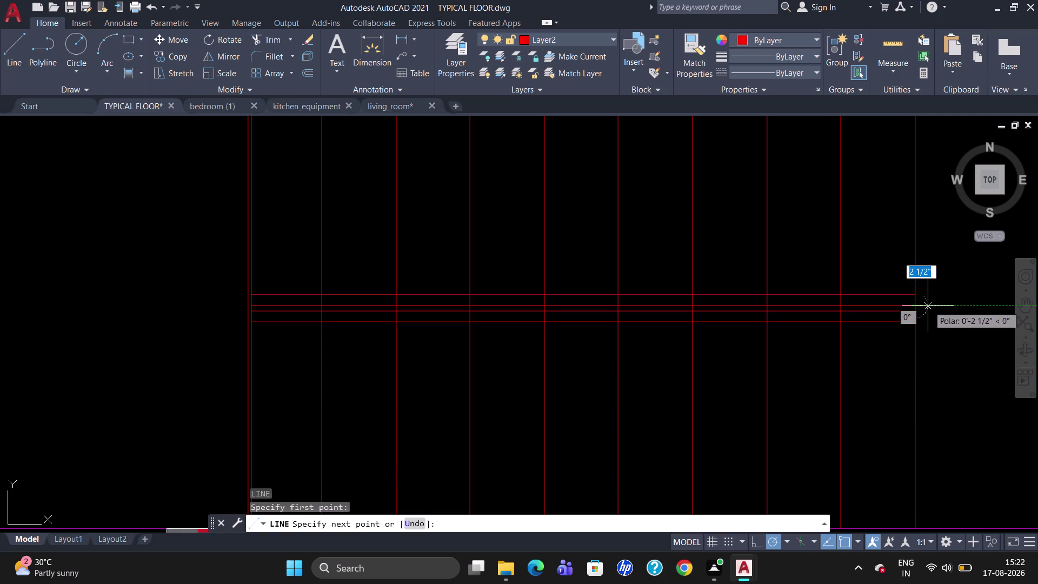
click(924, 306)
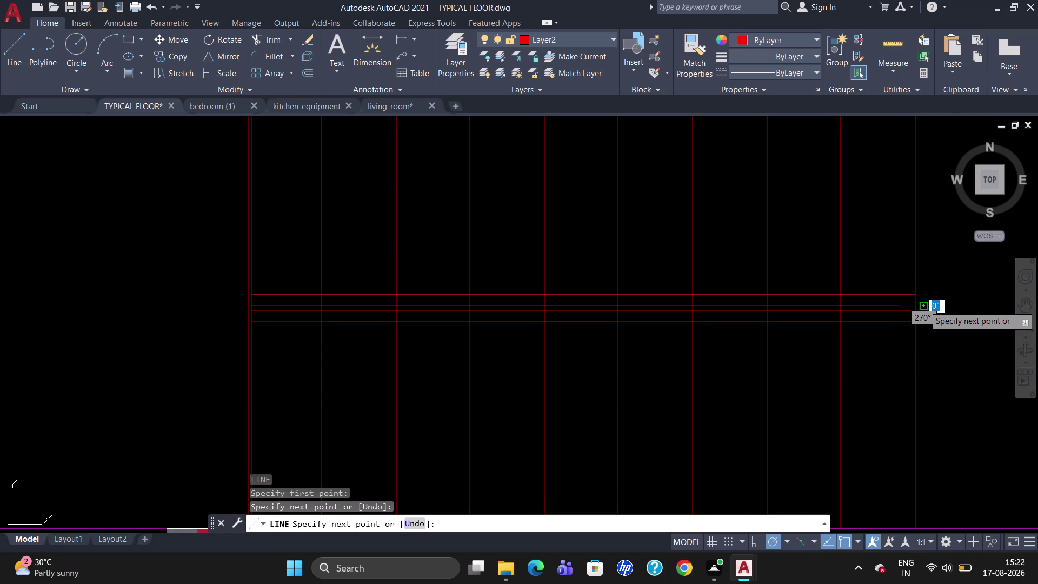
click(923, 313)
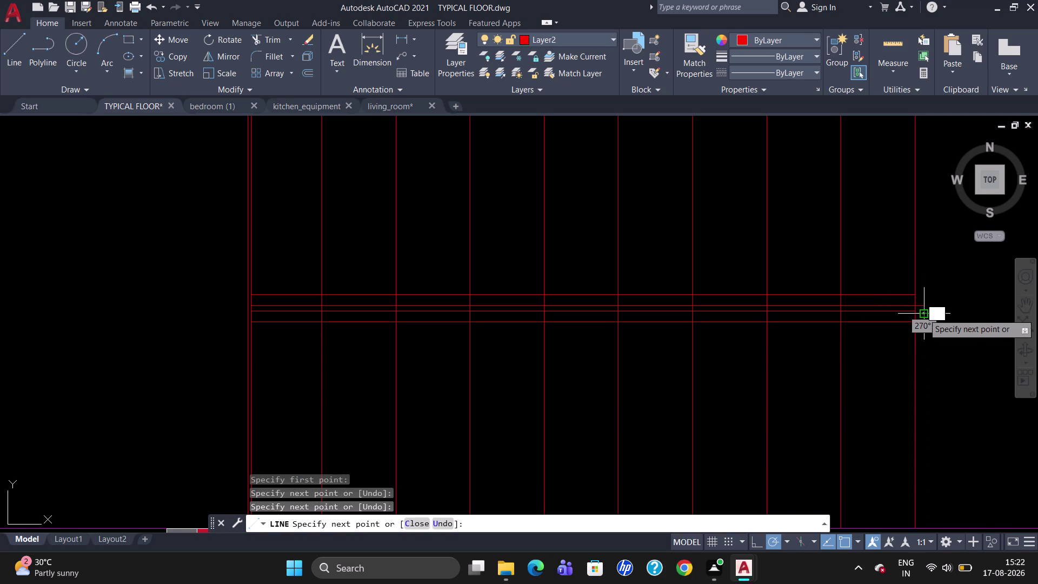
click(915, 311)
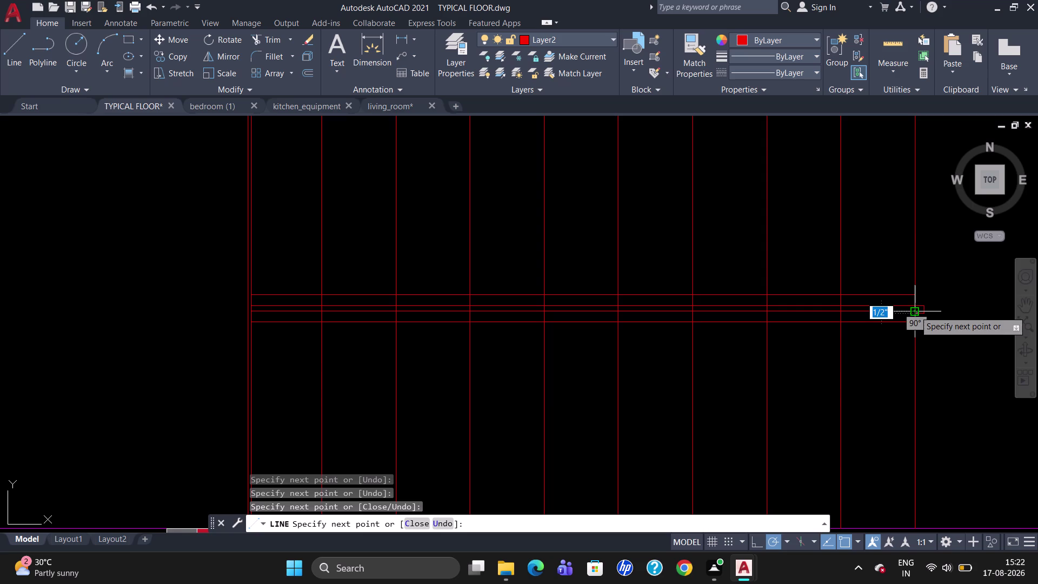
key(Escape)
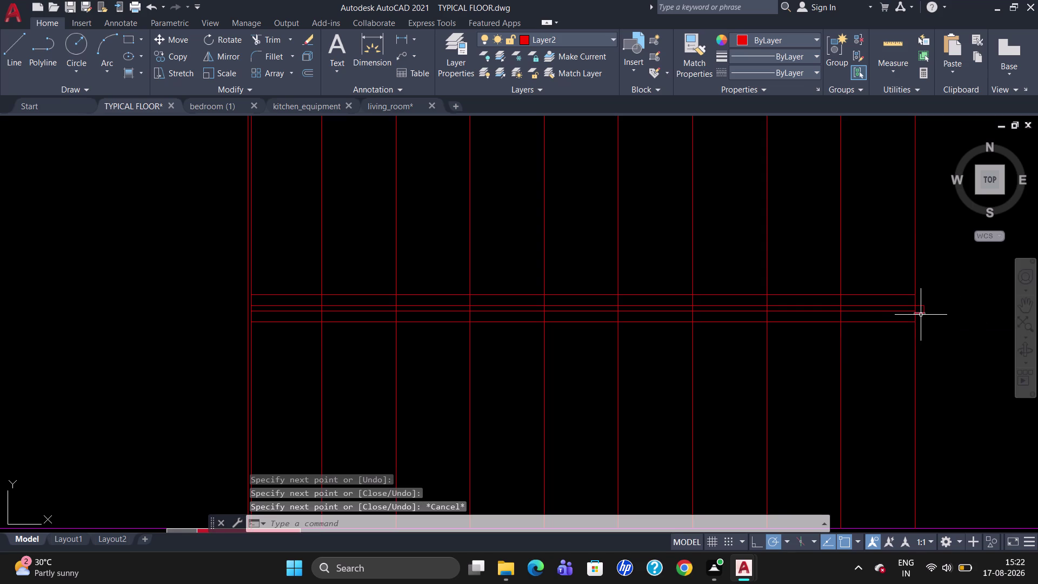
Delete the stray short line and draw a replacement stub at the line ends.
click(921, 315)
key(Delete)
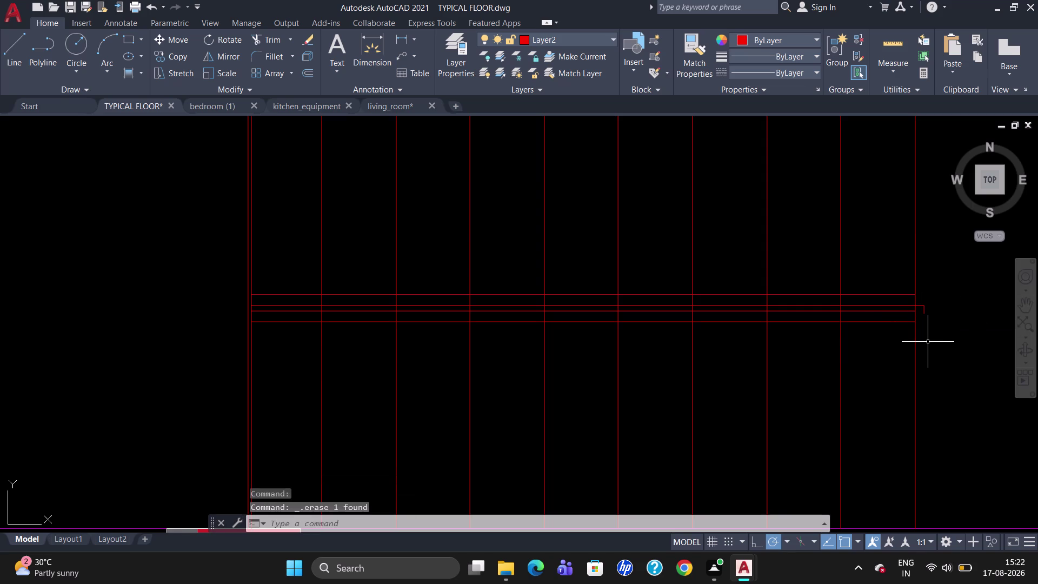
key(l)
key(Return)
click(916, 314)
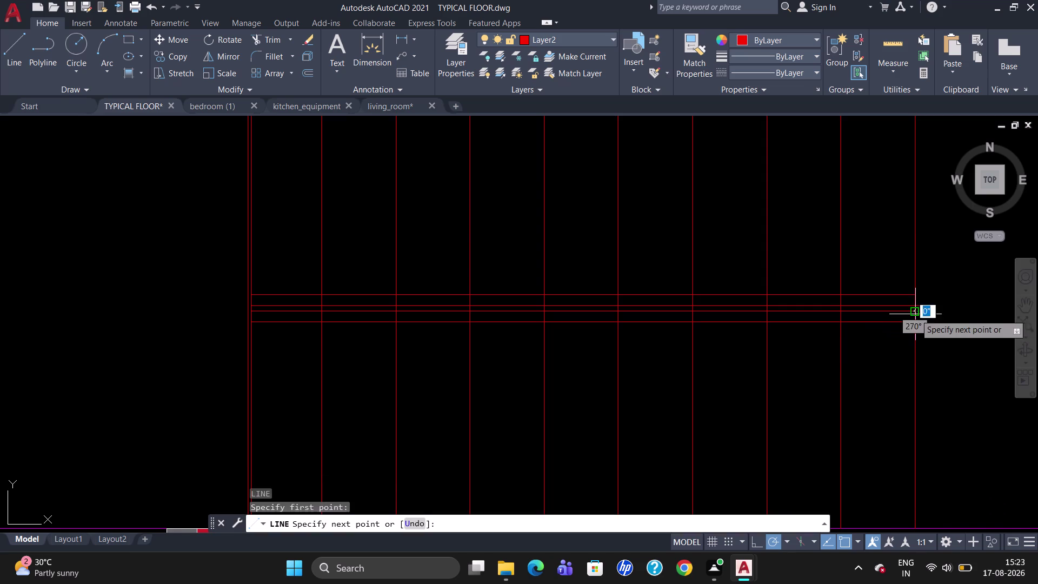
click(920, 315)
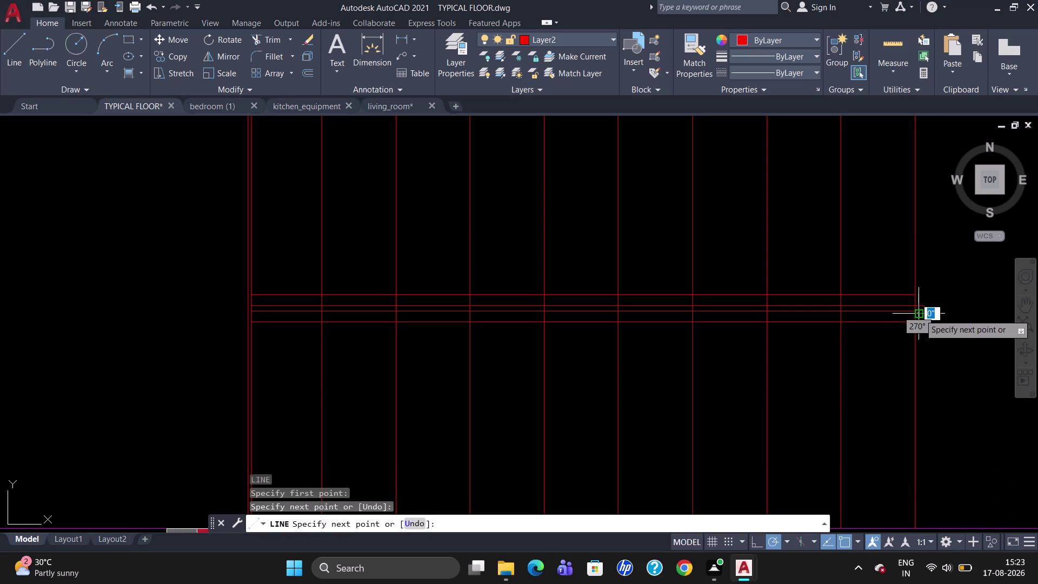
key(Escape)
Erase the unwanted stub and draw a vertical closing line at the right end.
scroll(up, 3)
click(892, 317)
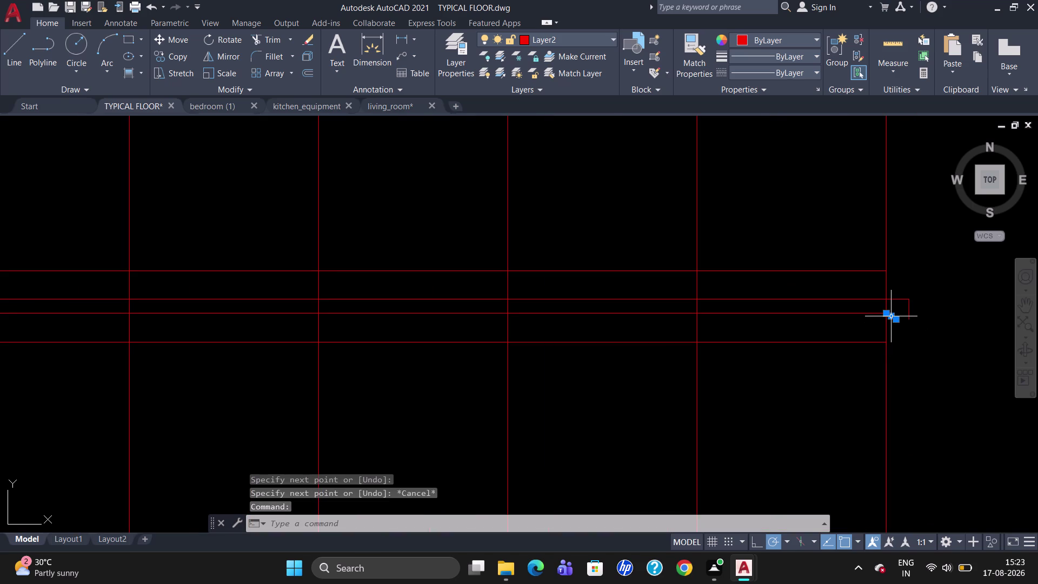
key(Delete)
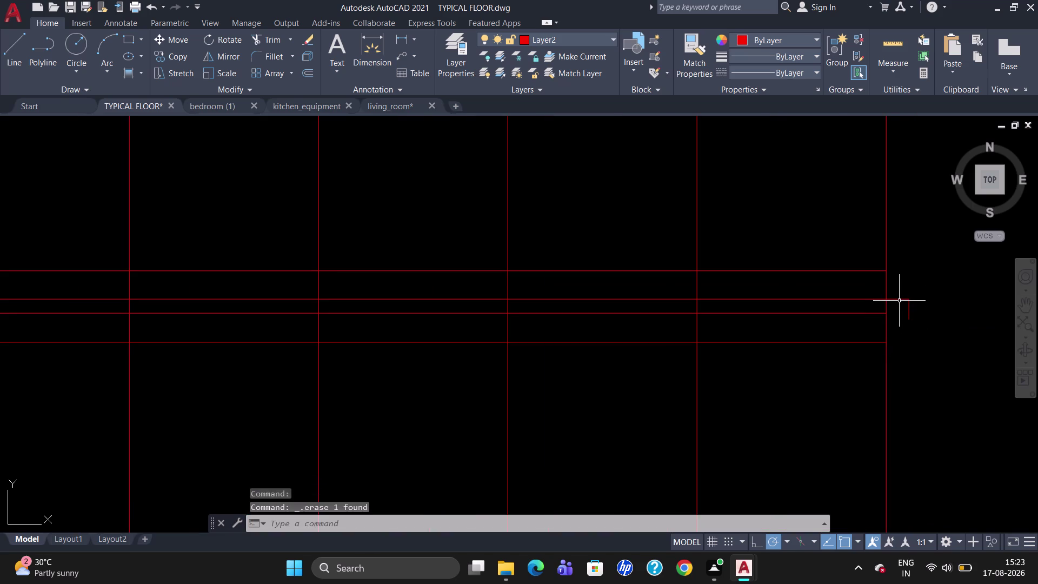
key(l)
key(Return)
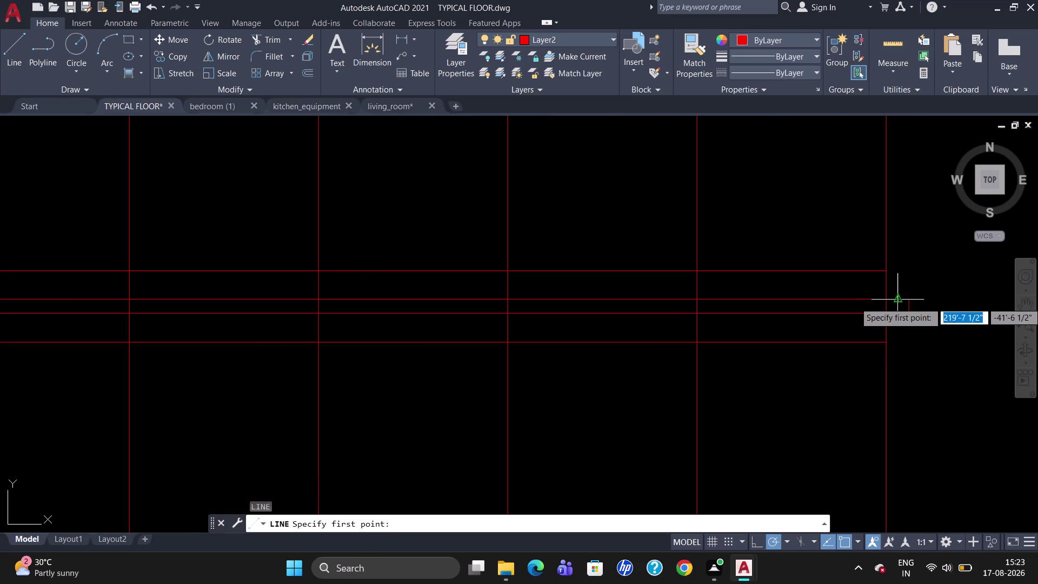
click(896, 302)
click(896, 316)
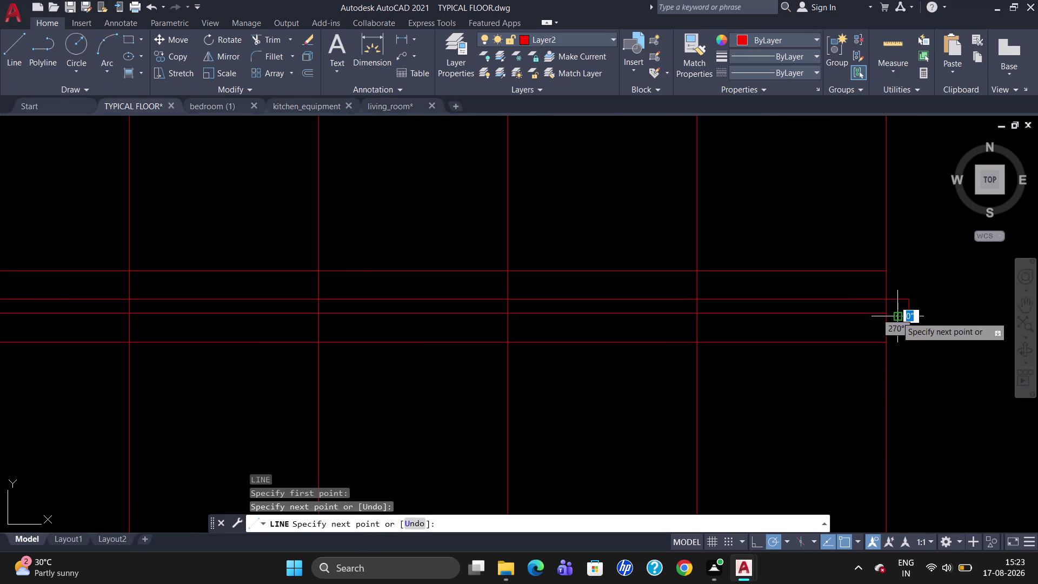
key(Escape)
Draw another short line from the parallel line ends.
key(l)
key(Return)
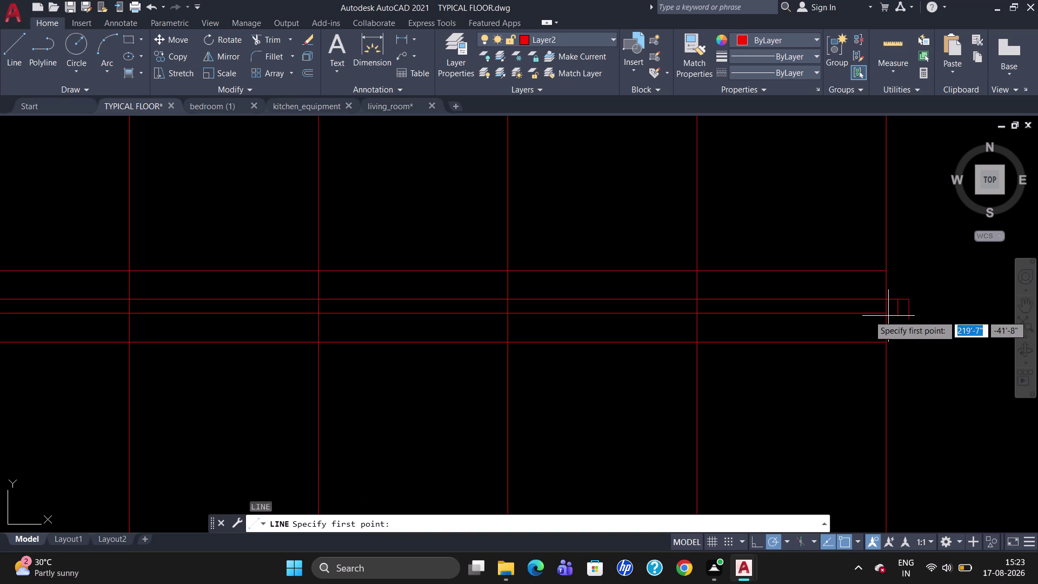
click(889, 313)
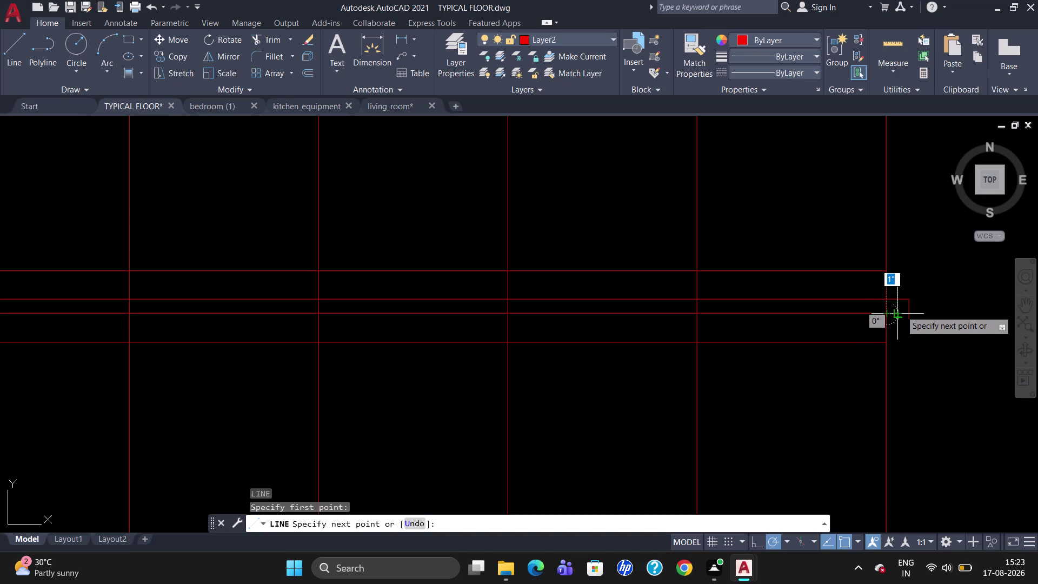
click(901, 310)
key(Escape)
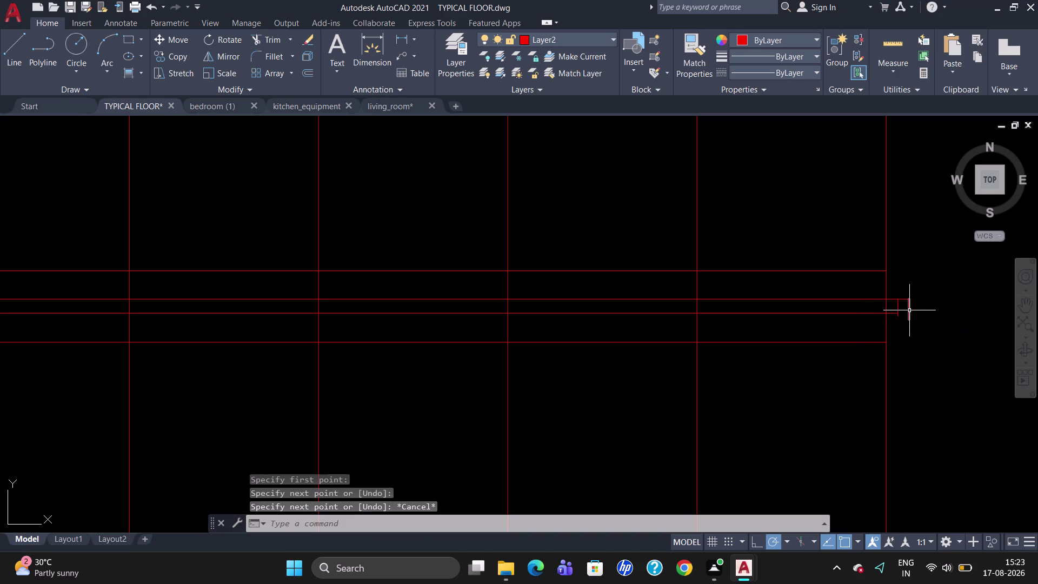
Select the short end stubs and drag one stub's endpoint to a new position.
click(910, 311)
click(901, 299)
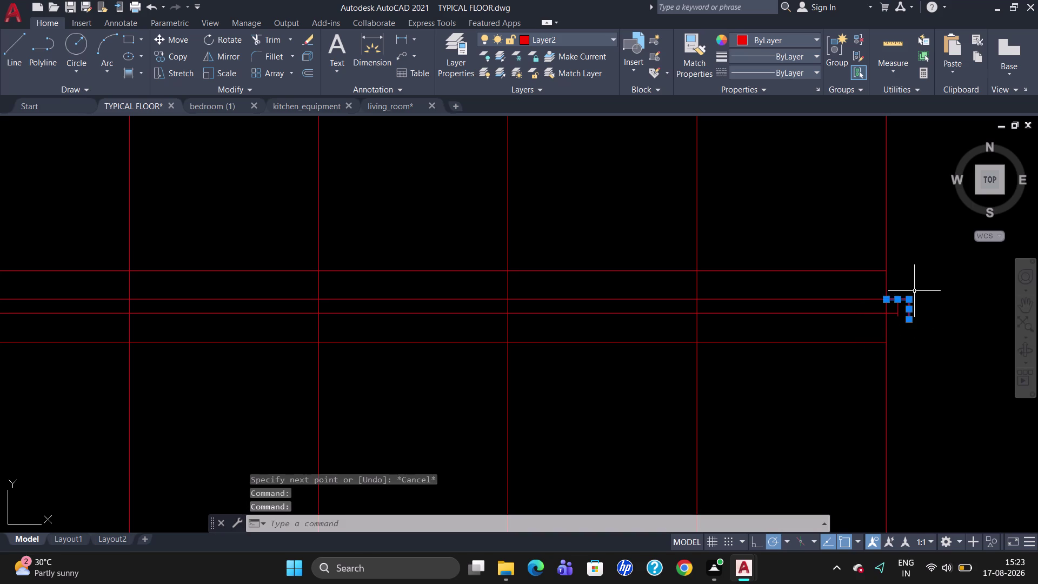
key(Escape)
scroll(down, 3)
key(Delete)
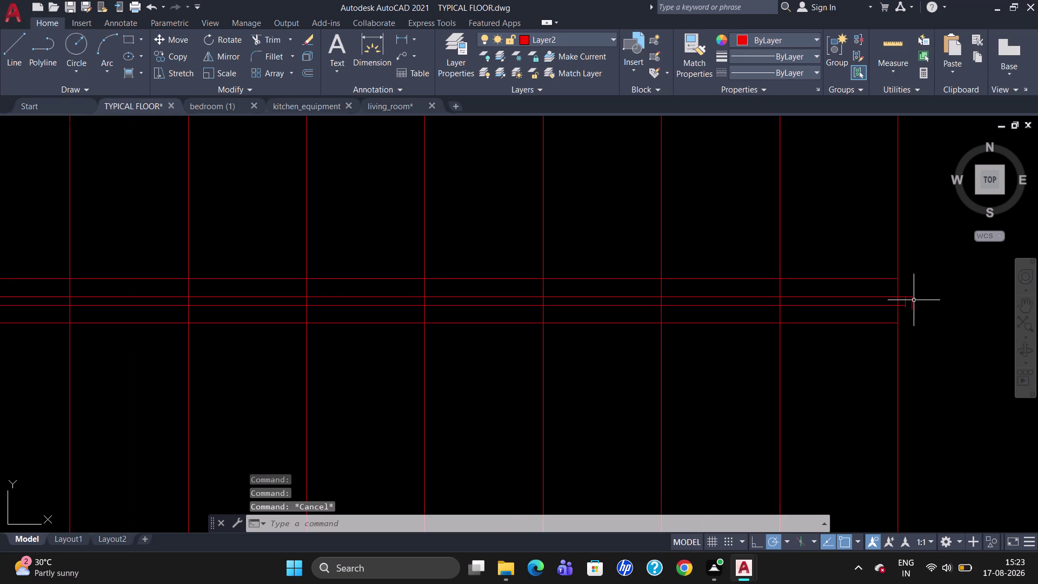
click(905, 301)
click(901, 295)
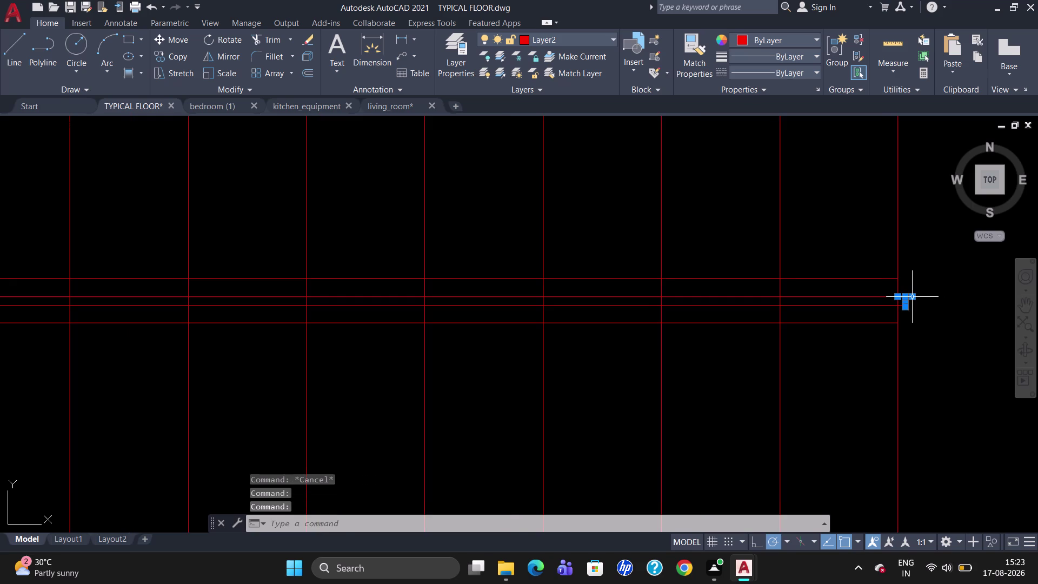
click(911, 297)
click(900, 305)
key(Delete)
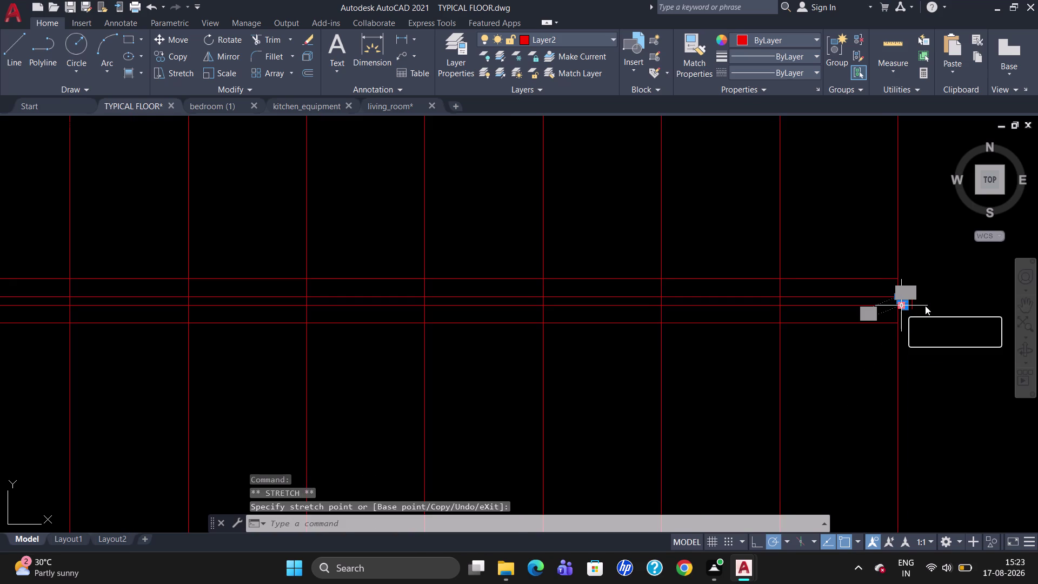
key(Delete)
key(Delete)
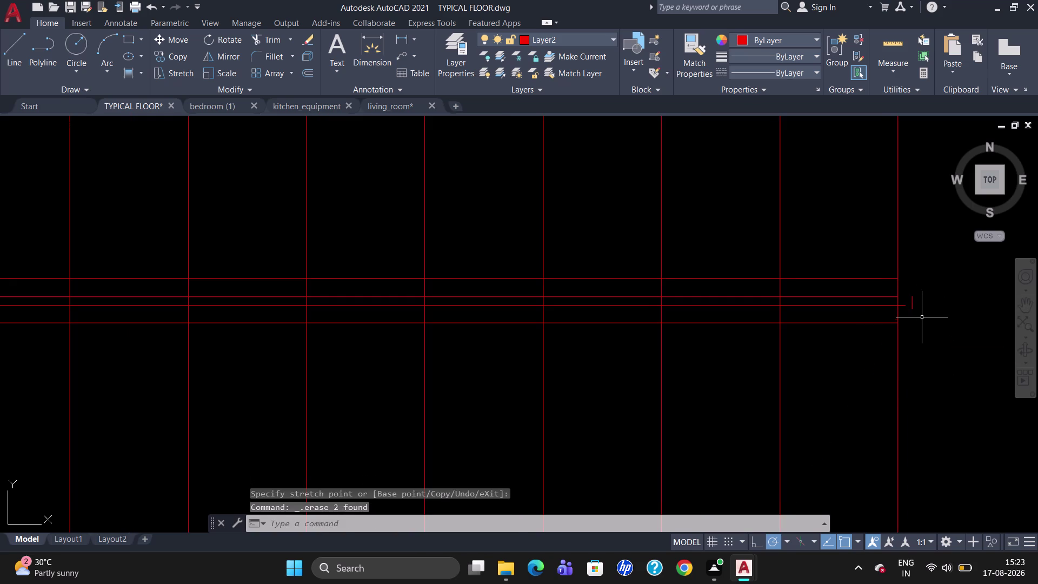
click(915, 305)
click(910, 304)
key(Delete)
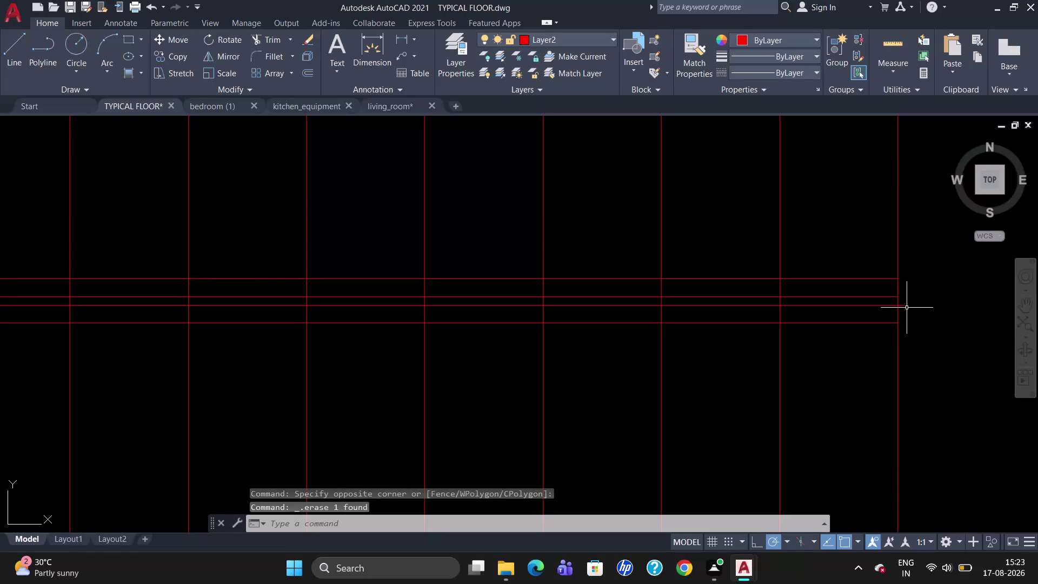
click(902, 304)
key(Delete)
key(l)
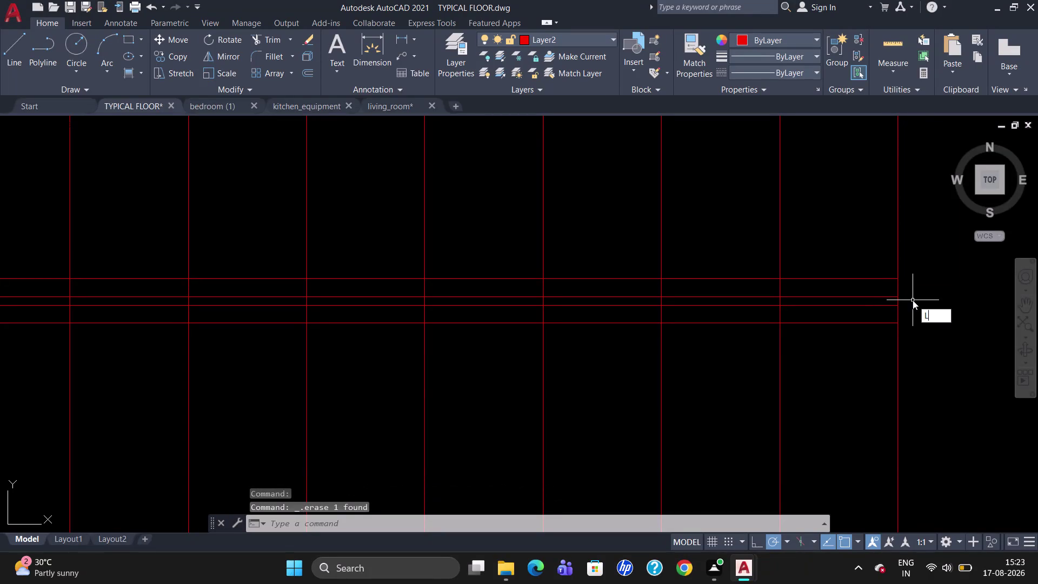
key(Return)
click(900, 280)
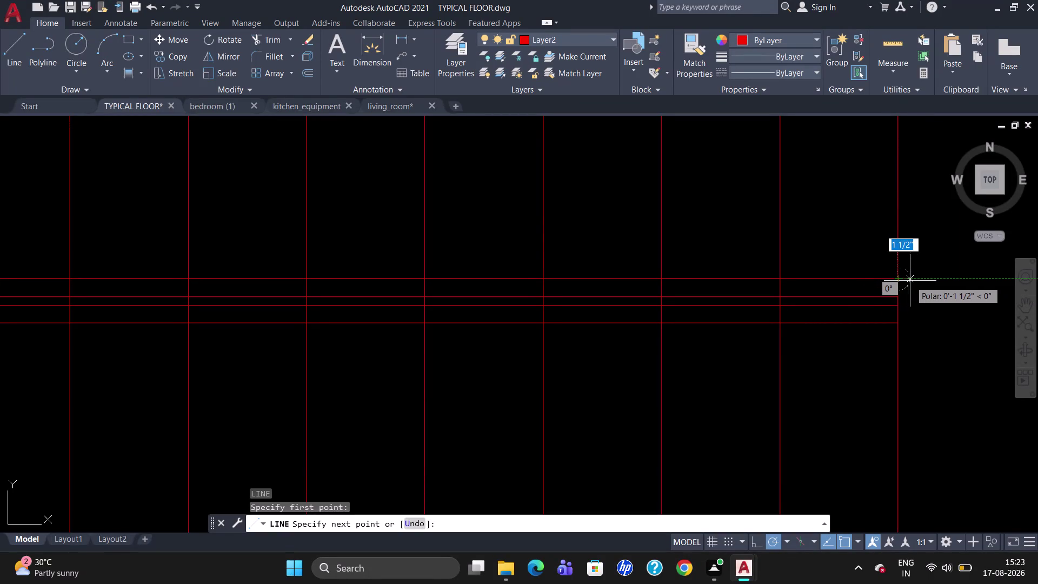
click(908, 281)
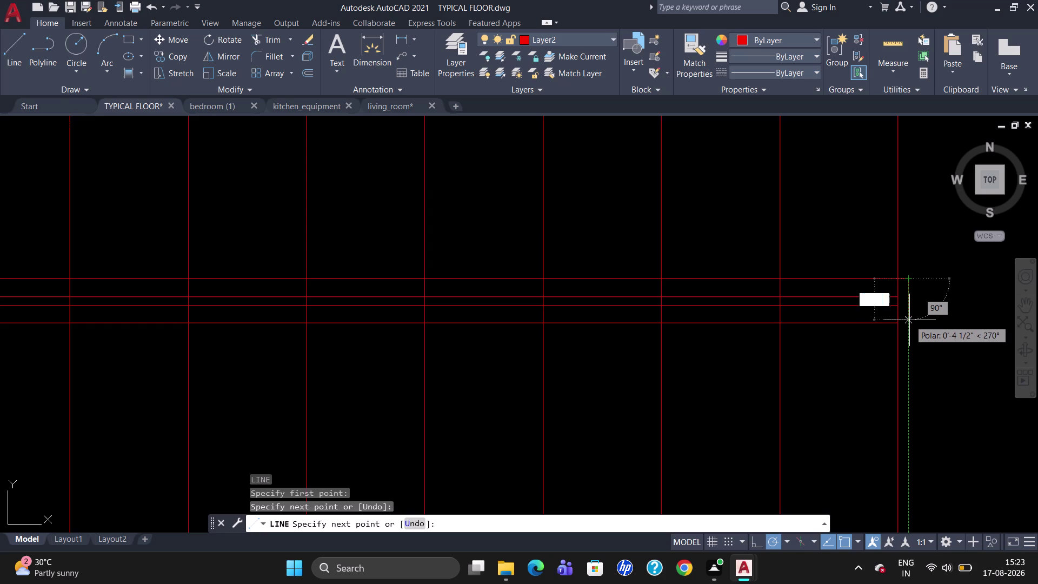
click(910, 322)
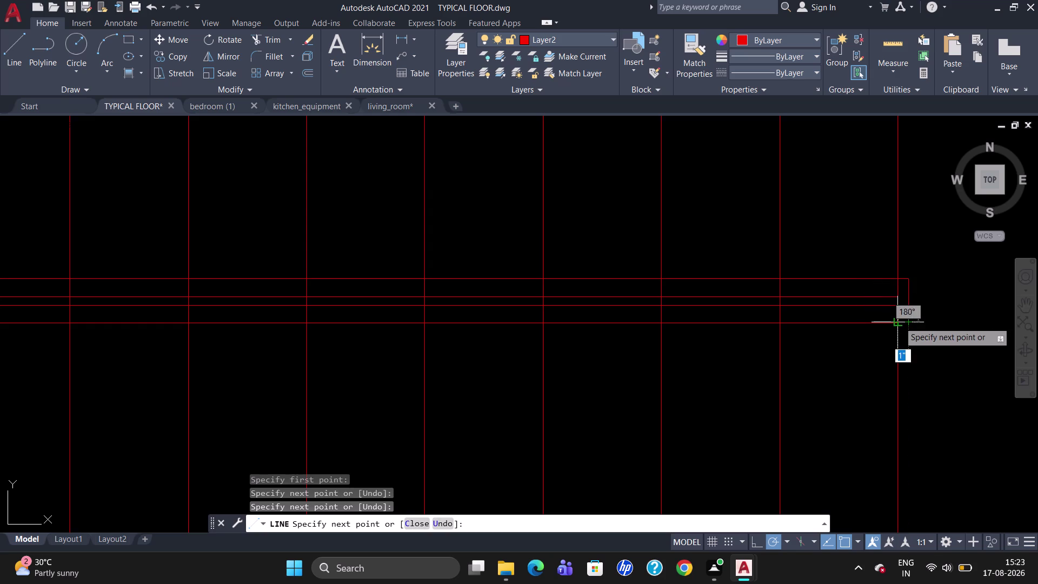
click(898, 322)
key(Escape)
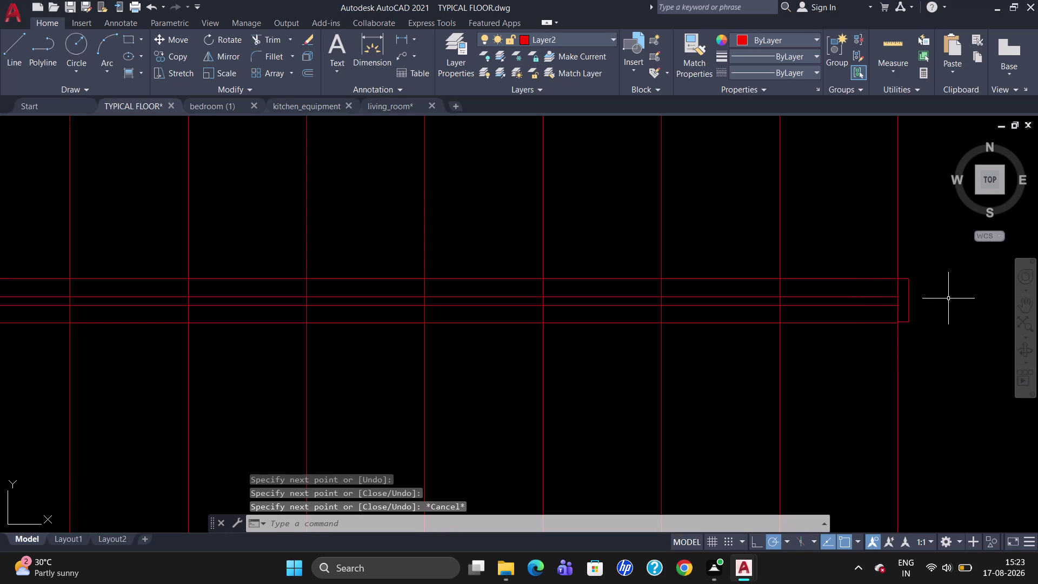
scroll(up, 3)
click(901, 322)
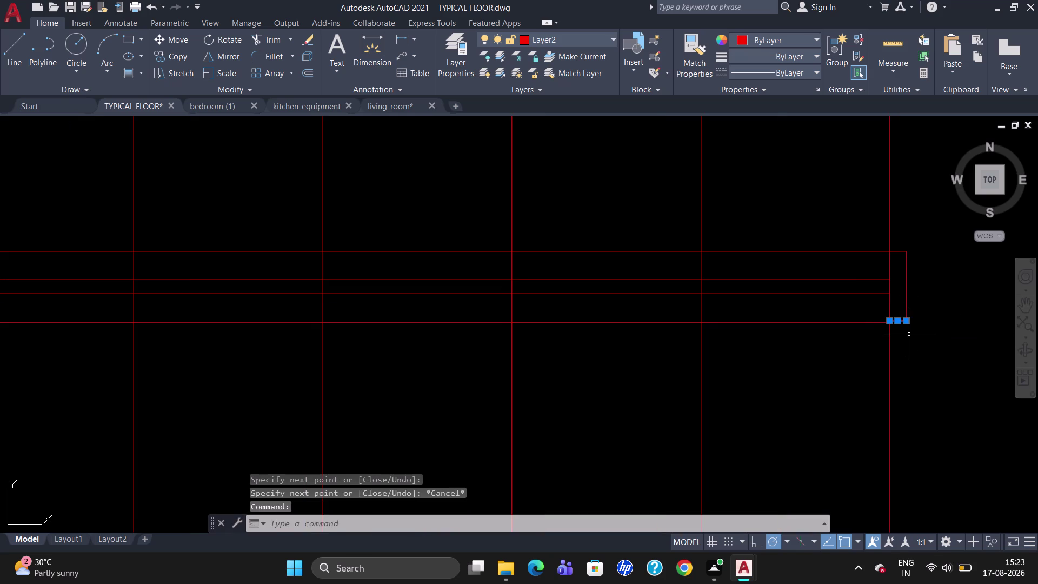
key(Delete)
key(l)
key(Return)
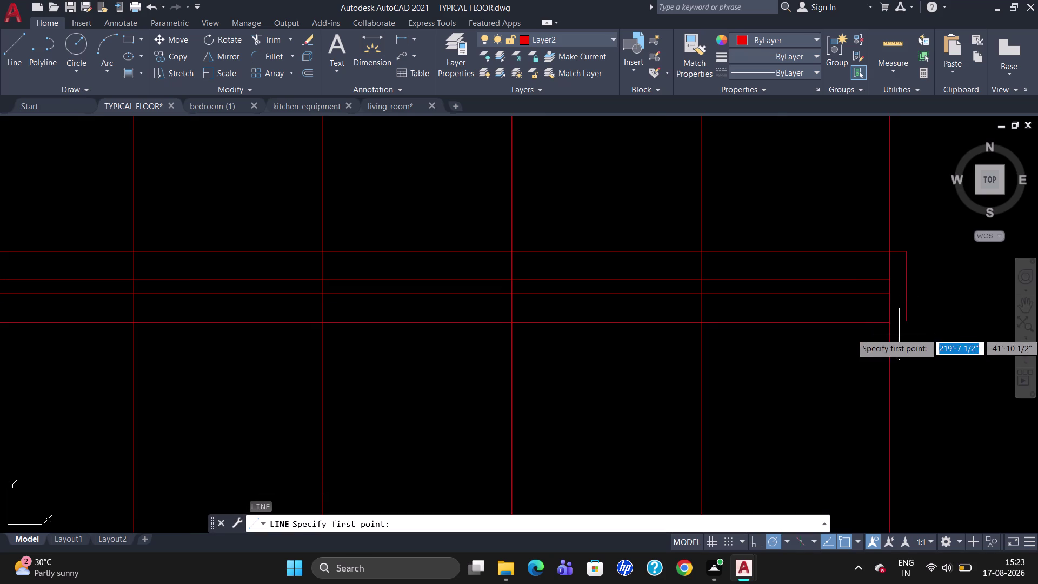
click(892, 324)
click(913, 321)
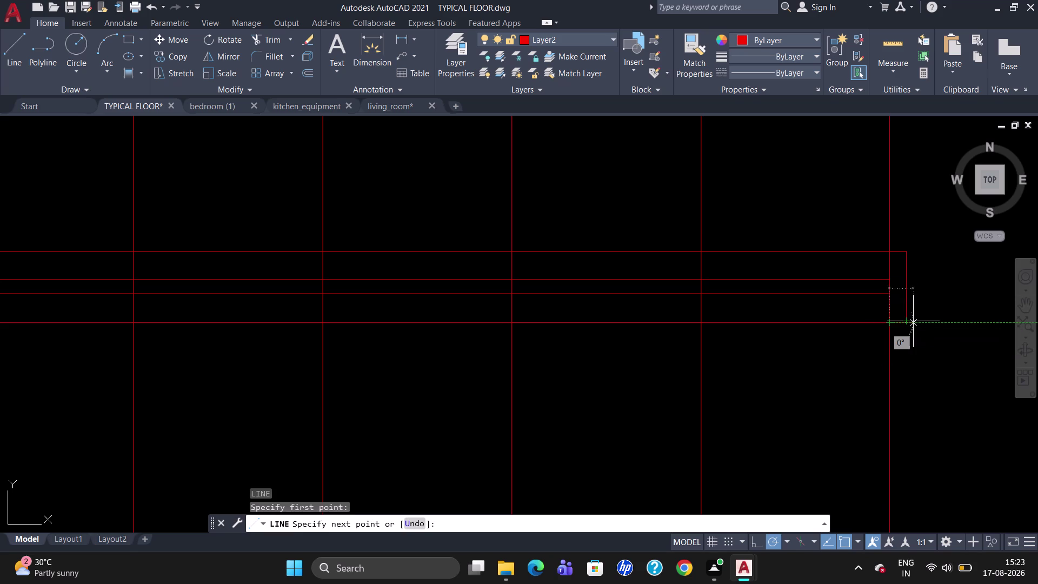
key(Escape)
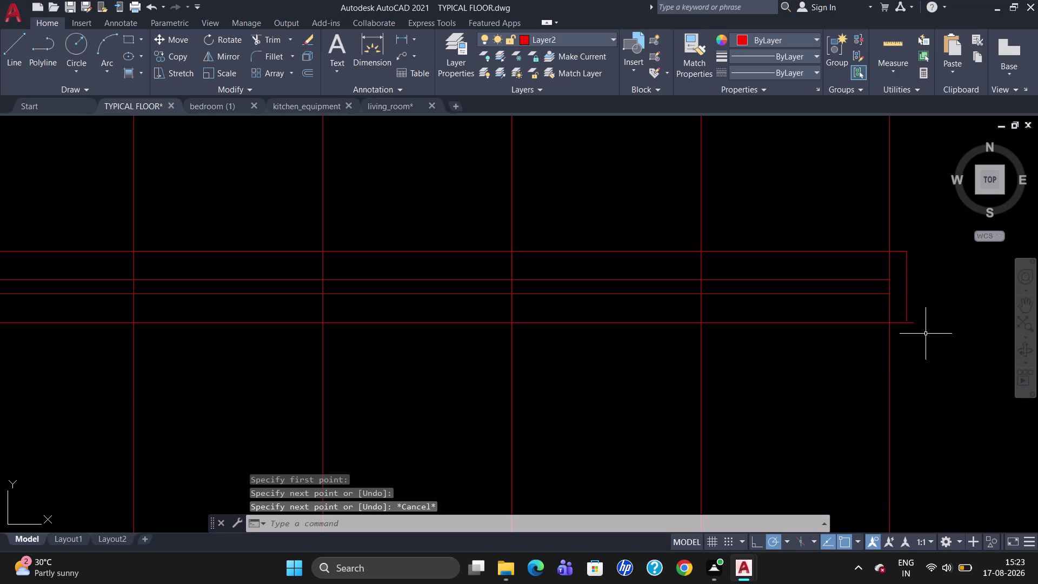
text(EX)
key(Return)
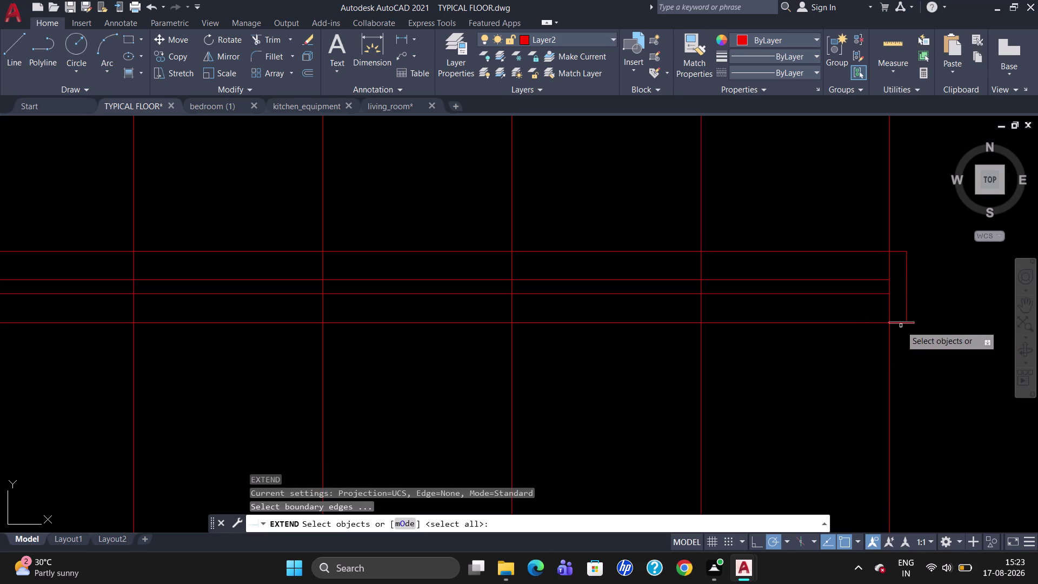
click(902, 323)
key(Return)
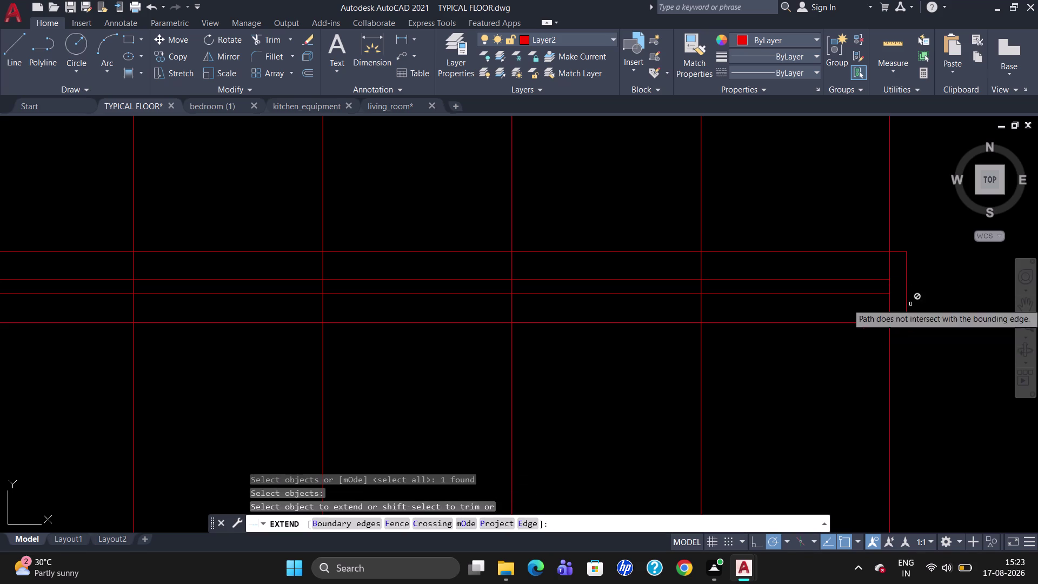
click(906, 302)
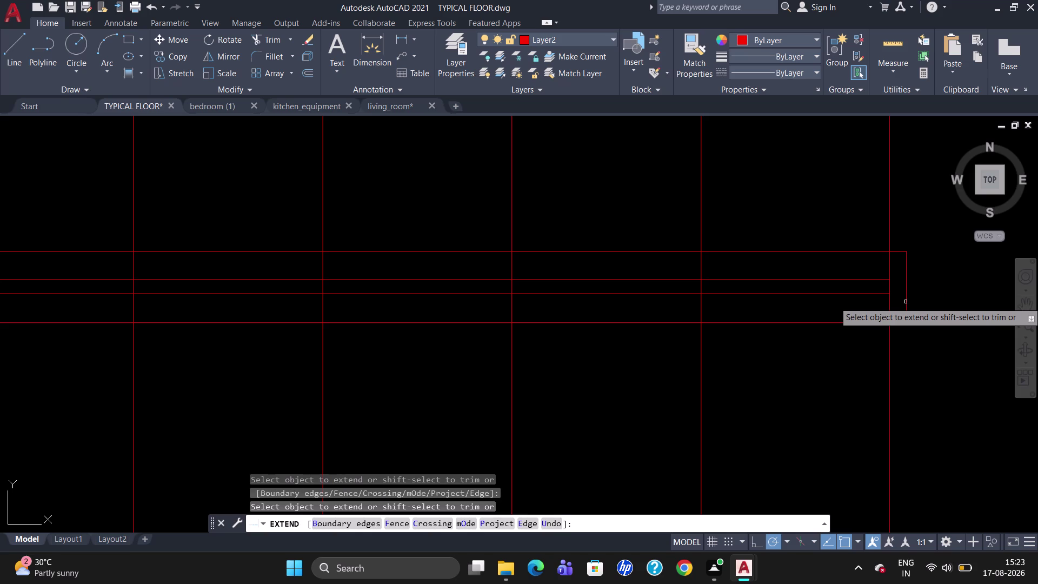
click(906, 302)
key(Return)
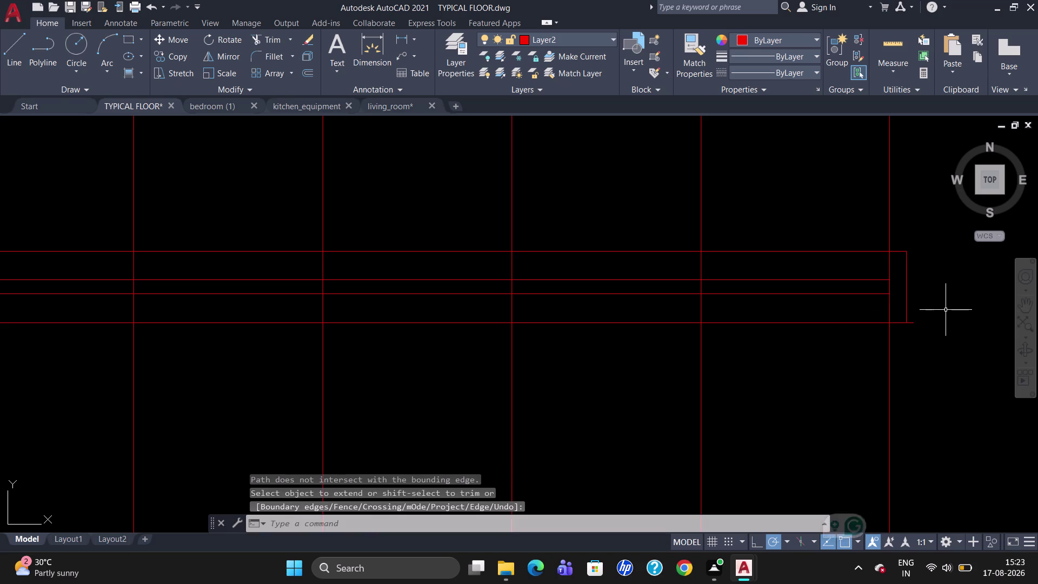
key(Escape)
text(TR)
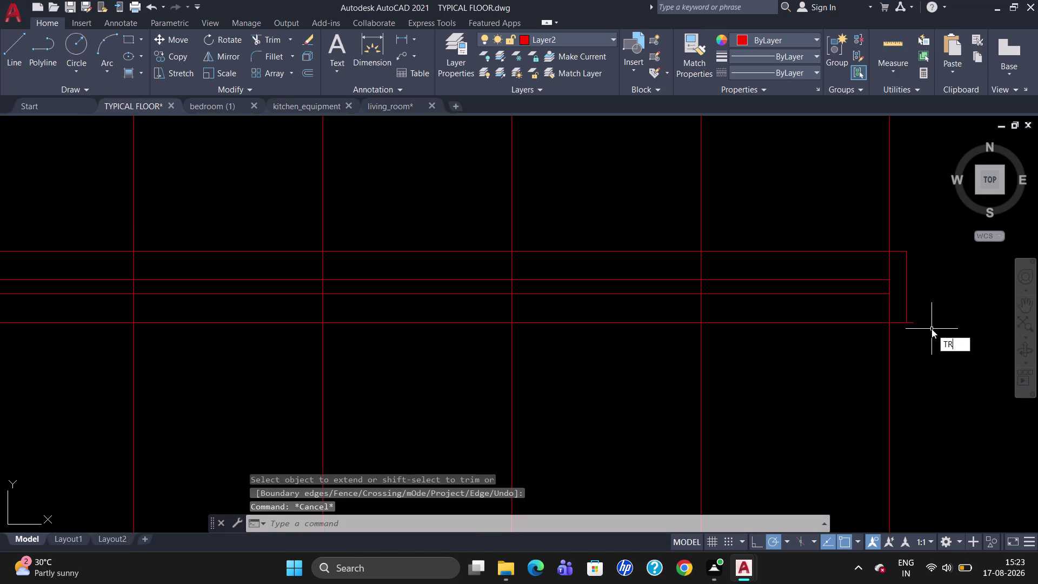
key(Return)
key(Return)
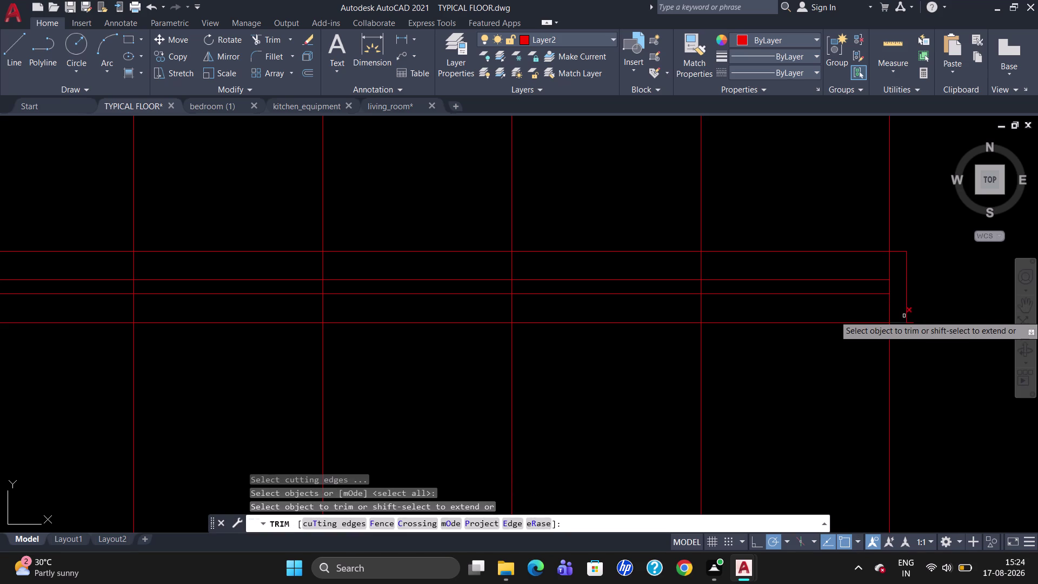
click(912, 322)
key(Escape)
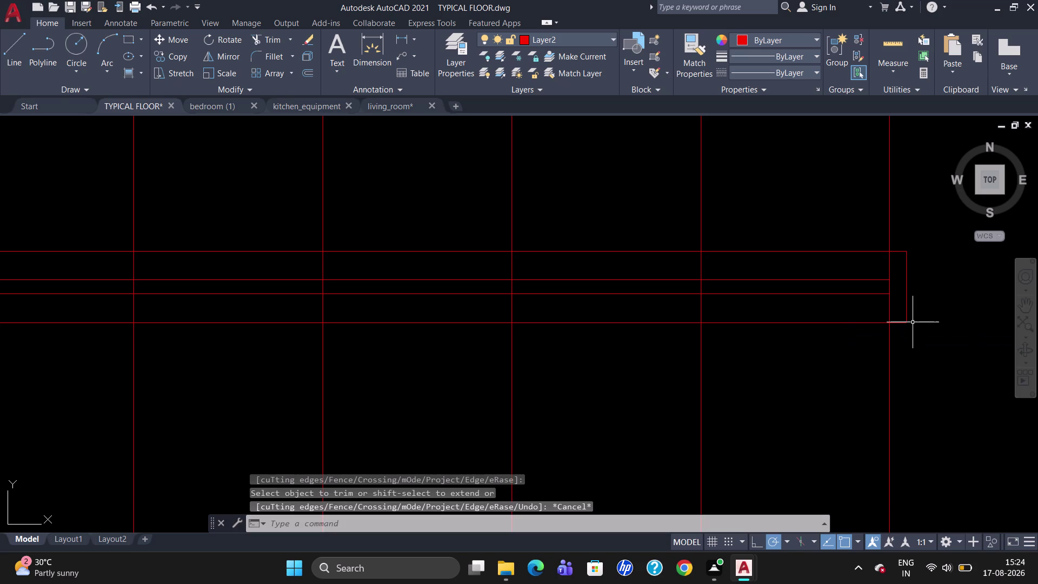
key(l)
key(Return)
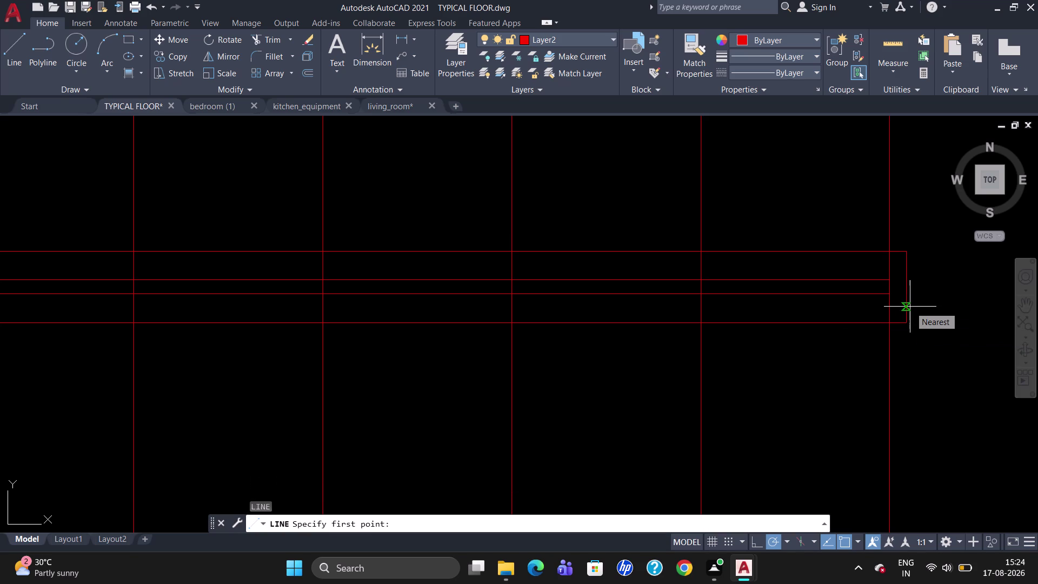
Draw a three-segment line wrapping around the band's right end points.
scroll(up, 3)
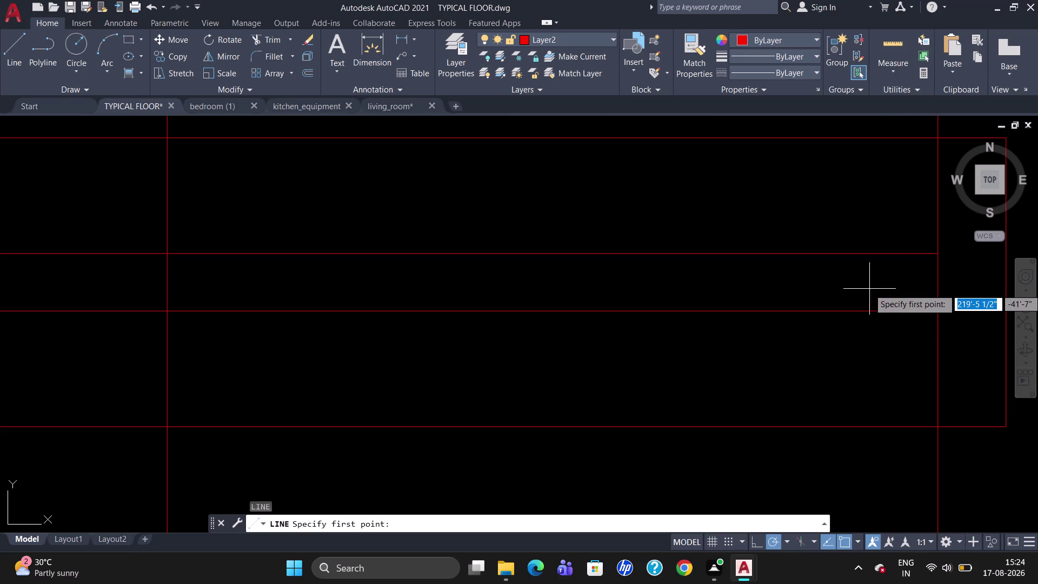
click(940, 259)
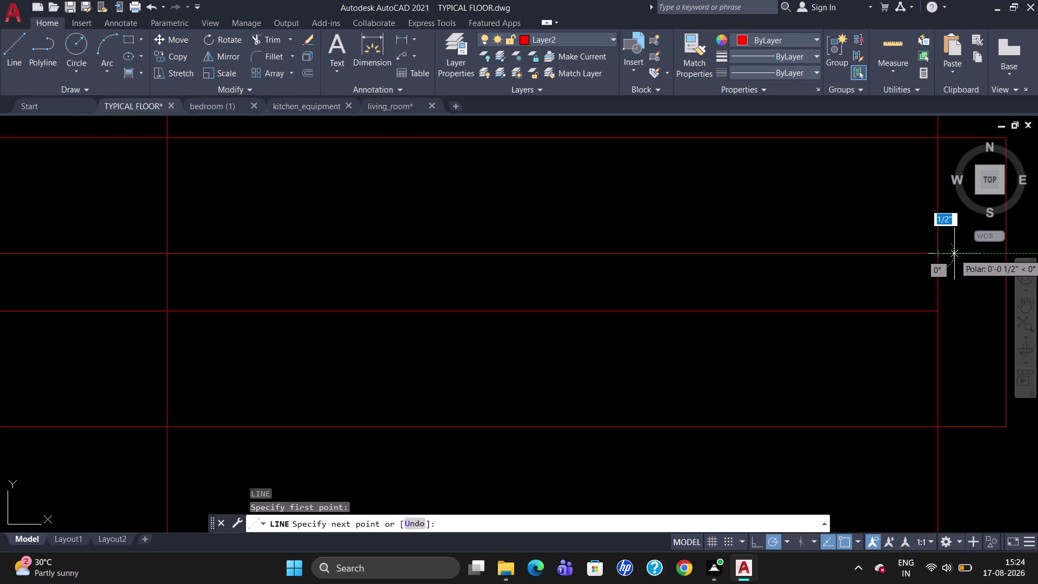
click(954, 253)
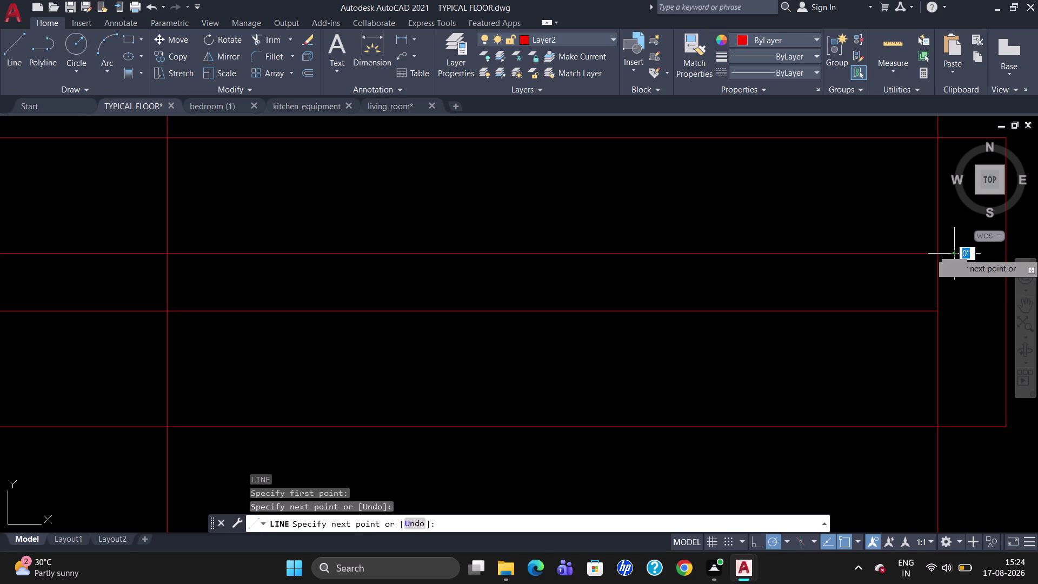
click(956, 310)
click(940, 314)
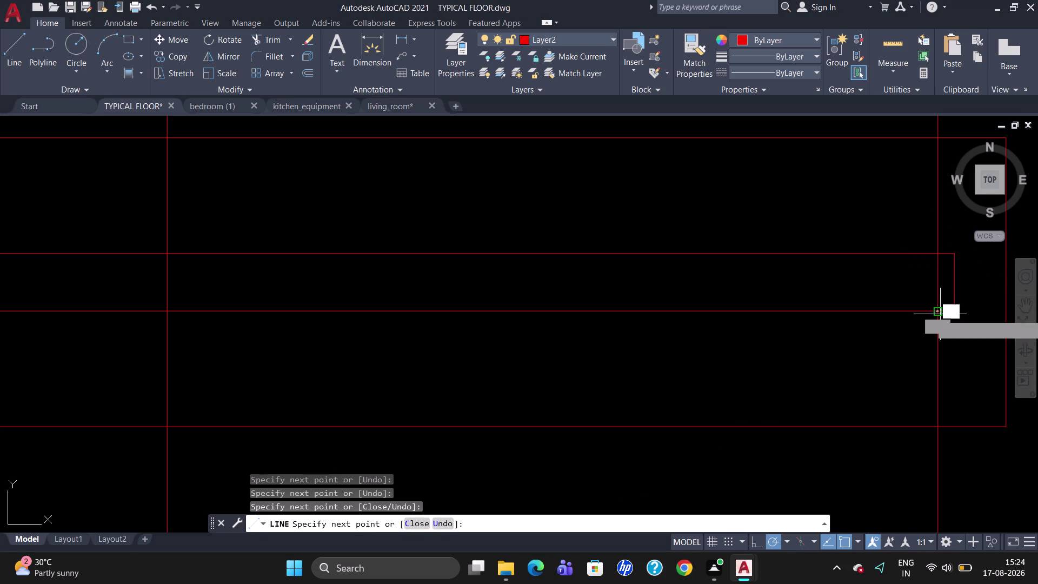
key(Escape)
scroll(down, 3)
scroll(down, 3)
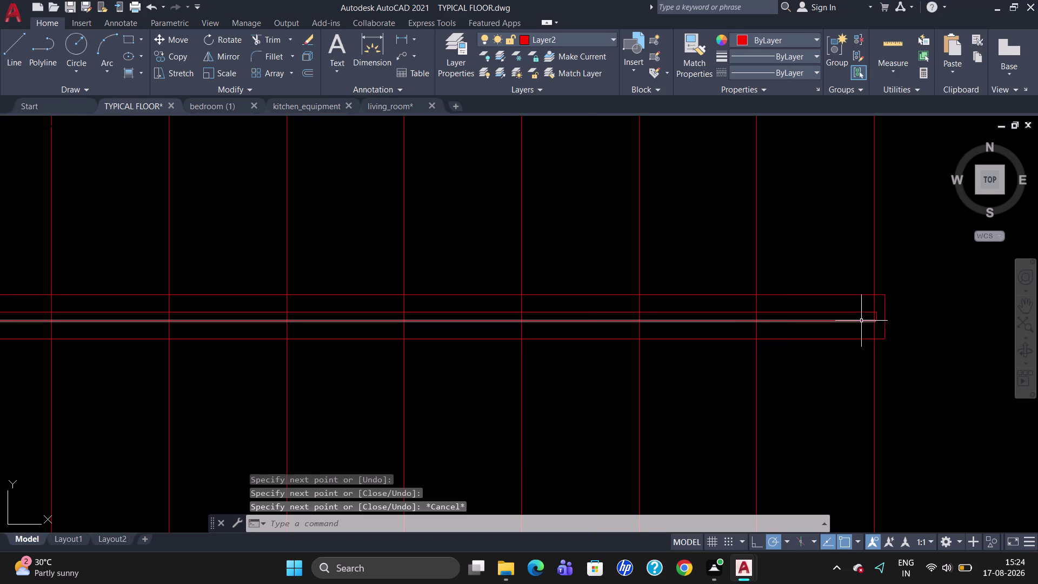
scroll(up, 3)
scroll(down, 3)
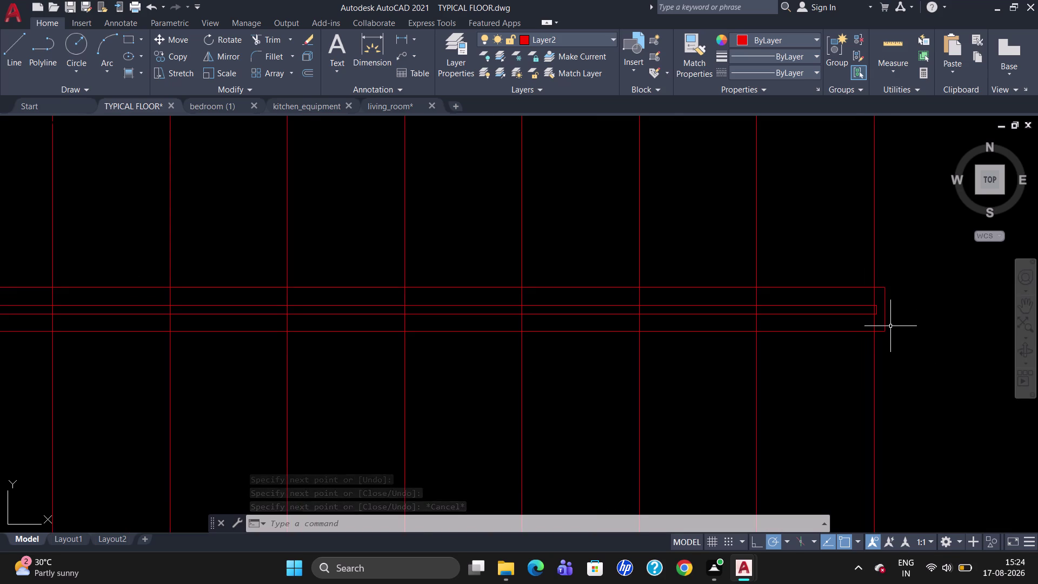
scroll(down, 3)
scroll(up, 3)
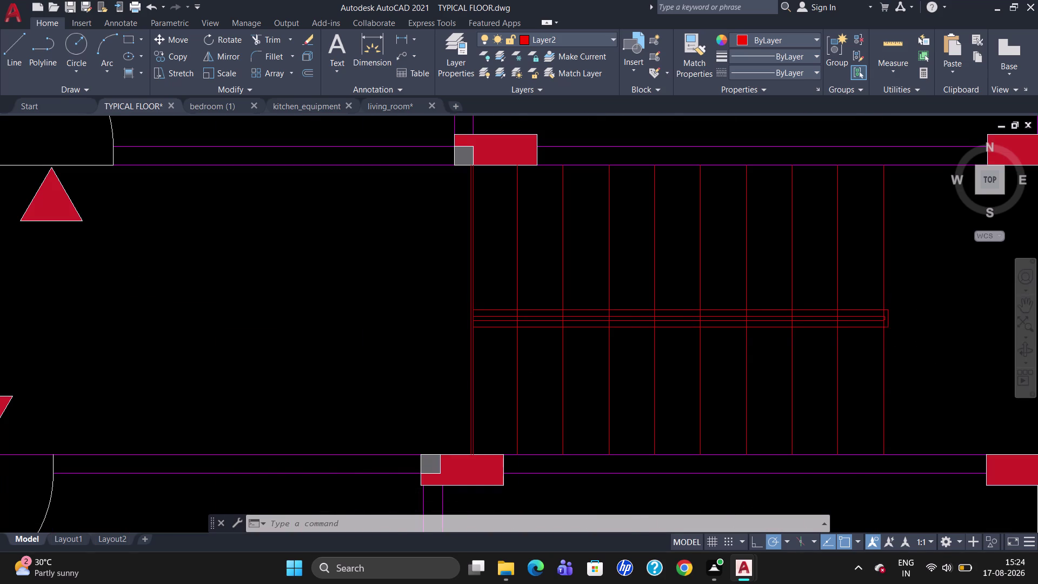
Erase the band's short end line and draw a new closing line at the inner line ends.
scroll(up, 3)
click(867, 310)
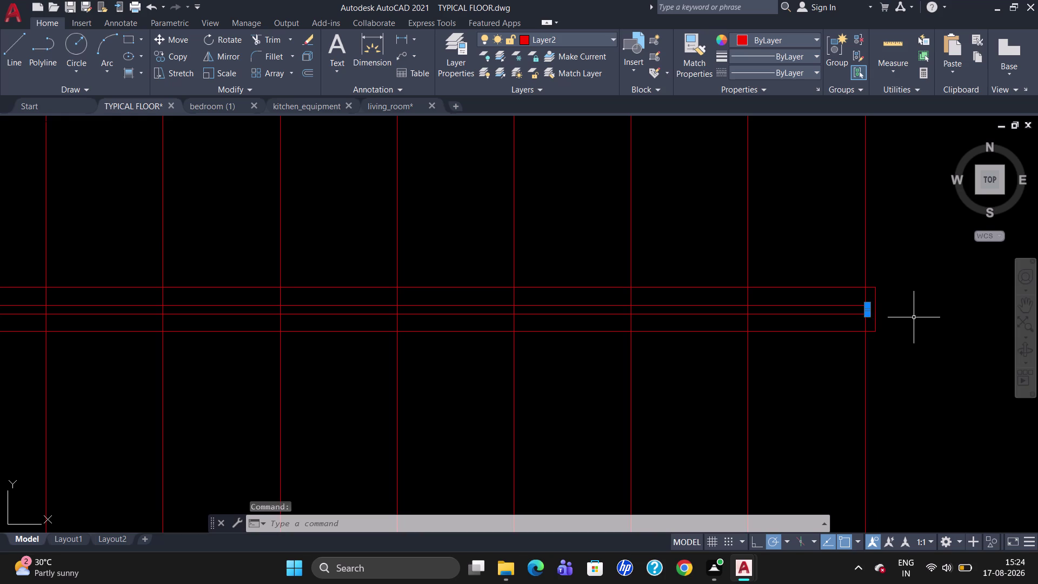
key(Delete)
scroll(up, 3)
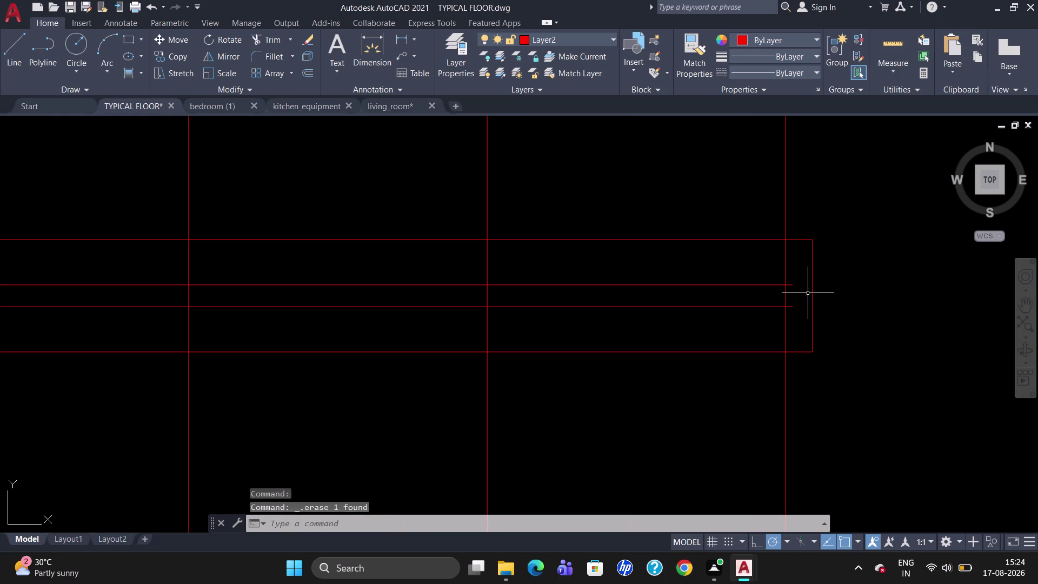
key(l)
key(Return)
click(796, 287)
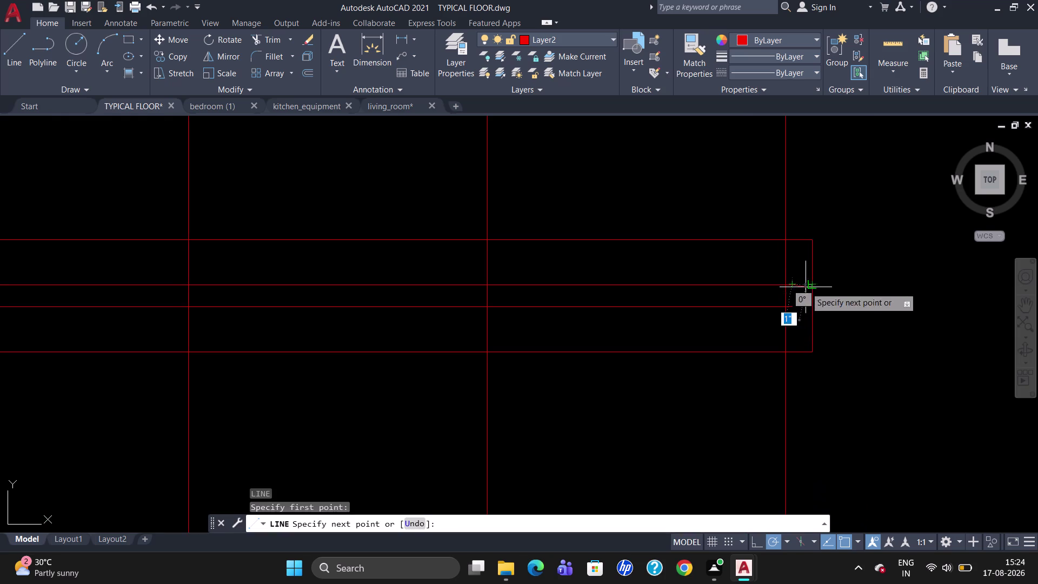
click(801, 283)
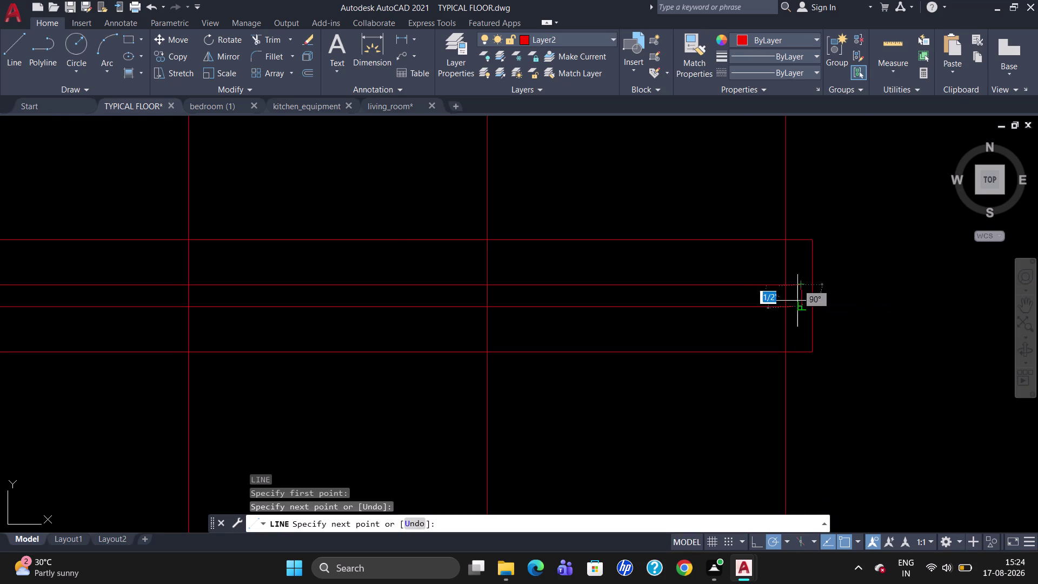
click(801, 307)
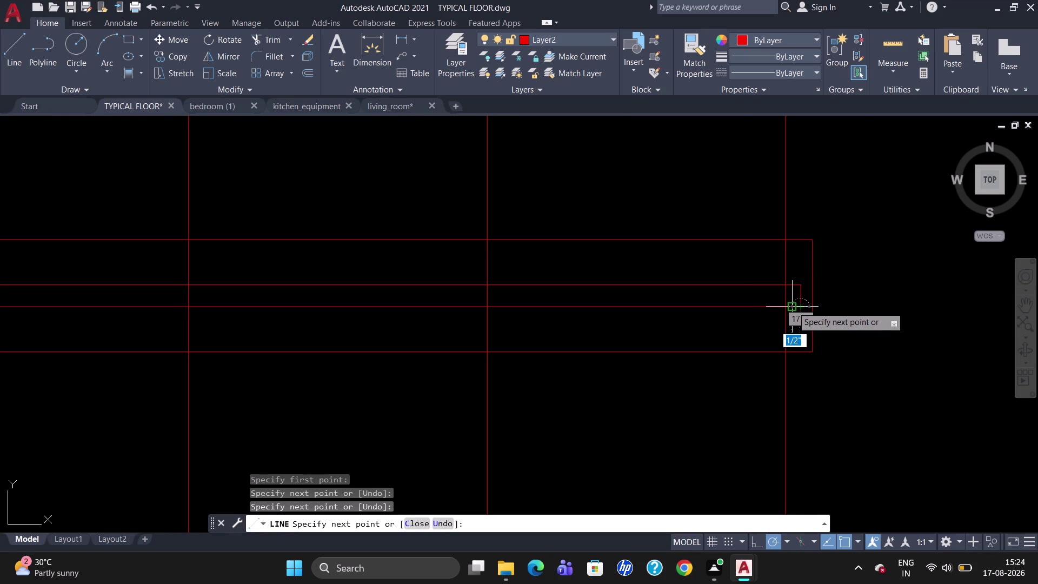
click(793, 307)
key(Escape)
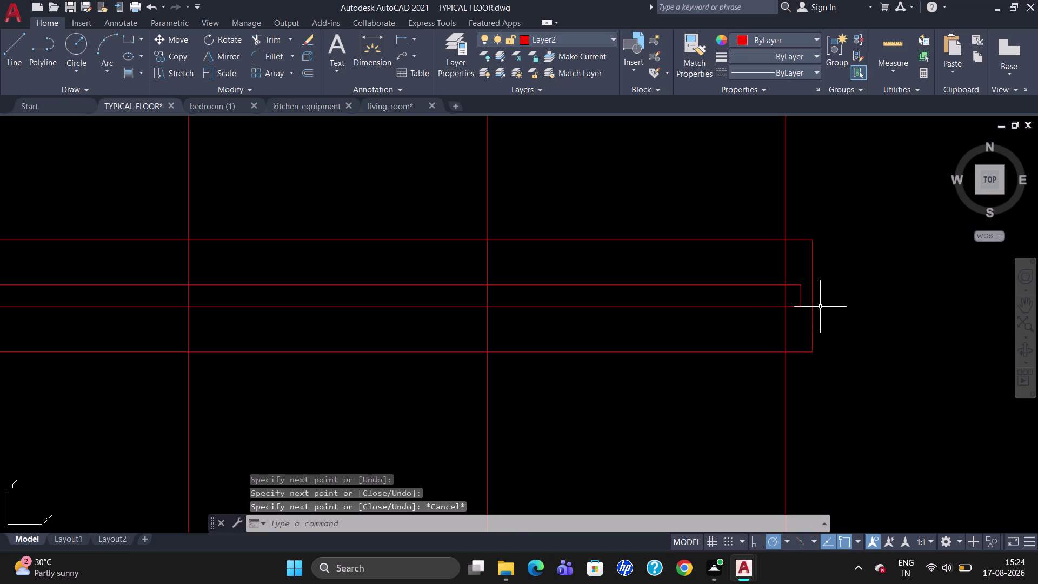
Delete two extra segments and redraw a single straight end line between the inner lines.
click(791, 307)
key(Delete)
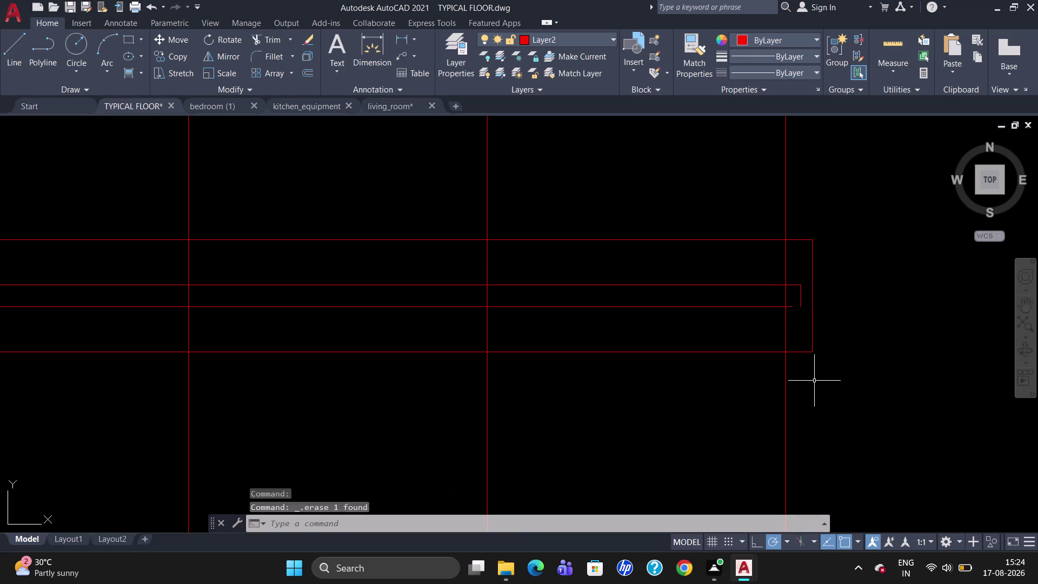
click(791, 308)
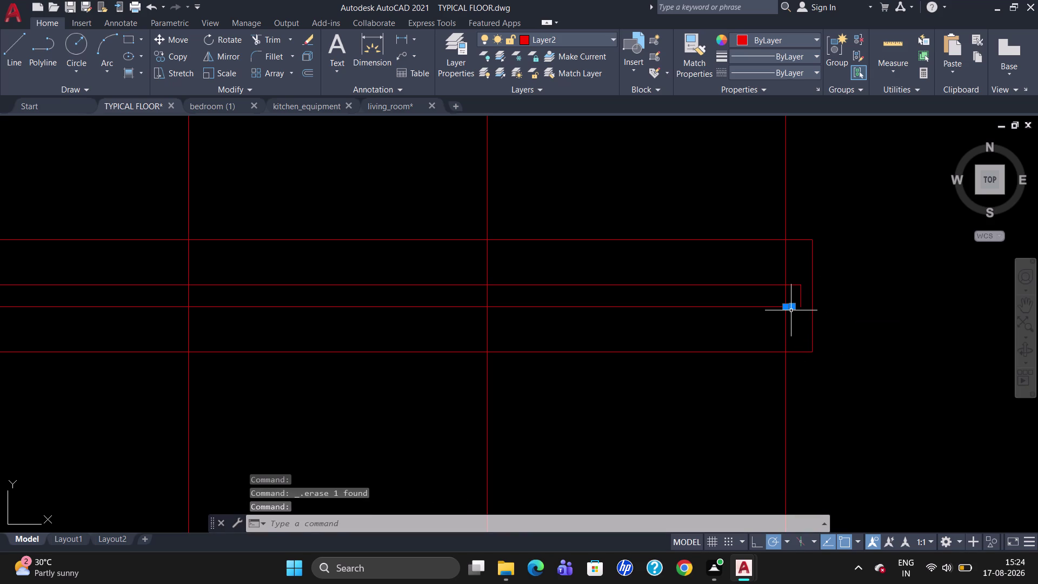
key(Delete)
key(l)
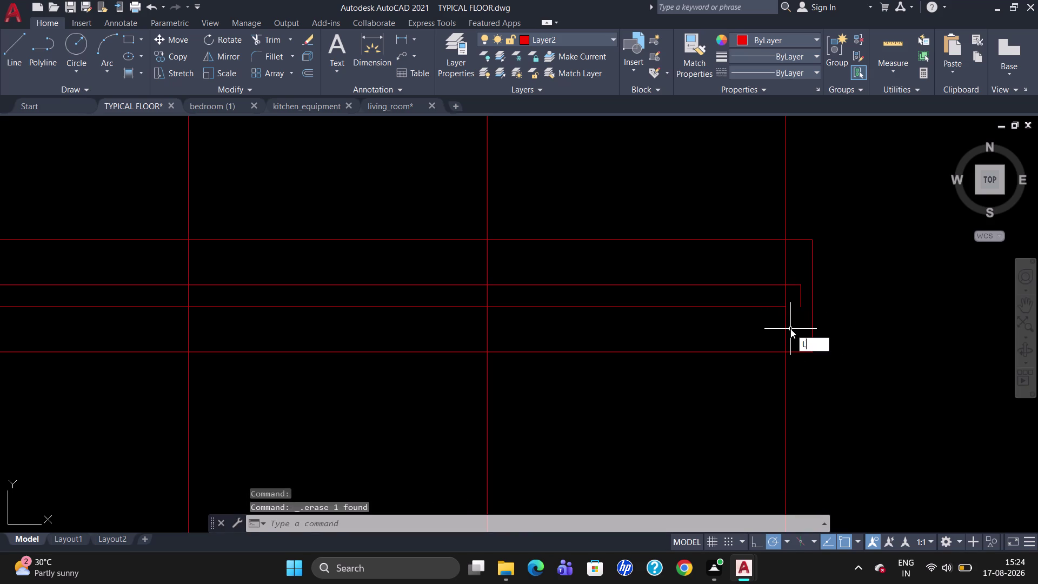
key(Return)
click(802, 306)
click(785, 308)
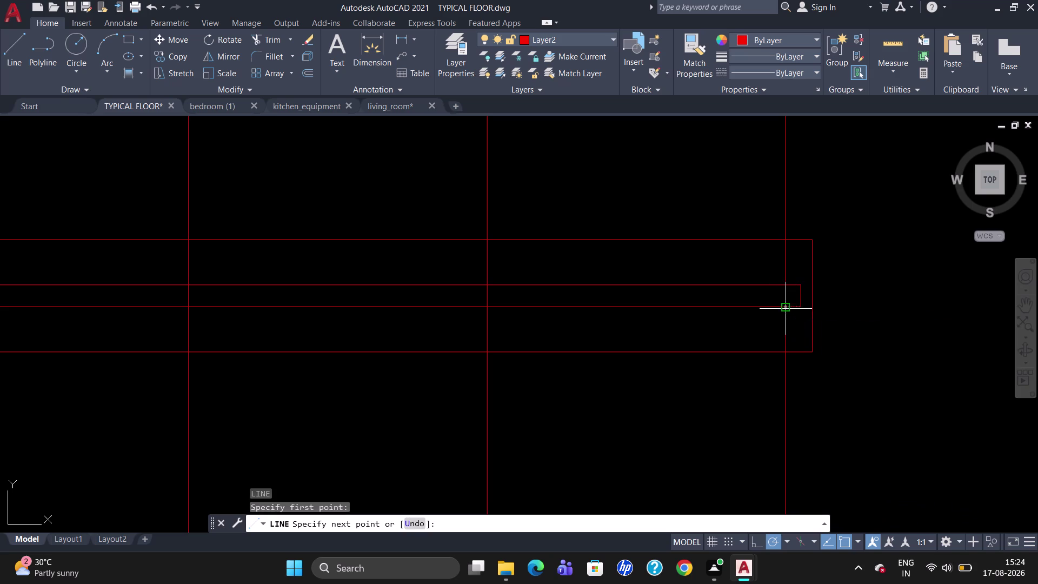
key(Escape)
scroll(down, 3)
scroll(down, 3)
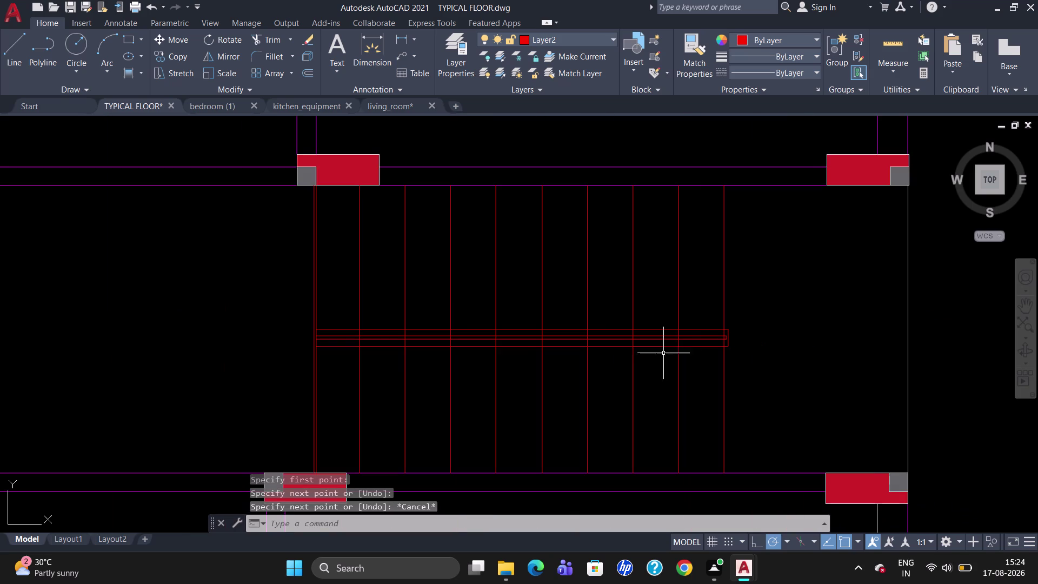
Erase the vertical line at the stair flight's left edge.
scroll(up, 3)
scroll(down, 3)
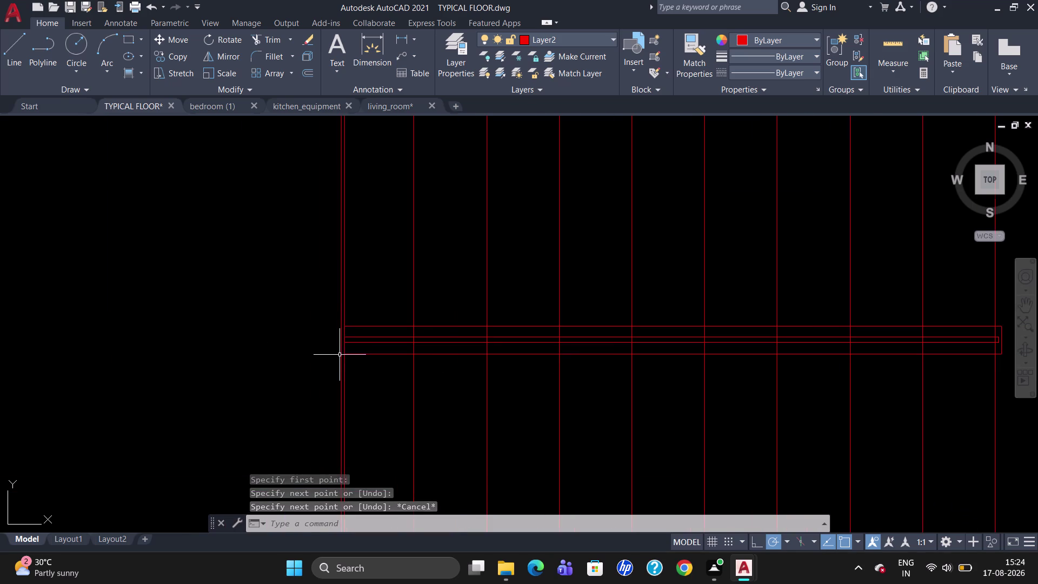
scroll(down, 3)
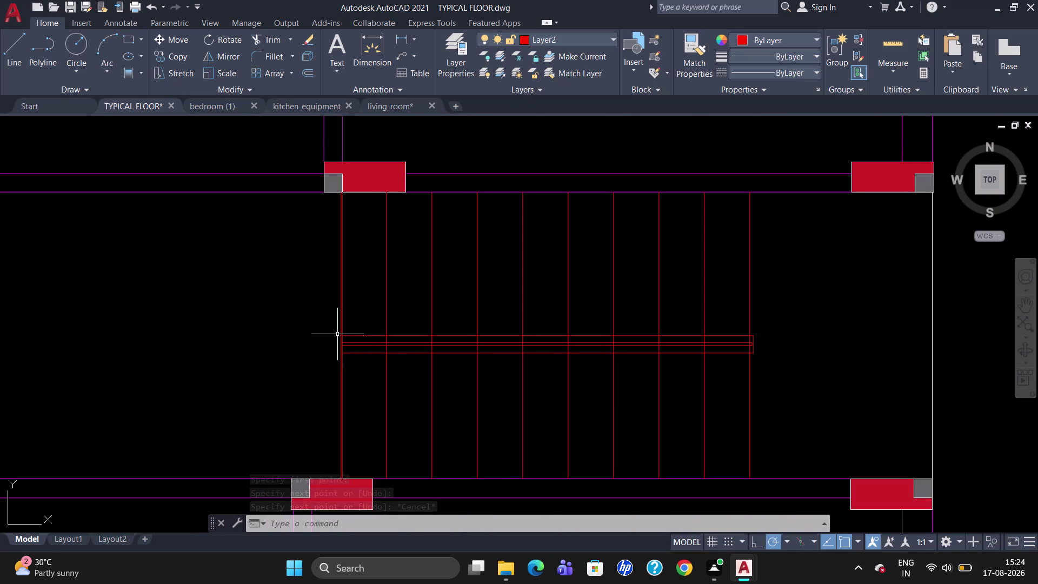
click(340, 333)
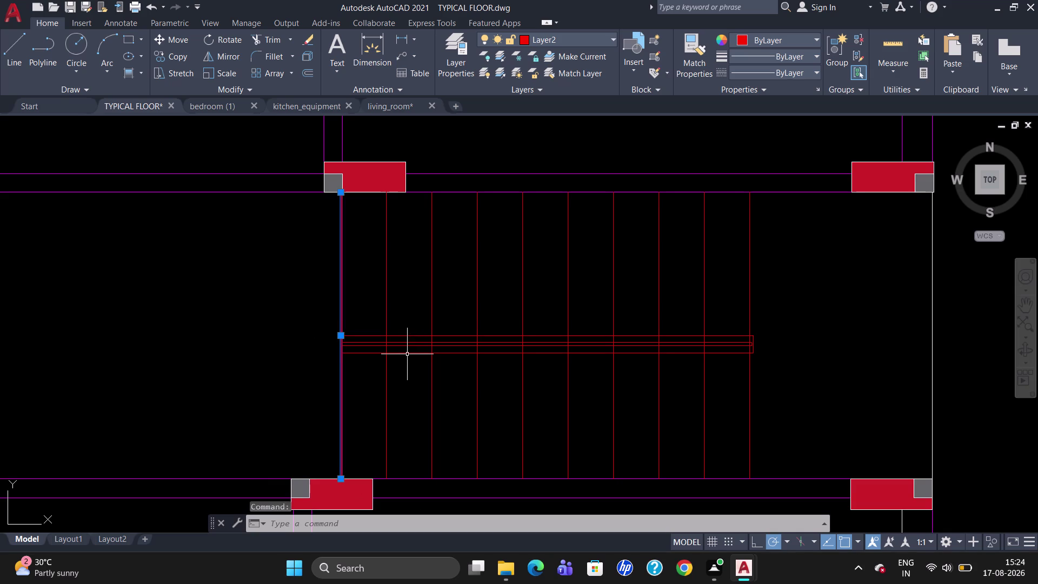
key(Delete)
Draw a four-point closing line around the strip's left end.
scroll(up, 3)
key(l)
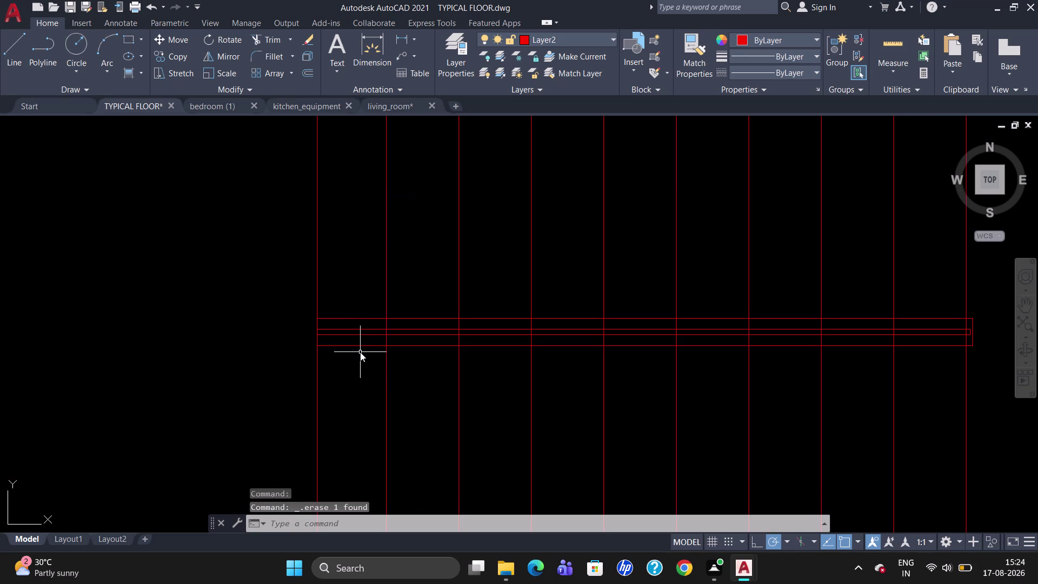
key(Return)
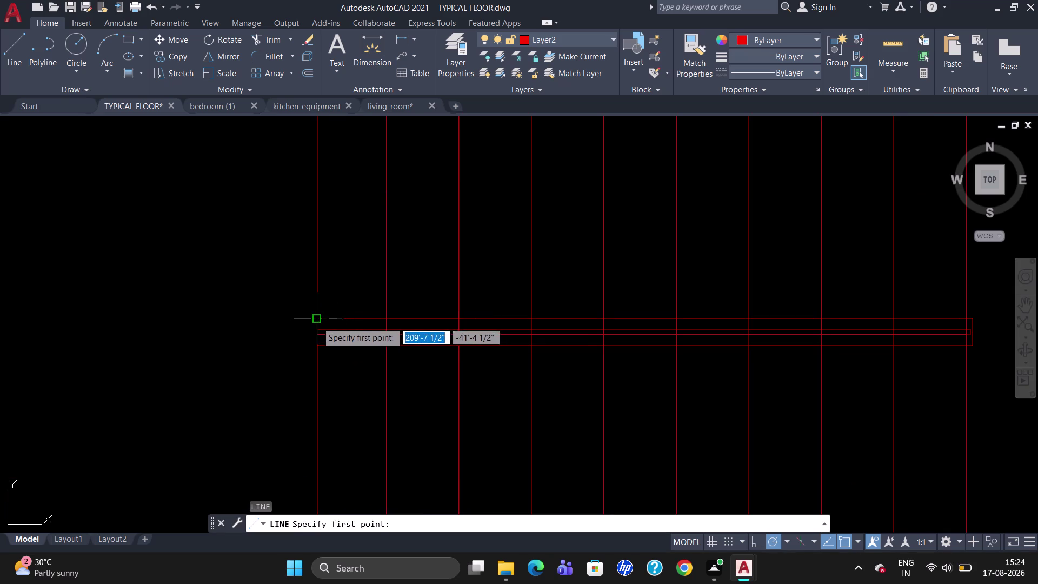
click(317, 323)
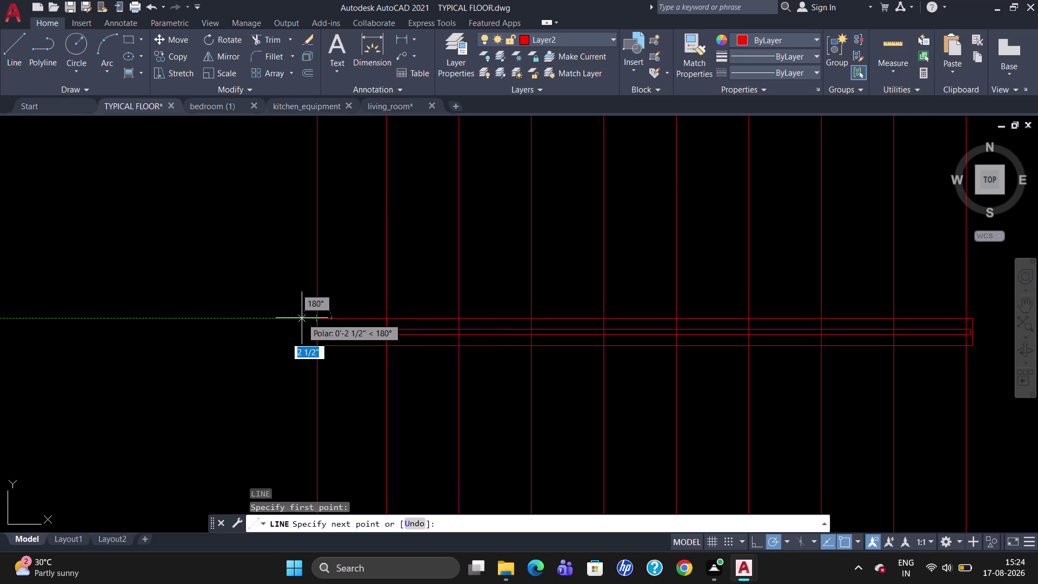
click(302, 318)
click(304, 346)
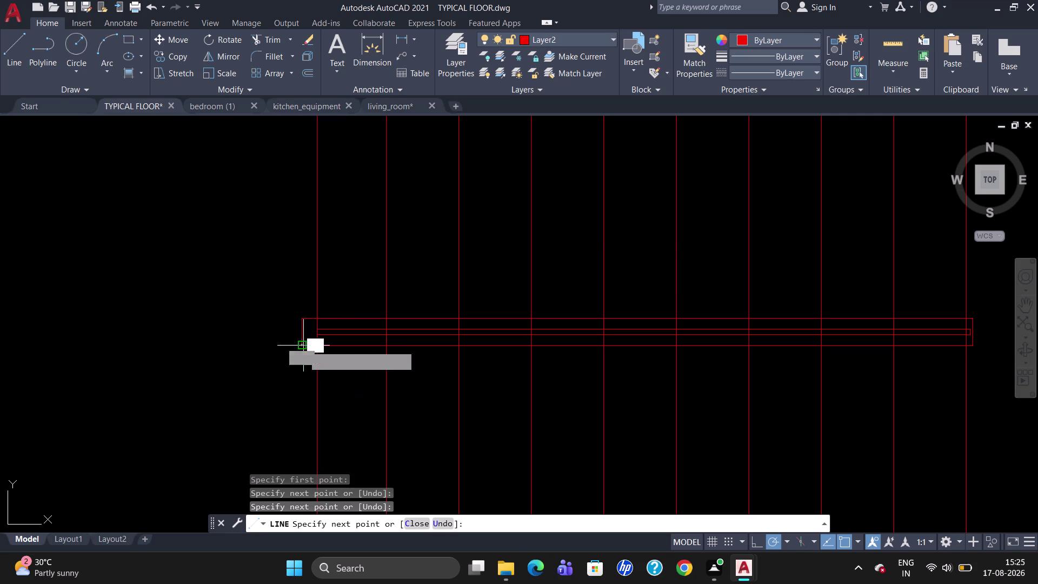
click(320, 345)
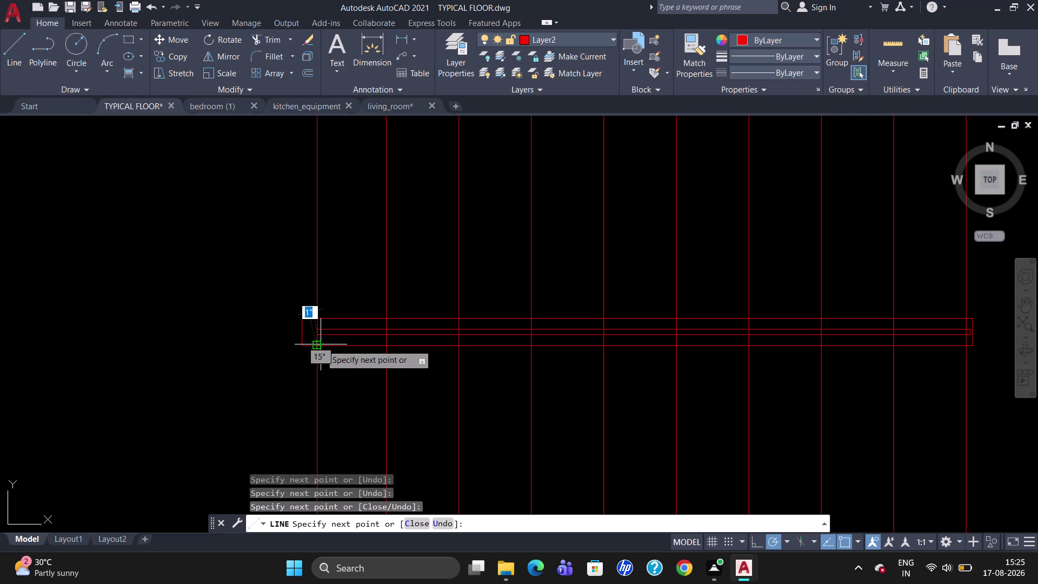
key(Escape)
Draw a short inner line at the left end, then erase the two stray short lines.
key(l)
key(Return)
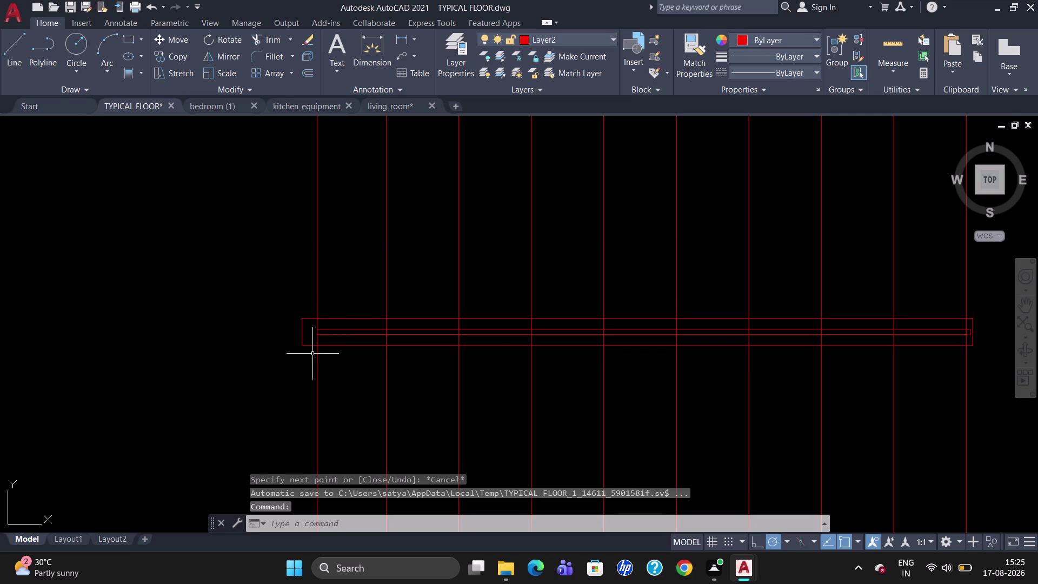
click(316, 329)
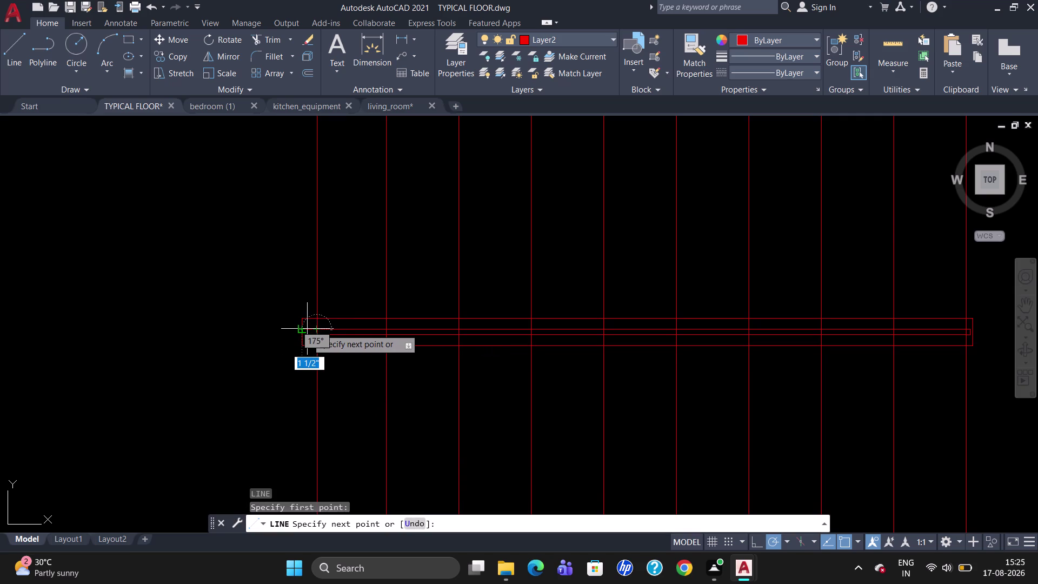
click(309, 328)
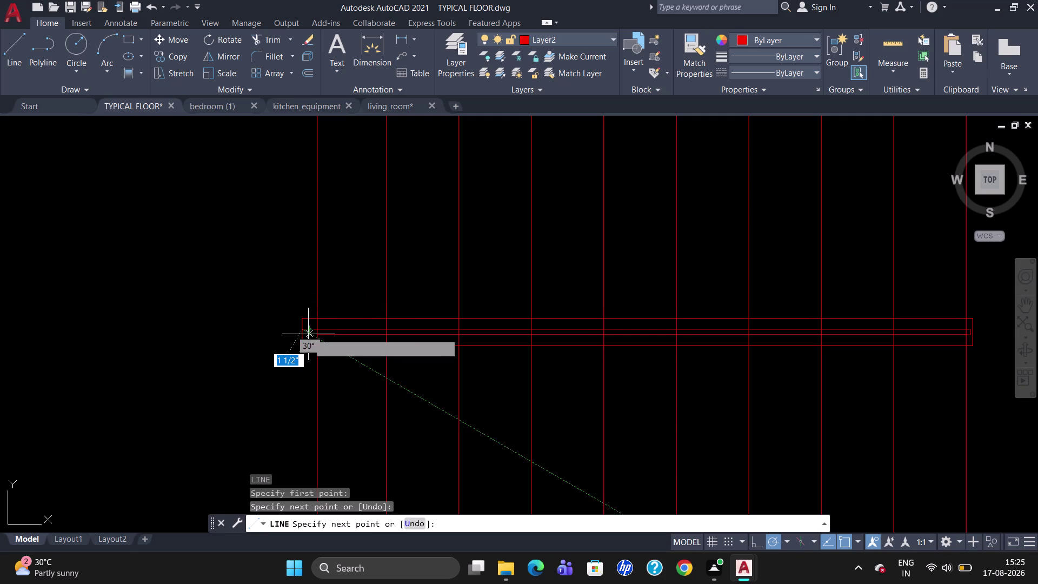
click(309, 337)
click(318, 335)
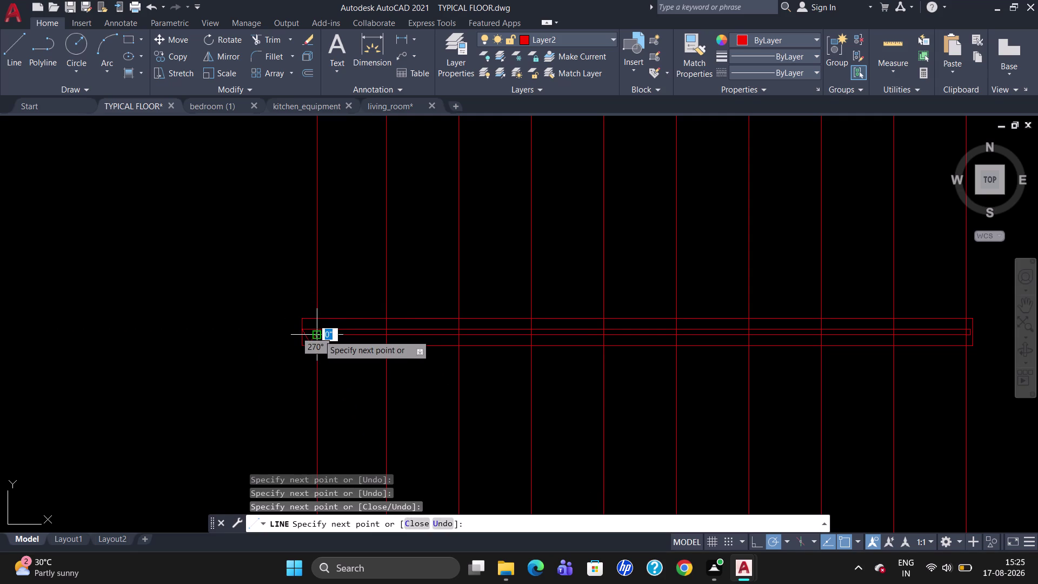
key(Escape)
click(309, 339)
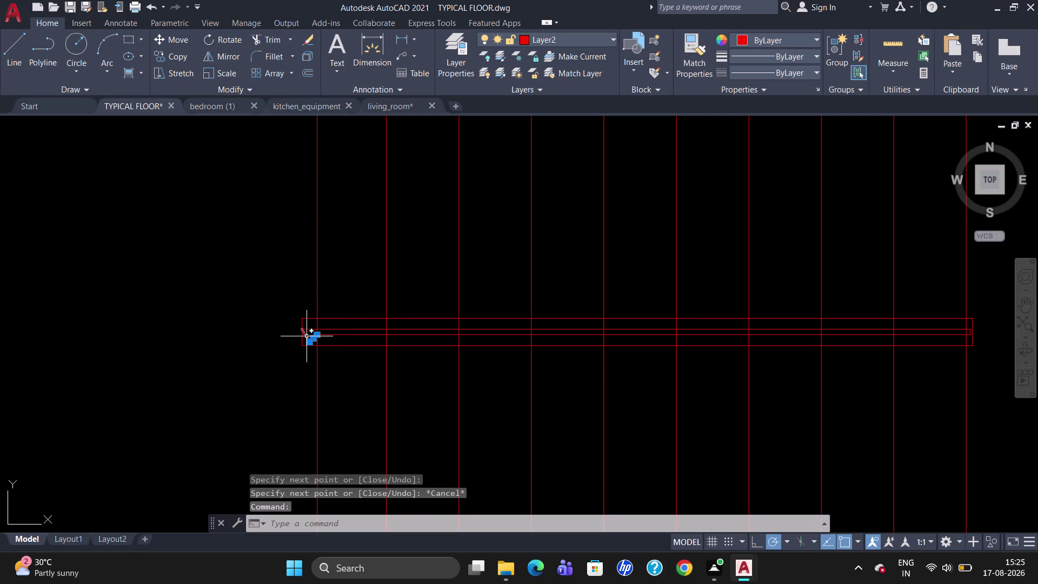
click(306, 337)
key(Delete)
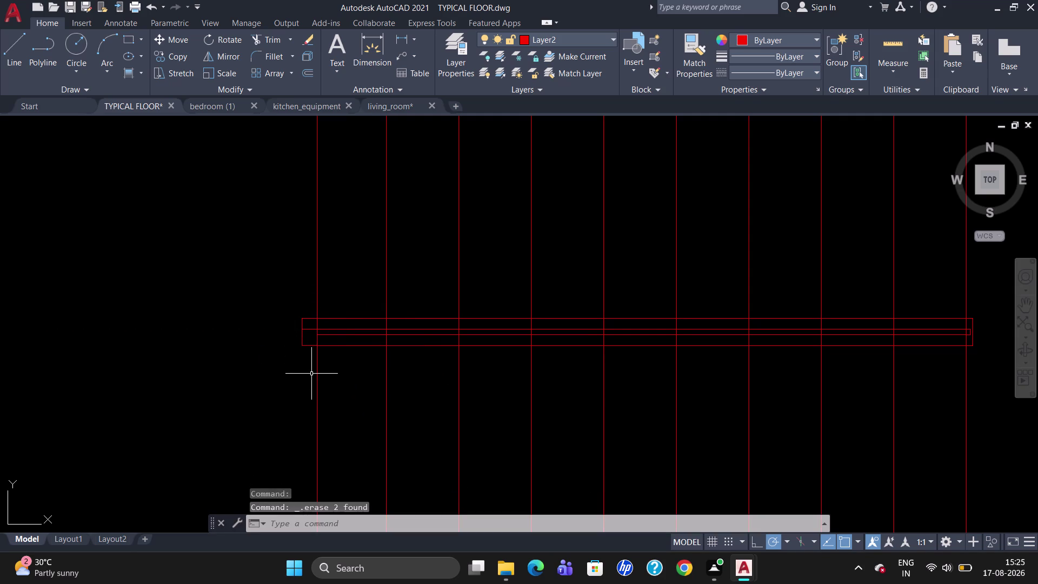
Draw a vertical line across the strip's left end.
key(l)
key(Return)
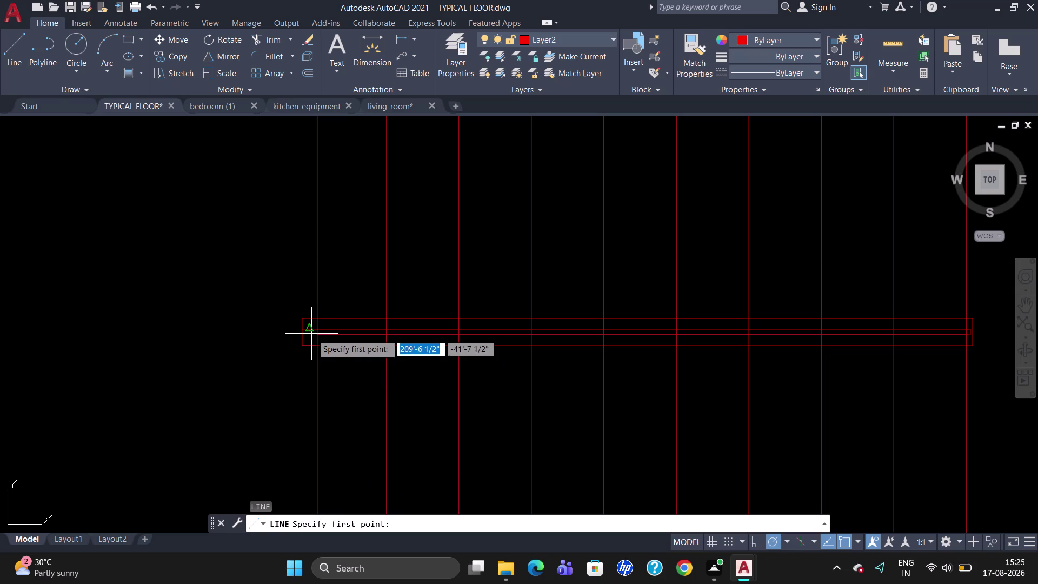
click(310, 331)
click(311, 338)
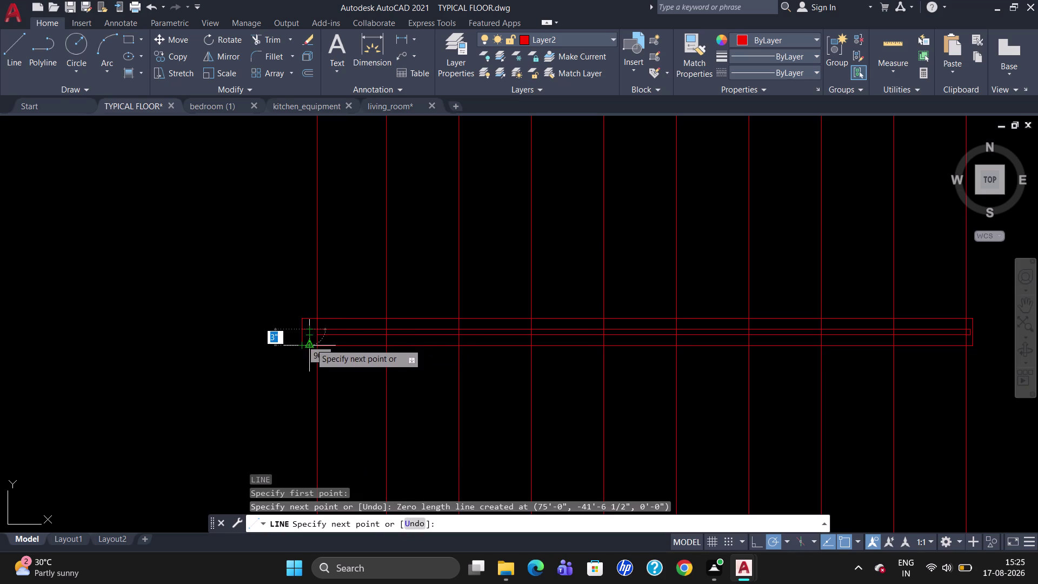
click(310, 343)
key(Escape)
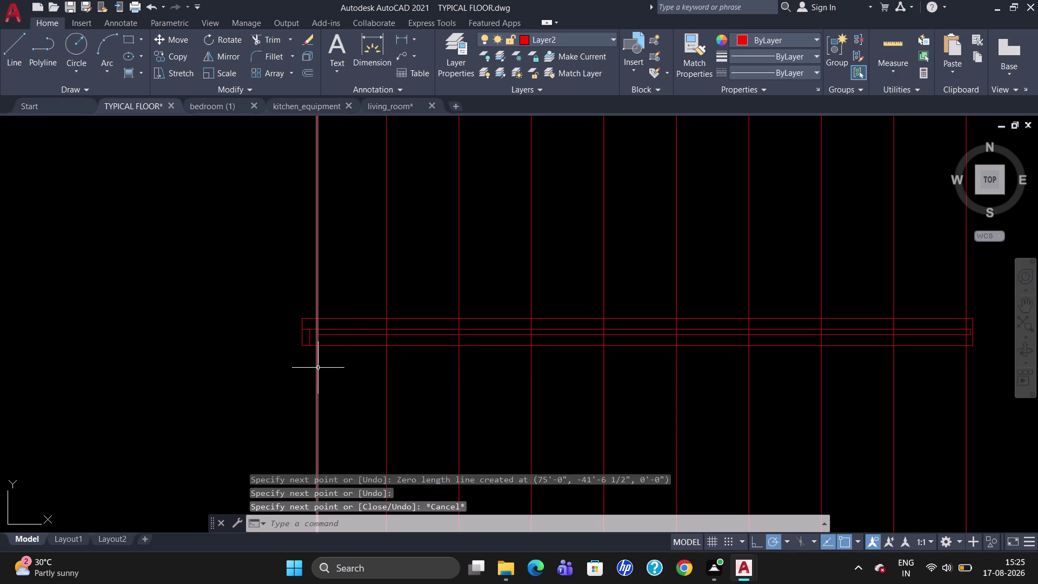
Draw a short horizontal line at the strip's left end.
key(l)
key(Return)
scroll(up, 3)
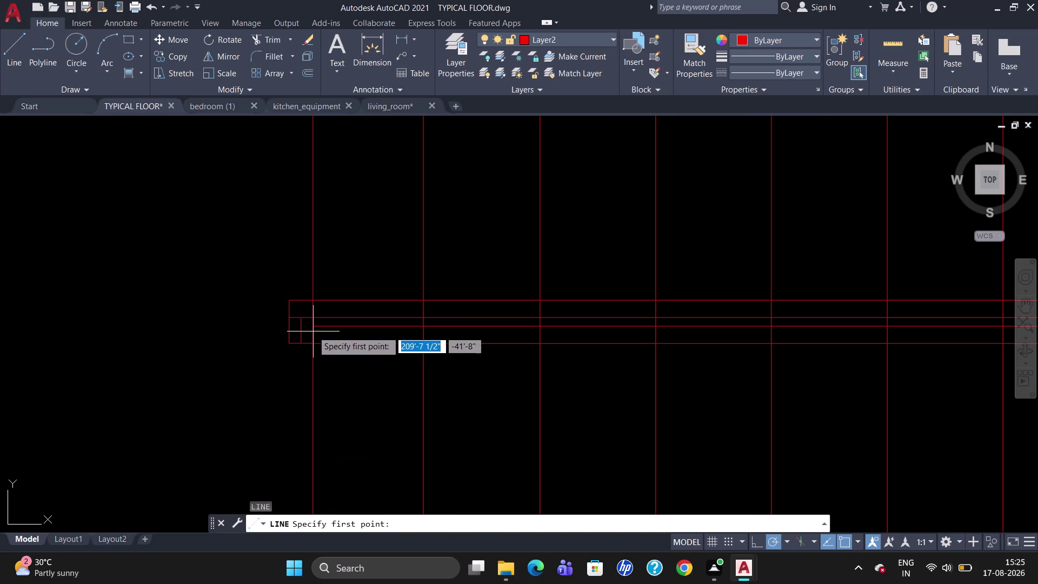
click(312, 325)
click(303, 326)
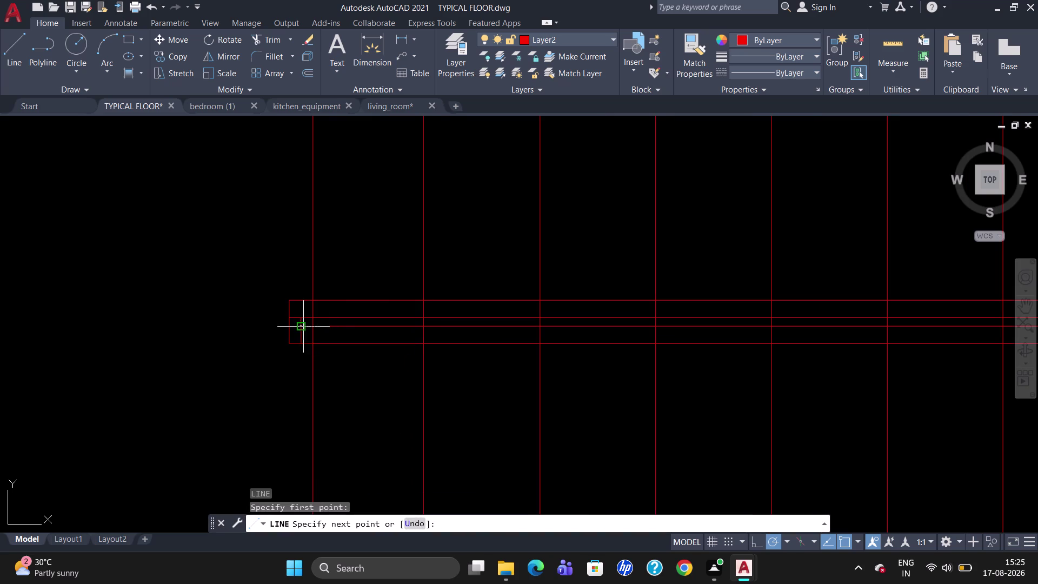
key(Escape)
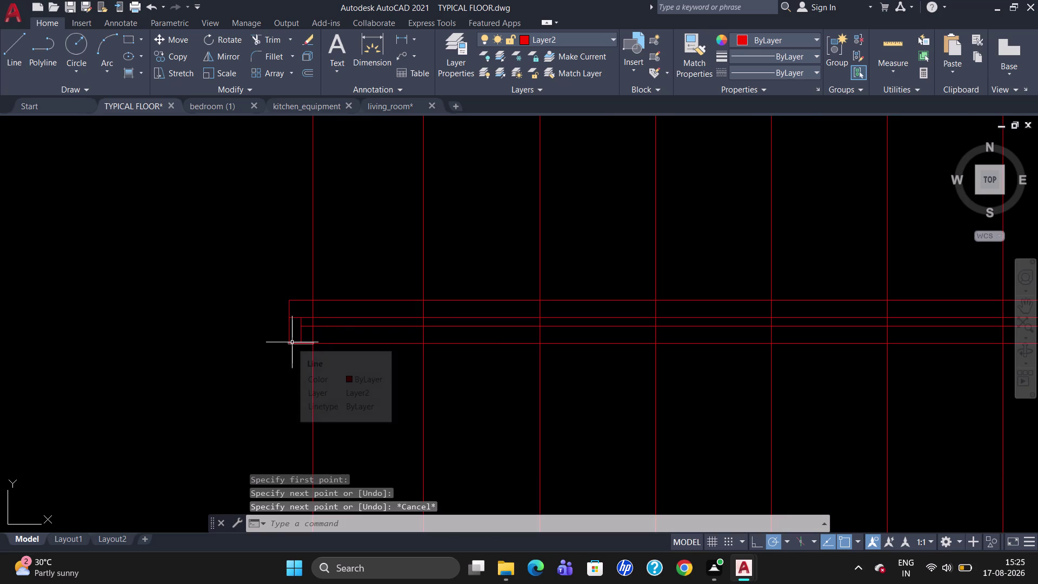
text(TR)
key(Return)
Trim eight step lines inside the red strip, with all objects as cutting edges.
key(Return)
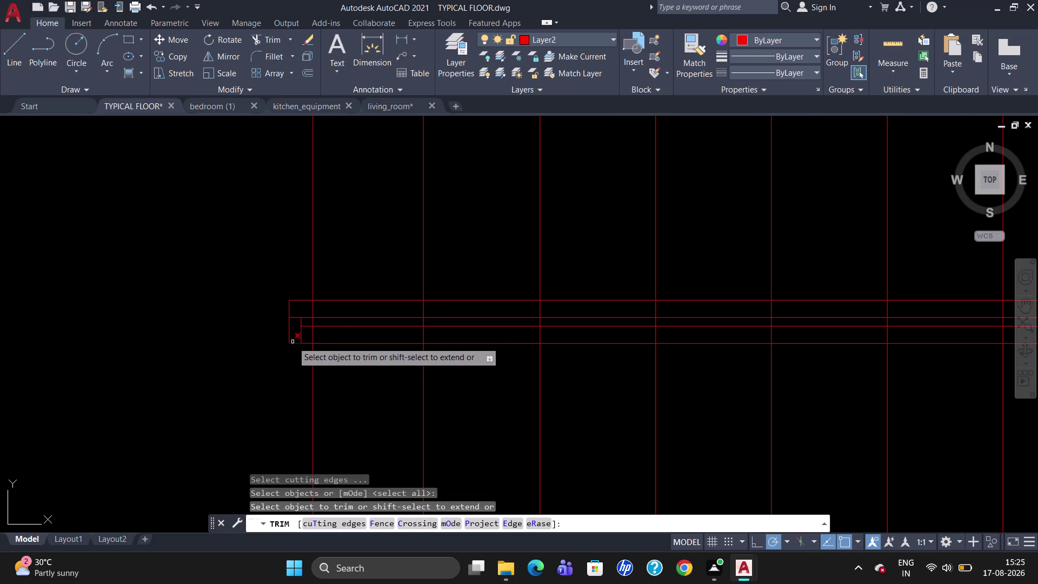
click(299, 333)
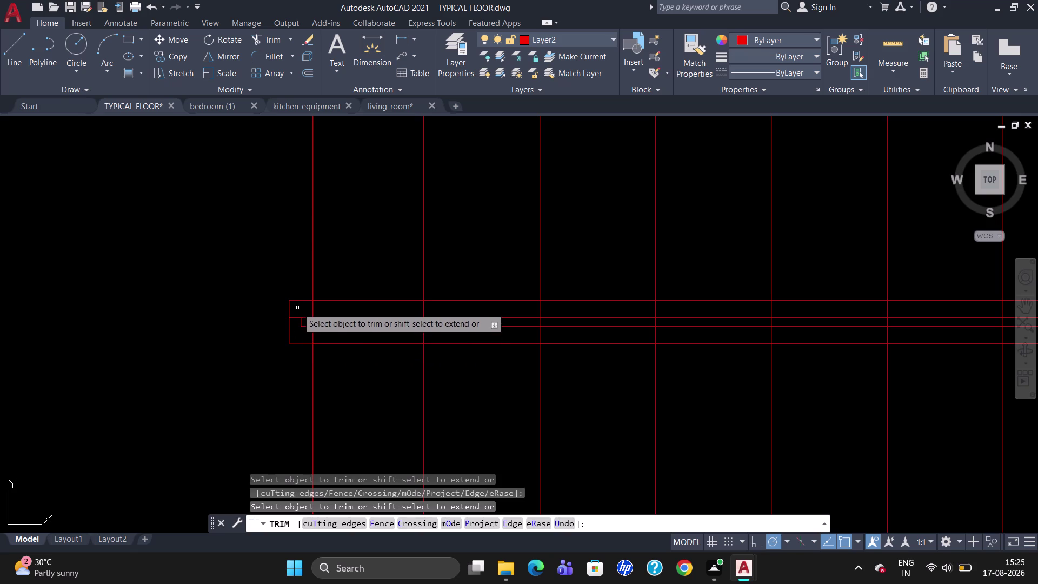
click(295, 318)
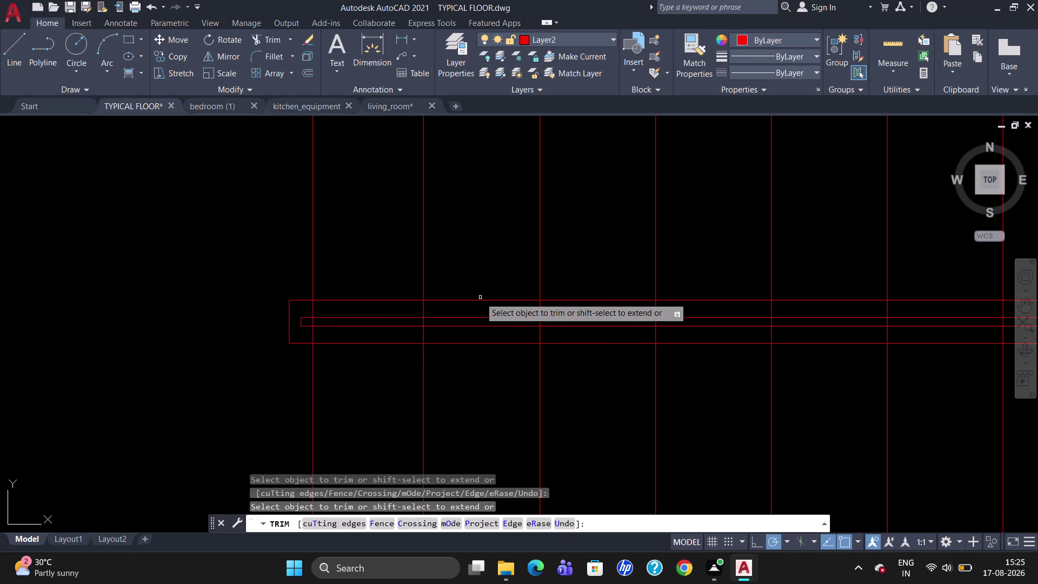
scroll(down, 3)
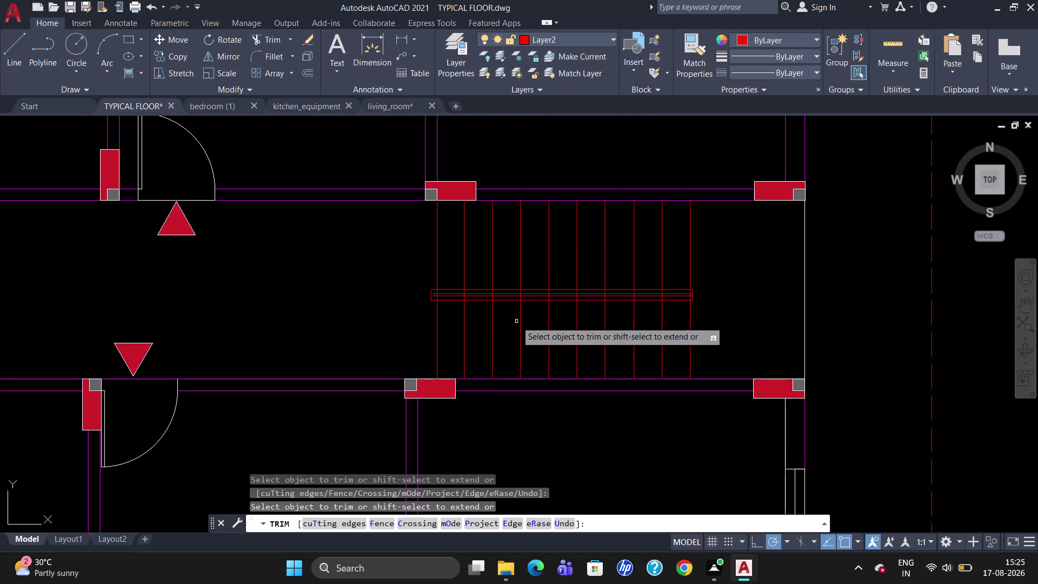
scroll(up, 3)
click(454, 282)
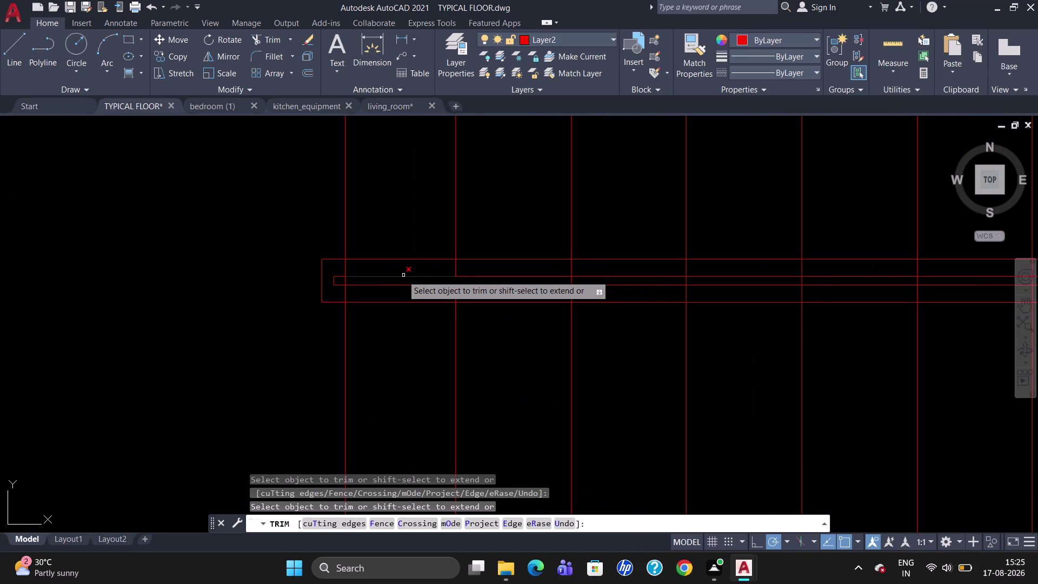
click(345, 280)
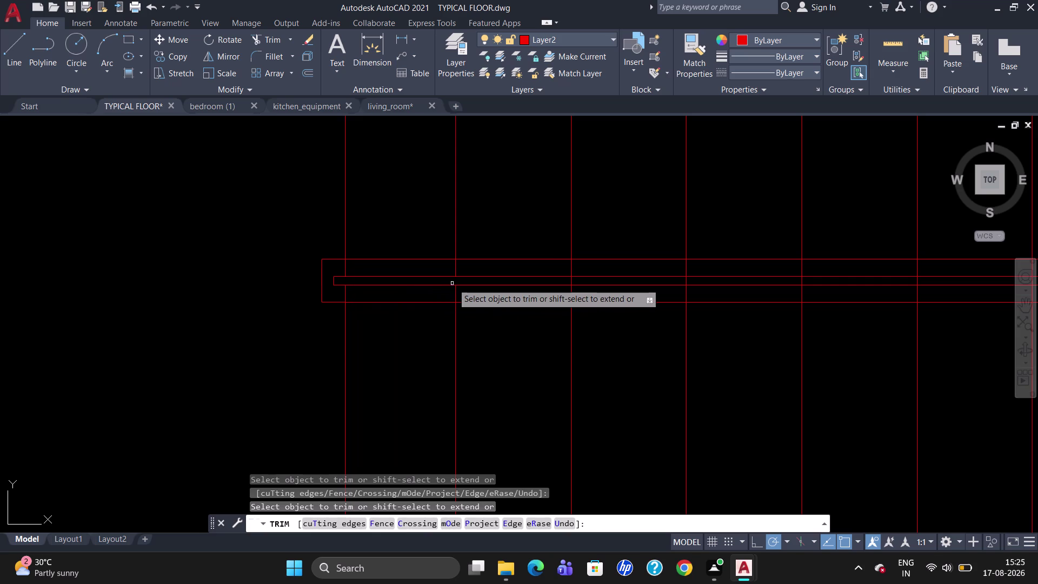
click(571, 281)
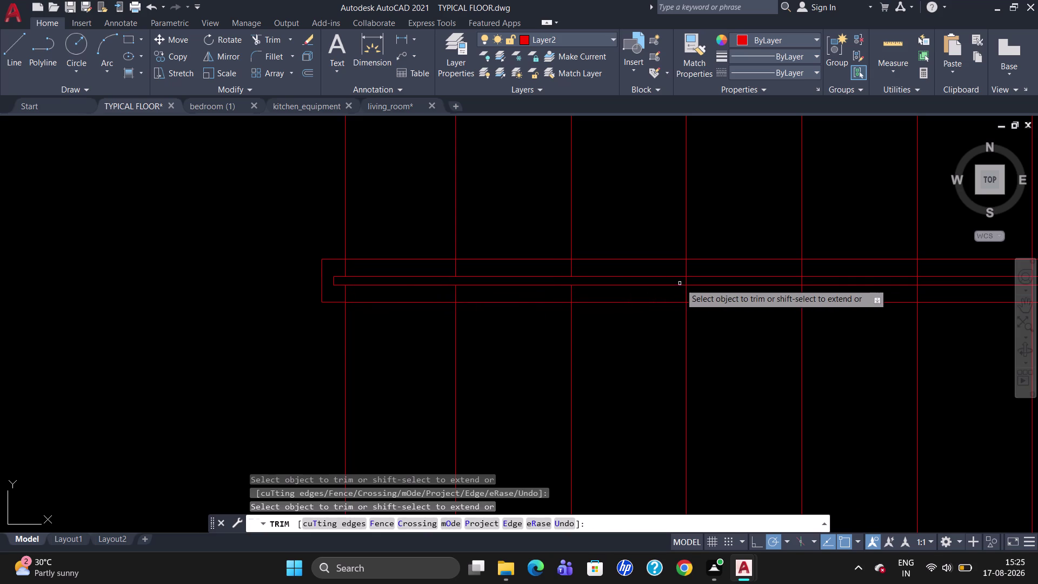
click(687, 282)
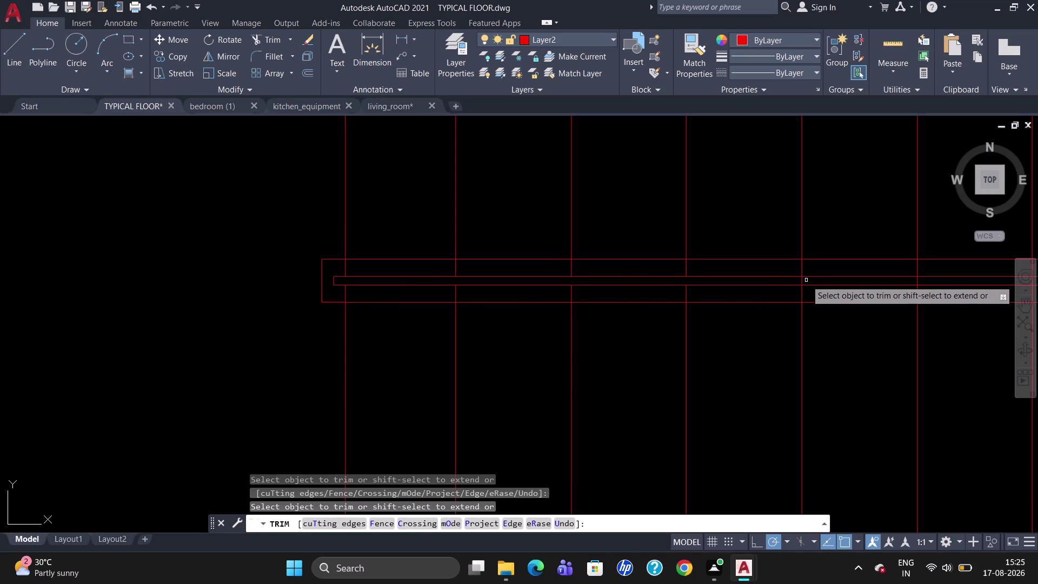
click(802, 281)
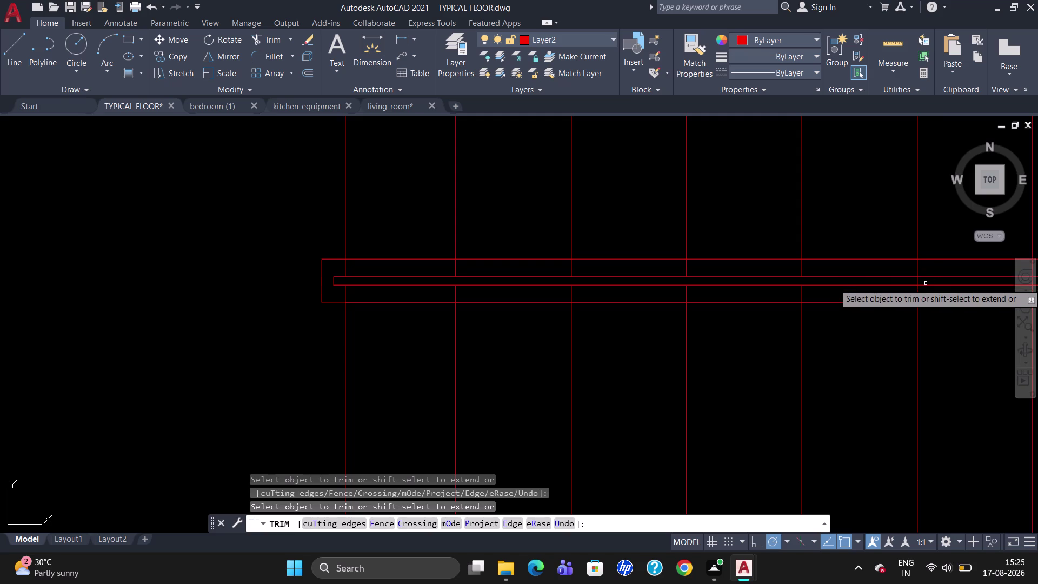
click(918, 284)
Trim four more step lines inside the strip and end the trim.
scroll(down, 3)
scroll(up, 3)
scroll(down, 3)
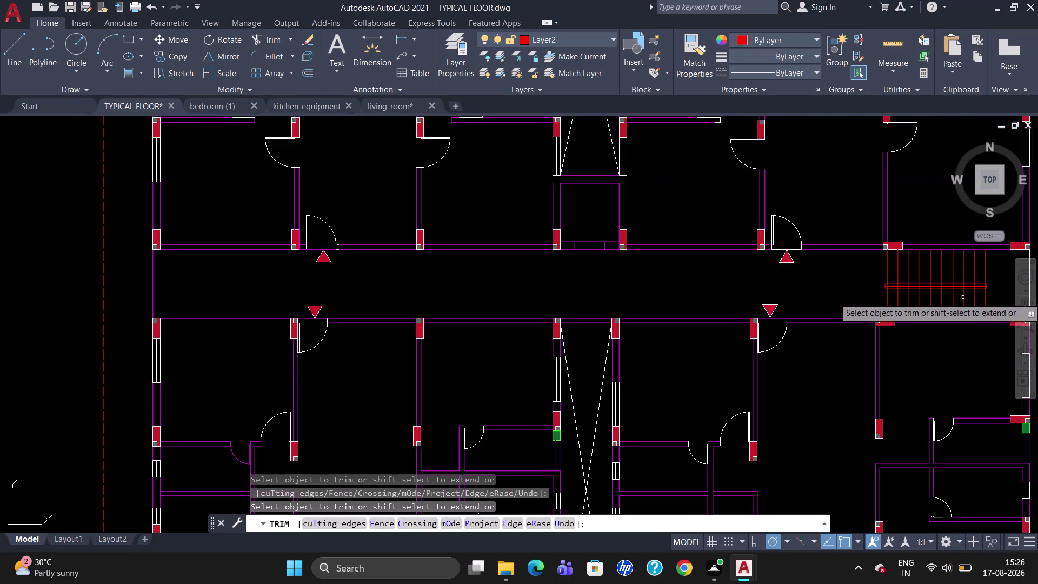
scroll(up, 3)
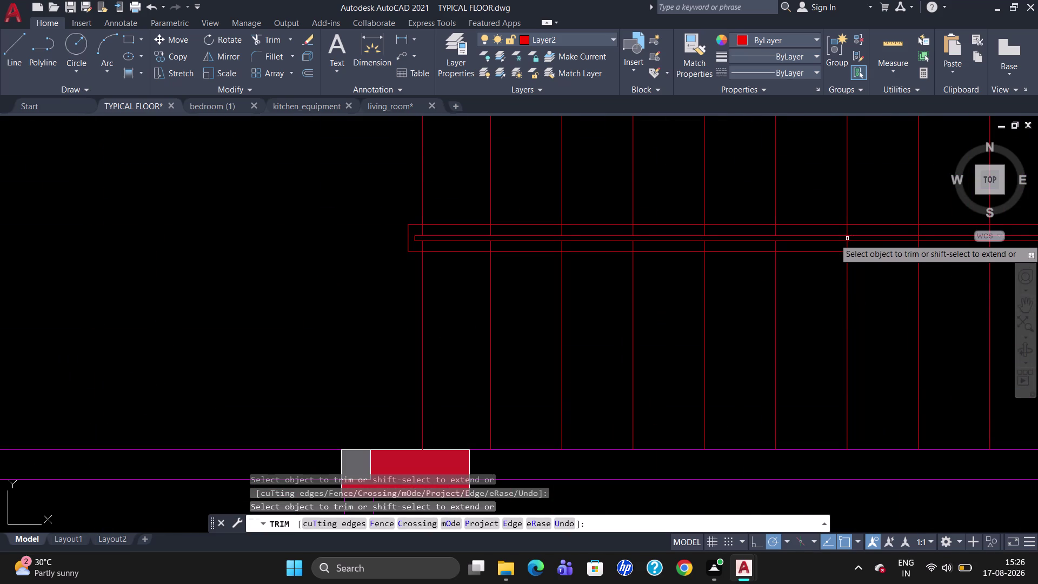
click(847, 239)
scroll(down, 3)
scroll(up, 3)
scroll(down, 3)
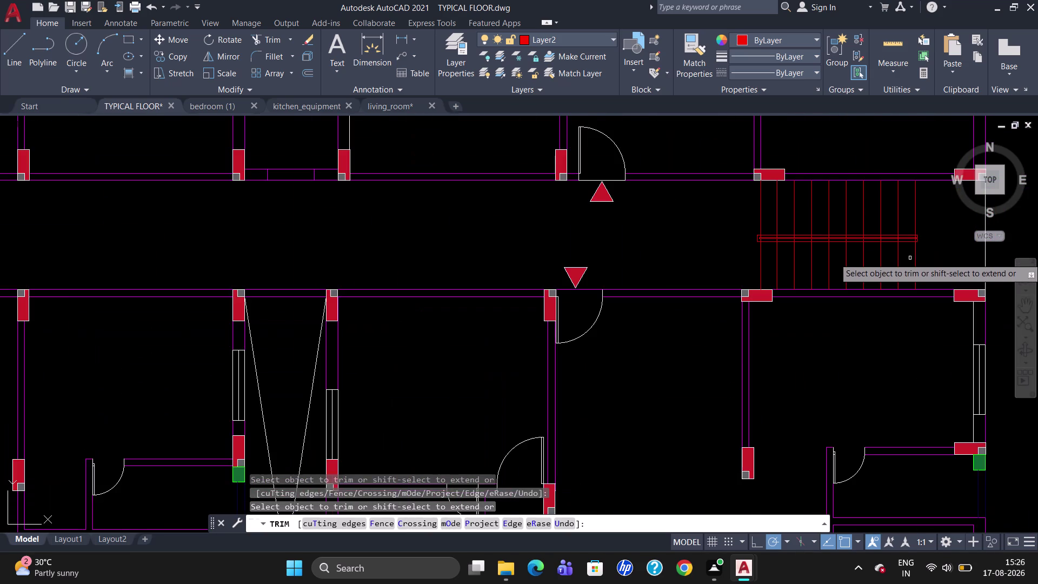
scroll(up, 3)
scroll(up, 3)
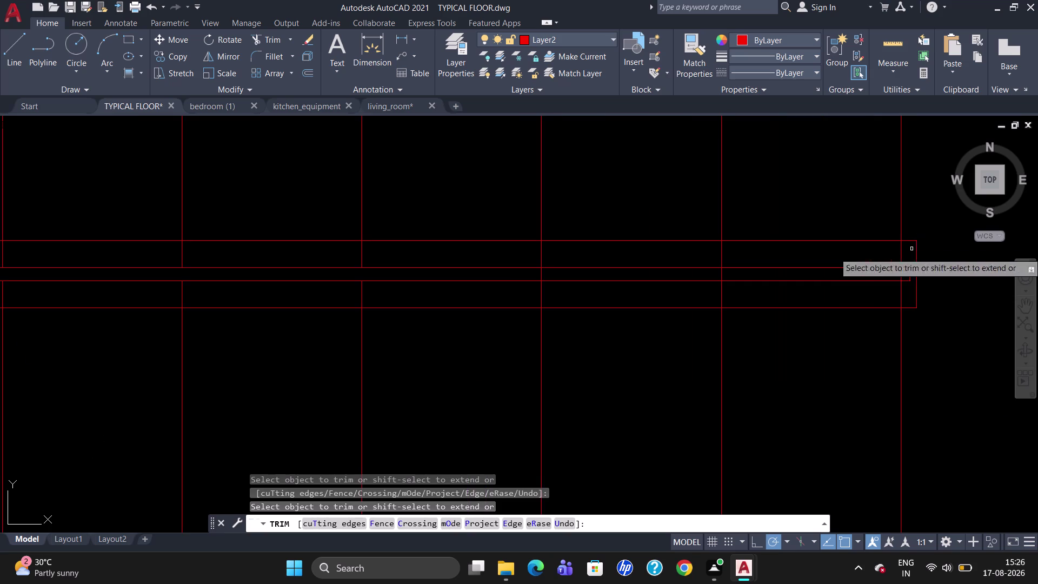
click(902, 274)
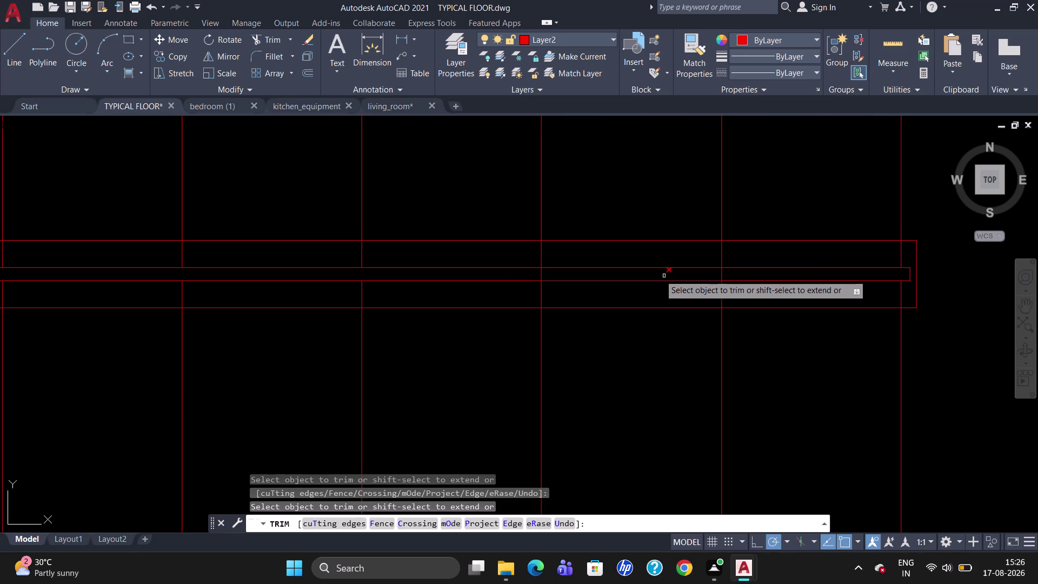
click(723, 275)
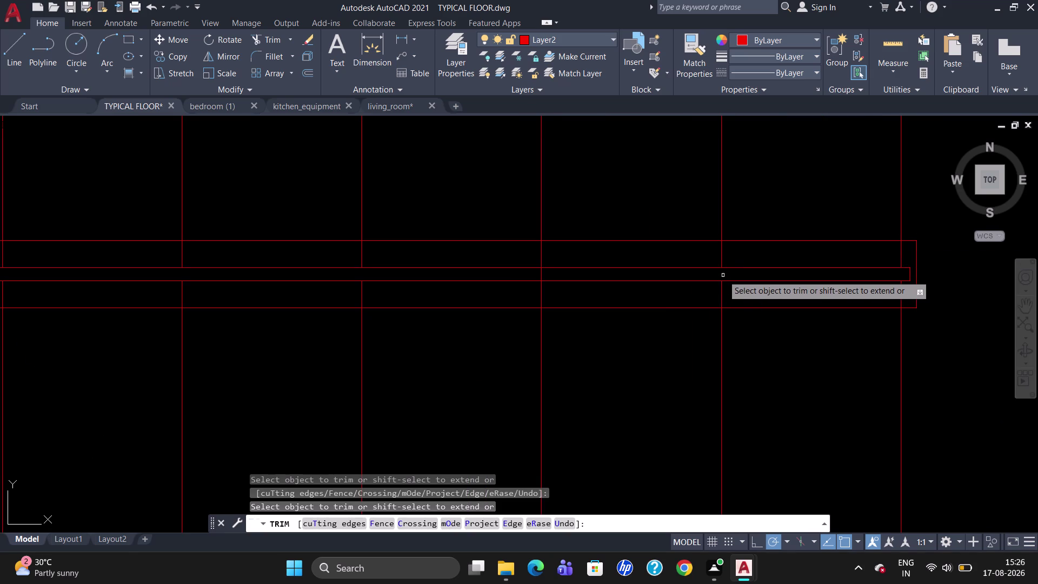
click(540, 273)
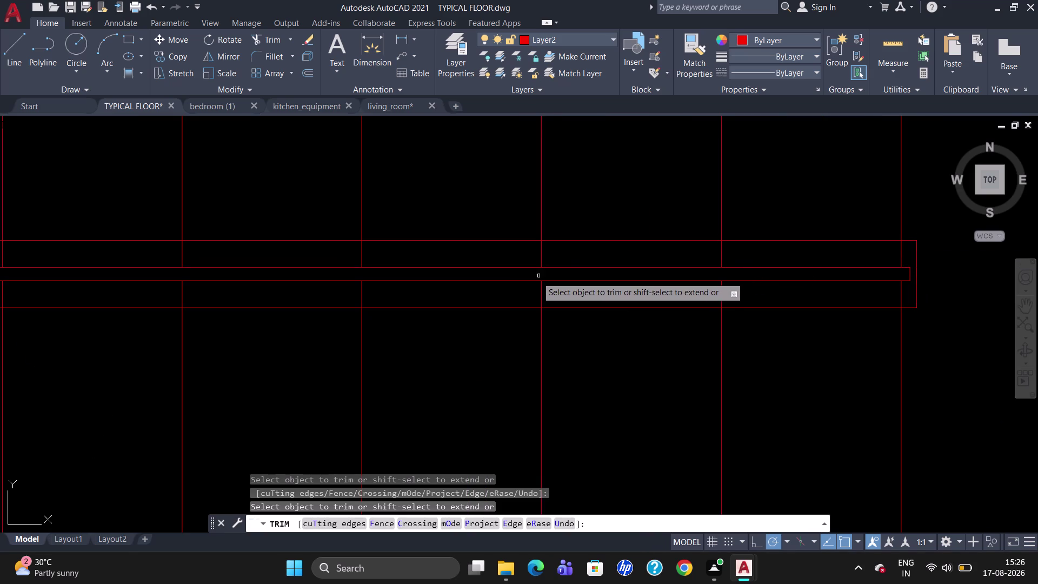
key(Escape)
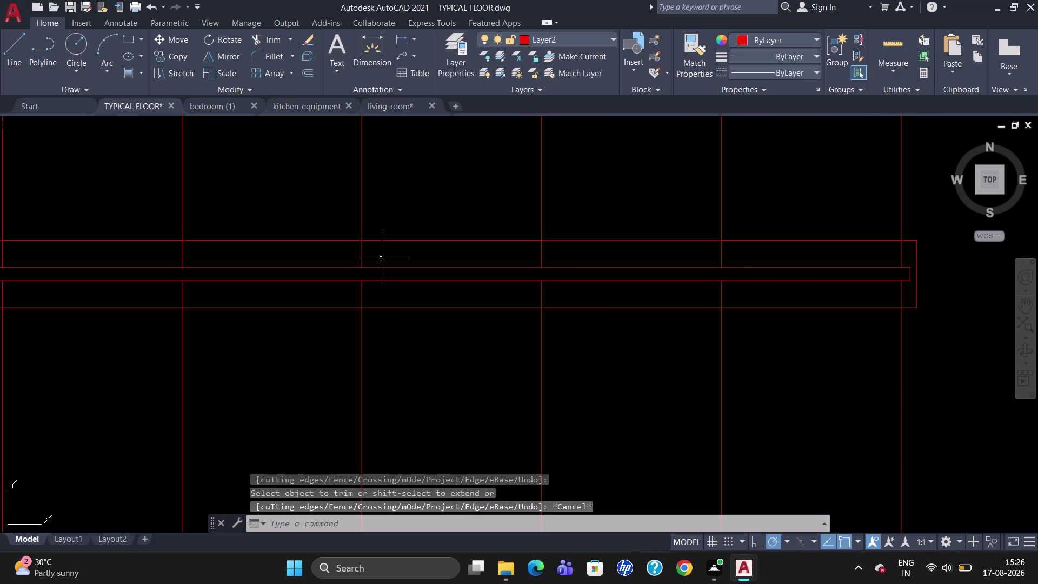
scroll(down, 3)
scroll(down, 3)
Zoom the view toward the lower end of the stair flight.
scroll(down, 3)
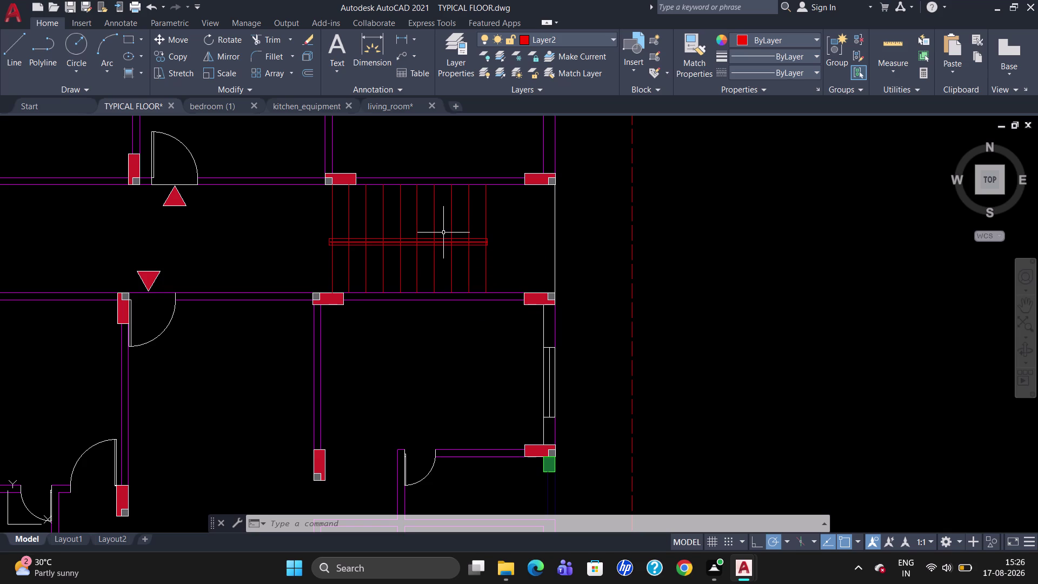
scroll(up, 3)
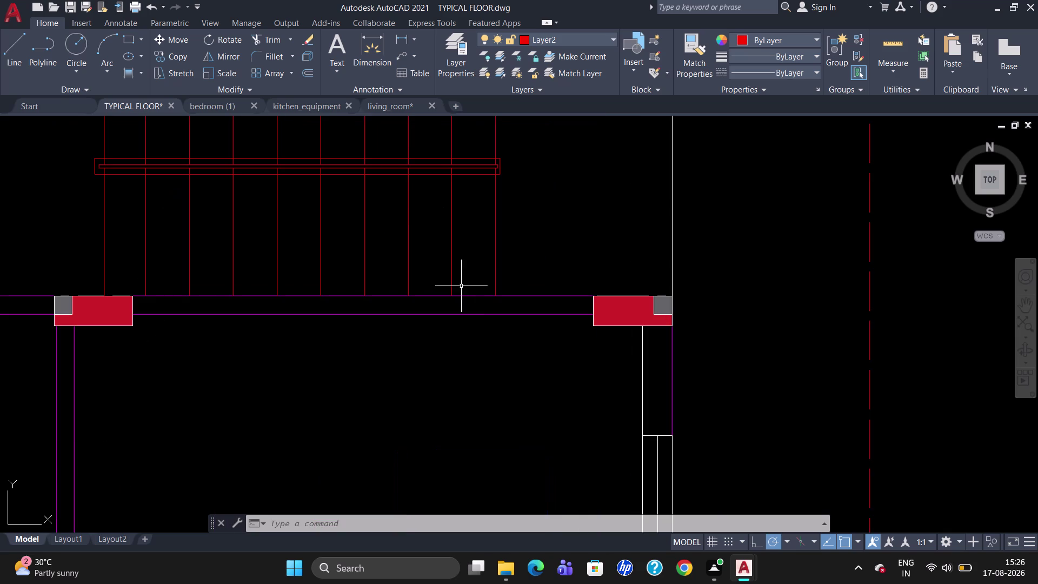
scroll(down, 3)
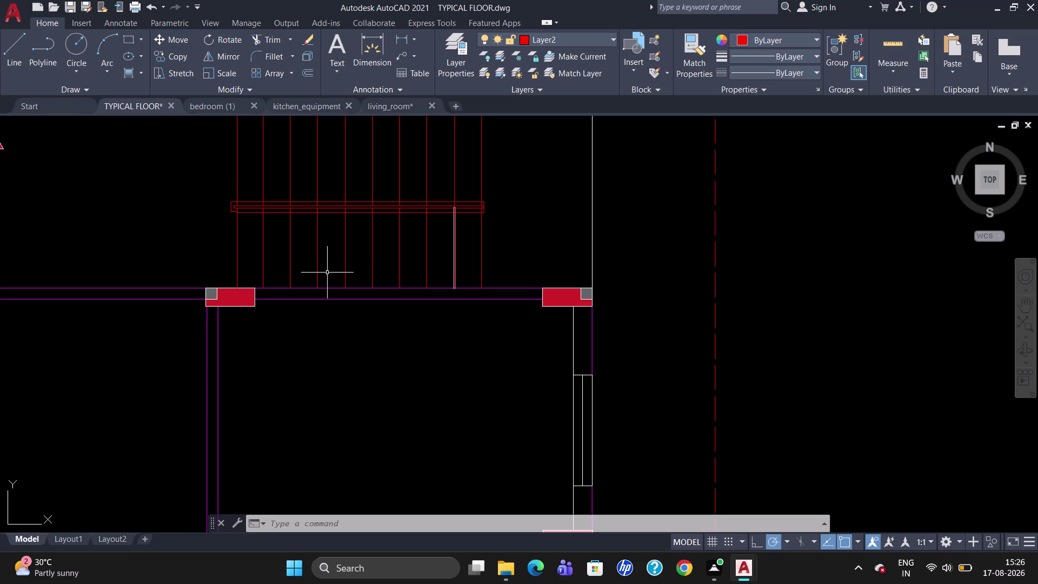
Draw a multiline text box at the flight's left end with 5-inch text height.
key(t)
key(Return)
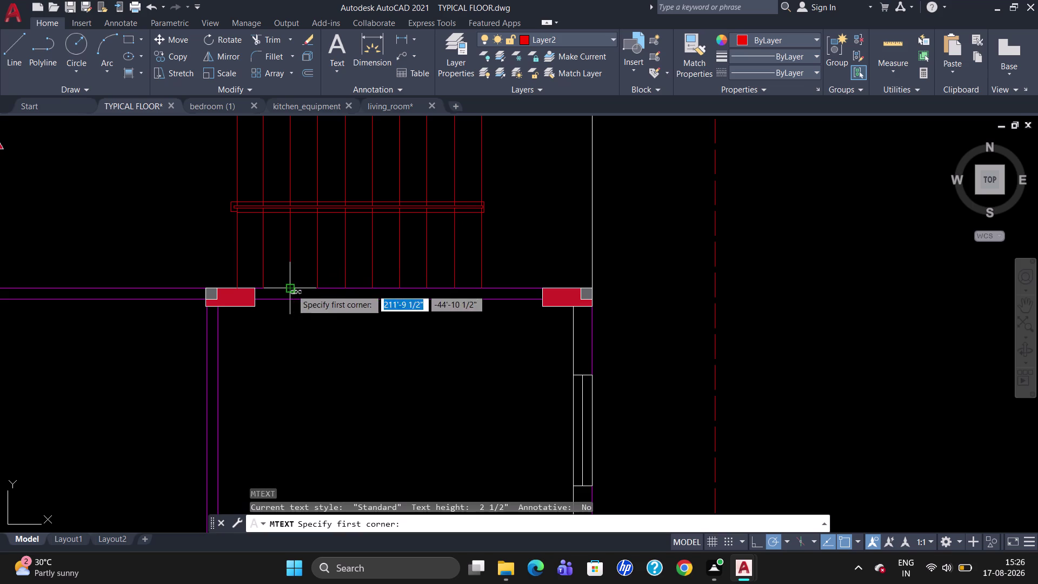
click(245, 262)
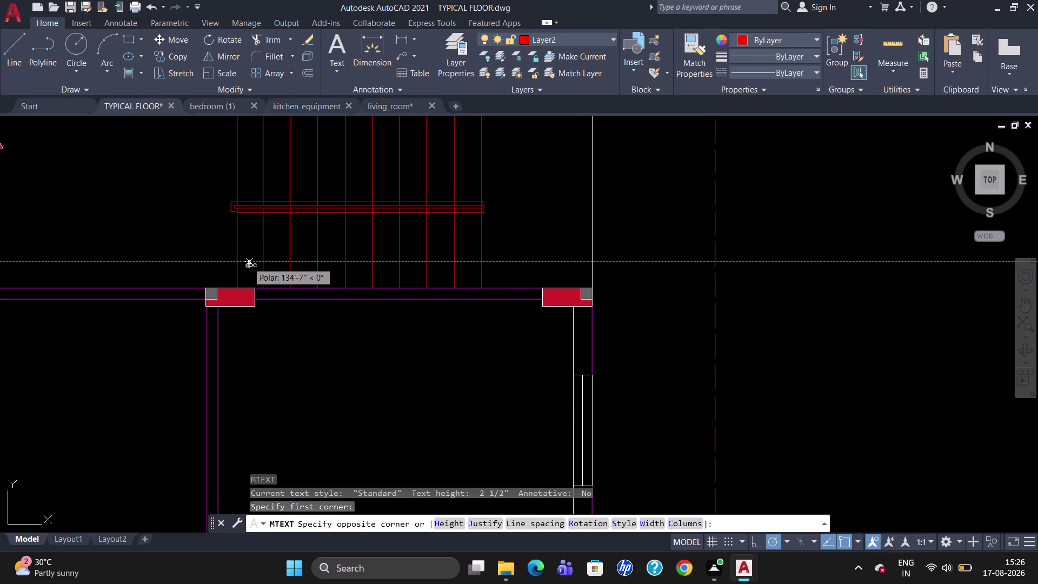
click(258, 275)
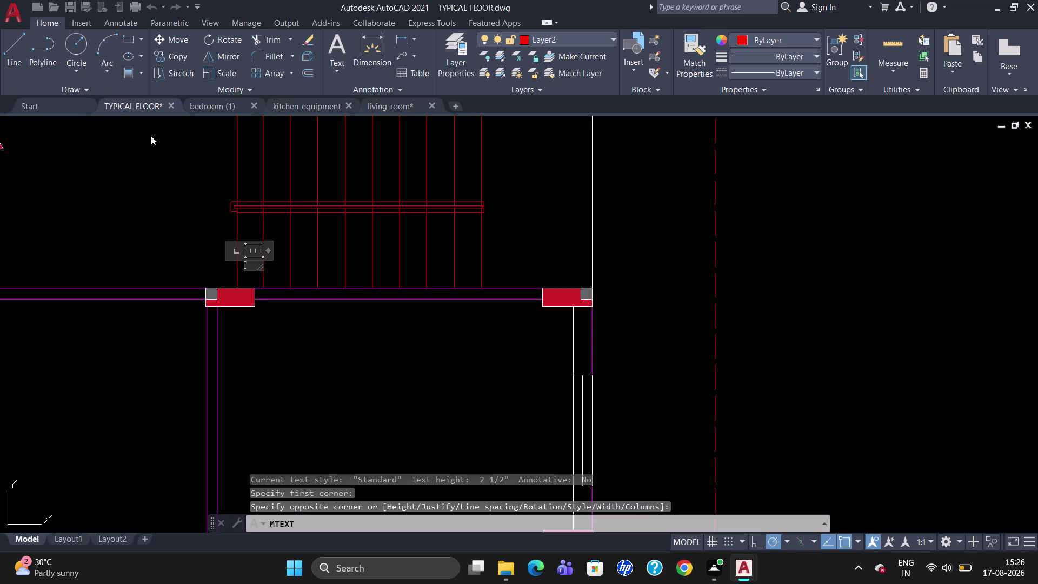
click(162, 57)
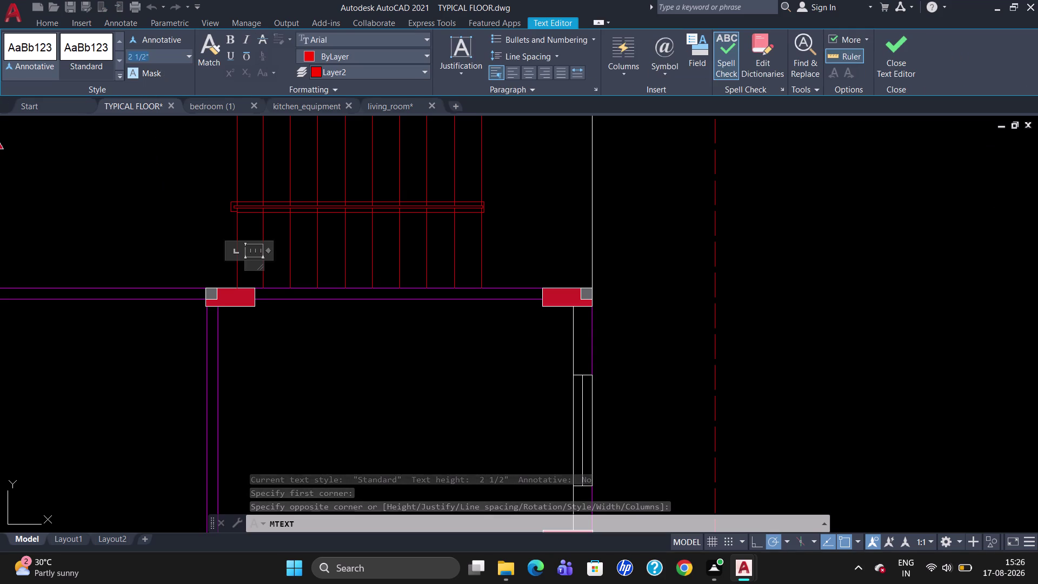
key(BackSpace)
key(5)
key(Return)
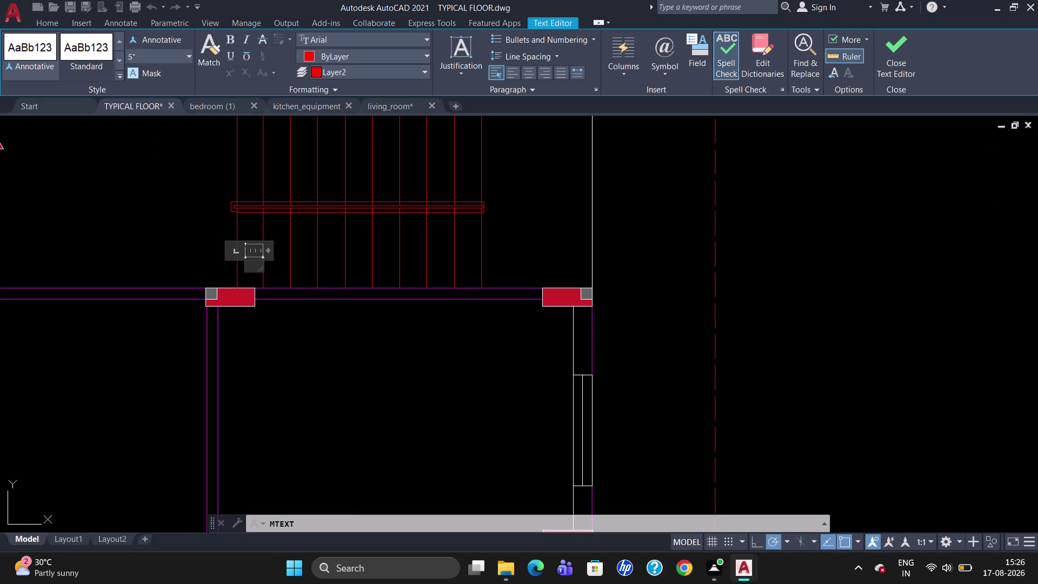
Make the text cyan, enter 19, close the editor and select the label.
click(312, 53)
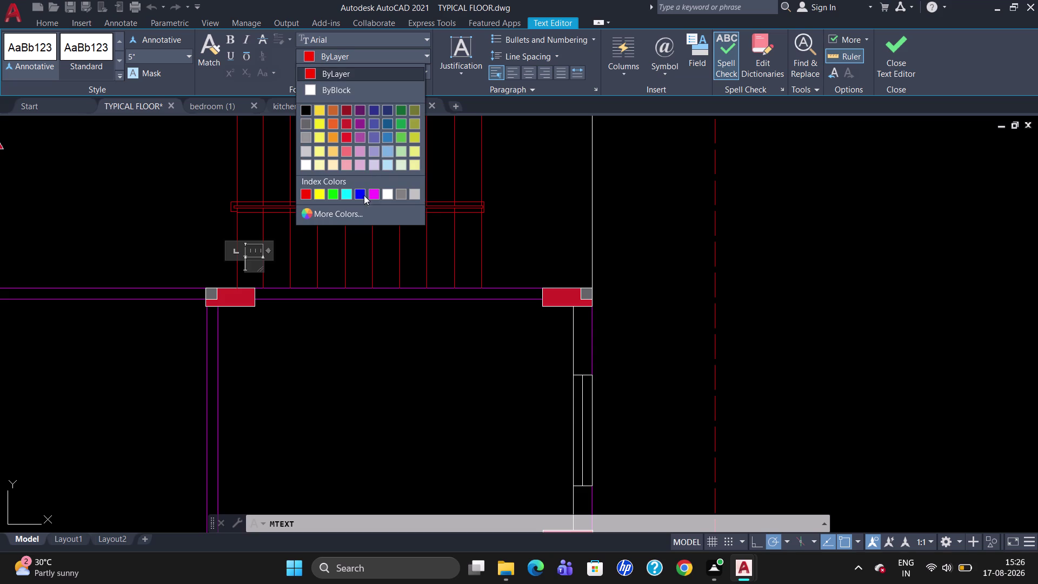
click(346, 193)
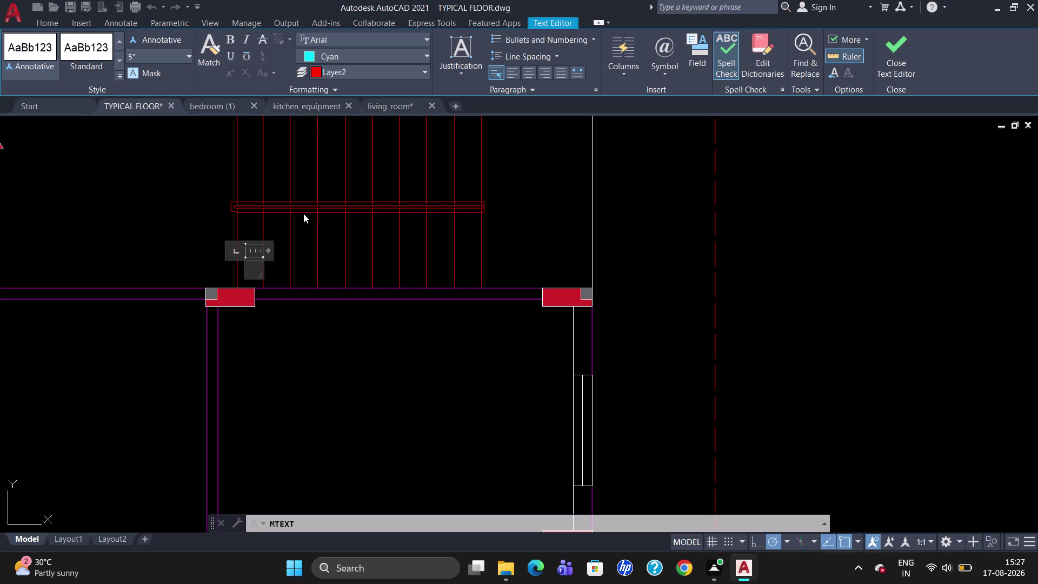
key(1)
key(9)
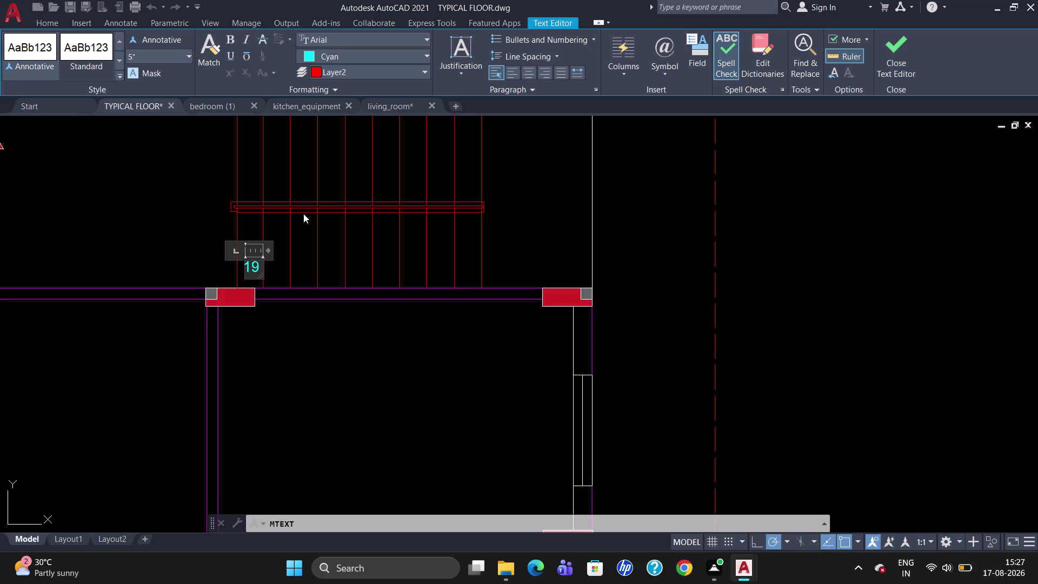
click(307, 224)
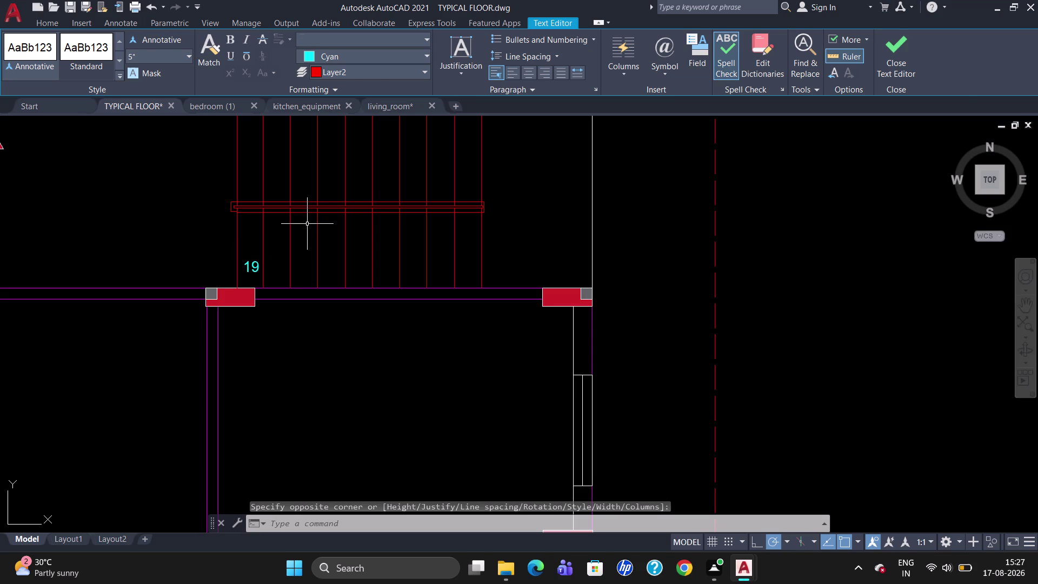
click(254, 268)
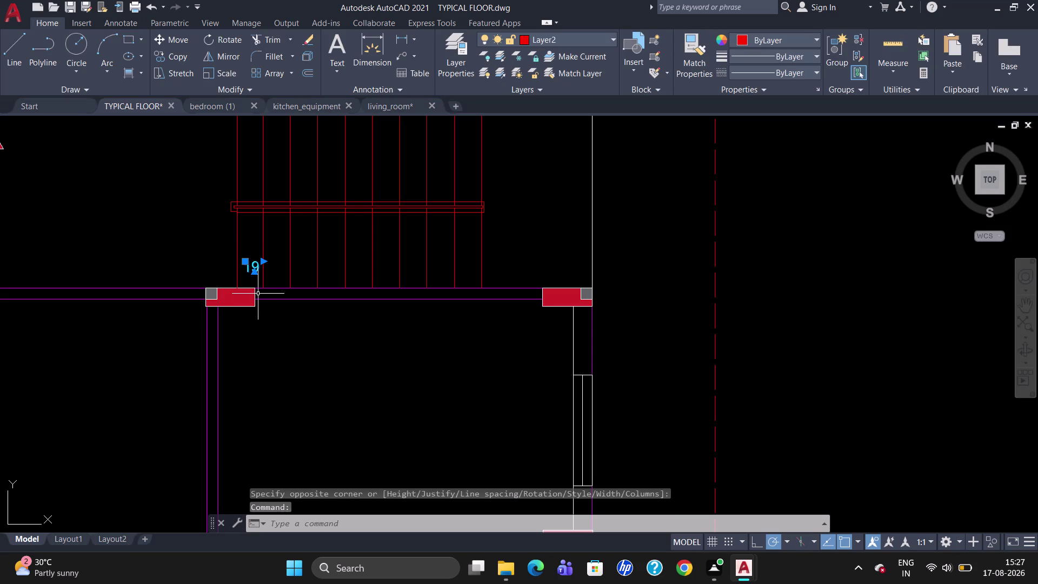
Copy the 19 label onto each tread along the bottom row.
text(CO)
key(Return)
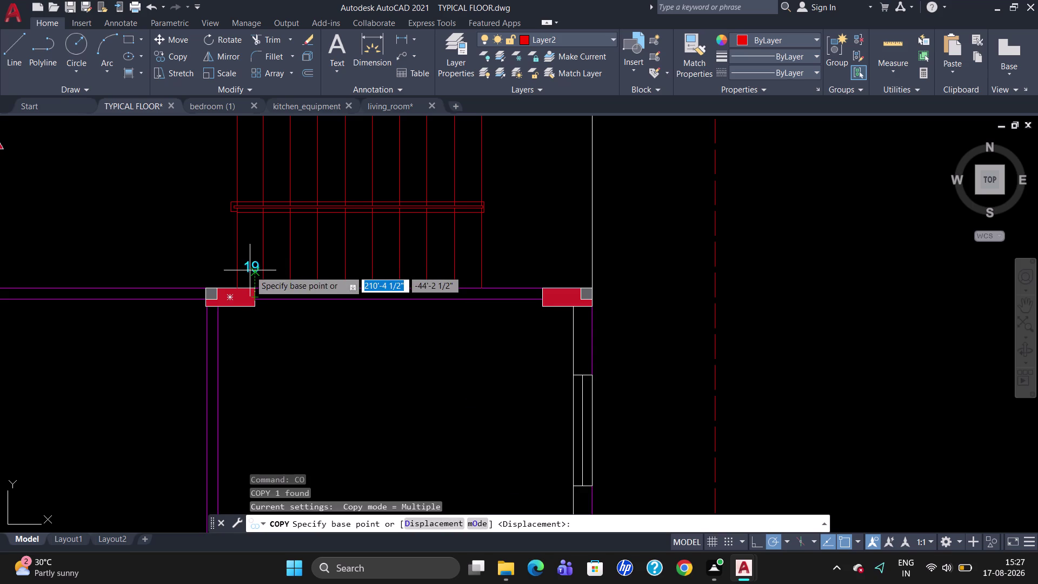
click(250, 270)
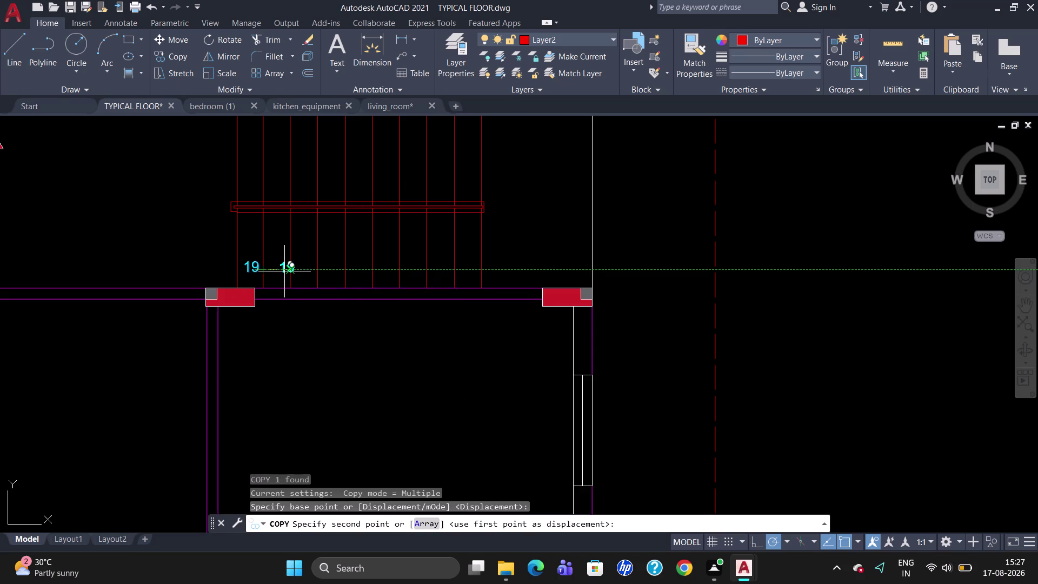
click(279, 269)
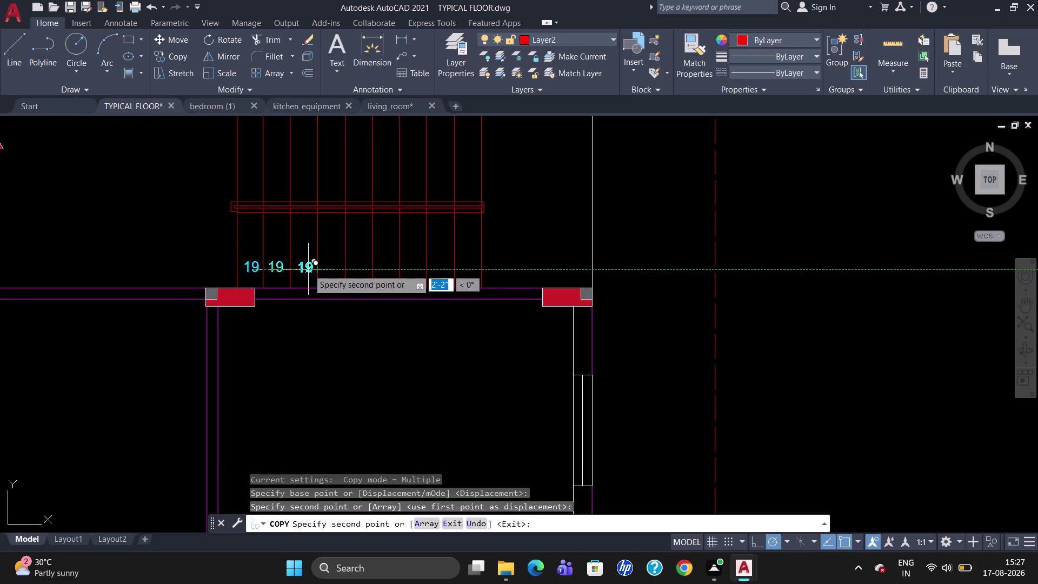
click(308, 266)
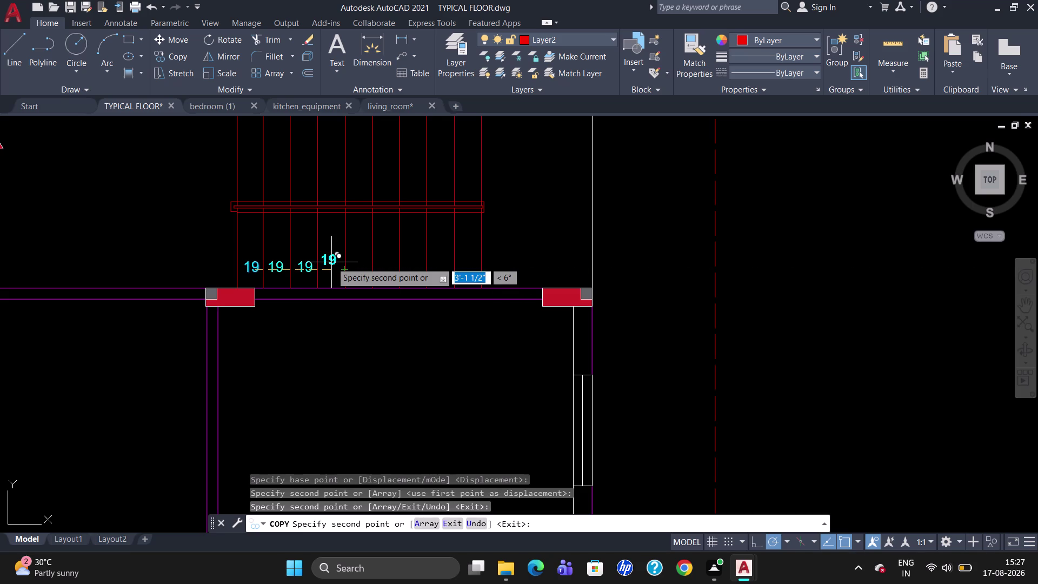
click(331, 270)
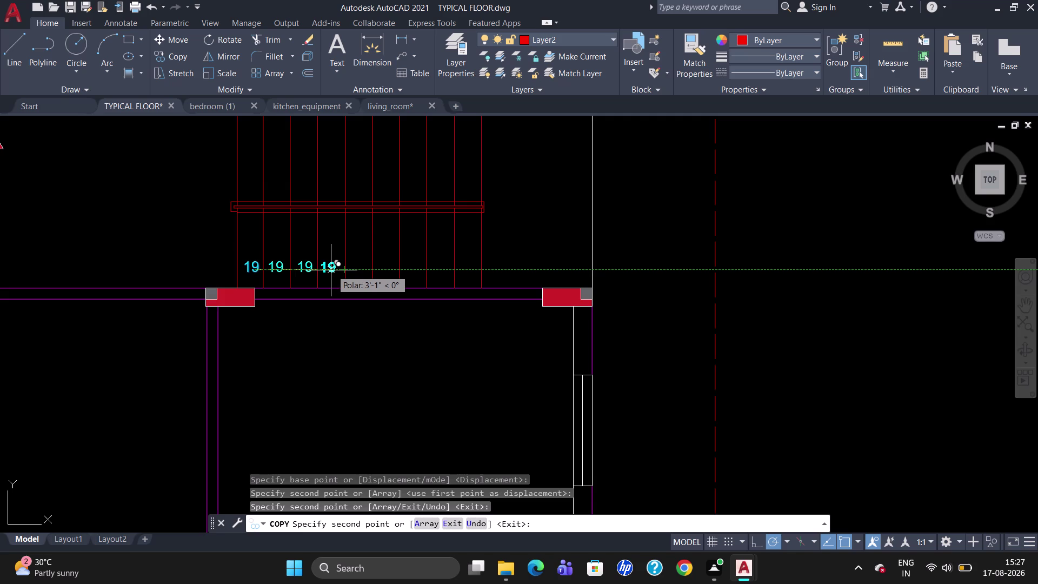
click(362, 271)
click(386, 271)
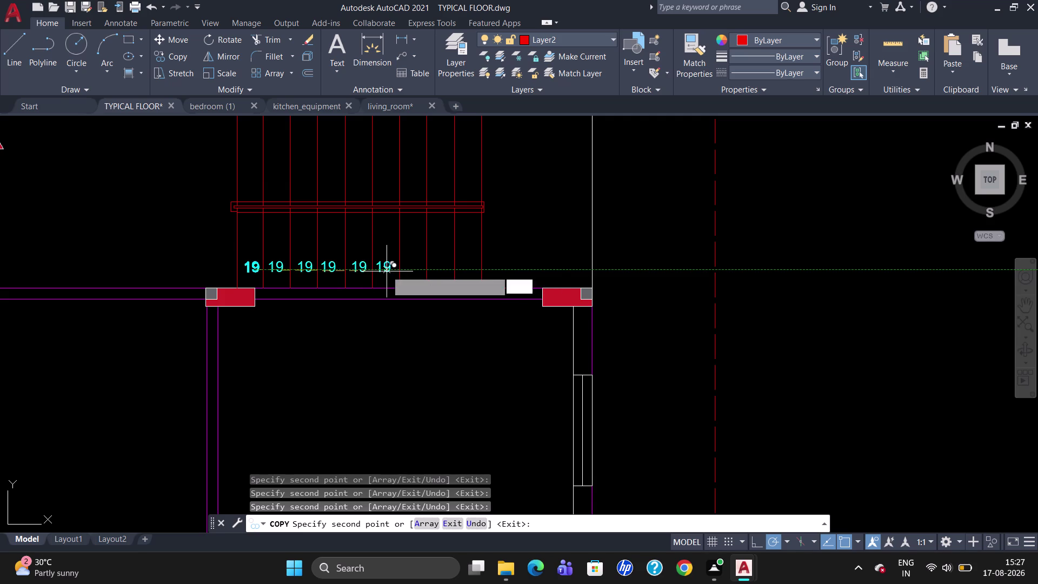
click(413, 273)
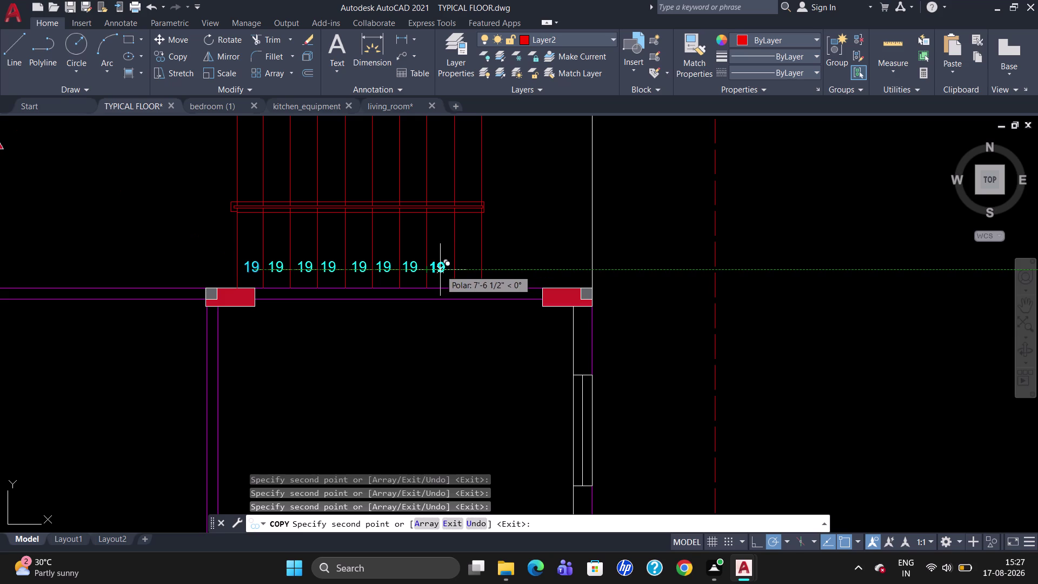
click(440, 269)
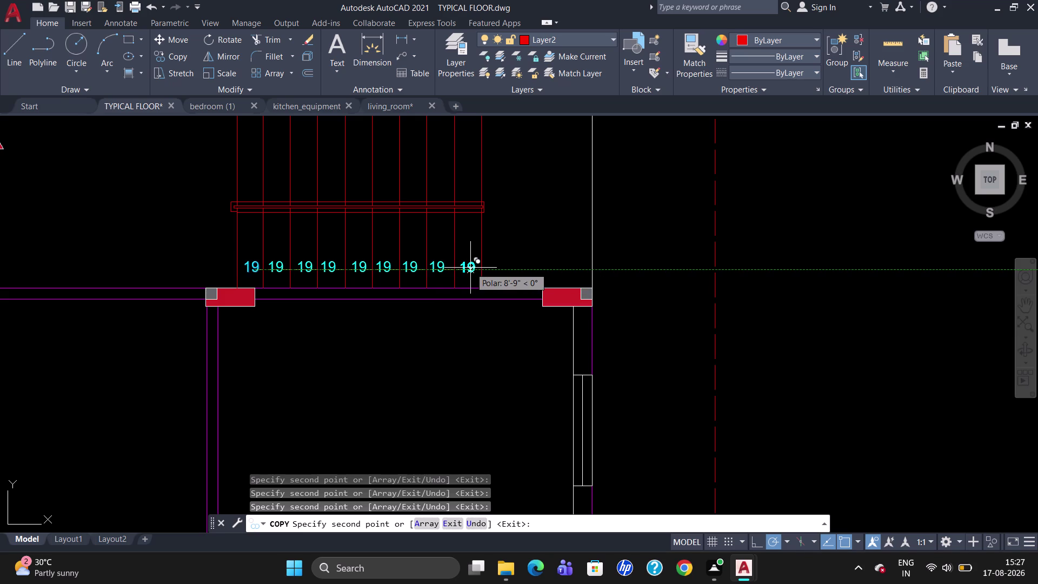
click(470, 267)
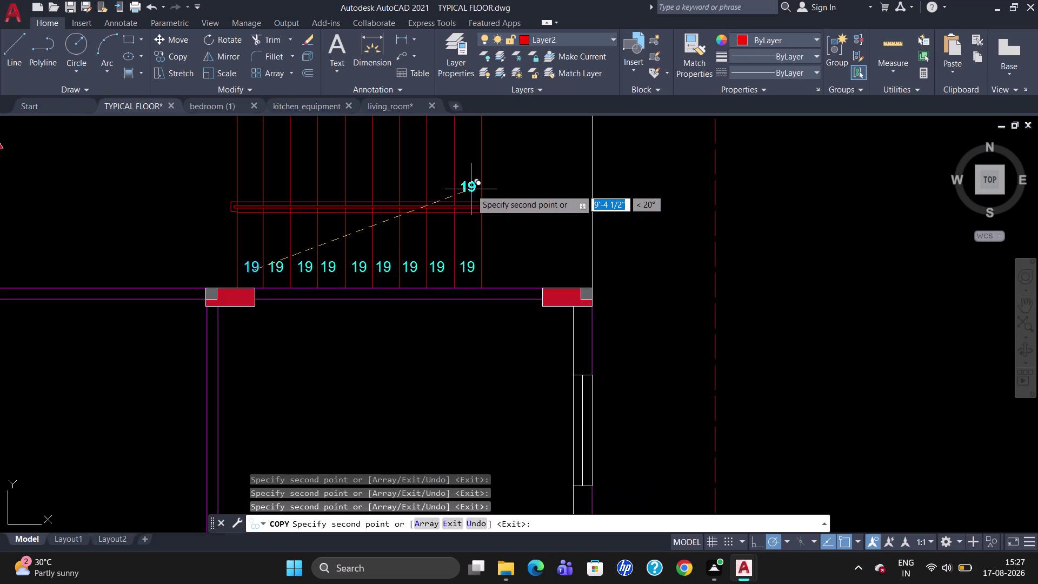
Place 19 copies on every upper-row tread and at both row ends.
click(470, 184)
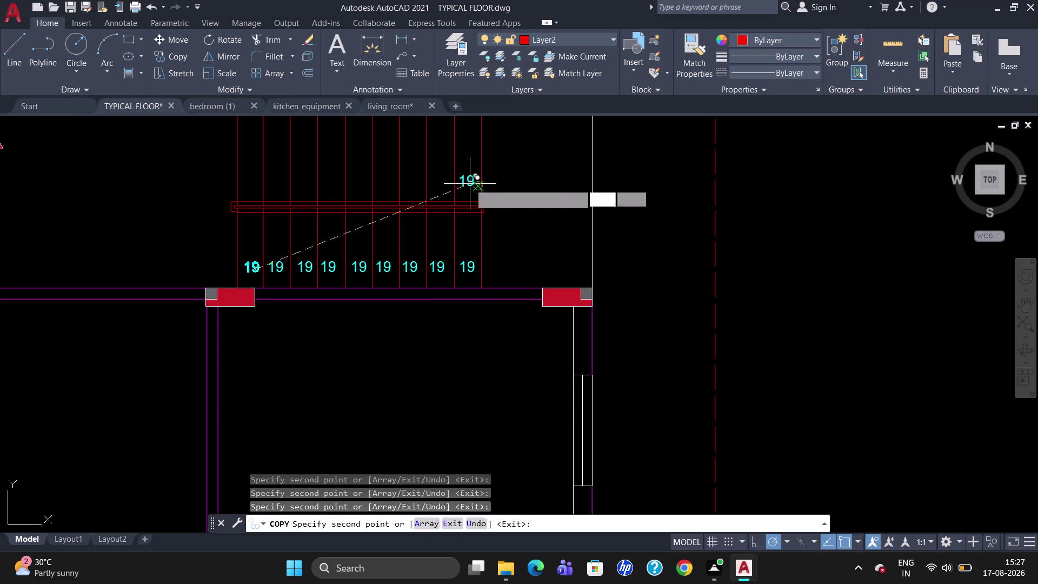
click(445, 183)
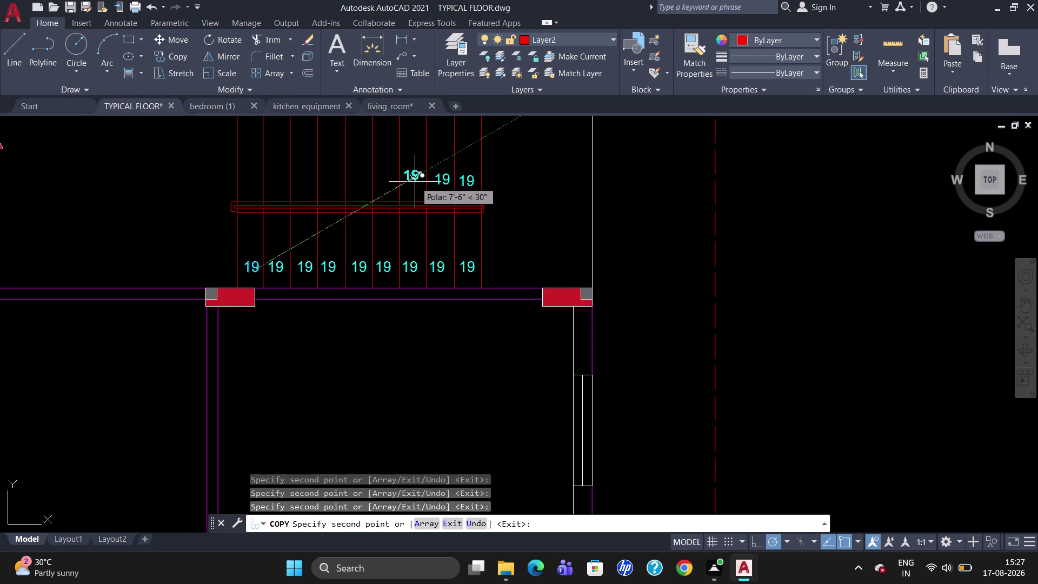
click(415, 182)
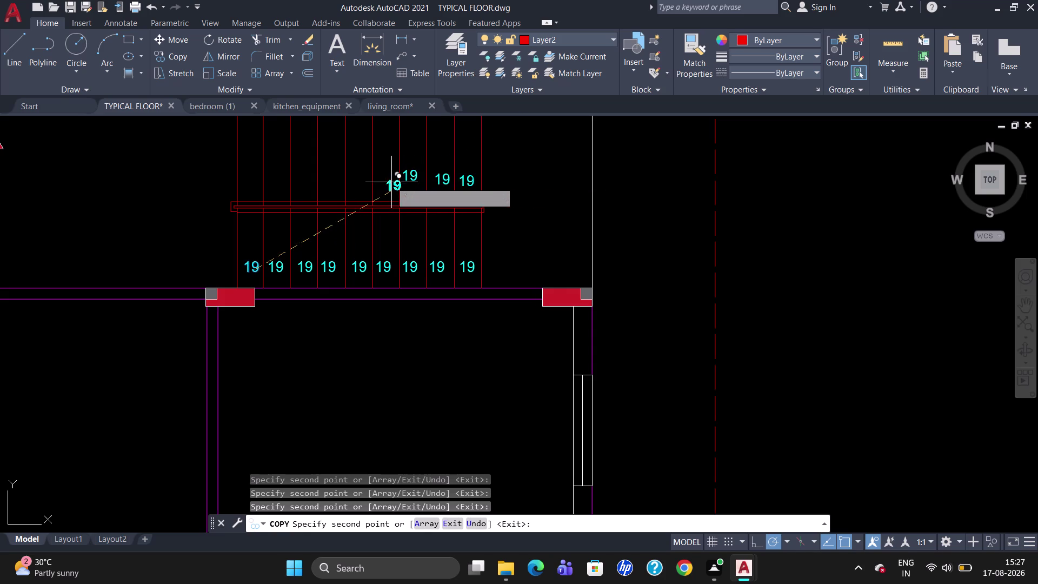
click(389, 180)
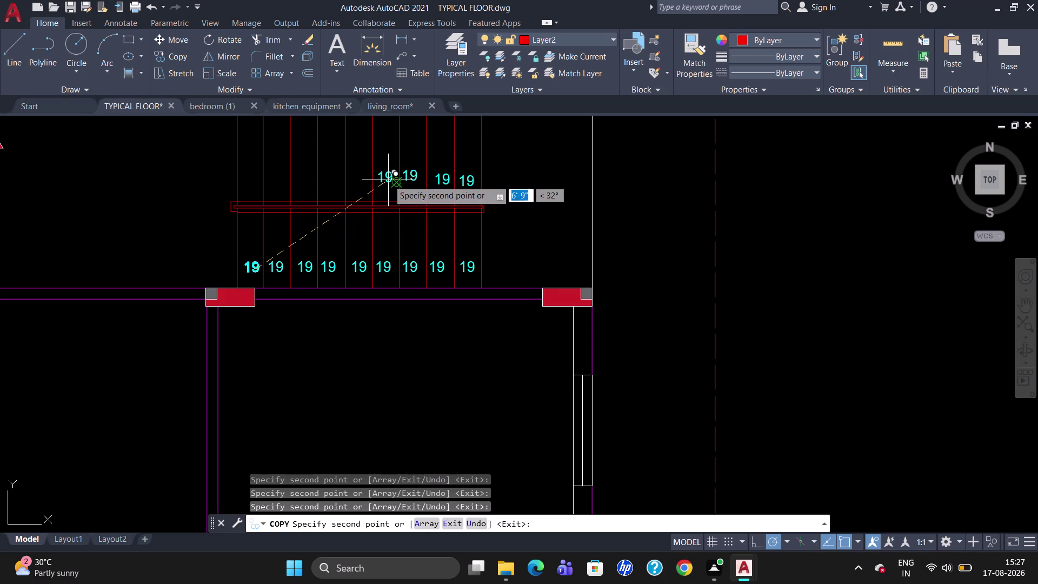
click(360, 179)
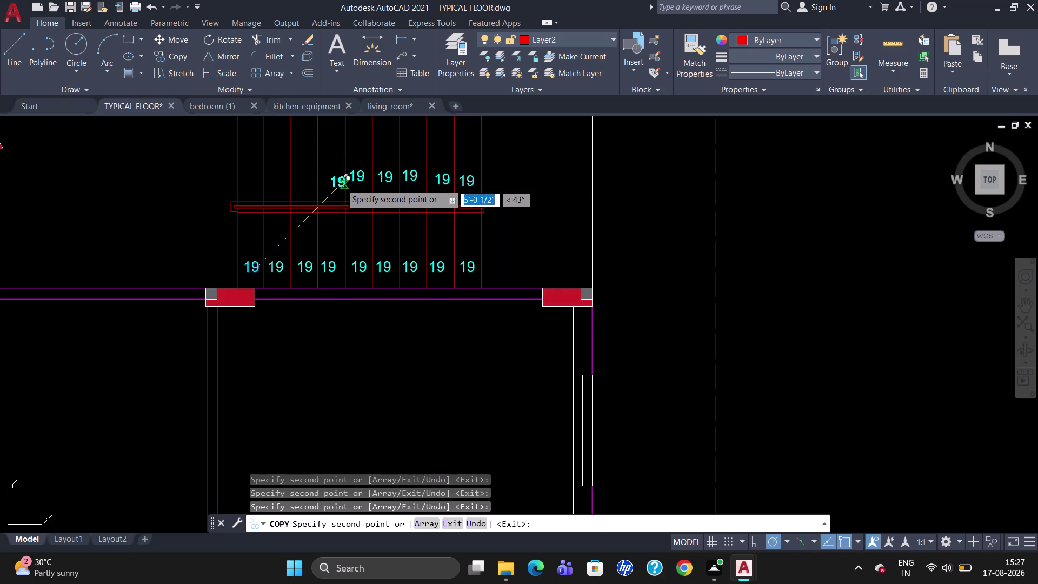
click(335, 181)
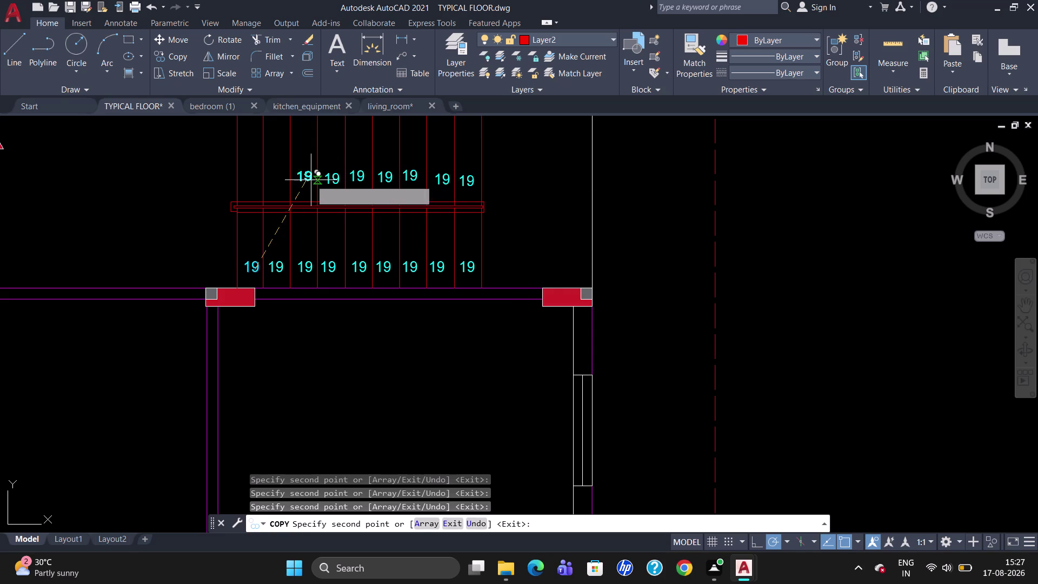
click(307, 179)
click(279, 175)
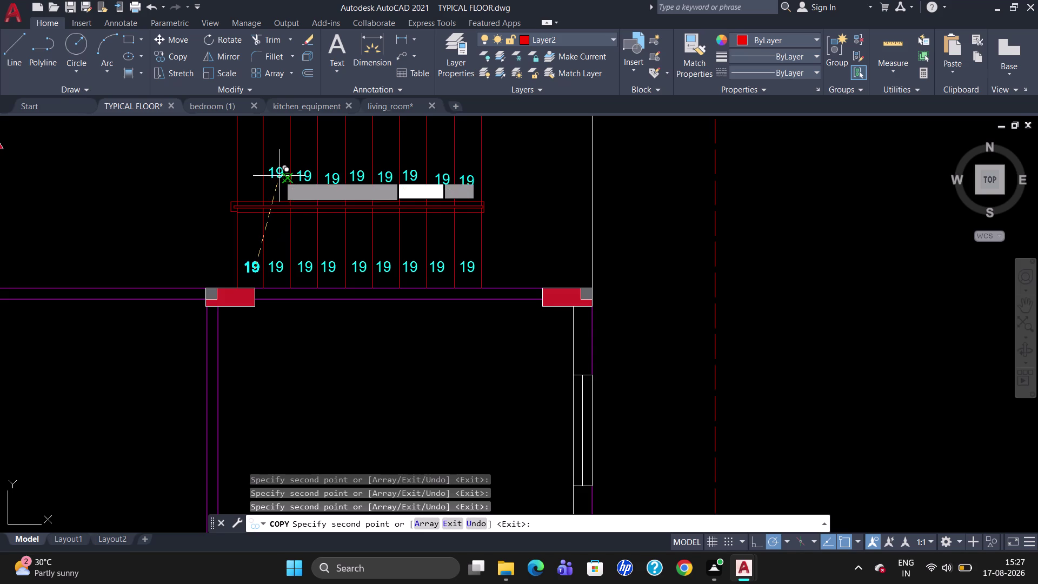
click(254, 176)
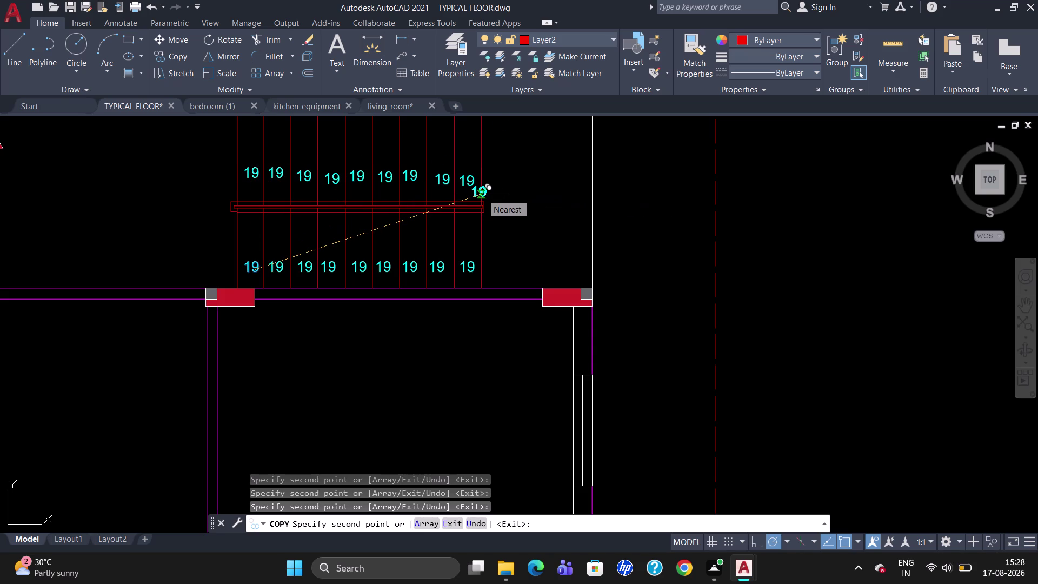
click(225, 265)
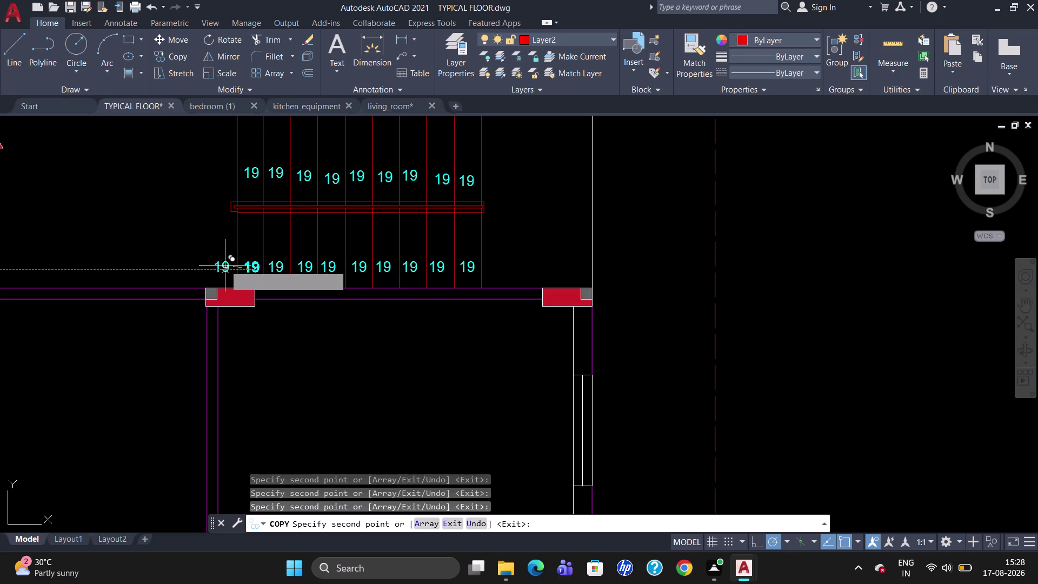
click(498, 184)
key(Escape)
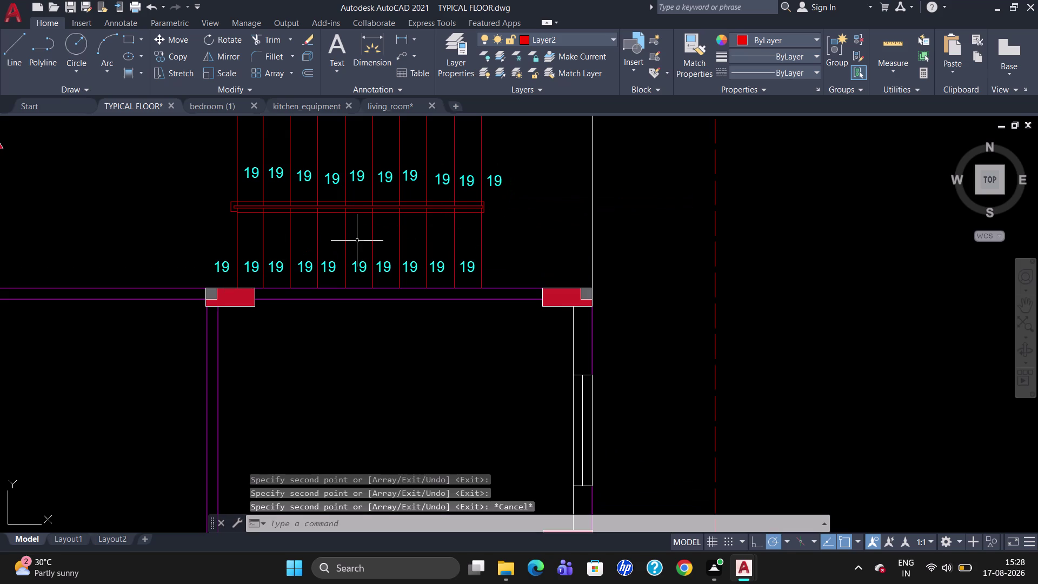
Nudge the three right-hand upper-row 19 labels down into their treads.
click(413, 176)
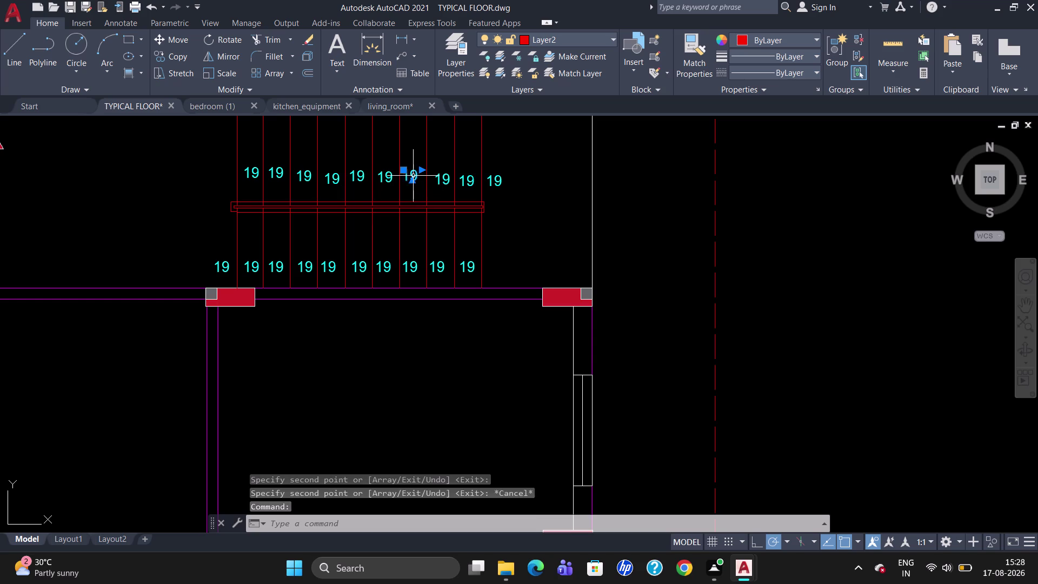
click(405, 171)
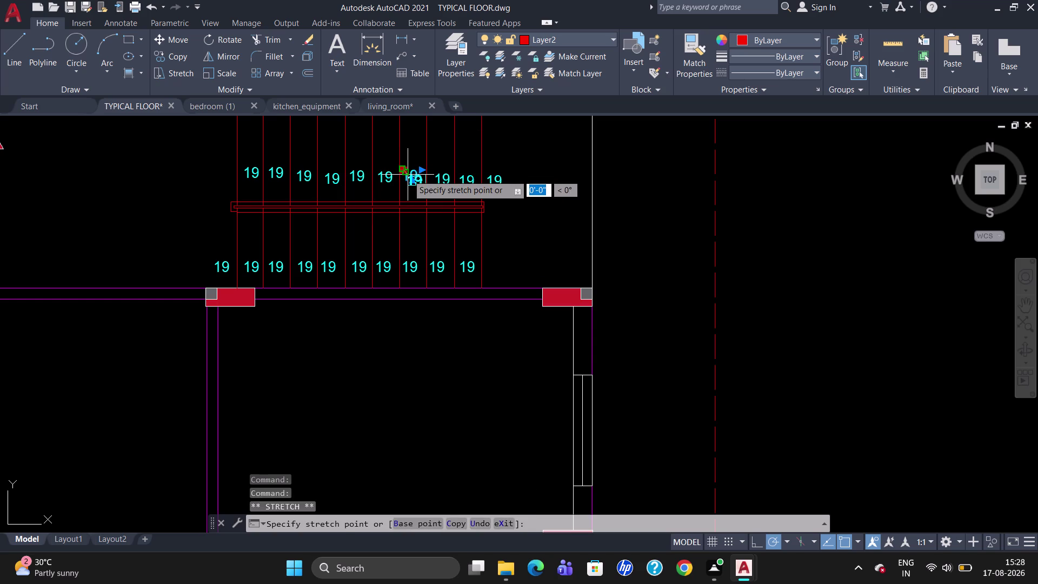
click(408, 174)
drag(403, 169, 404, 176)
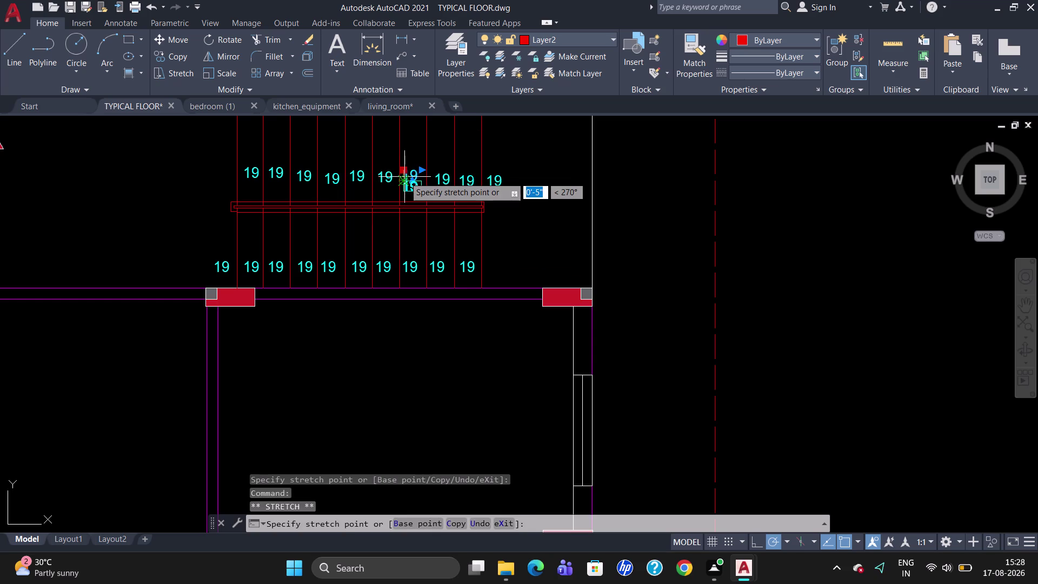
click(404, 176)
click(385, 175)
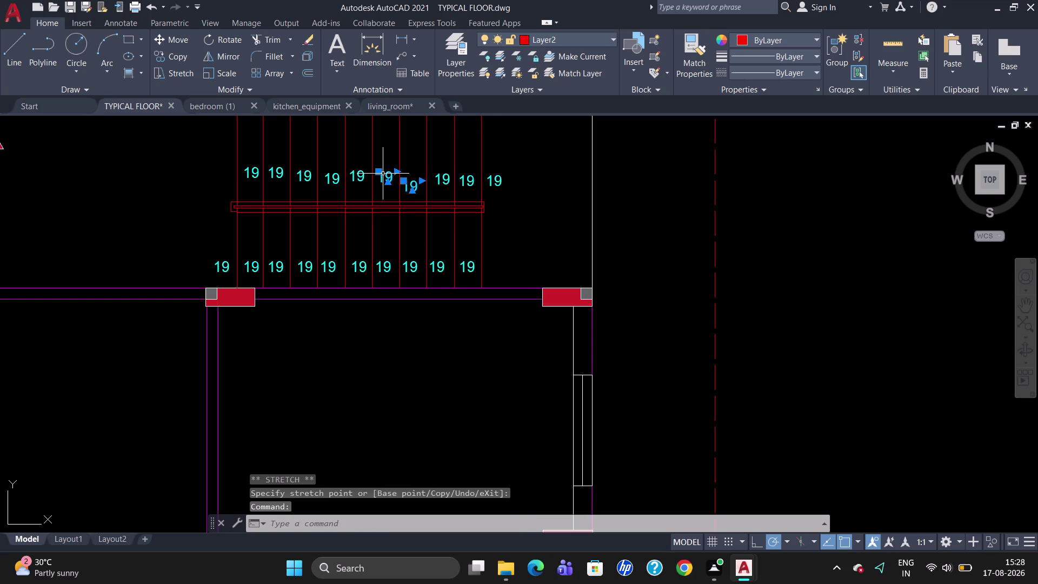
drag(382, 171, 379, 179)
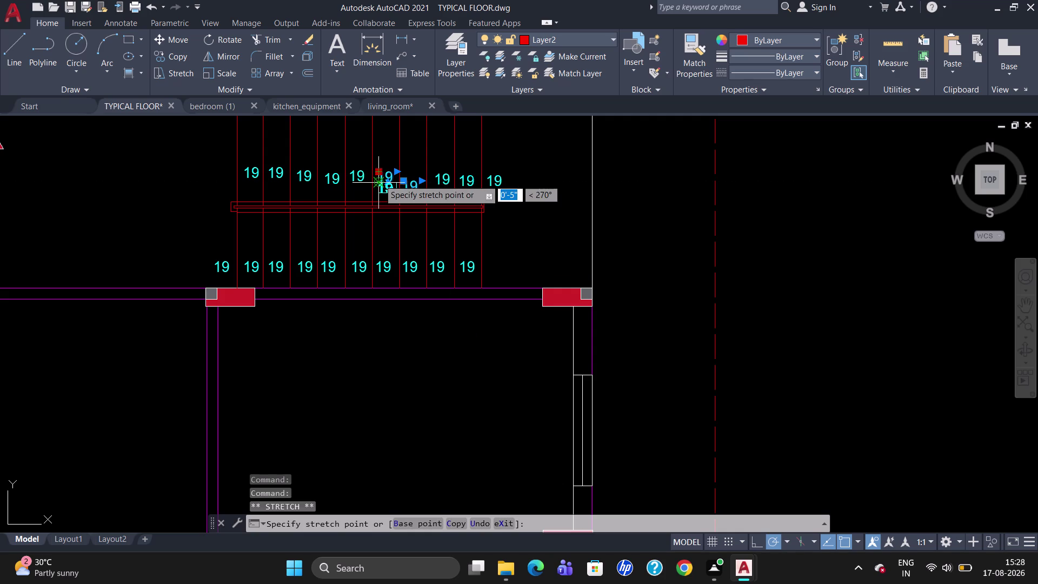
click(380, 179)
click(359, 174)
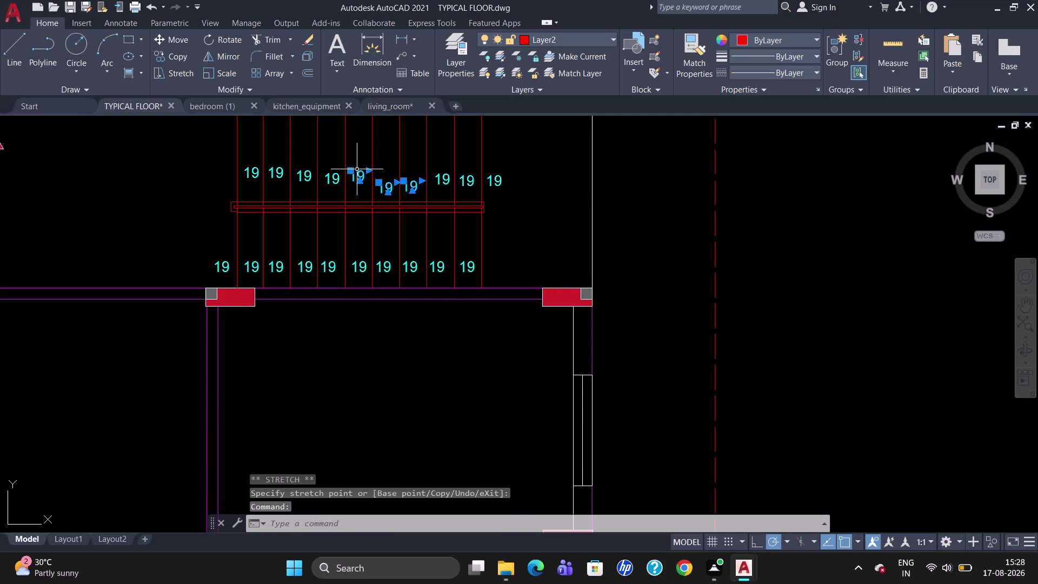
drag(352, 170, 354, 175)
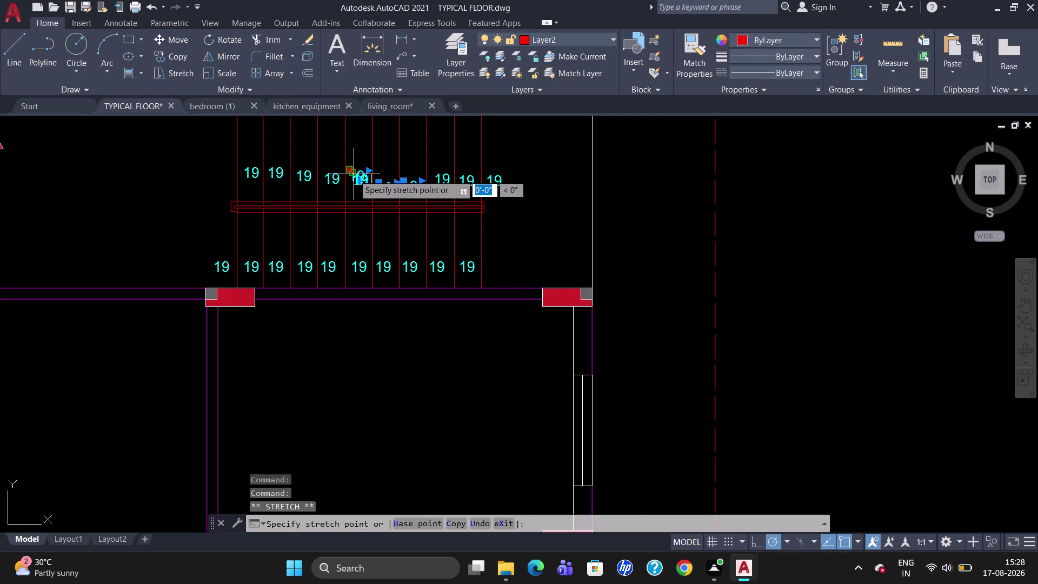
drag(354, 175, 353, 177)
click(353, 177)
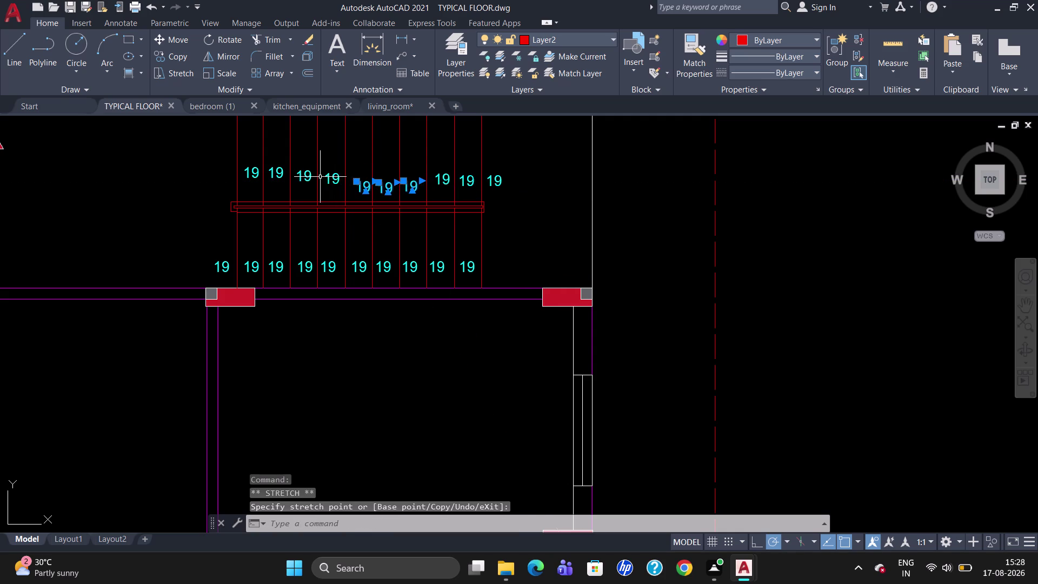
Shift the remaining left-side upper-row labels into their treads and clear the selection.
click(331, 176)
drag(326, 174, 327, 181)
click(326, 179)
click(303, 172)
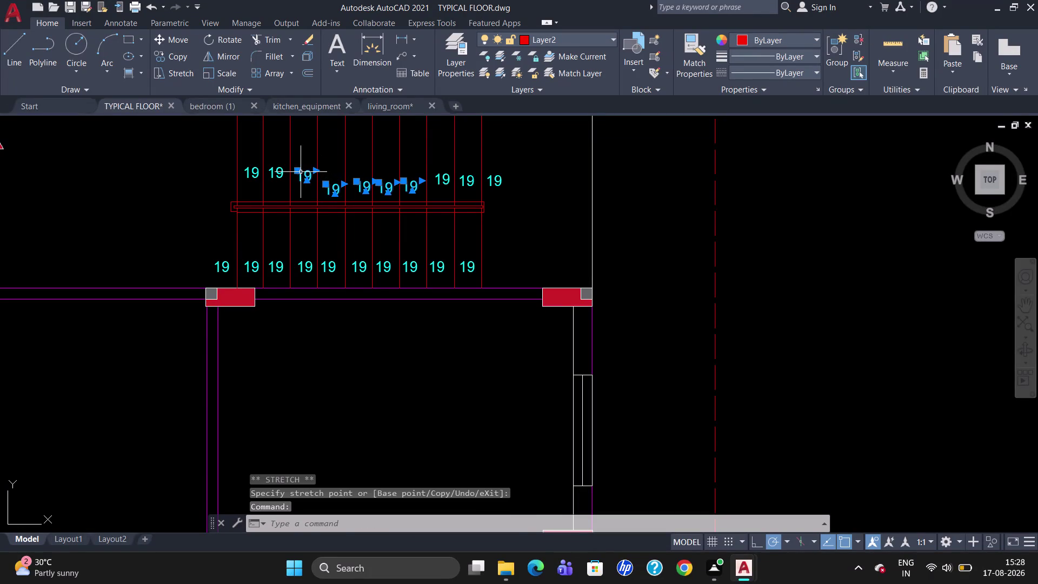
drag(298, 170, 300, 179)
click(300, 179)
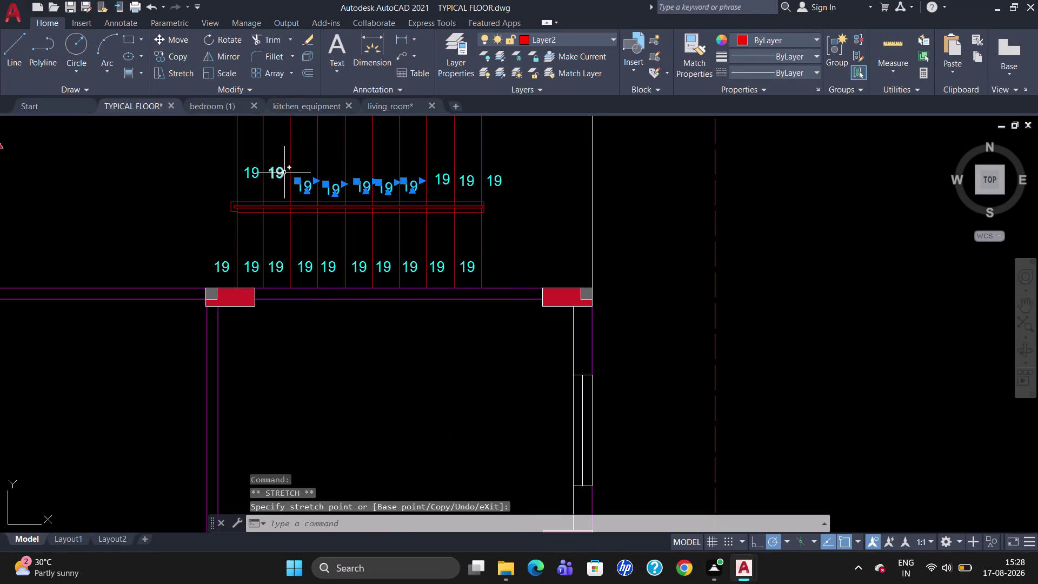
click(284, 173)
drag(272, 168, 274, 179)
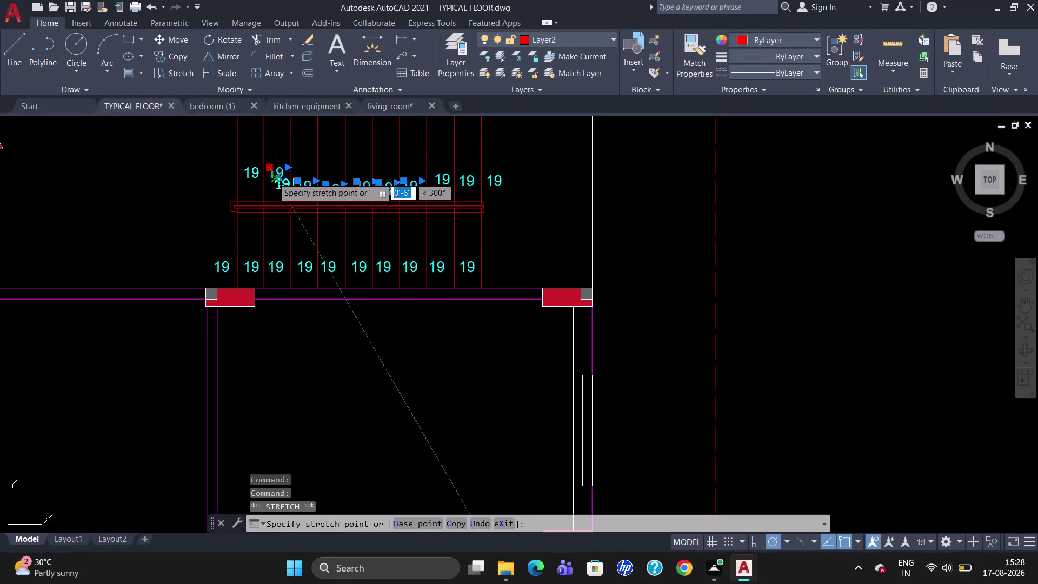
click(272, 177)
click(249, 171)
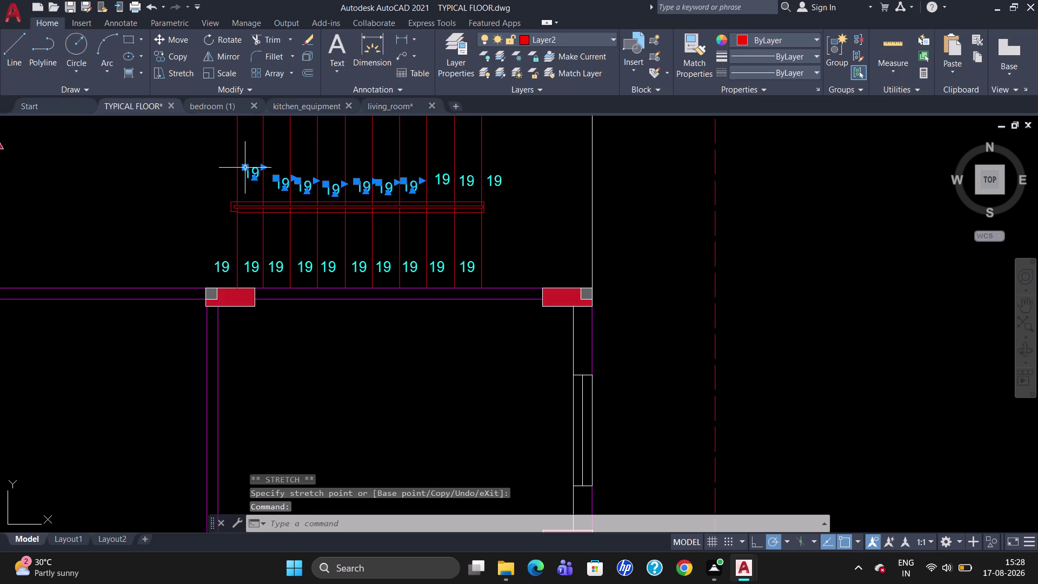
drag(244, 166, 244, 182)
click(243, 180)
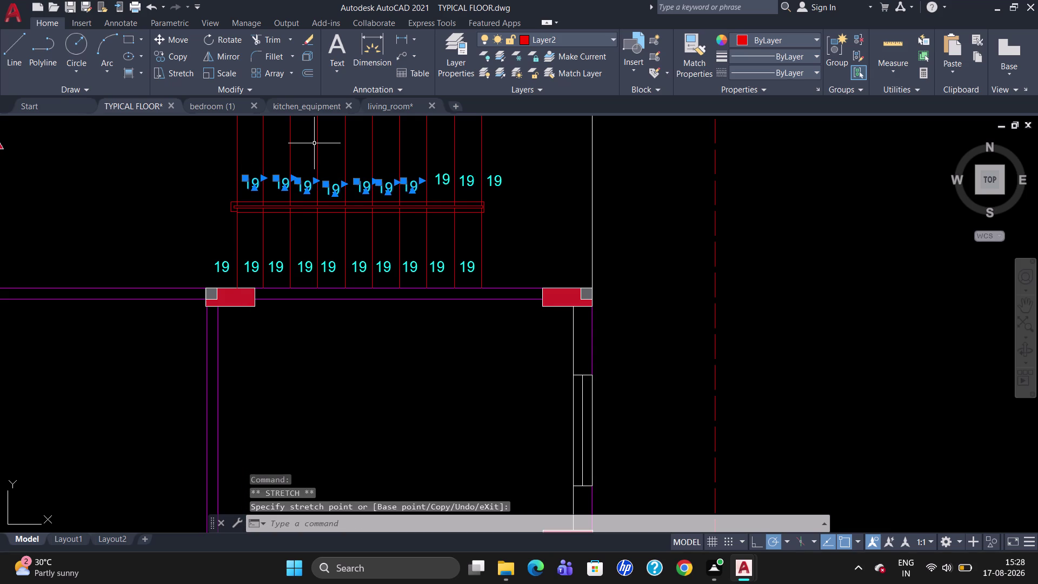
key(Escape)
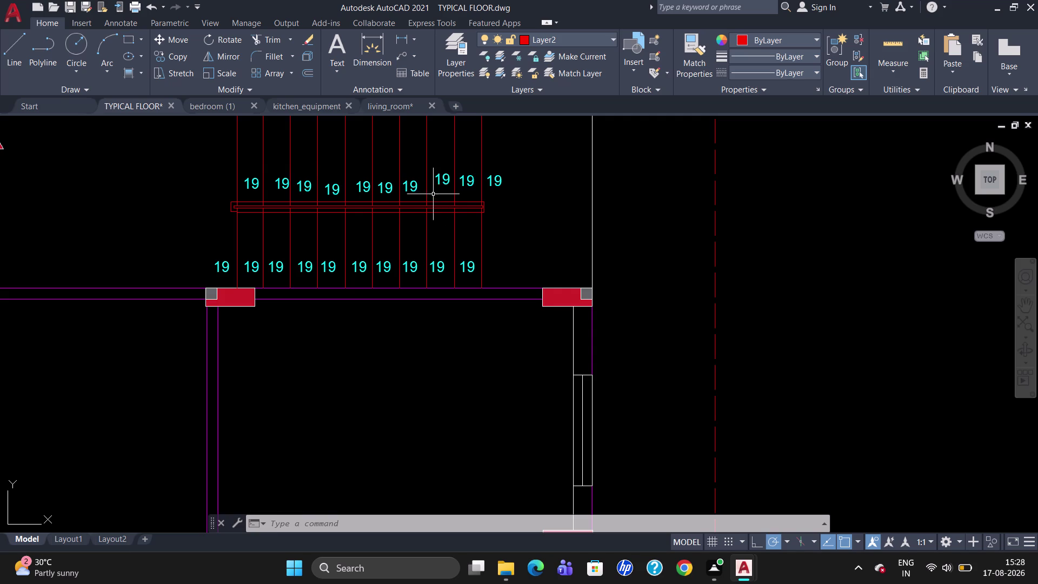
Readjust two middle upper-row labels so they sit inside their treads.
click(413, 187)
drag(405, 185, 409, 180)
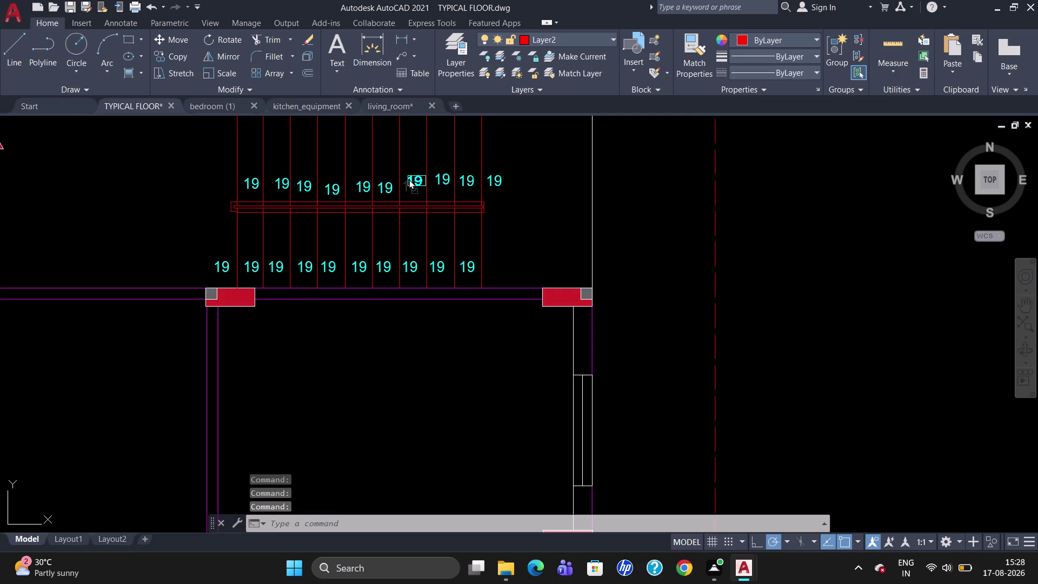
drag(408, 179, 409, 179)
click(408, 176)
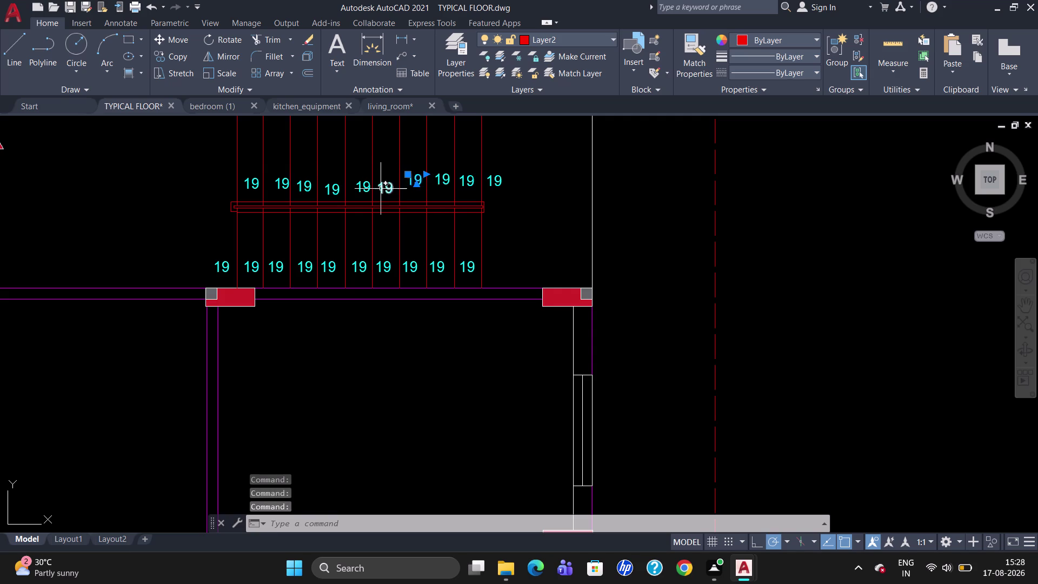
click(382, 188)
click(382, 181)
key(Escape)
click(385, 191)
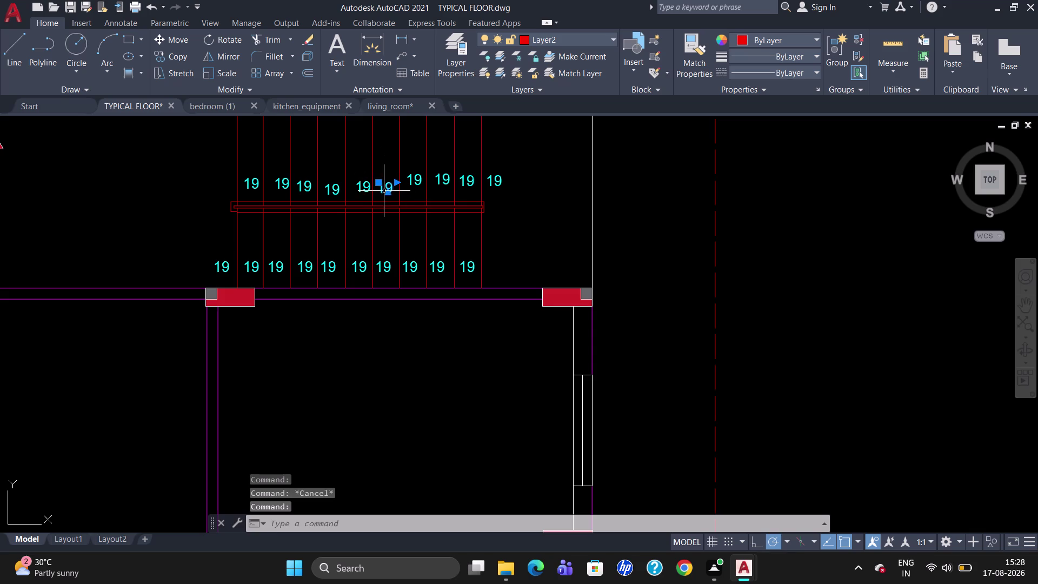
drag(379, 183, 382, 177)
click(383, 176)
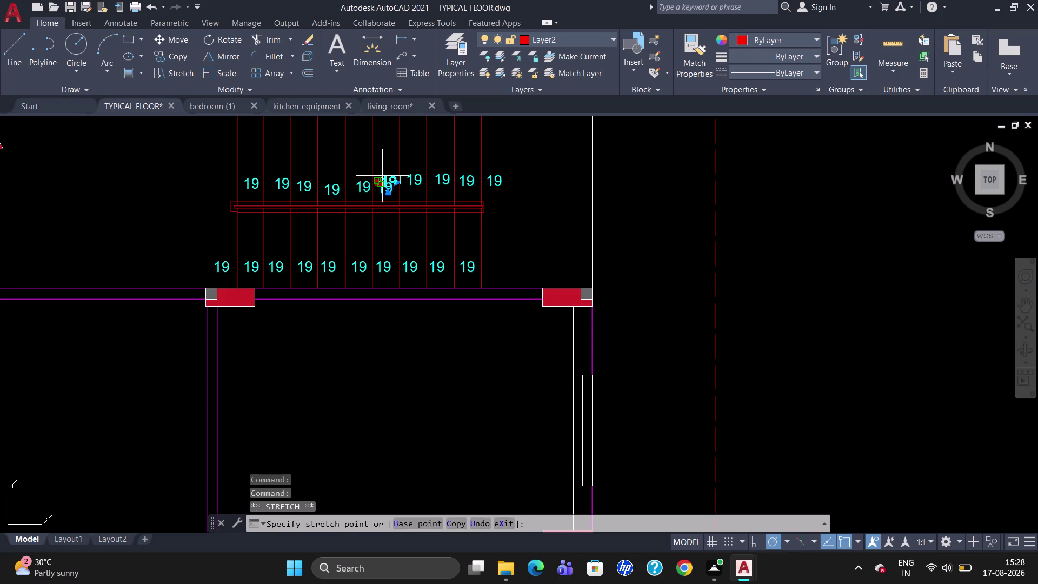
click(377, 180)
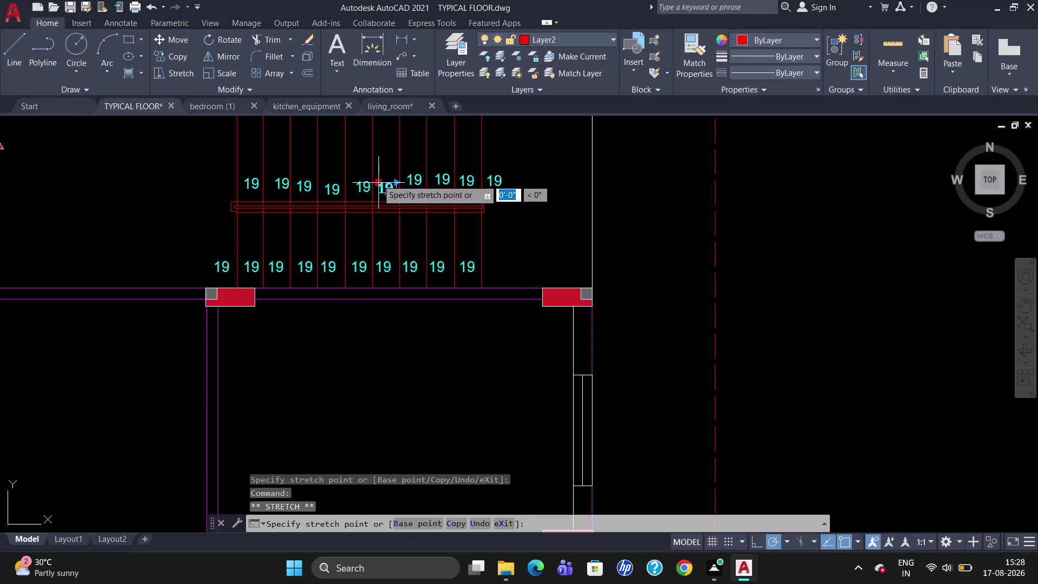
click(378, 173)
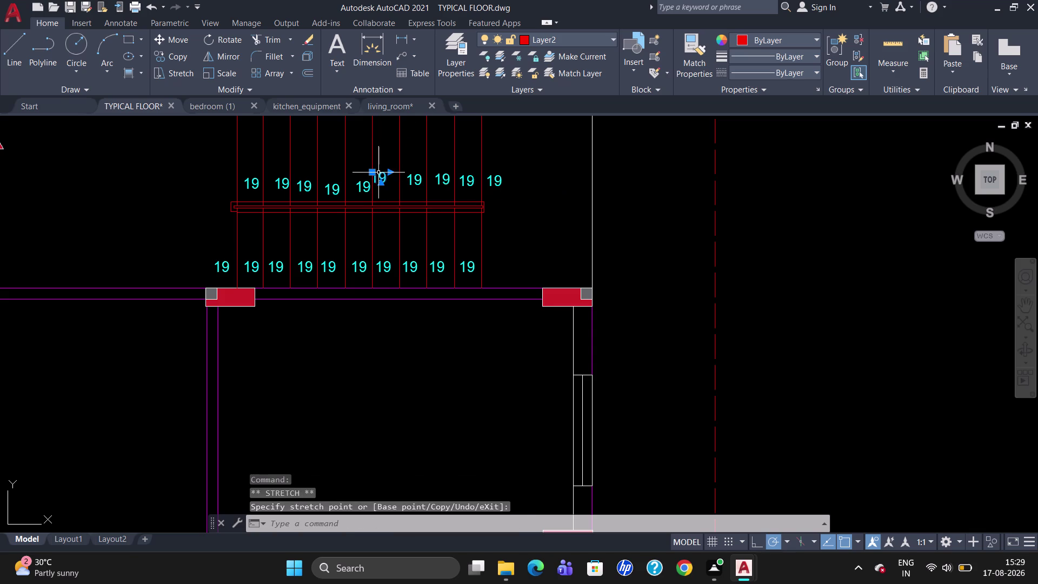
key(Escape)
Nudge one middle label into line, then window-select the upper-row labels.
click(378, 176)
drag(373, 172, 379, 172)
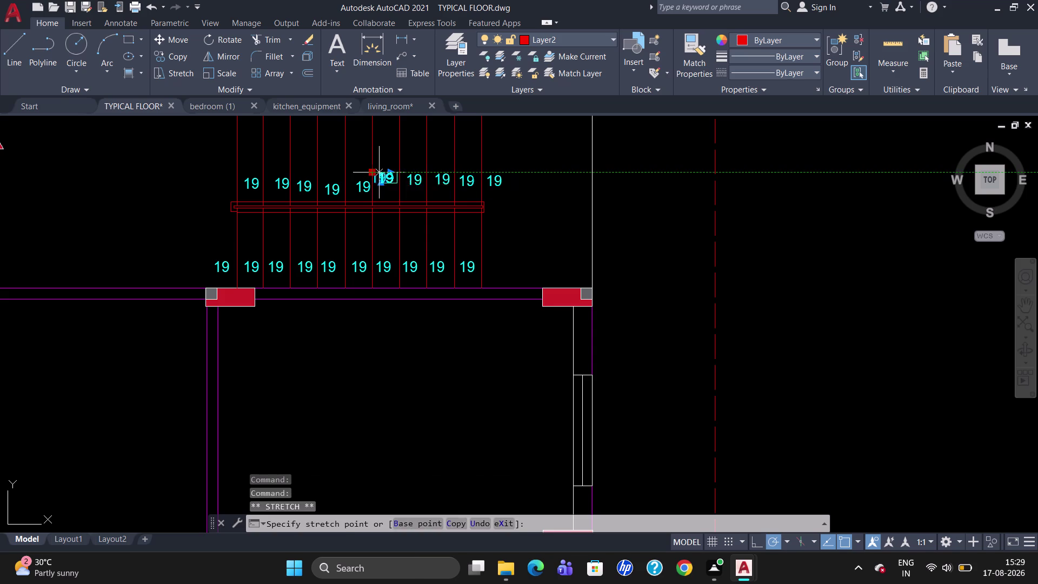
drag(380, 173, 380, 174)
click(381, 176)
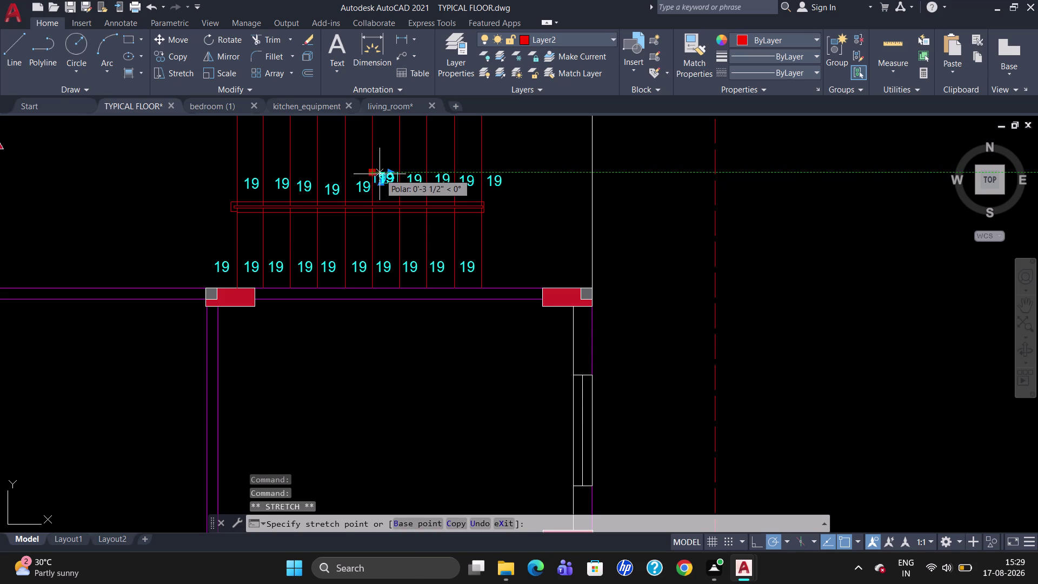
key(Escape)
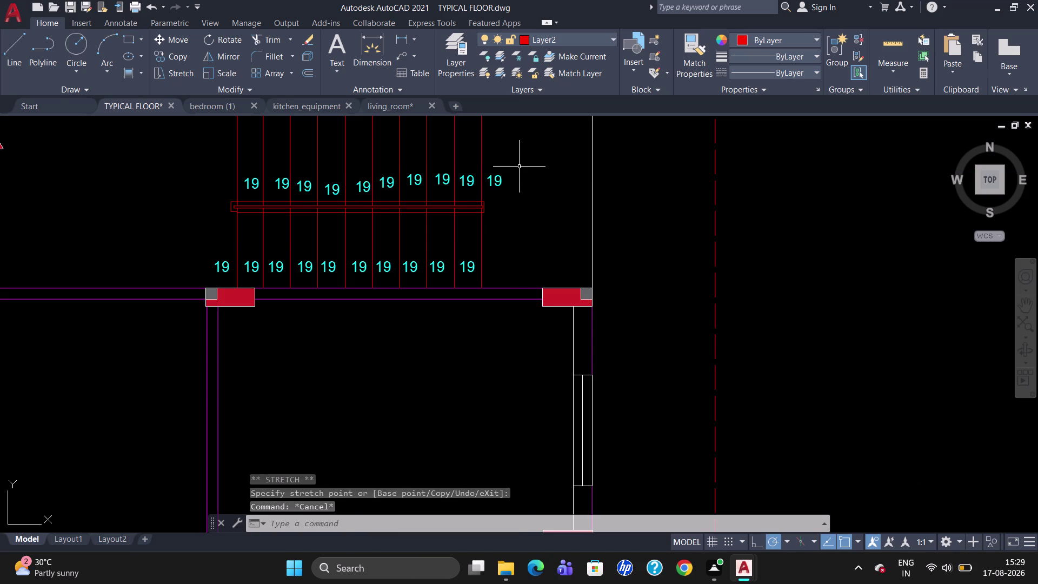
drag(520, 194, 261, 193)
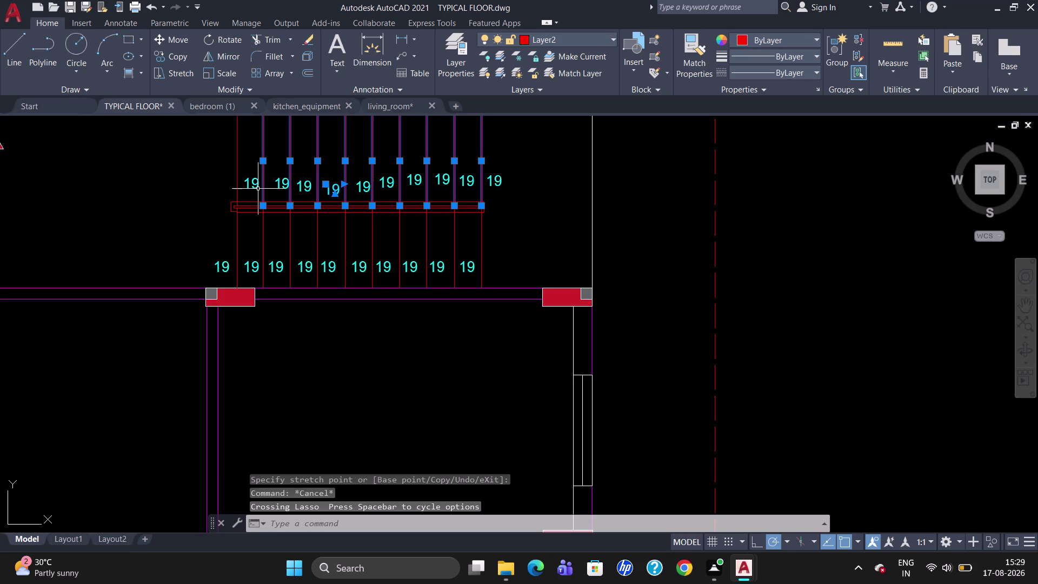
Cancel the unwanted tread-line selection and clear the trial label picks.
key(Escape)
click(256, 185)
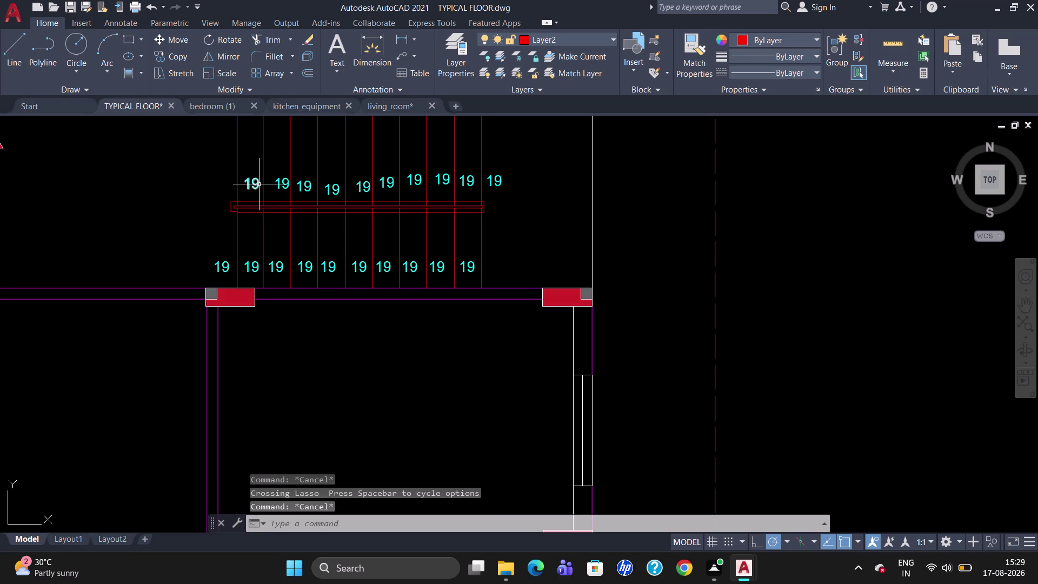
click(292, 181)
key(Escape)
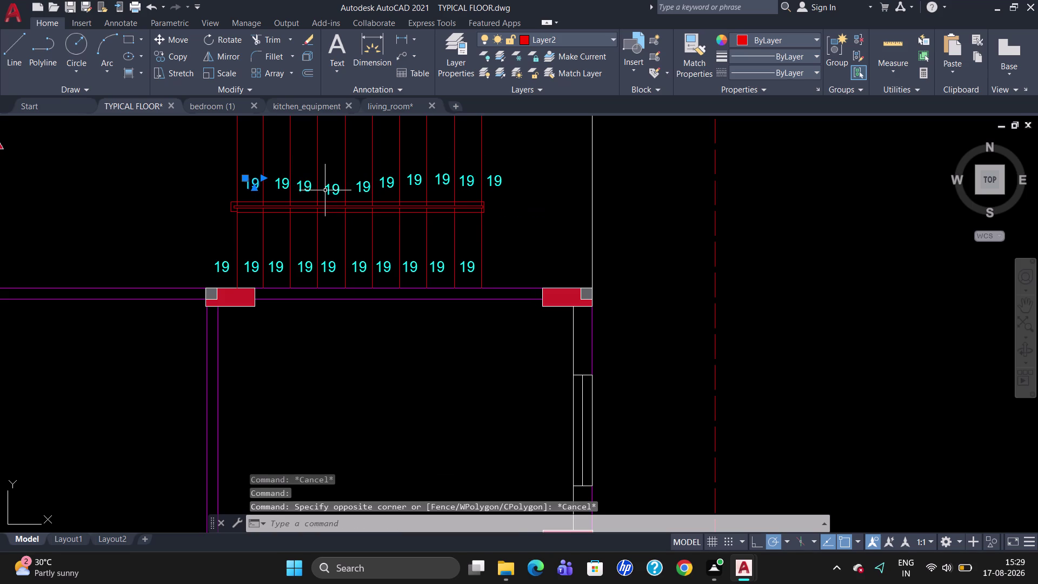
key(Escape)
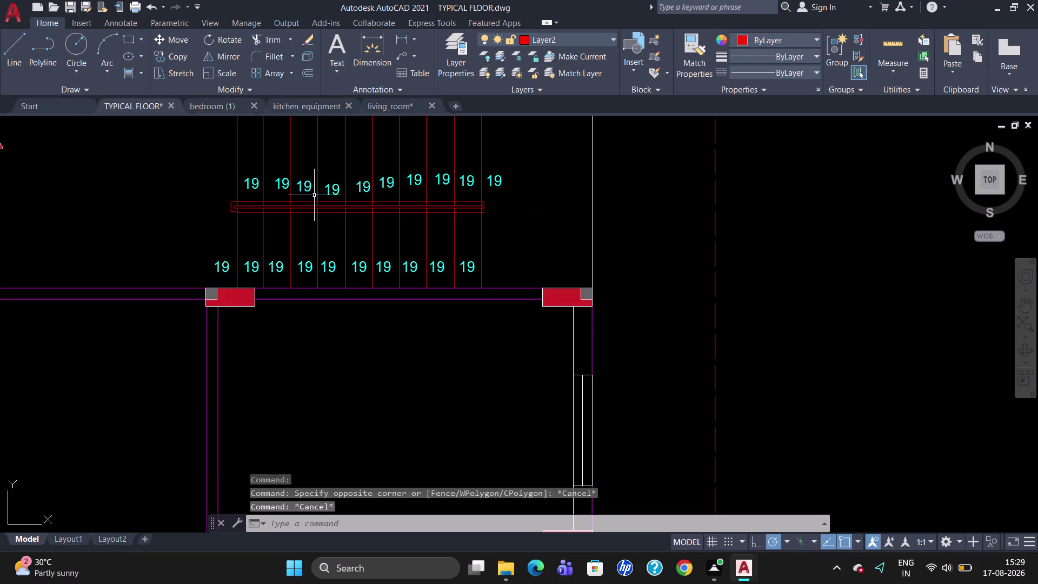
Delete the nine upper-row 19 labels right of the leftmost, then select the leftmost.
click(281, 185)
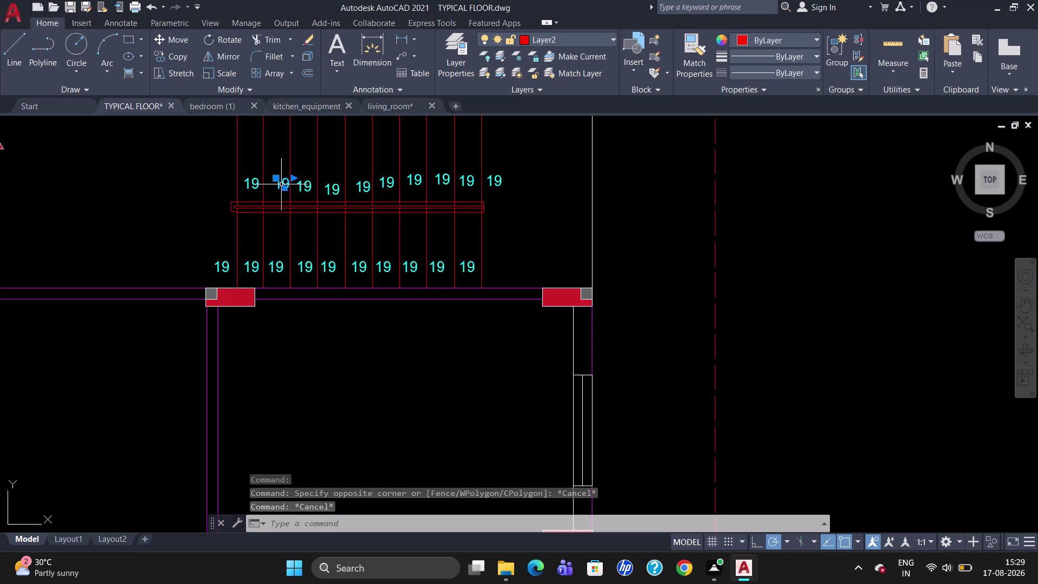
click(304, 185)
click(330, 191)
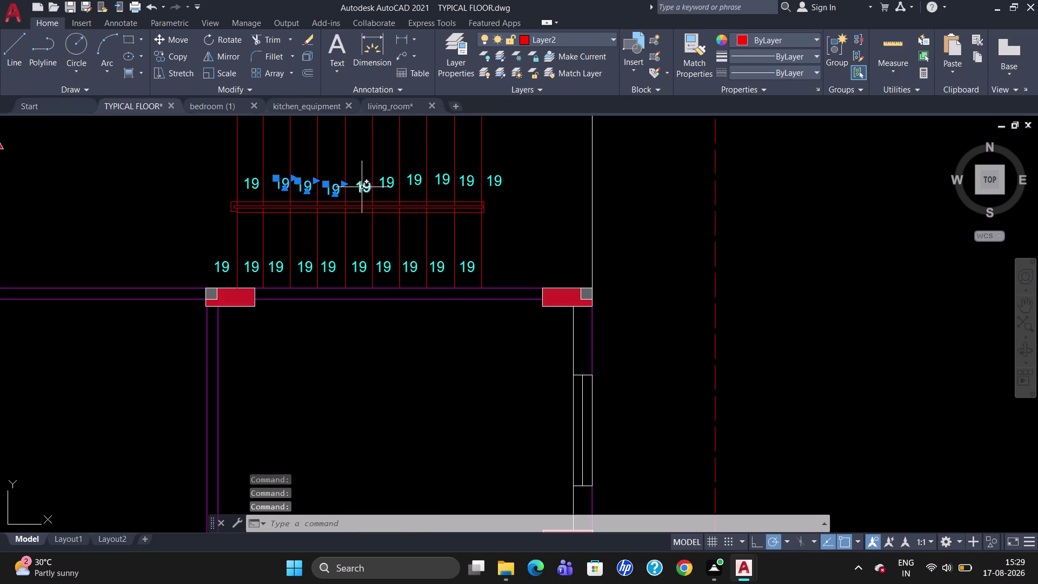
click(362, 187)
click(391, 180)
click(418, 179)
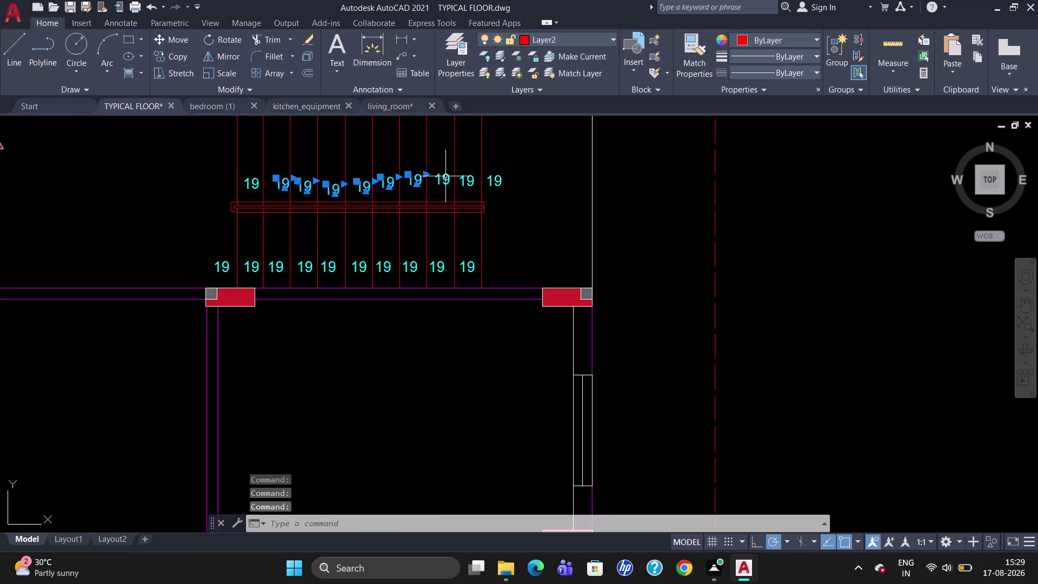
click(446, 177)
click(464, 177)
click(494, 179)
key(Delete)
click(255, 181)
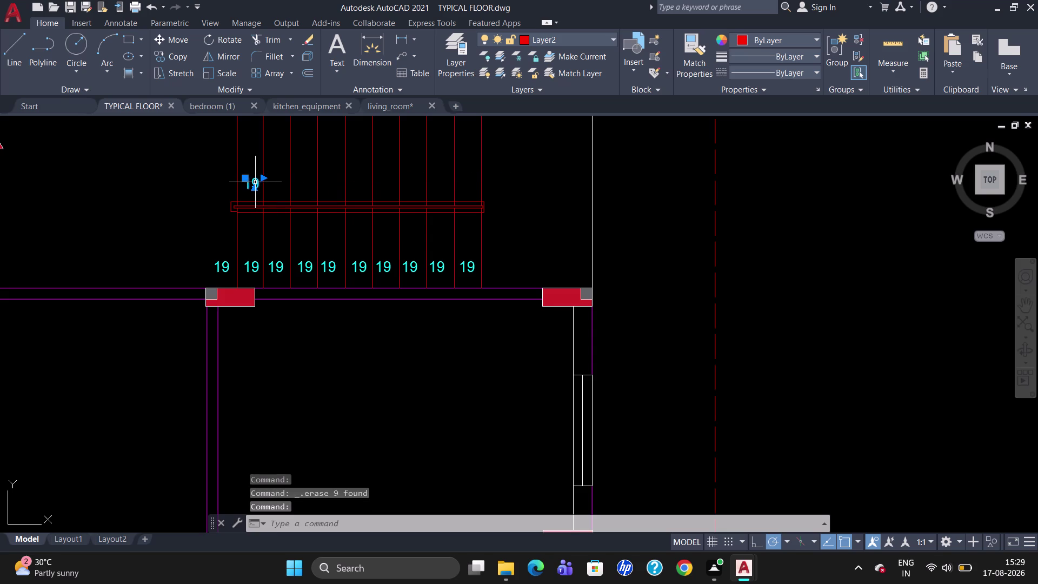
Copy the leftmost 19 label onto each of the nine upper-row treads.
text(CO)
key(Return)
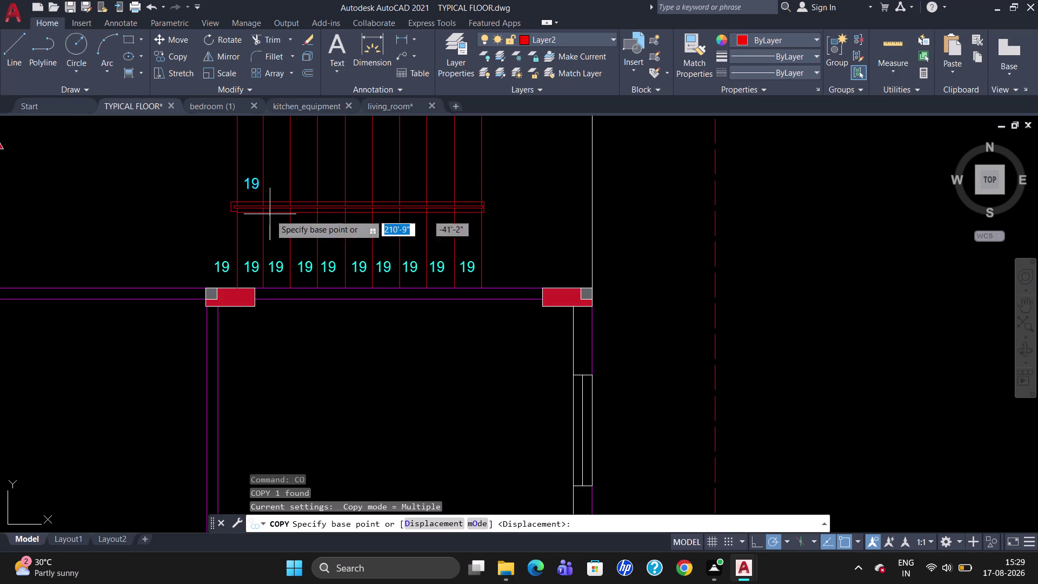
click(252, 184)
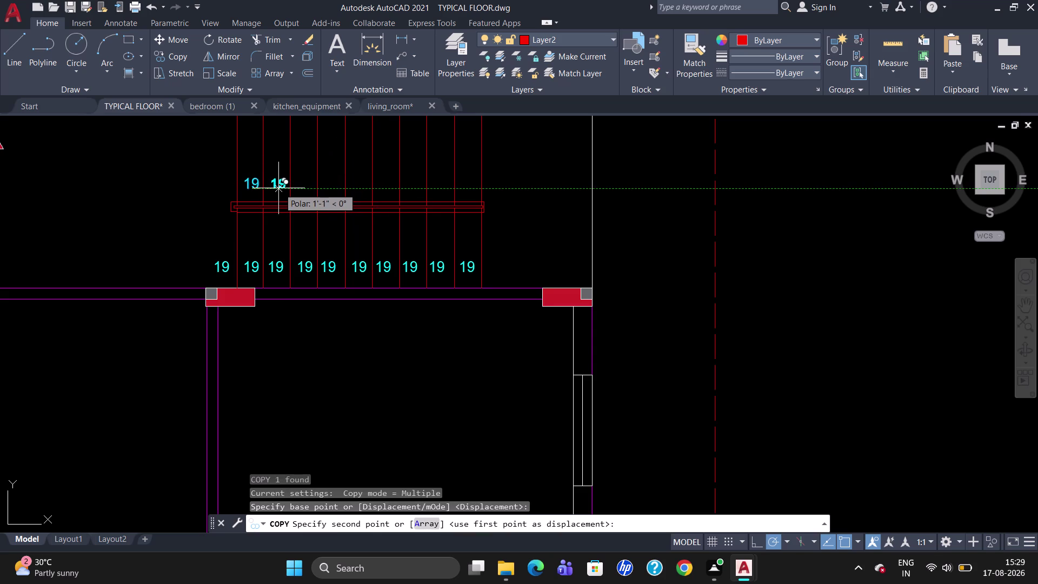
click(279, 188)
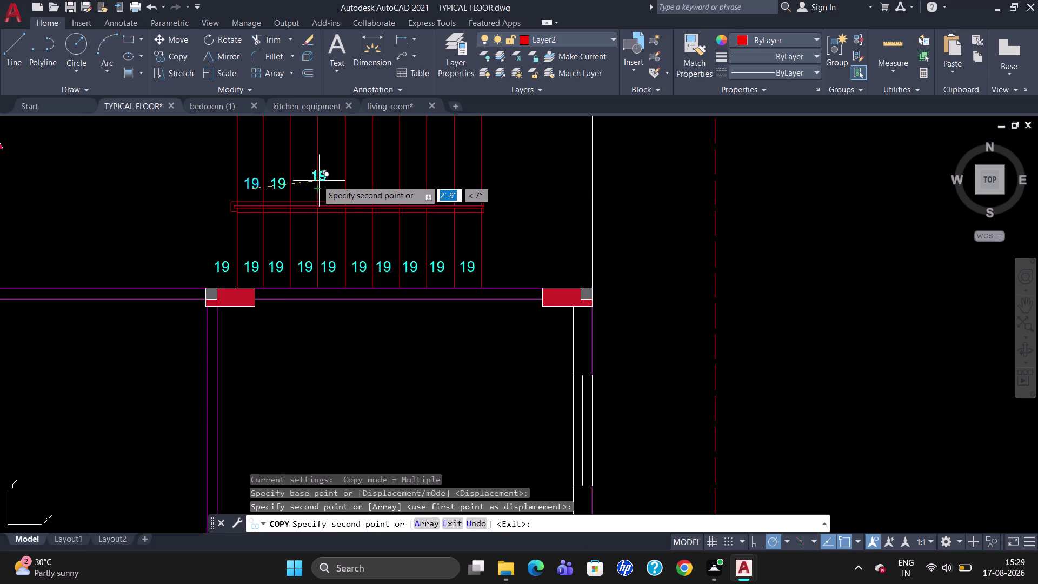
click(308, 183)
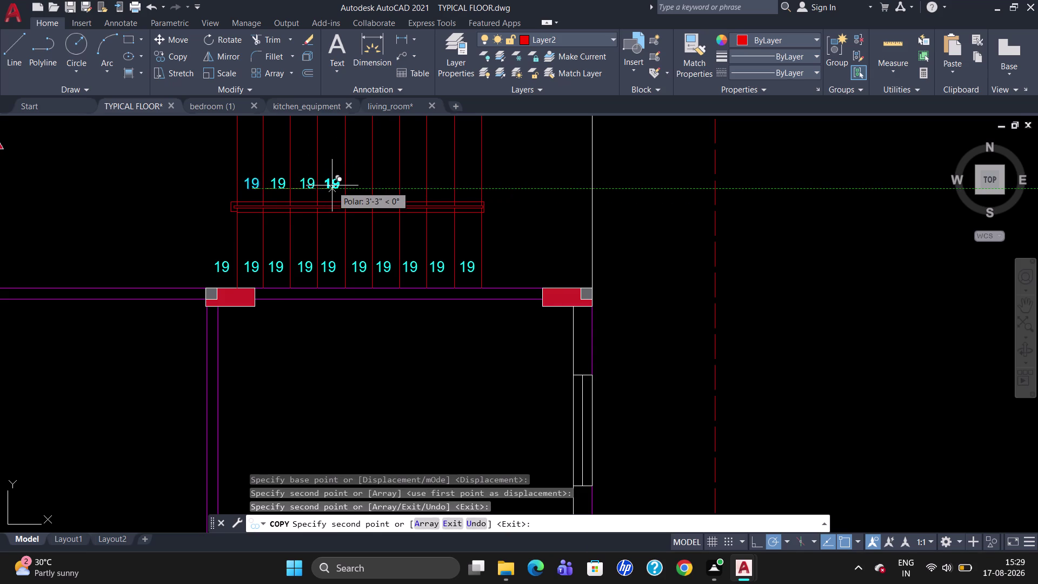
click(332, 186)
click(360, 187)
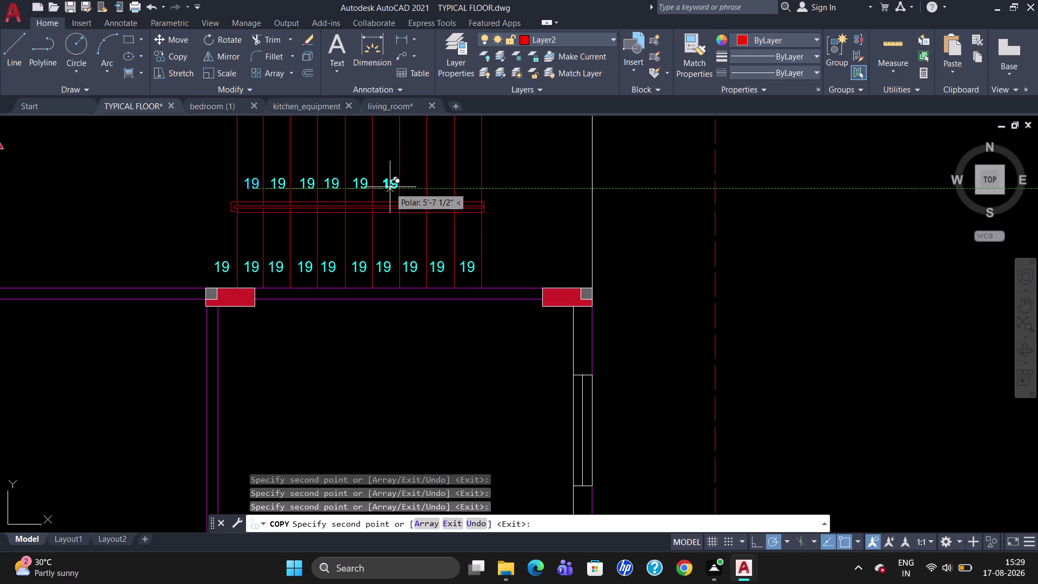
click(384, 187)
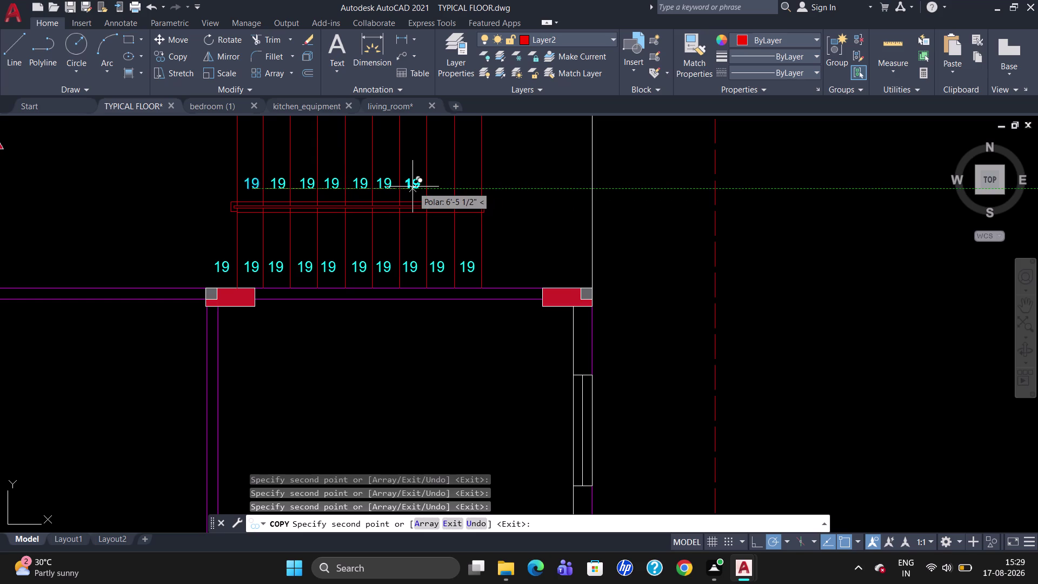
click(412, 186)
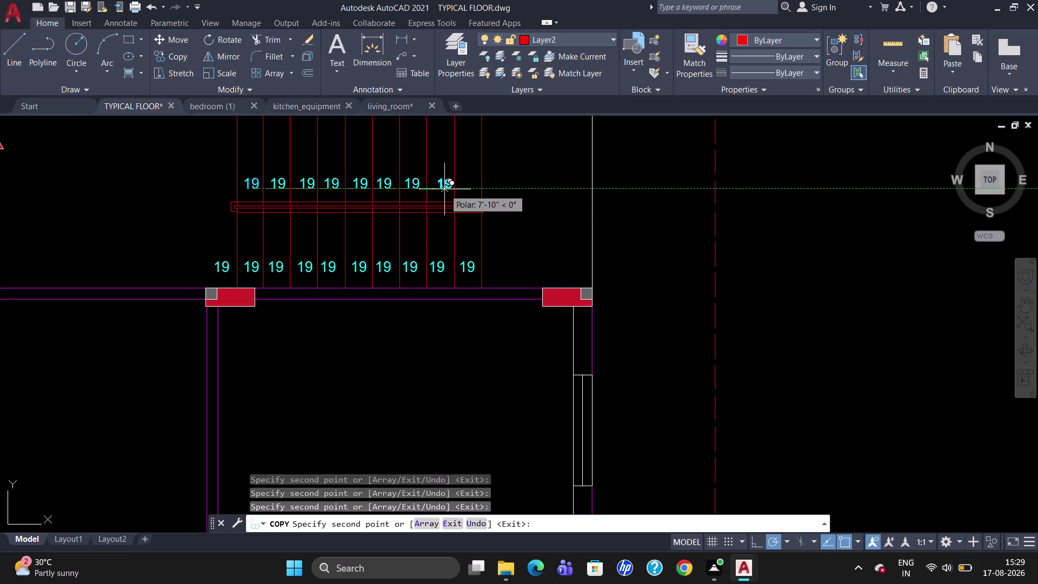
click(442, 190)
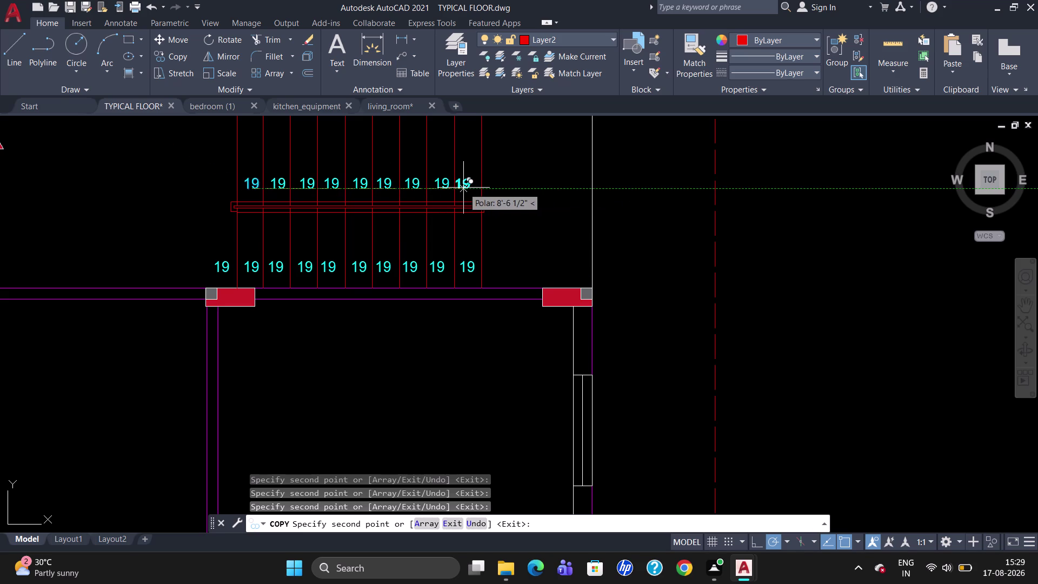
click(465, 187)
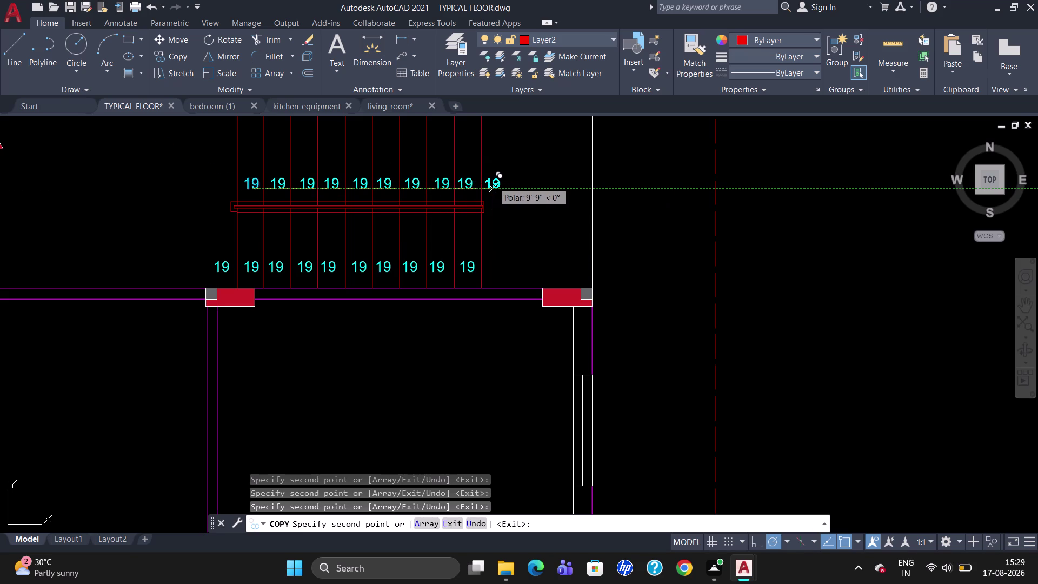
click(492, 182)
key(Escape)
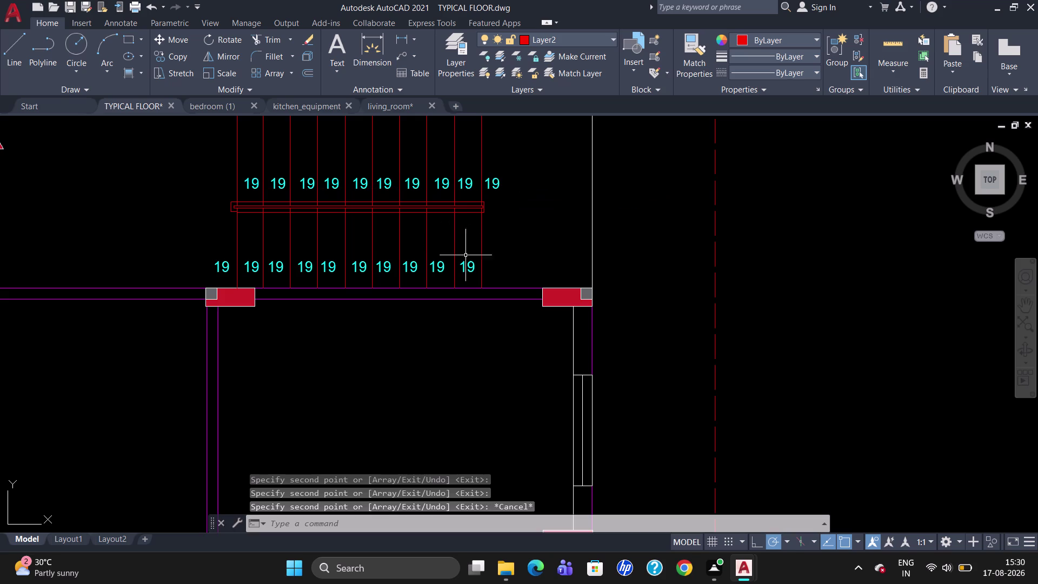
Change the rightmost lower step label from 19 to 31.
double_click(465, 266)
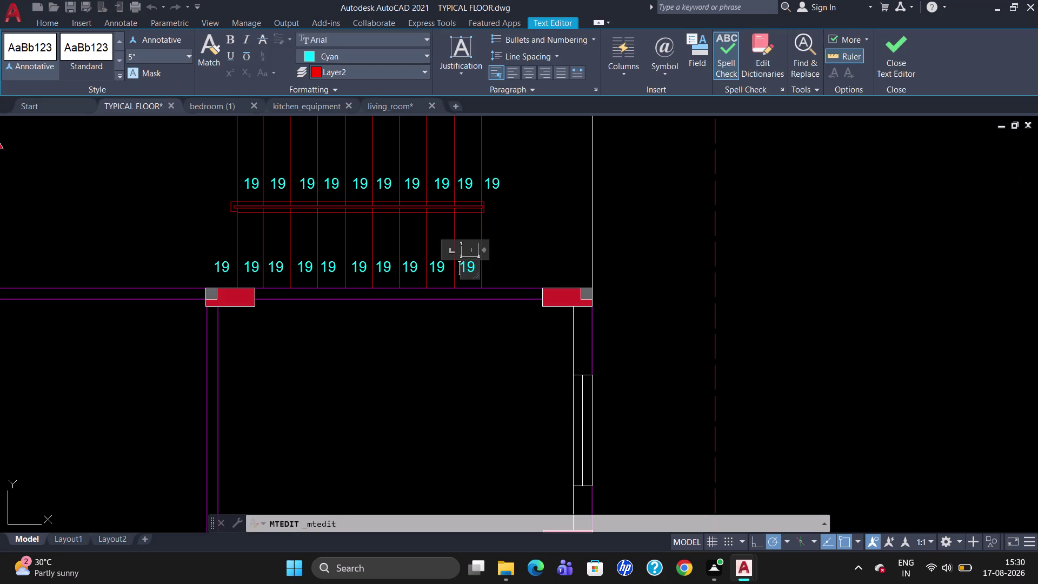
key(Right)
key(Right)
key(BackSpace)
key(BackSpace)
text(3)
text(1)
double_click(441, 266)
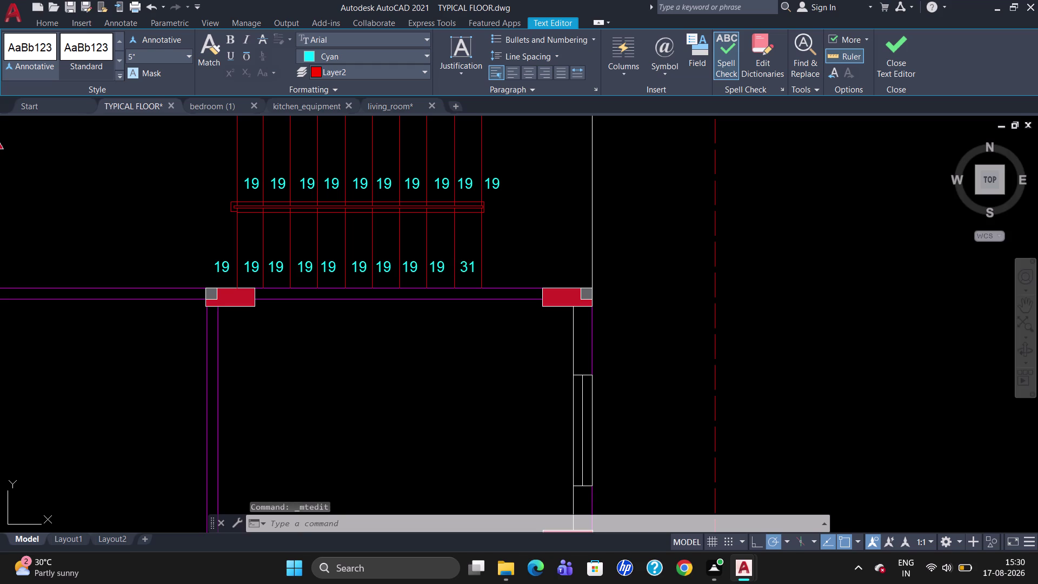
Change the second-from-right lower step label from 19 to 32.
double_click(444, 271)
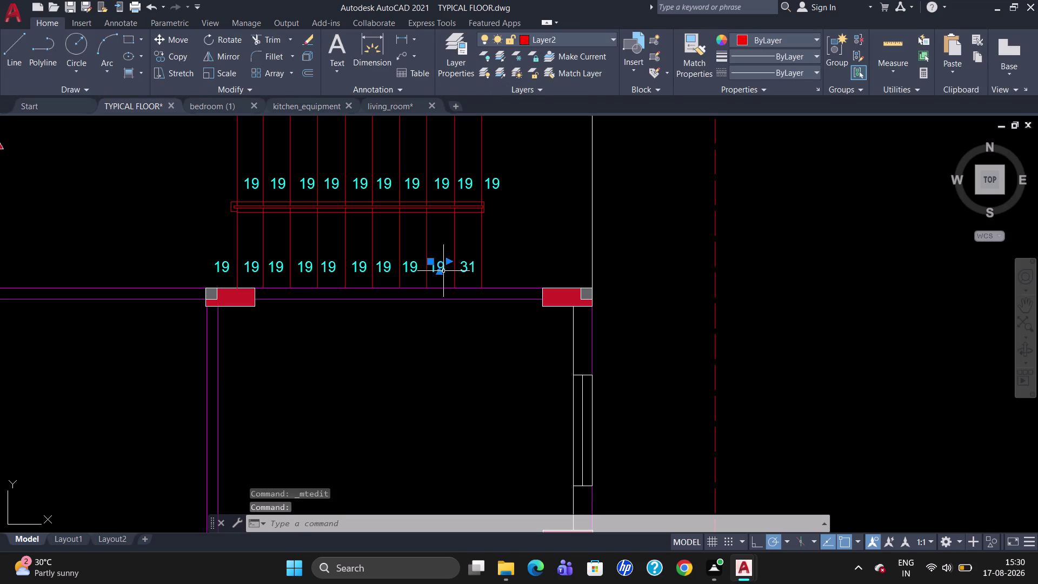
key(Right)
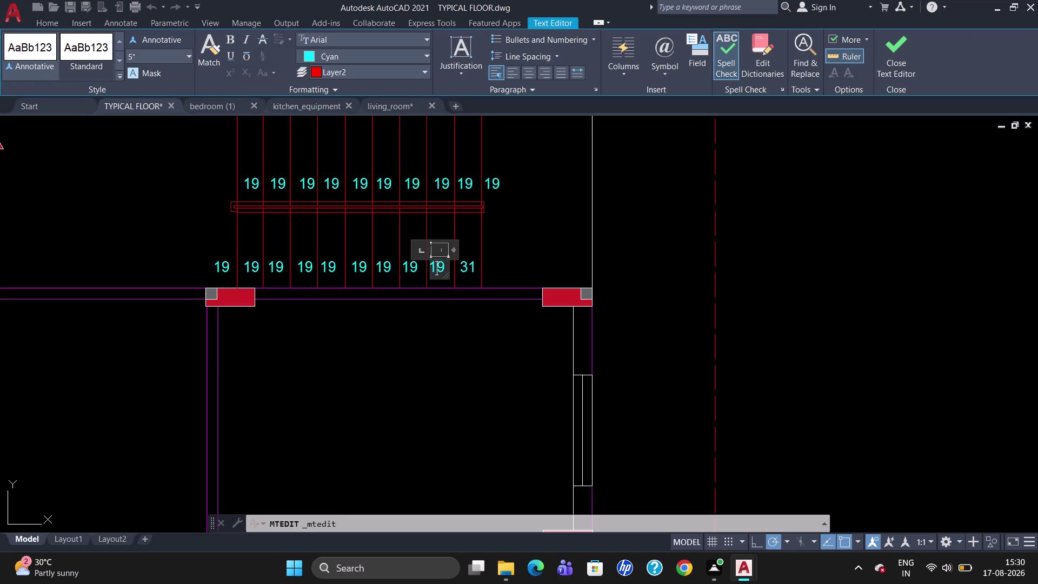
key(Right)
key(BackSpace)
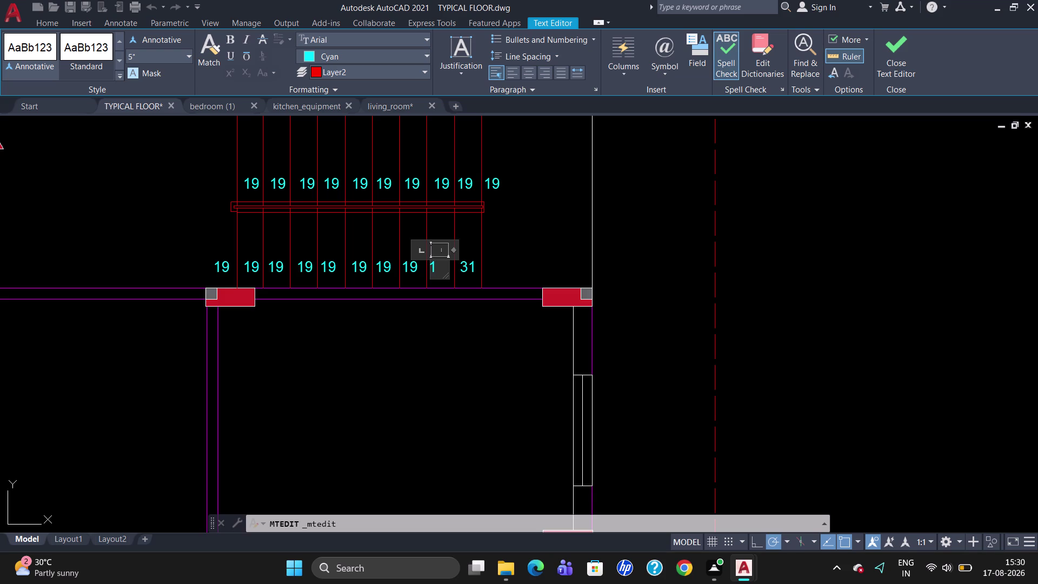
key(BackSpace)
text(32)
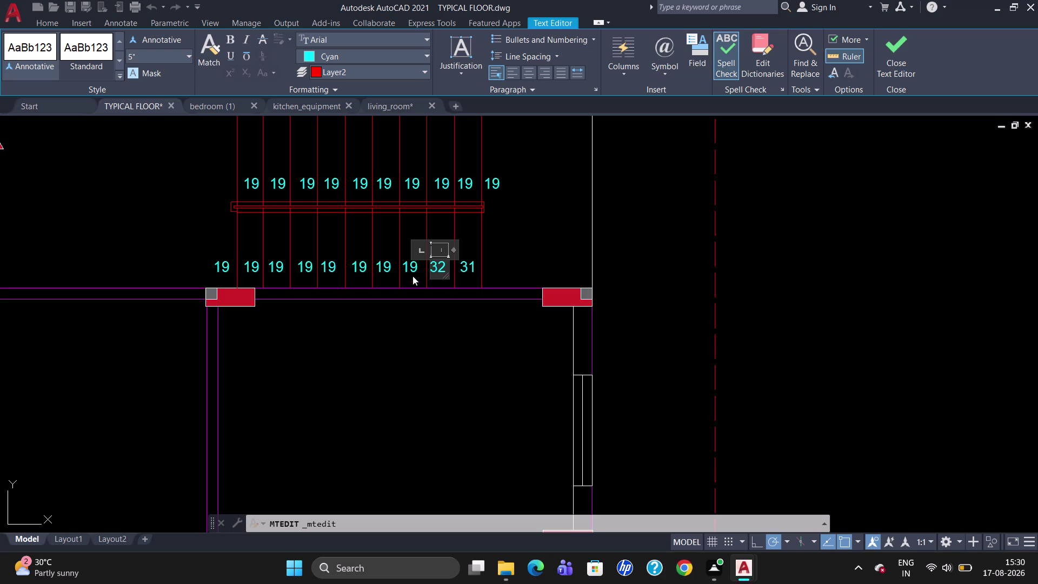
triple_click(415, 267)
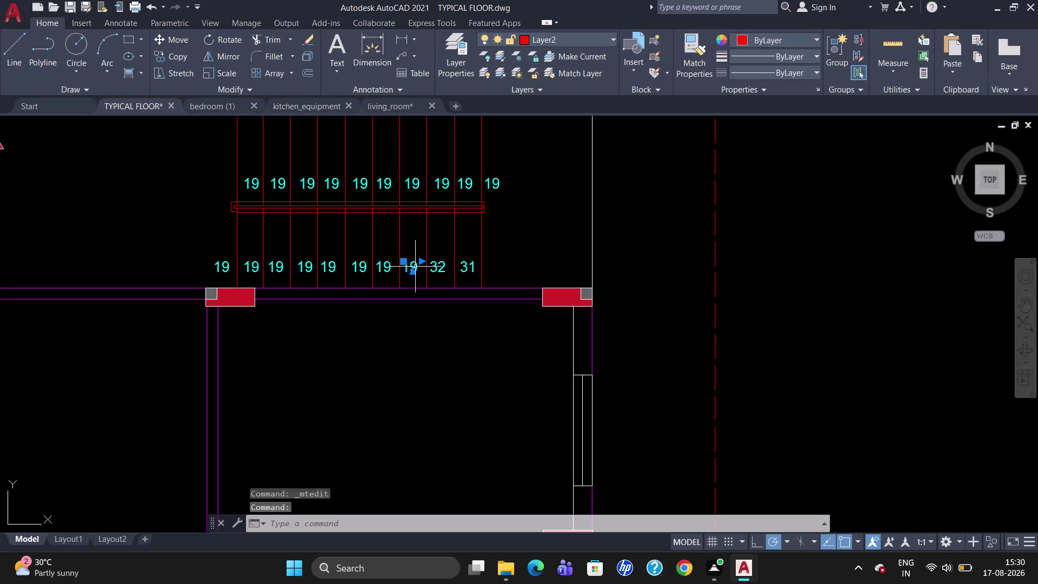
Change the third-from-right lower step label from 19 to 30.
triple_click(415, 266)
key(Right)
key(Right)
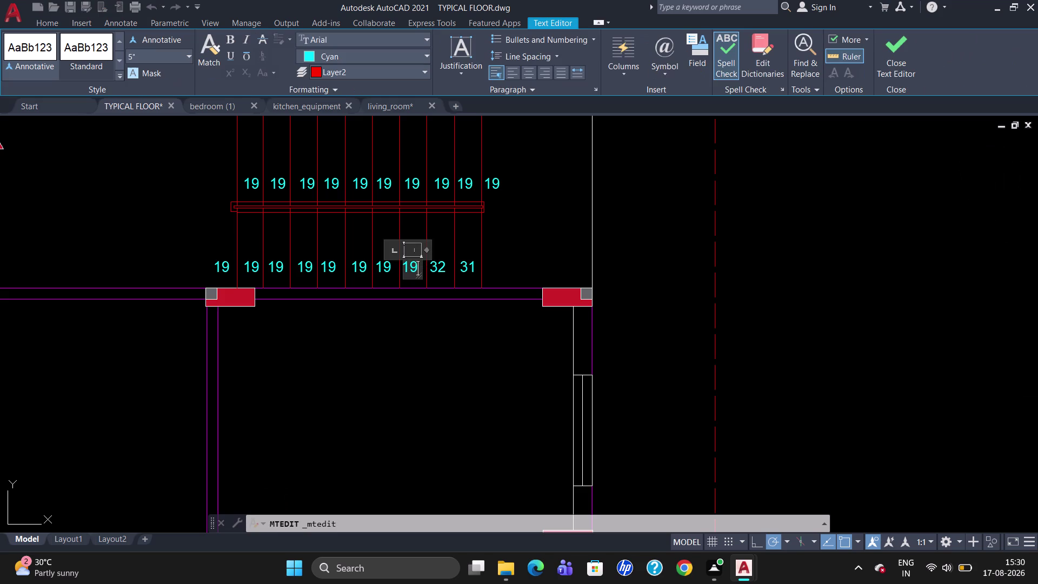
key(BackSpace)
key(BackSpace)
key(BackSpace)
text(3)
text(0)
double_click(388, 265)
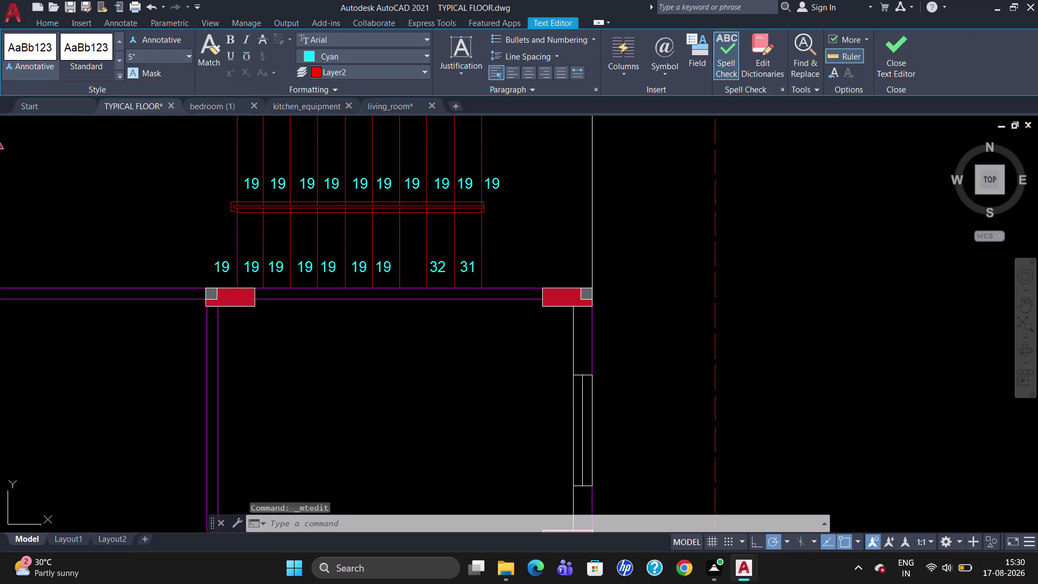
double_click(385, 266)
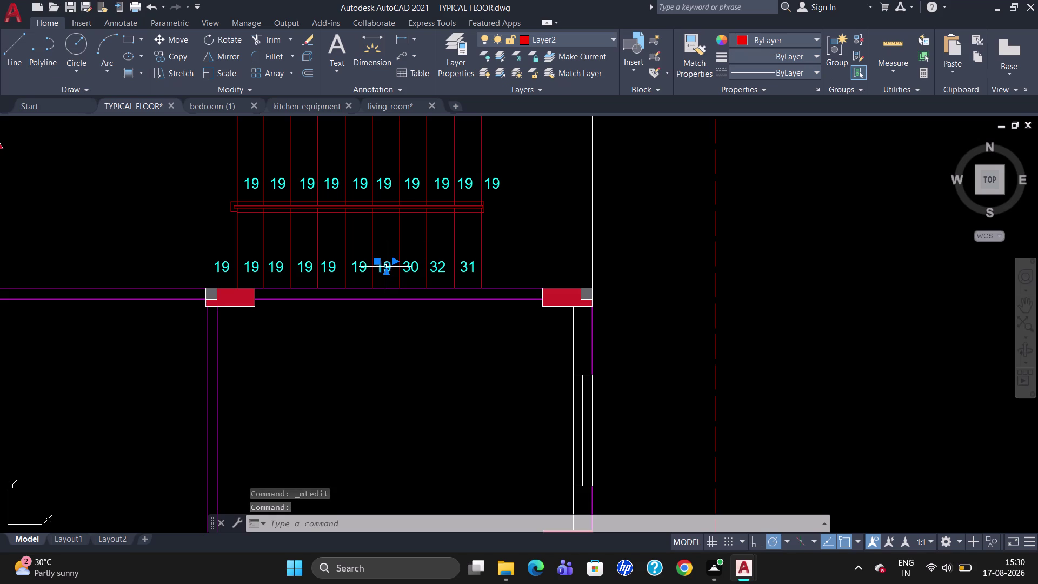
Correct the mistaken label 30 so it reads 33.
double_click(413, 269)
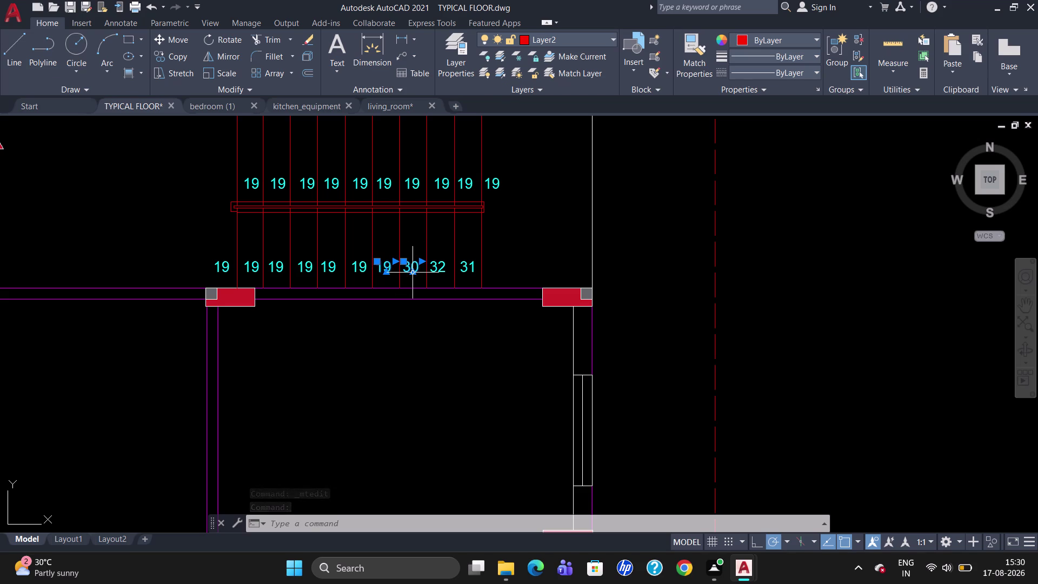
triple_click(420, 269)
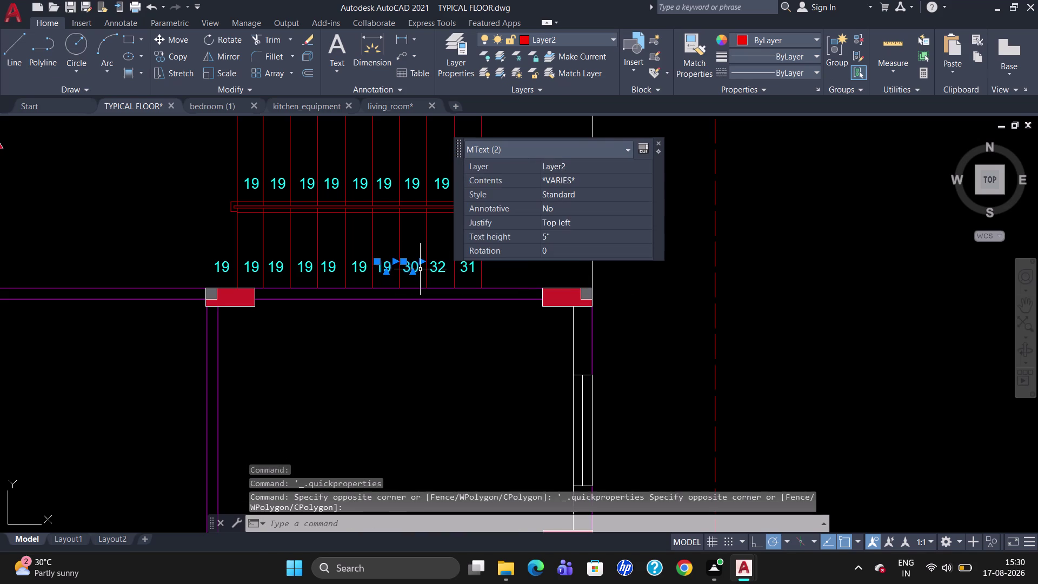
key(Escape)
triple_click(420, 269)
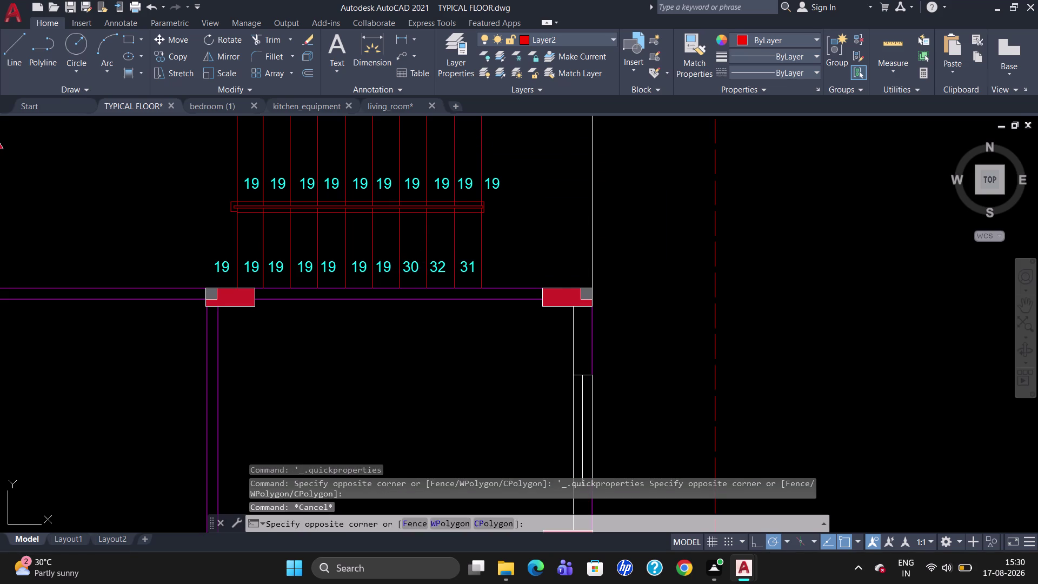
triple_click(415, 268)
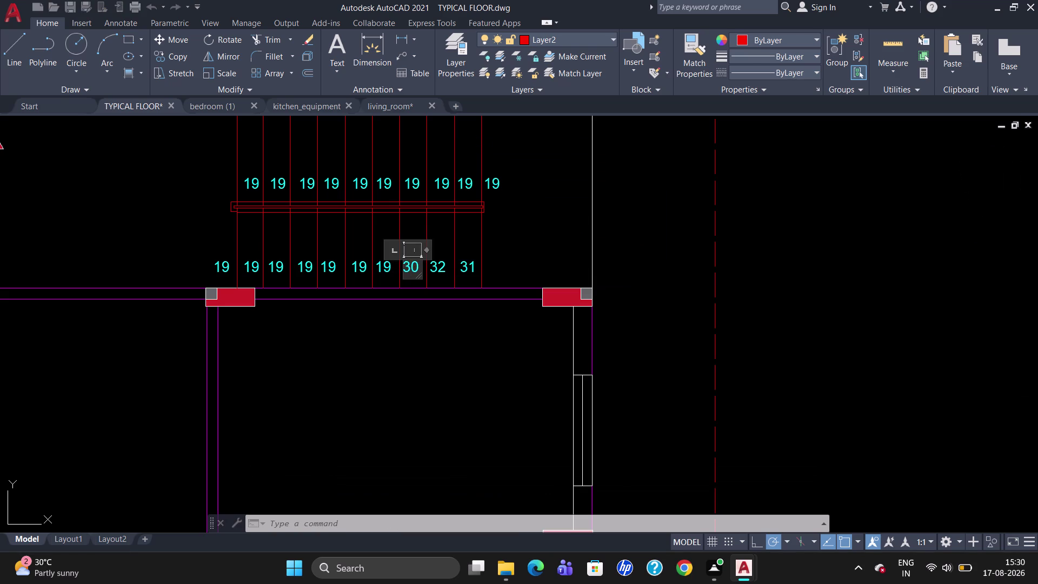
key(Right)
key(BackSpace)
key(3)
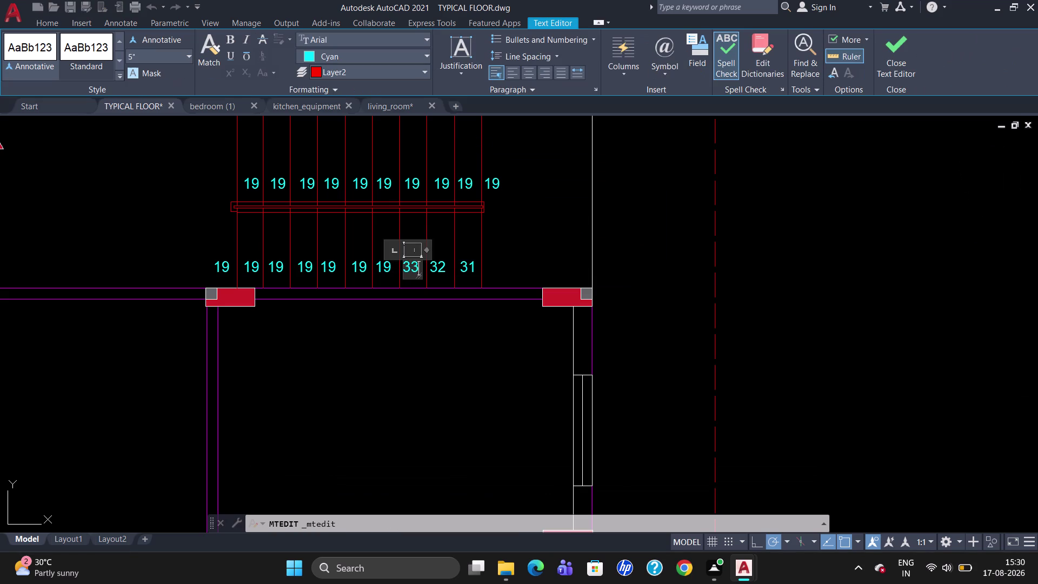
double_click(386, 265)
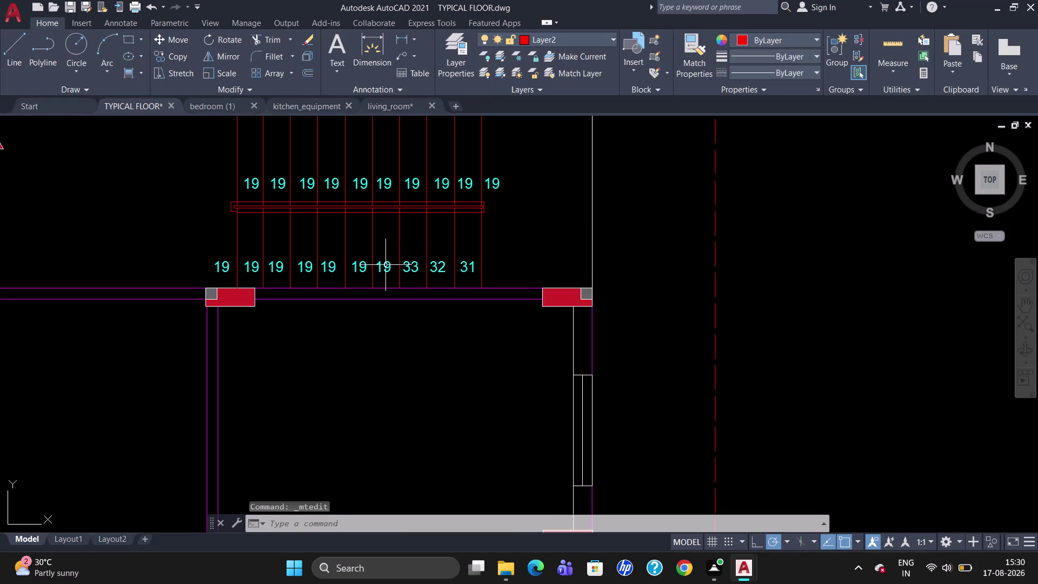
Change the 19 label left of 33 to 34.
triple_click(386, 265)
double_click(390, 265)
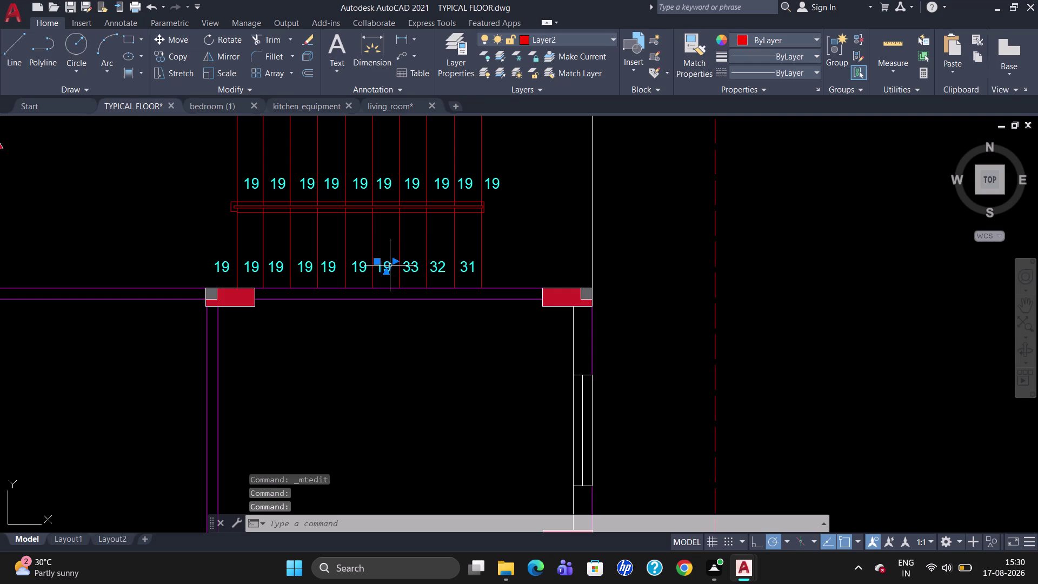
key(Right)
key(Right)
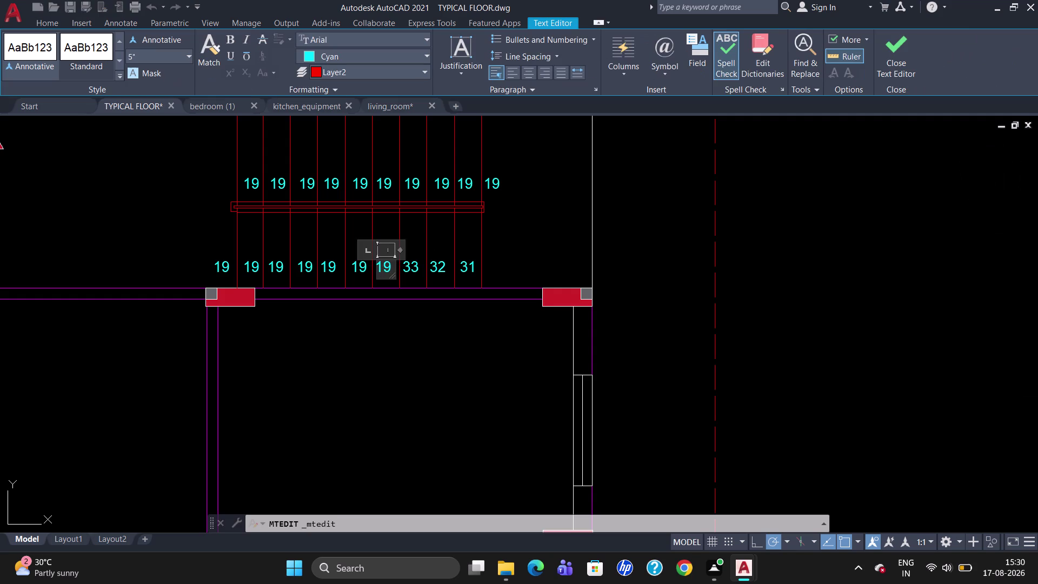
key(BackSpace)
key(BackSpace)
text(34)
triple_click(364, 273)
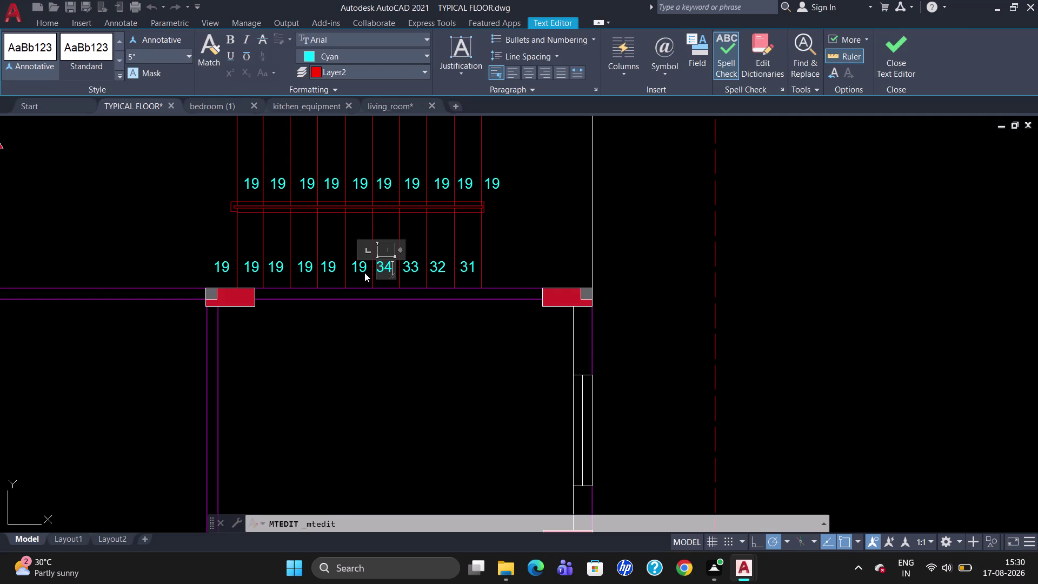
Change the 19 label left of 34 to 35, cancelling an accidental stretch.
triple_click(365, 272)
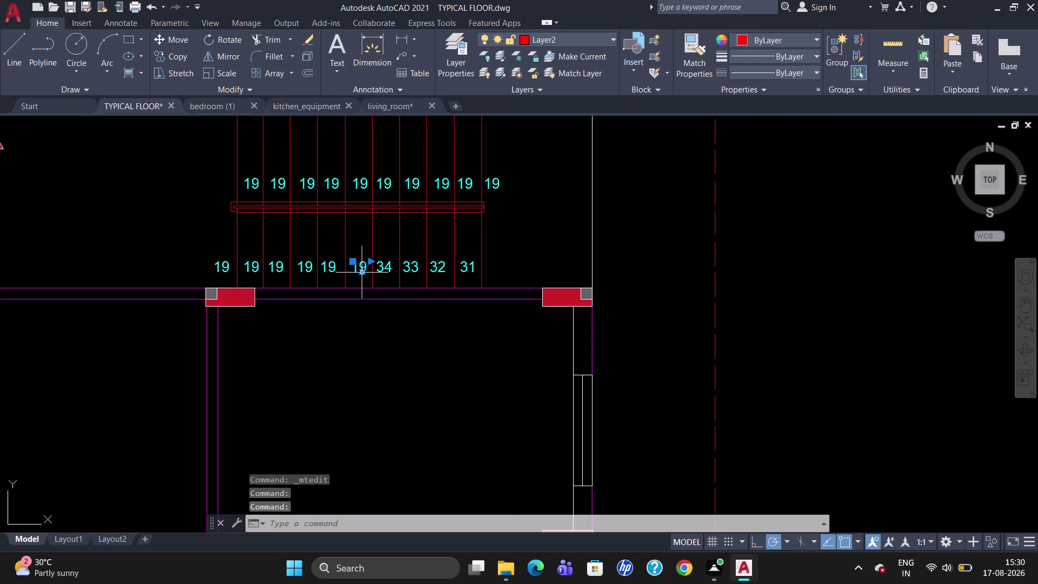
double_click(364, 270)
key(Escape)
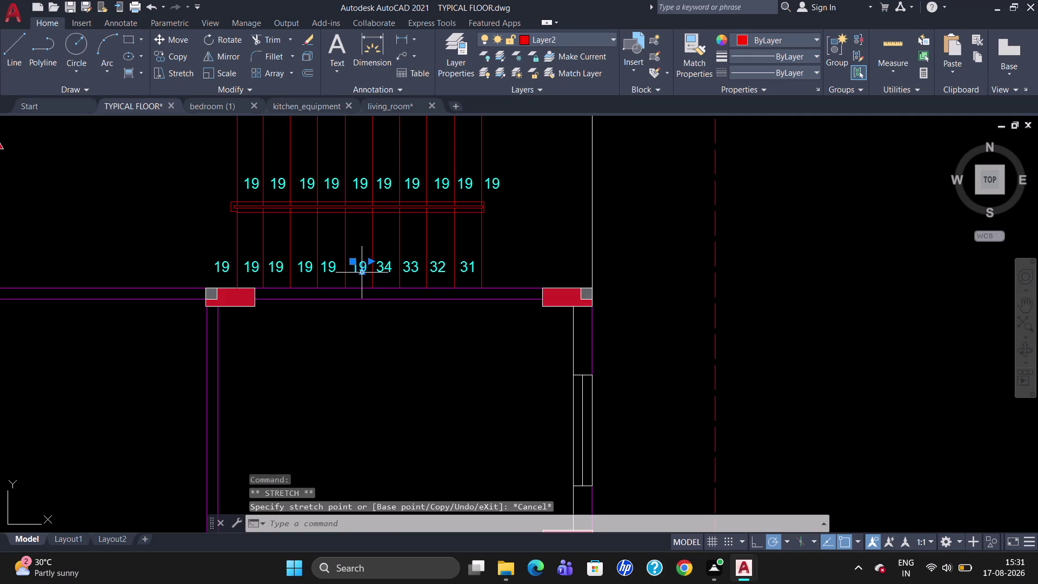
triple_click(364, 267)
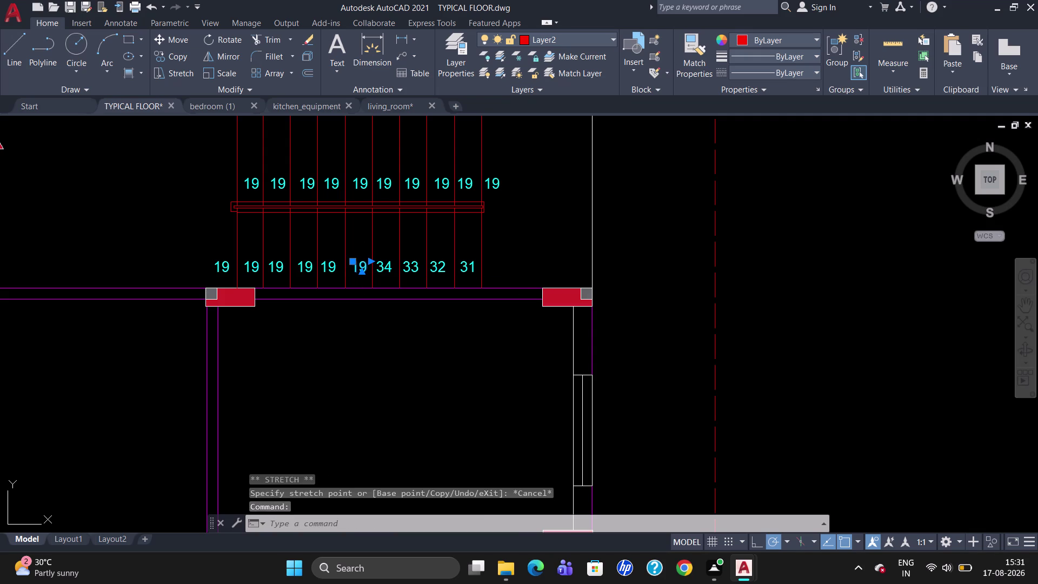
key(Right)
key(Right)
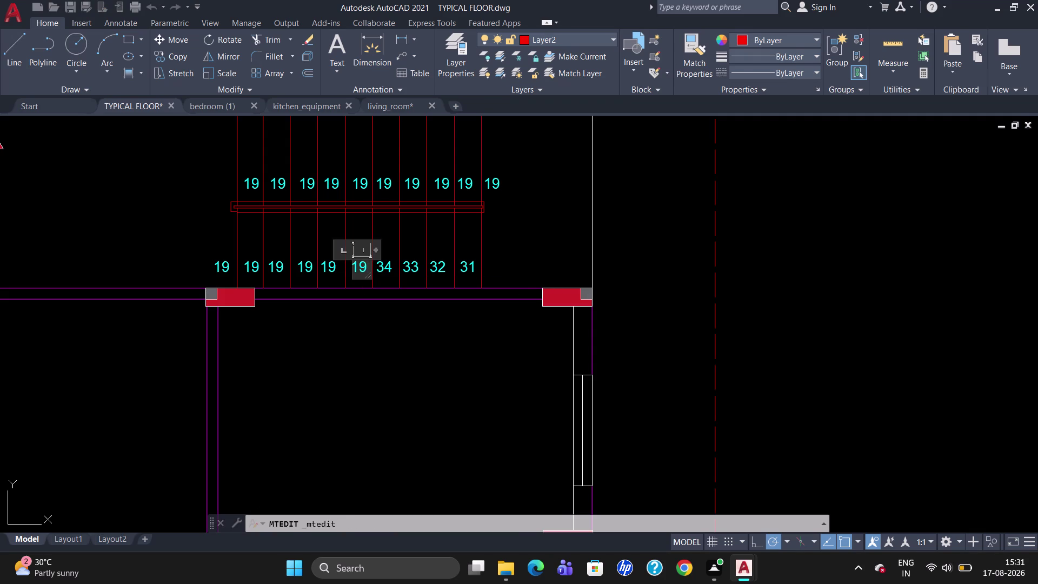
key(BackSpace)
key(BackSpace)
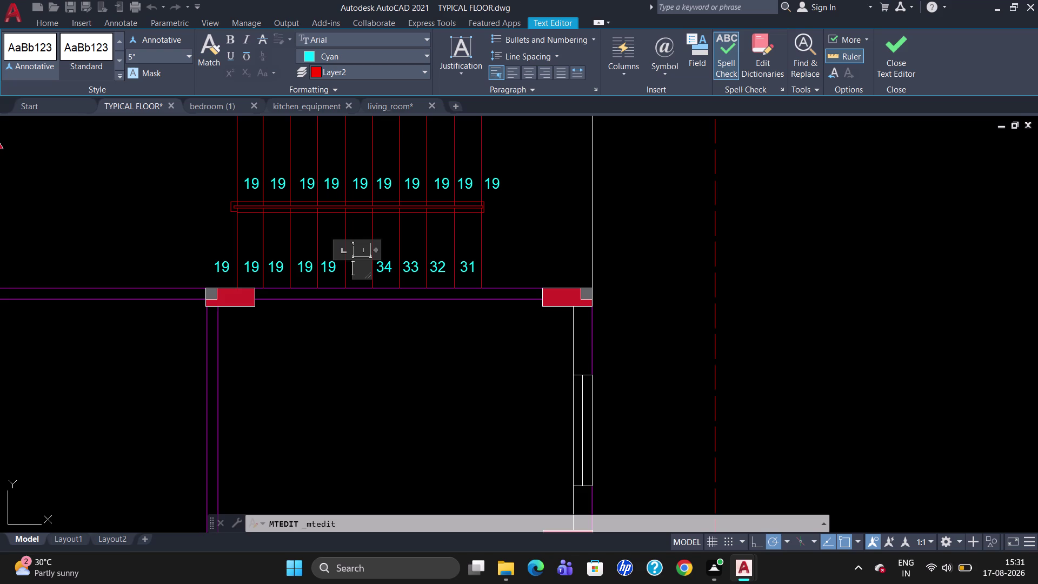
text(35)
triple_click(306, 265)
click(305, 266)
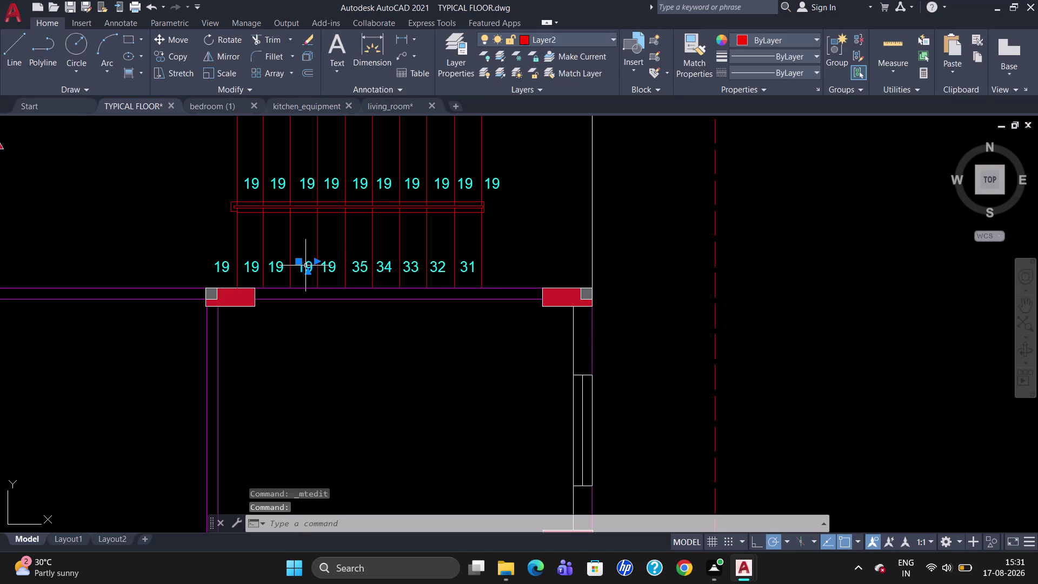
Change the fourth lower label from the left from 19 to 17.
double_click(306, 266)
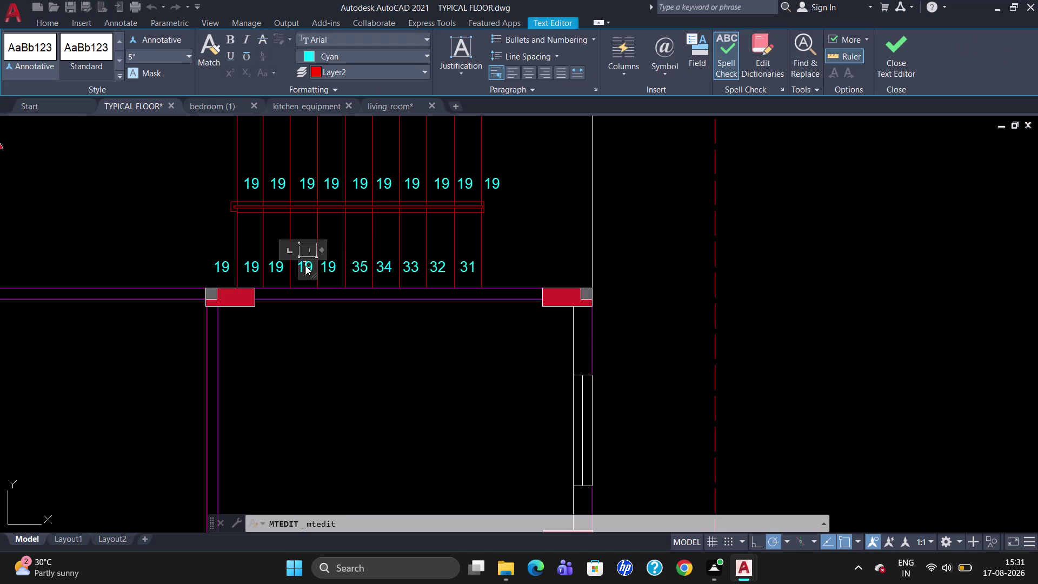
key(Right)
key(Right)
key(BackSpace)
key(BackSpace)
text(1)
text(7)
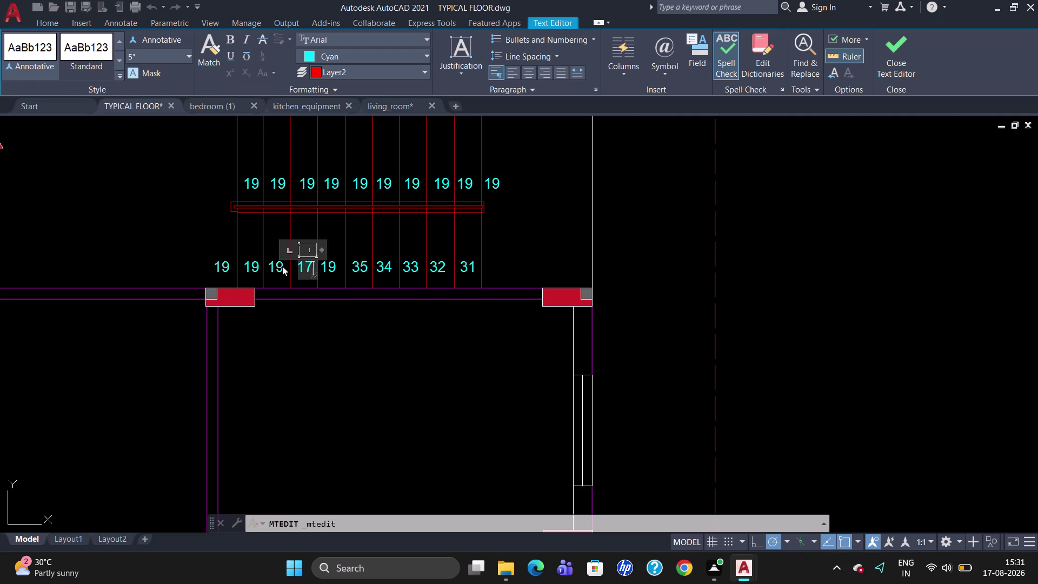
click(283, 266)
Change the third lower label from the left from 19 to 18.
triple_click(279, 268)
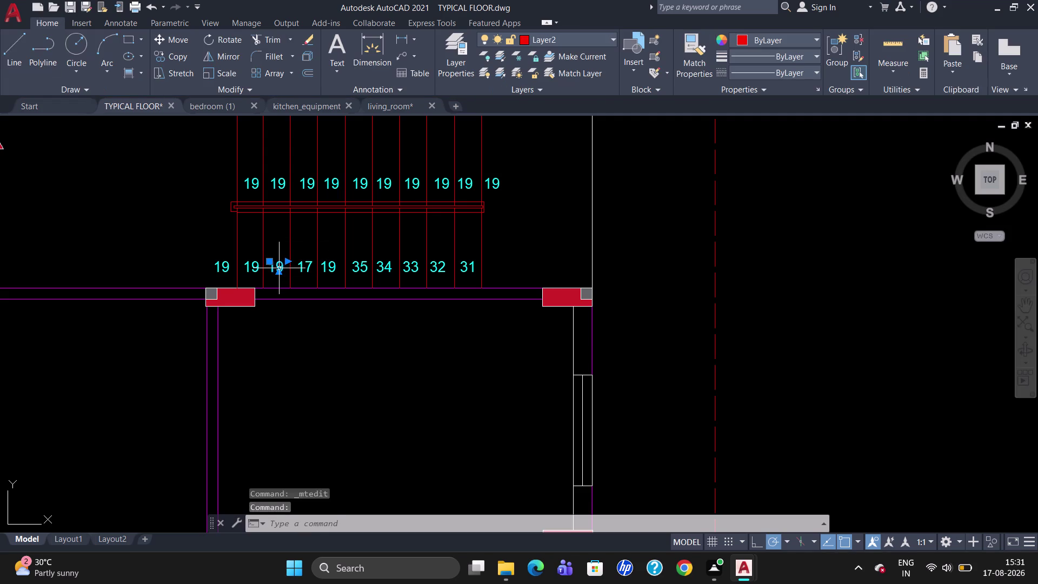
triple_click(279, 264)
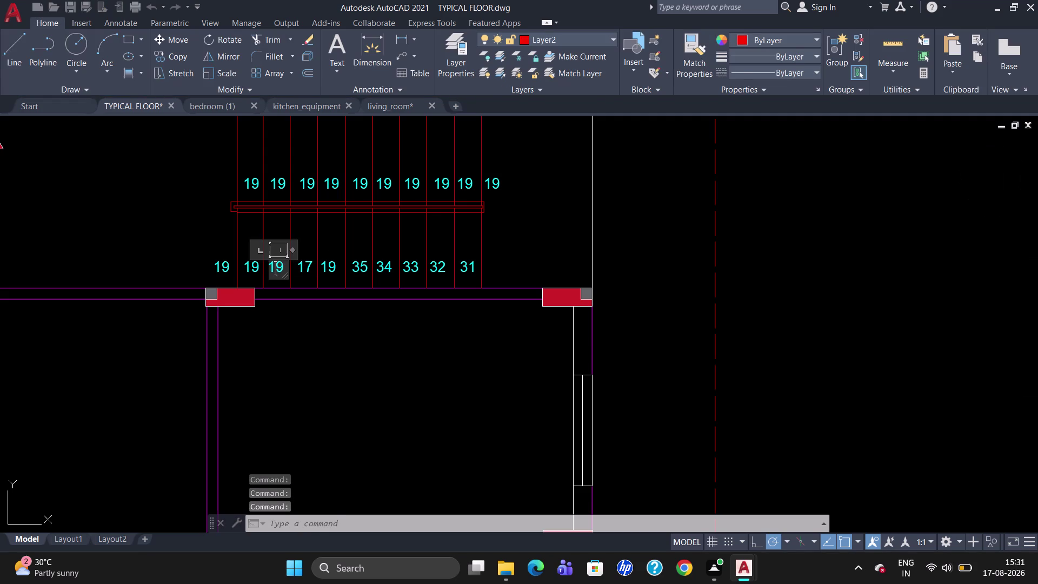
key(Right)
key(BackSpace)
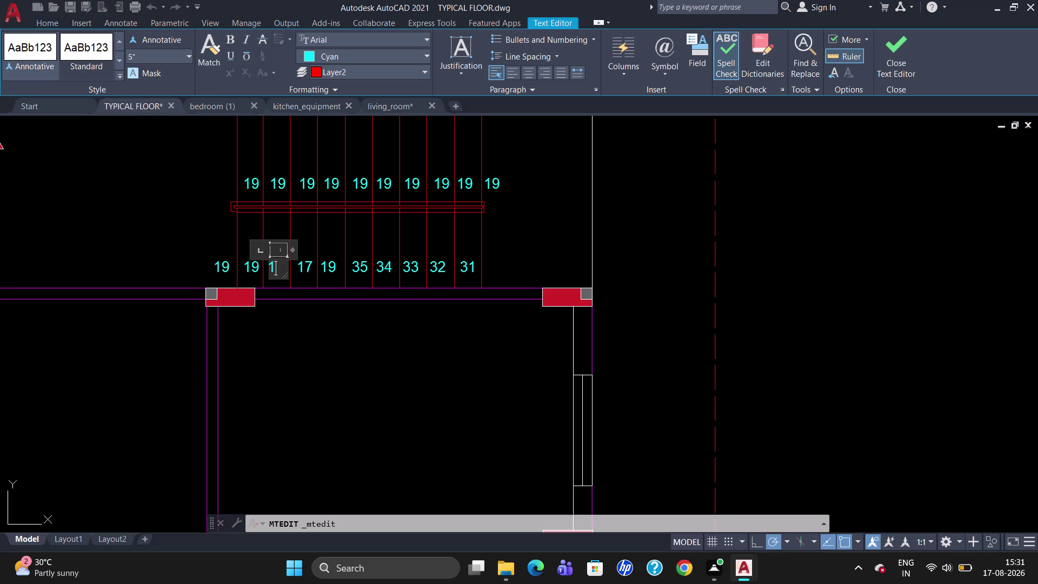
key(6)
key(BackSpace)
key(8)
click(227, 265)
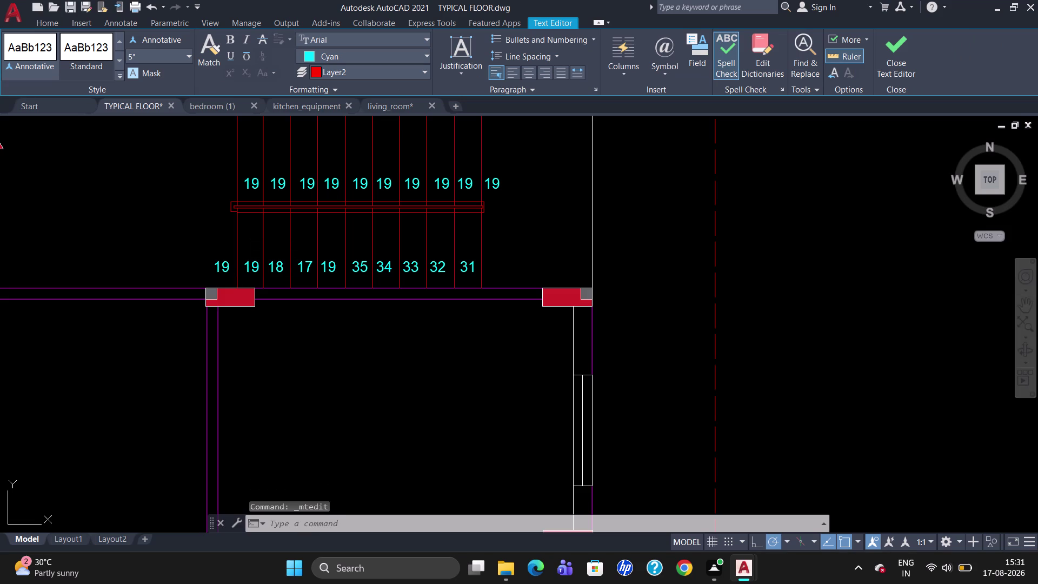
triple_click(222, 268)
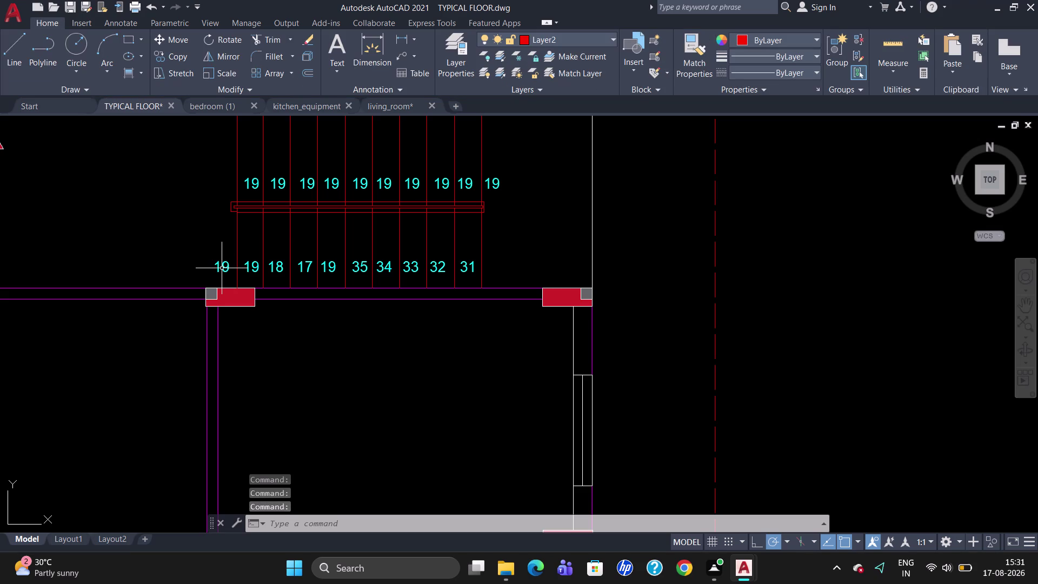
Change the first lower label from 19 to 20, removing a stray leftover digit.
double_click(221, 268)
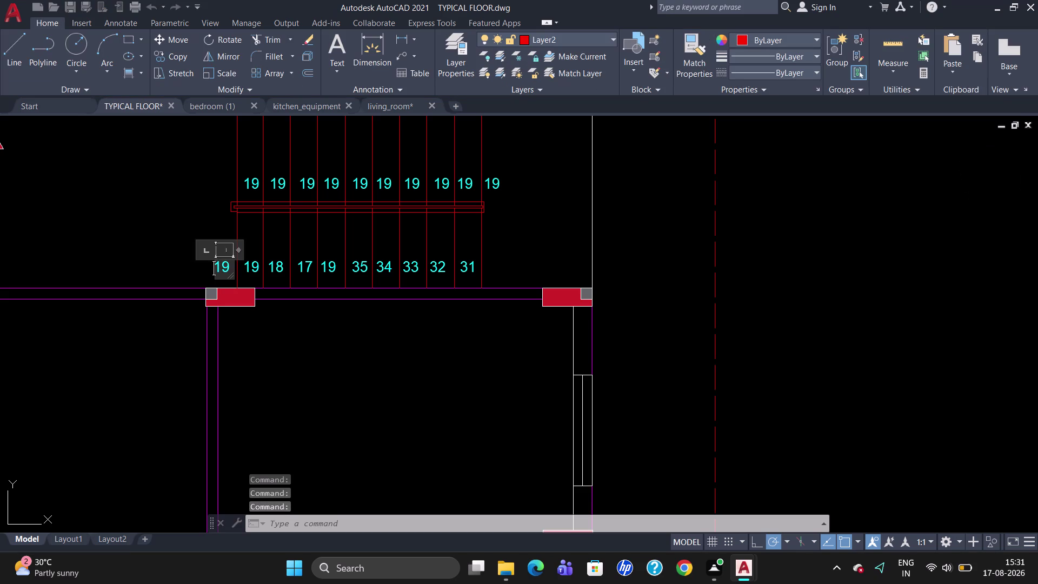
key(Right)
key(Right)
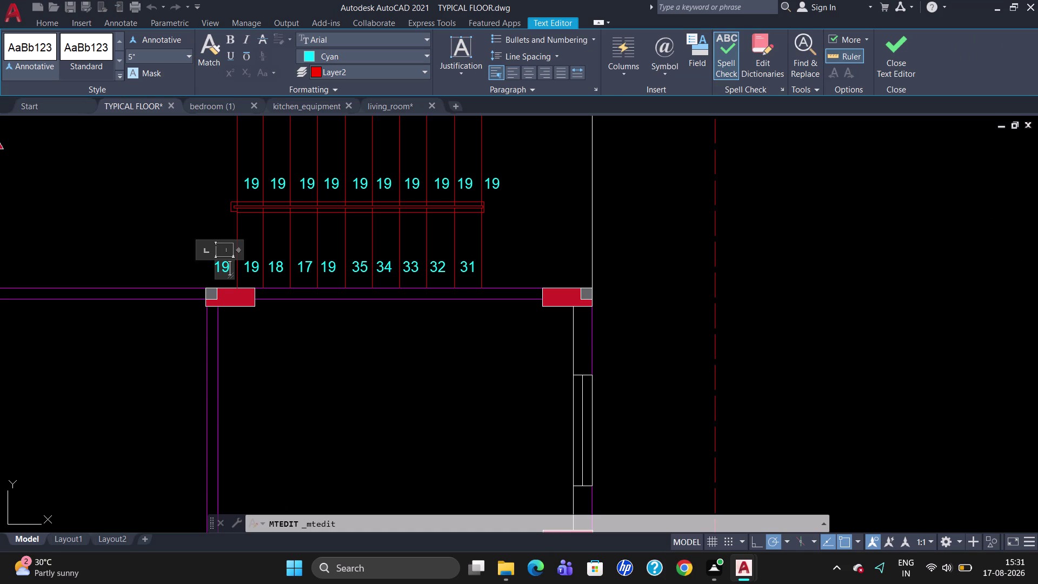
key(BackSpace)
text(20)
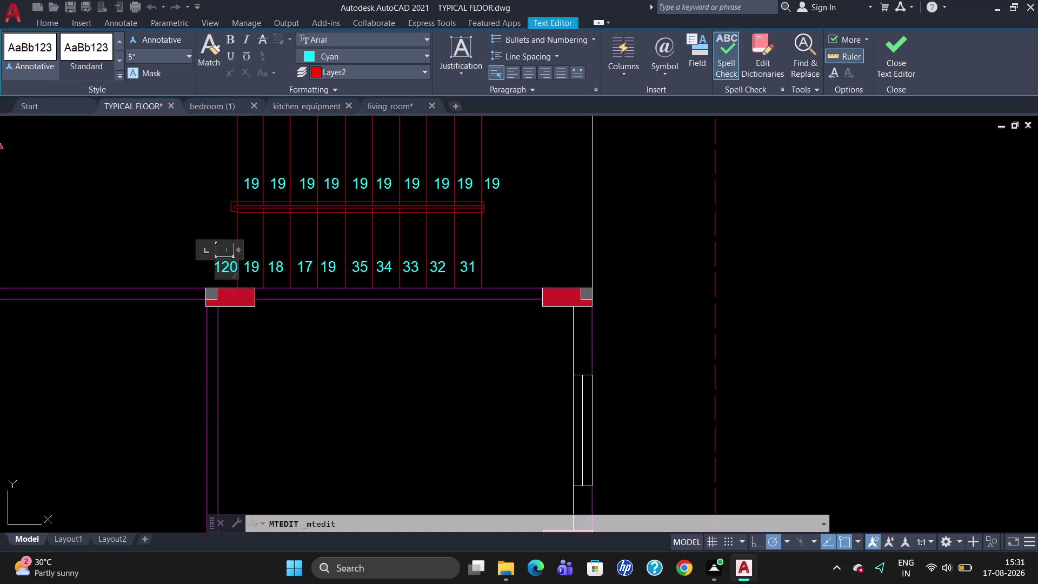
click(222, 266)
key(BackSpace)
triple_click(254, 180)
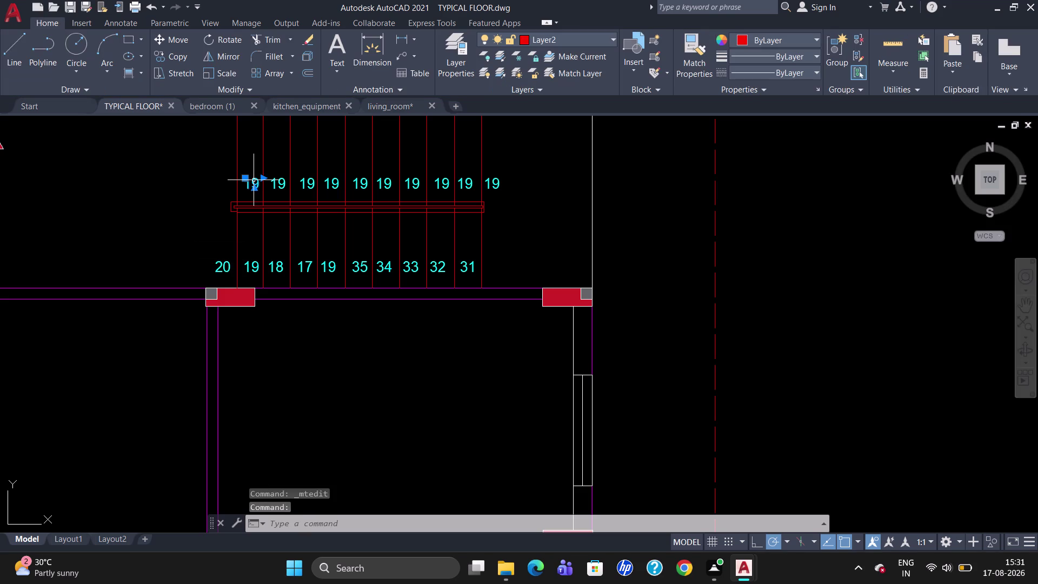
Renumber the first upper step label to 21.
double_click(257, 182)
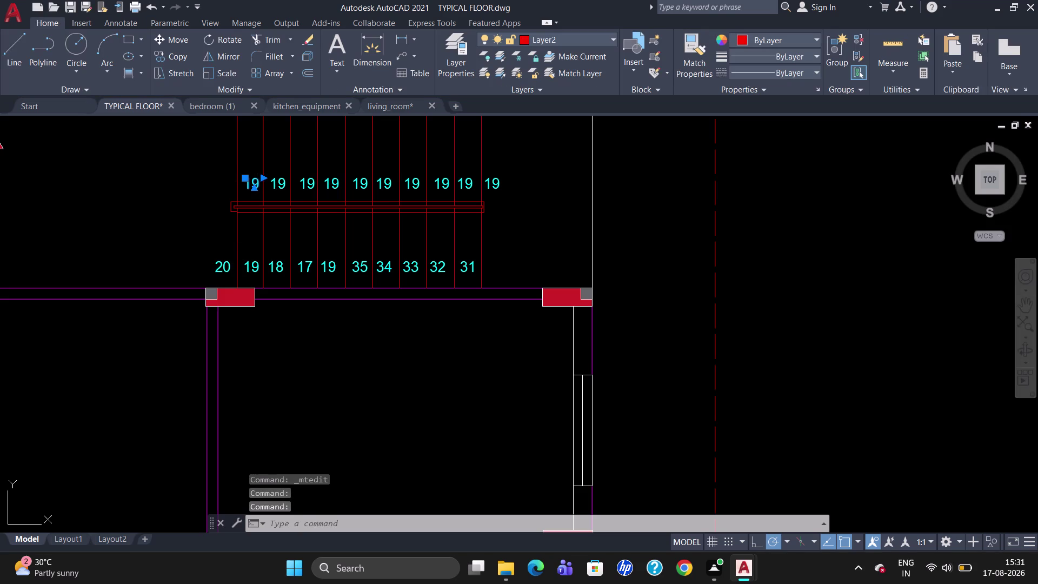
key(Right)
key(Right)
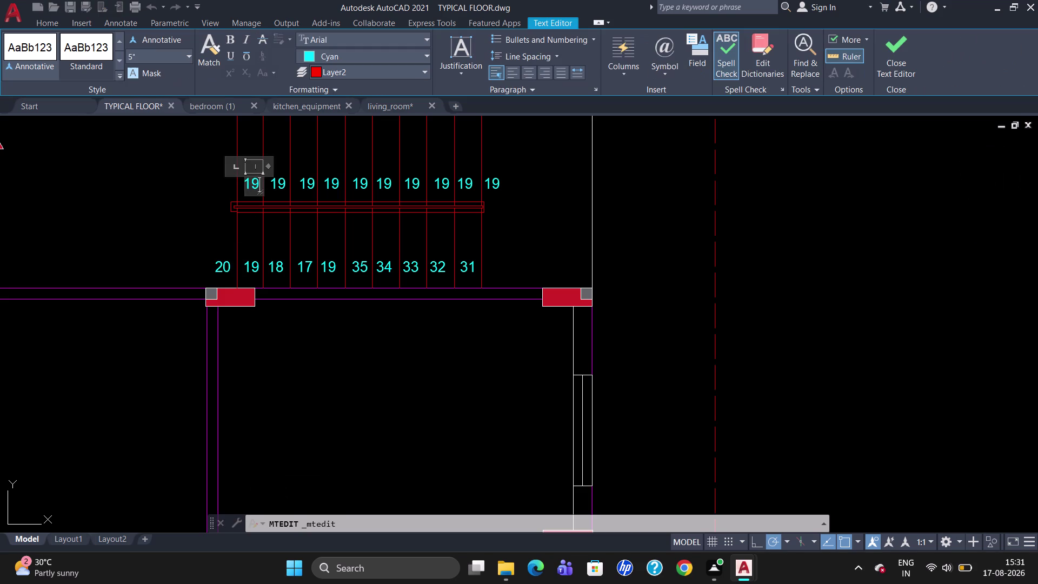
key(BackSpace)
key(Left)
key(2)
triple_click(280, 182)
click(281, 181)
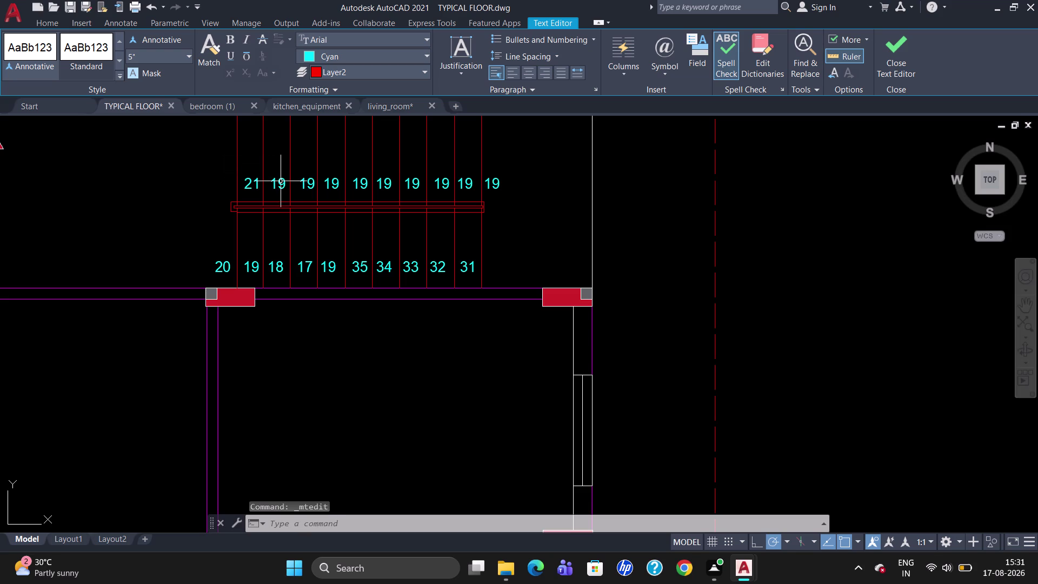
triple_click(280, 181)
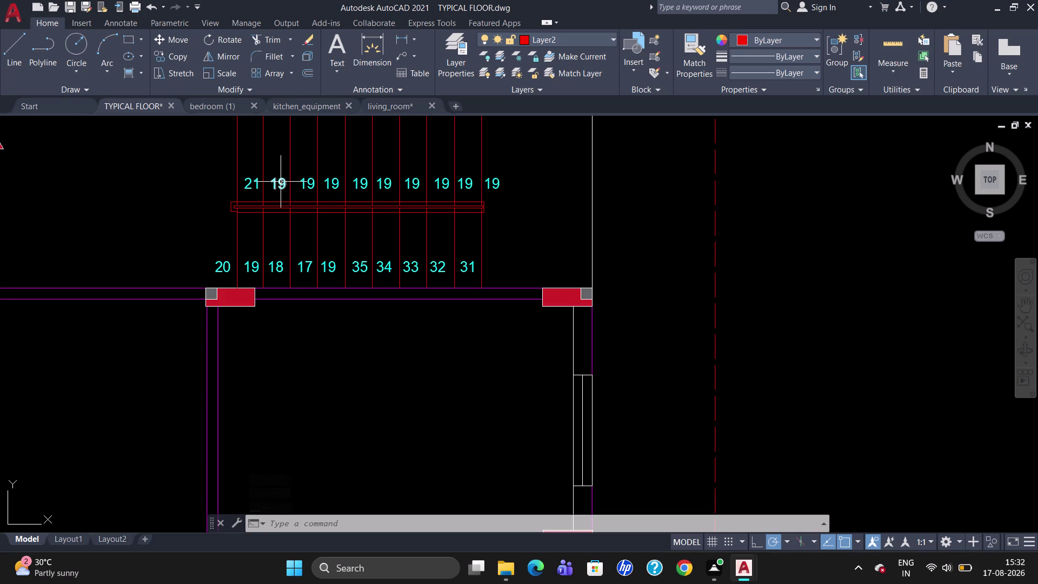
Replace the second upper step label with 22.
triple_click(281, 184)
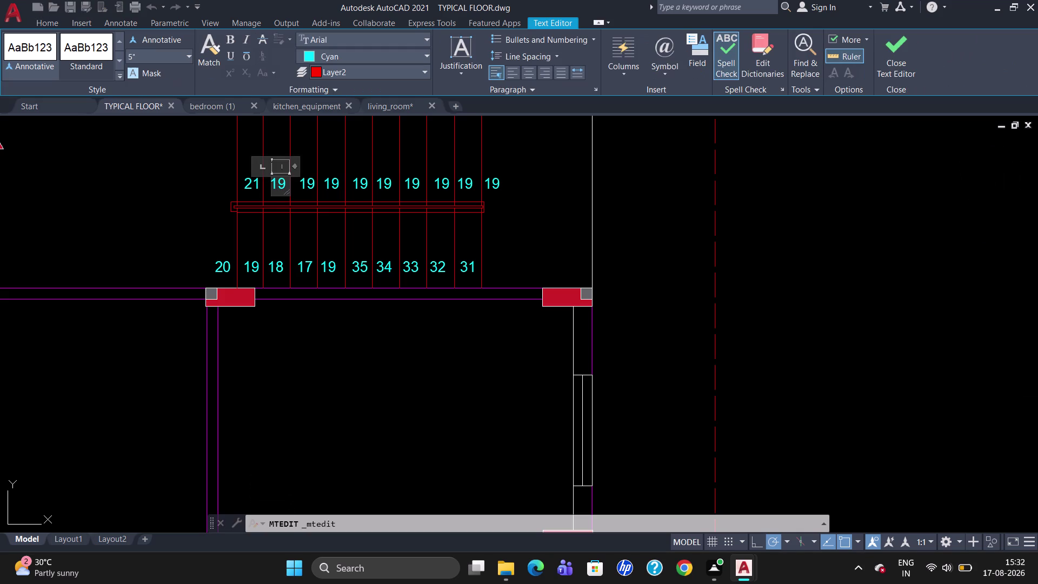
key(Right)
key(BackSpace)
key(BackSpace)
key(2)
key(2)
click(310, 182)
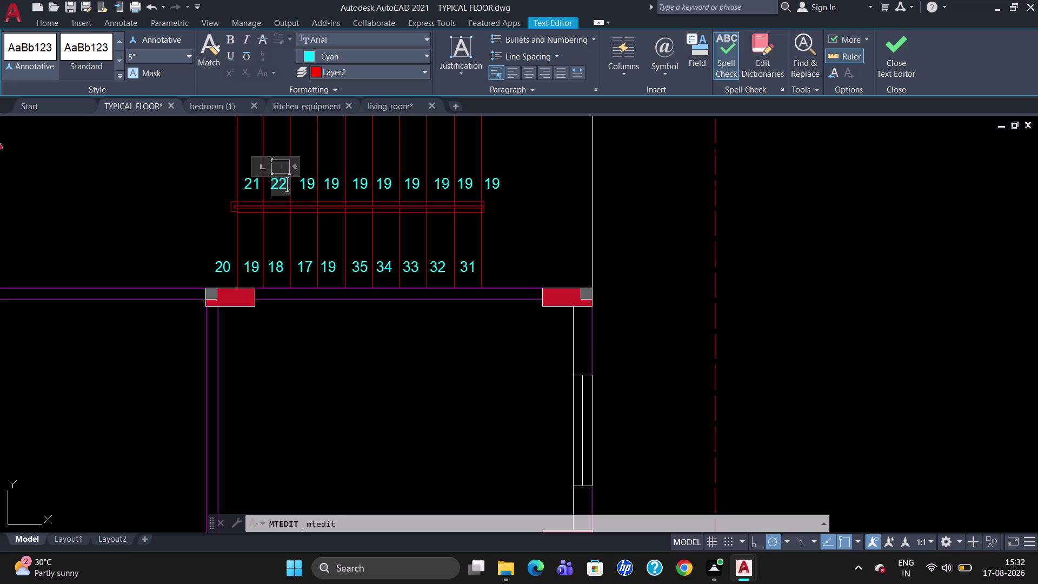
click(310, 183)
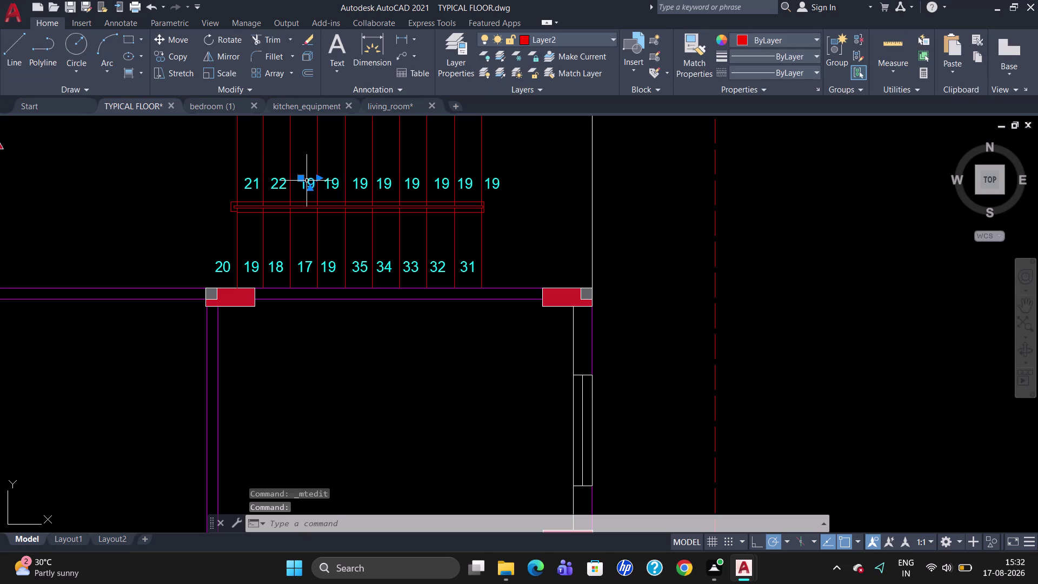
Renumber the third upper step label to 23.
click(293, 179)
key(Escape)
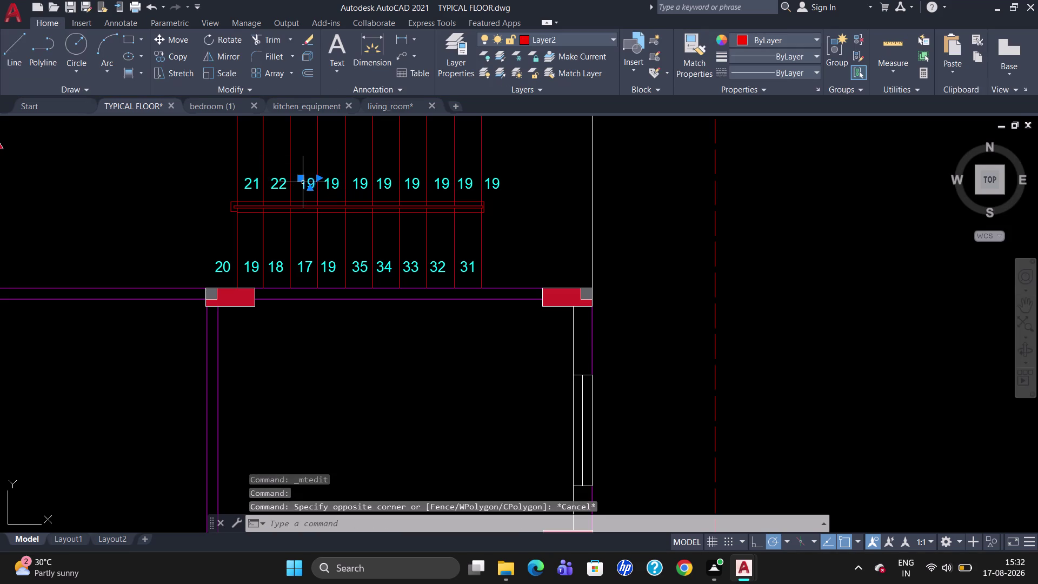
double_click(310, 182)
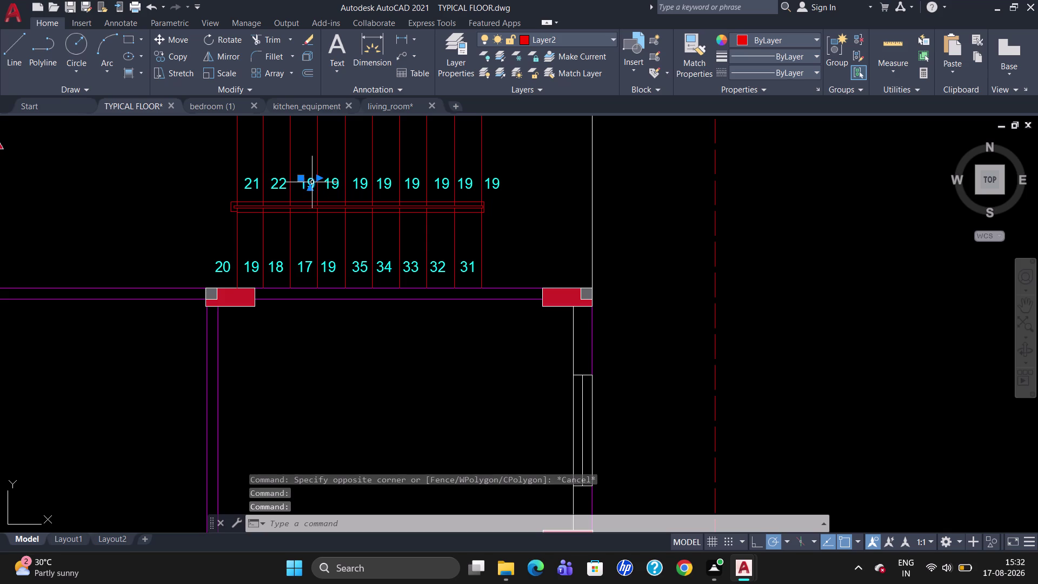
double_click(312, 182)
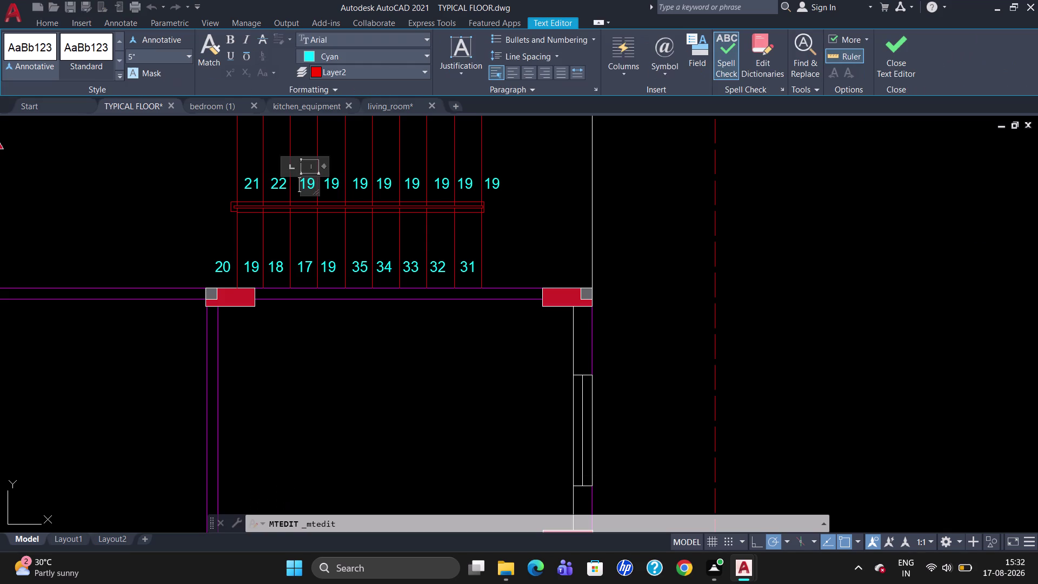
key(Right)
key(Right)
key(BackSpace)
key(BackSpace)
text(2)
text(3)
click(331, 178)
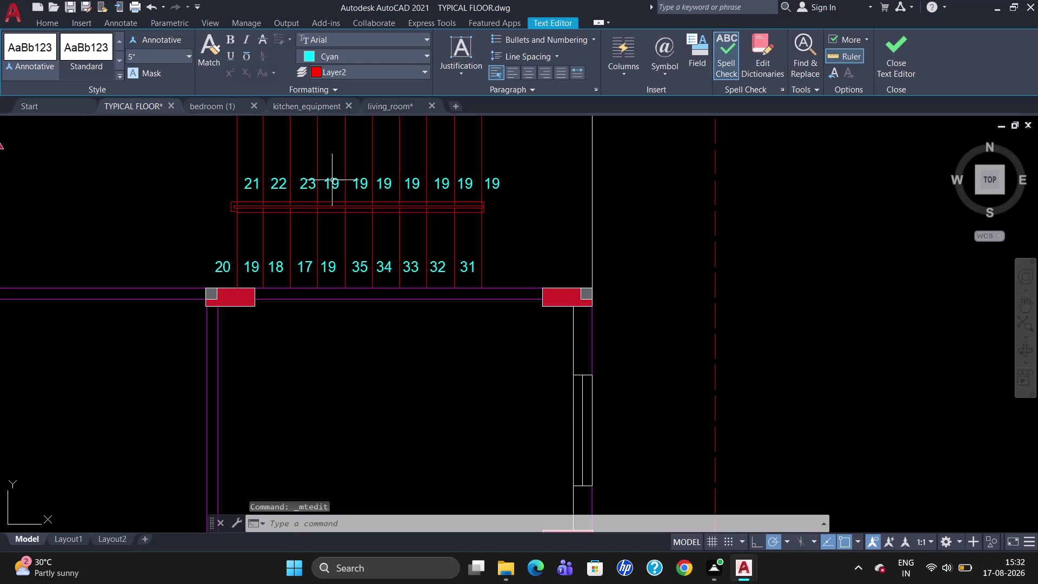
Renumber the fourth upper step label to 24.
double_click(334, 182)
double_click(337, 182)
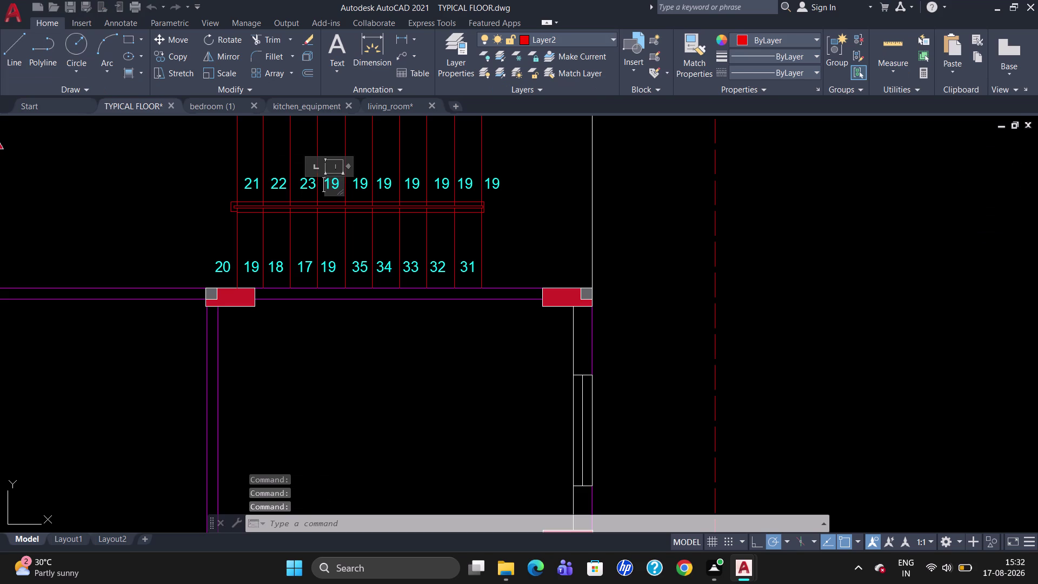
key(Right)
key(Right)
key(BackSpace)
key(BackSpace)
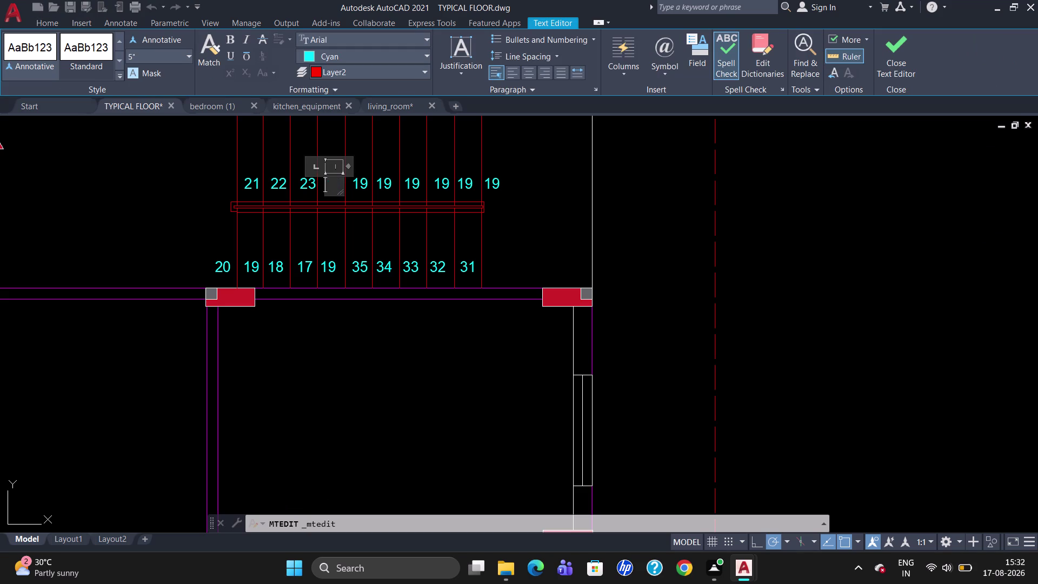
text(24)
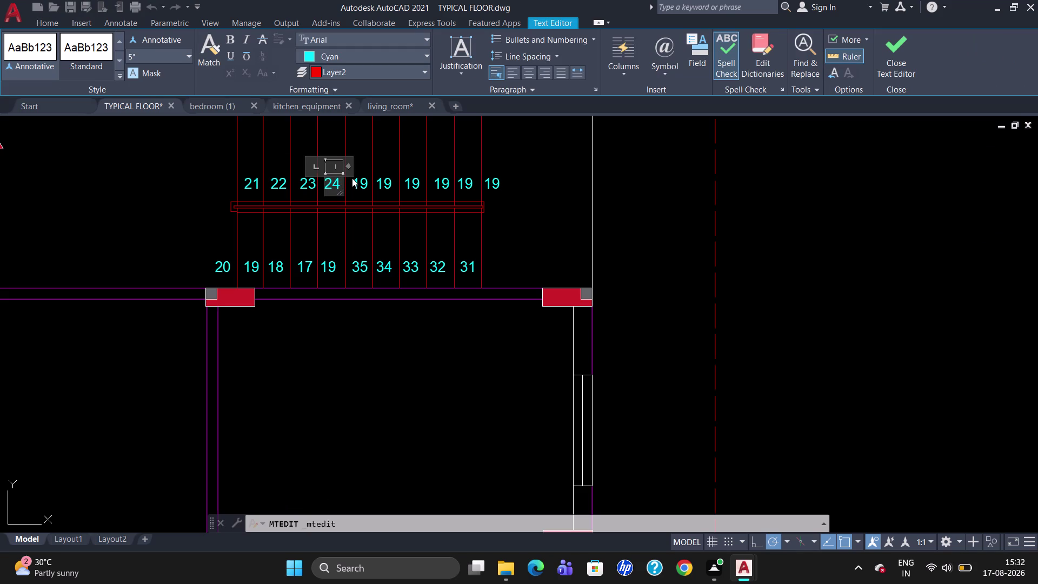
click(361, 178)
triple_click(348, 187)
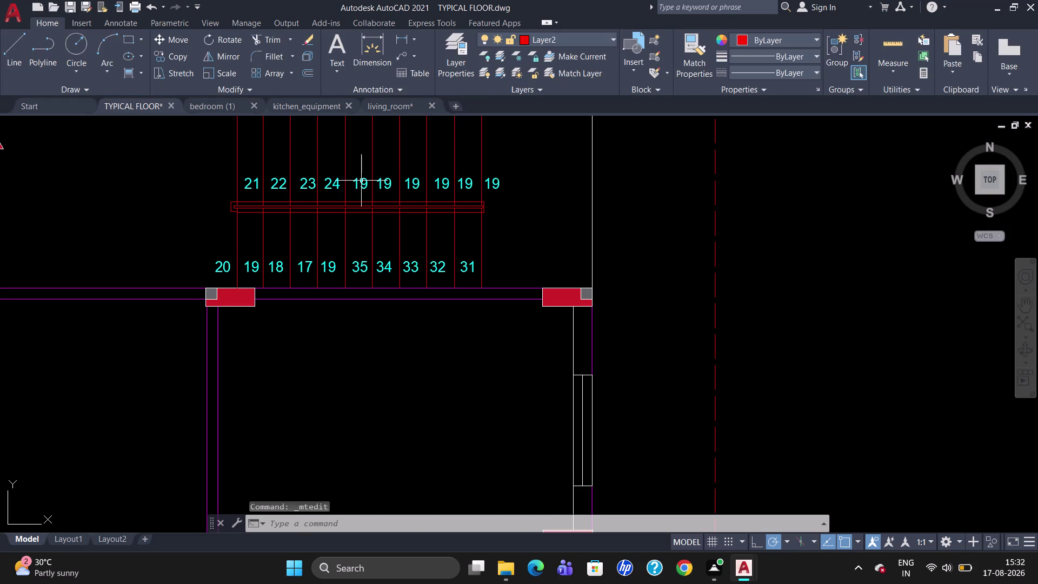
Renumber the fifth upper step label to 25.
double_click(363, 182)
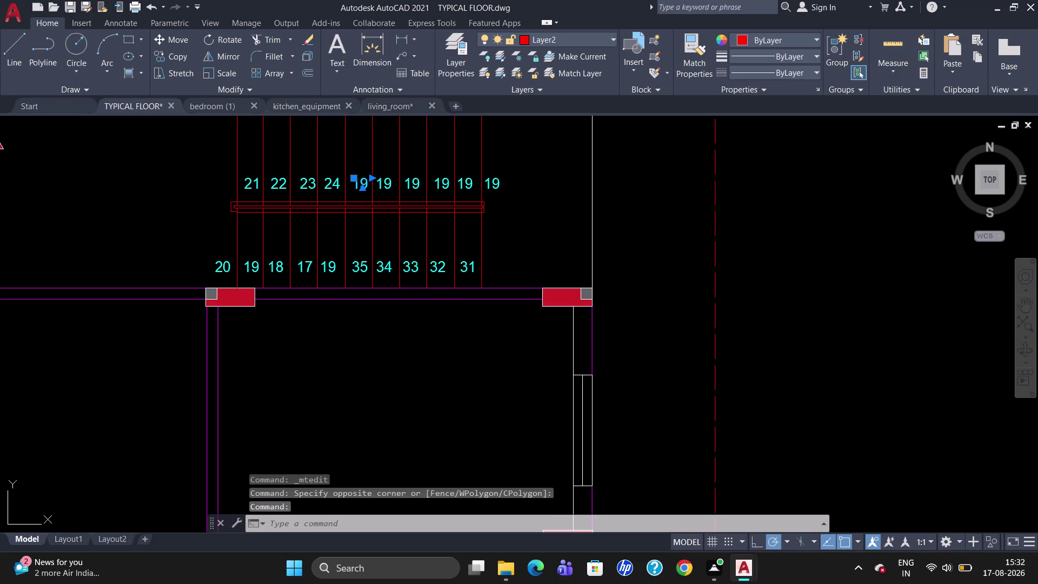
key(Right)
key(Right)
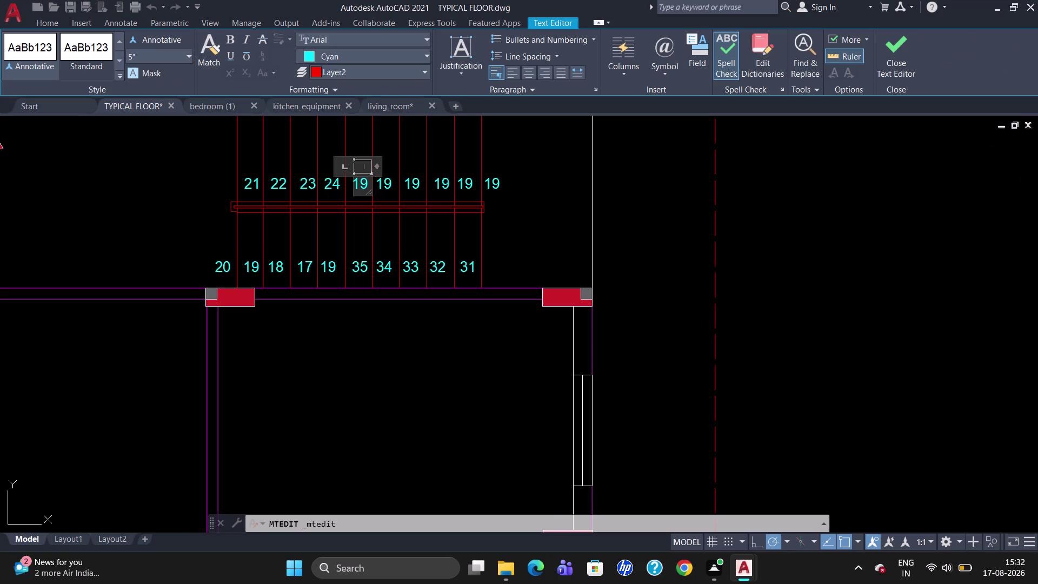
key(BackSpace)
key(BackSpace)
text(25)
click(389, 180)
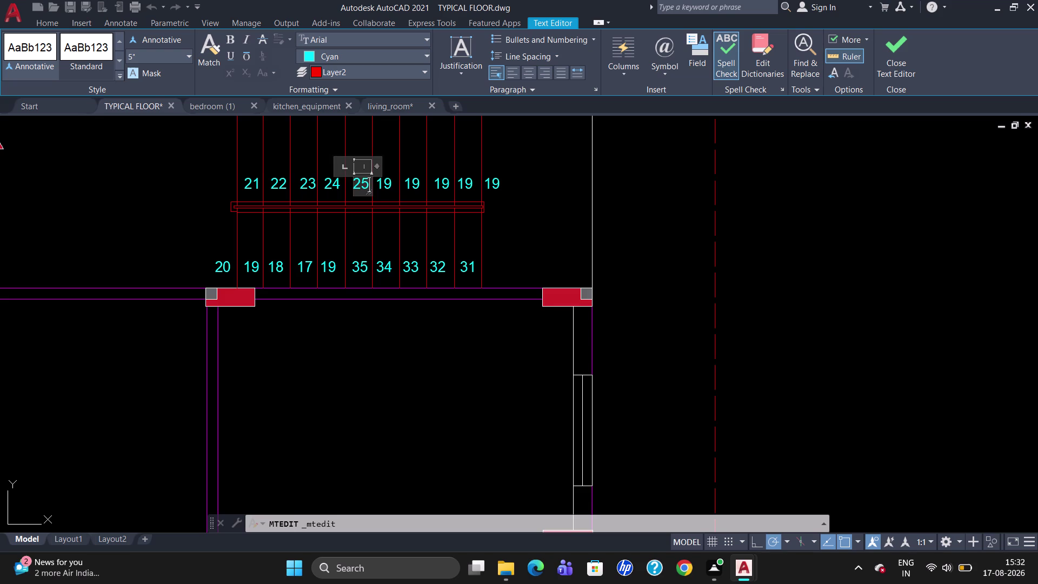
Renumber the sixth upper step label to 26.
triple_click(385, 182)
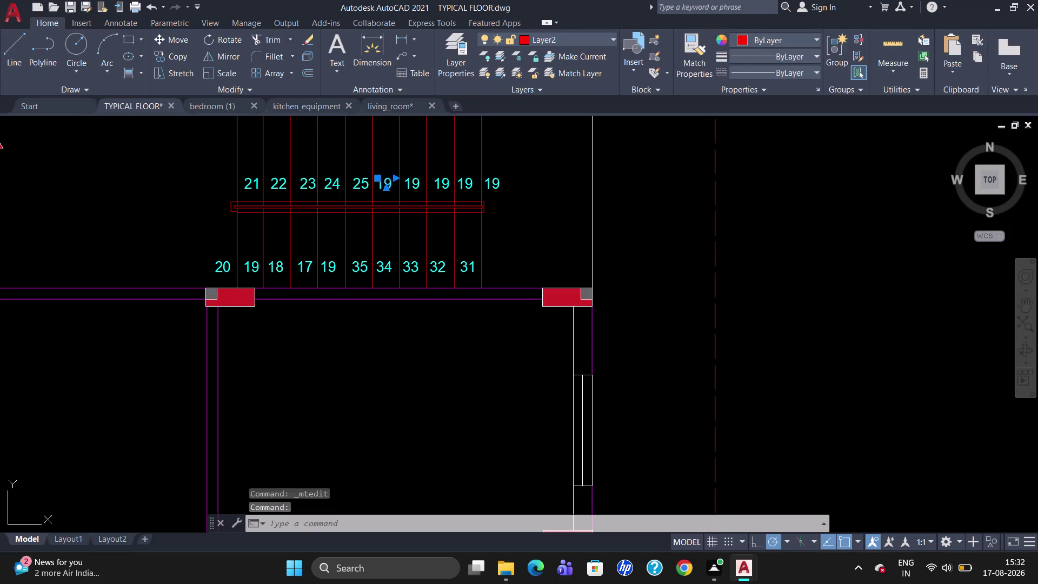
key(Right)
key(Right)
key(BackSpace)
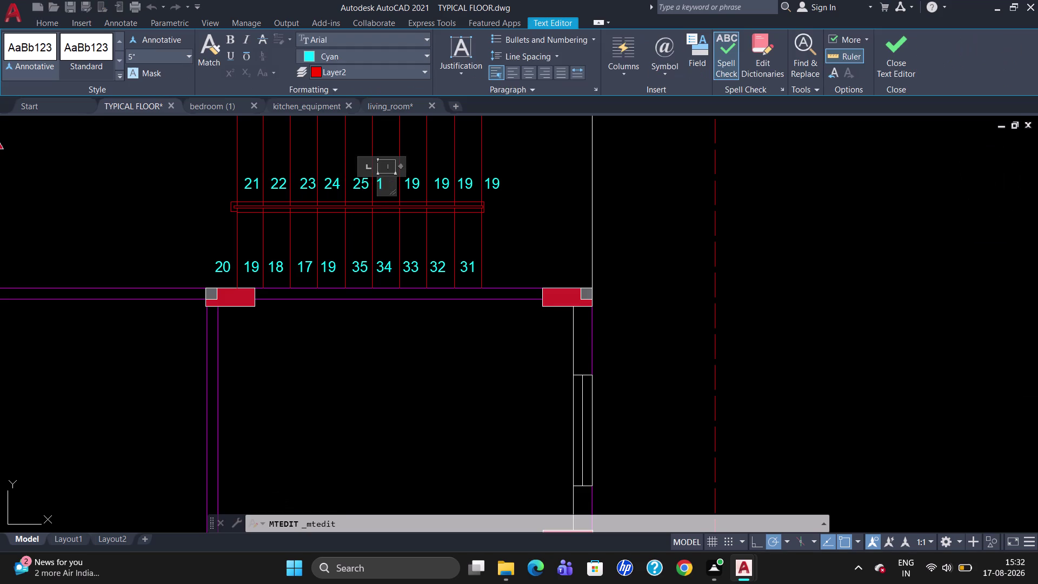
key(BackSpace)
text(26)
click(413, 176)
triple_click(415, 181)
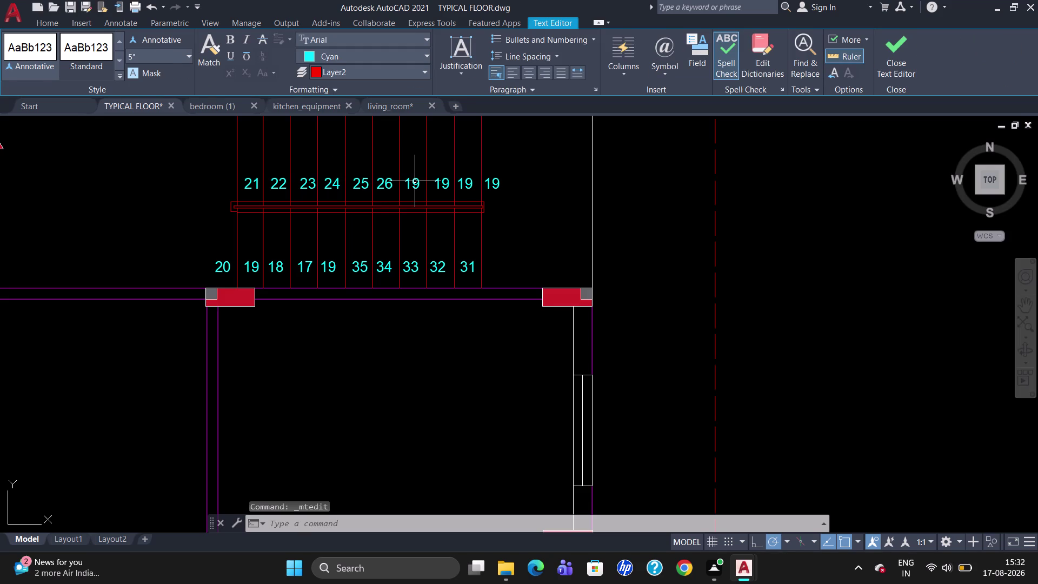
click(415, 183)
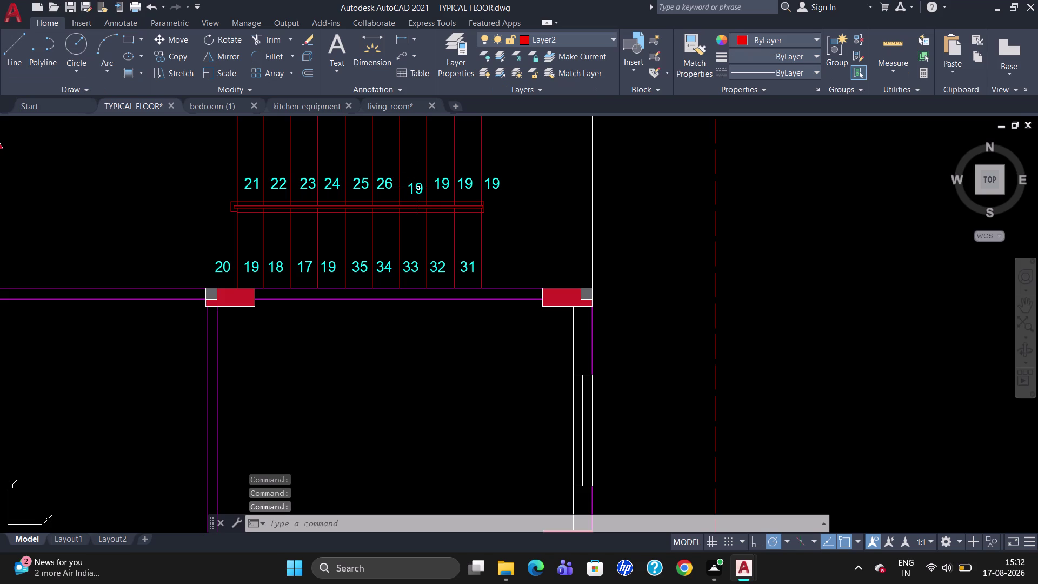
Renumber the seventh upper step label to 27.
click(418, 188)
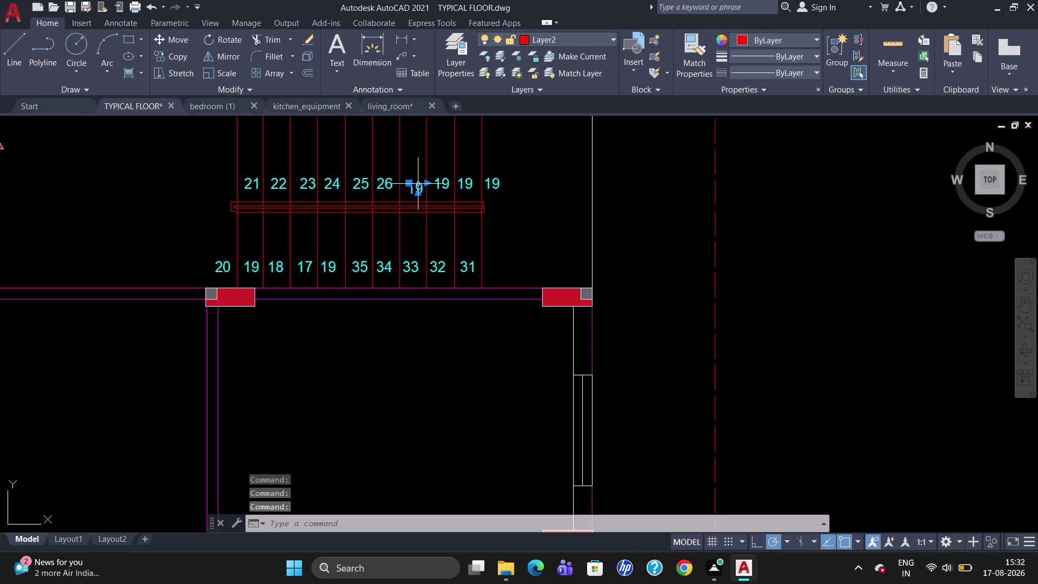
double_click(418, 184)
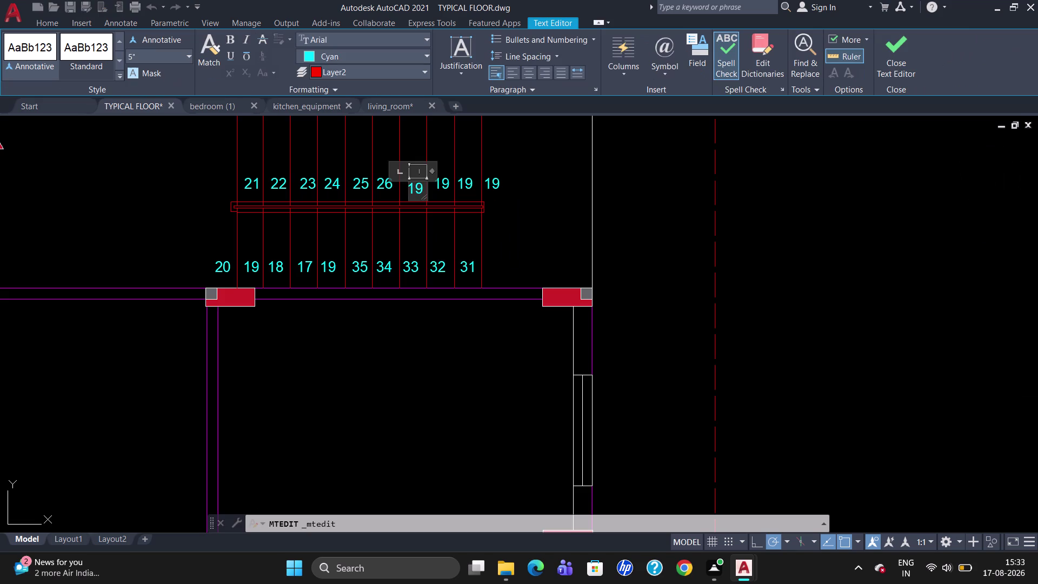
key(Right)
key(Right)
key(BackSpace)
key(BackSpace)
text(27)
triple_click(444, 182)
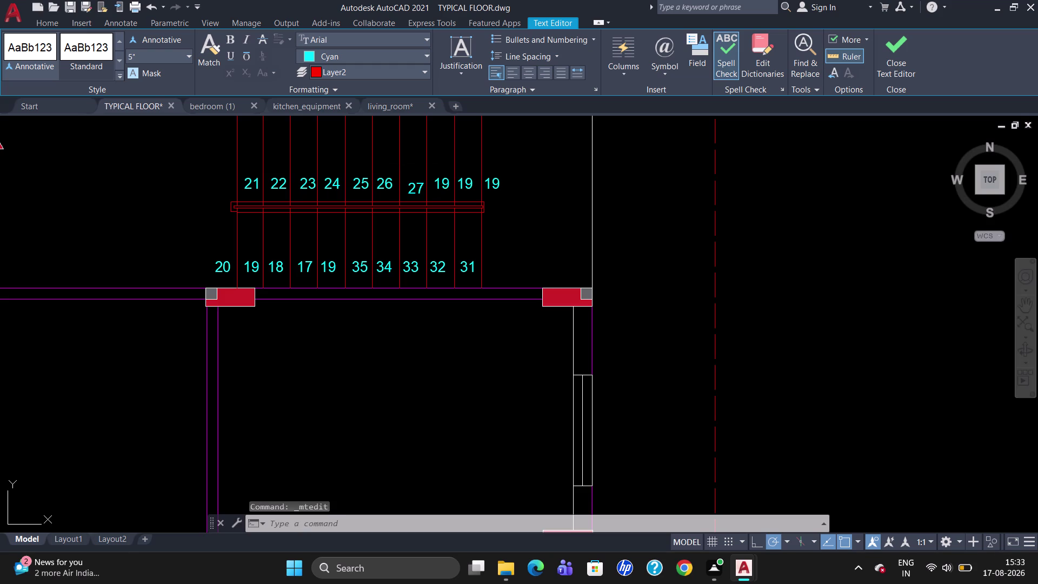
Change the 19 label after 27 to read 28.
double_click(445, 182)
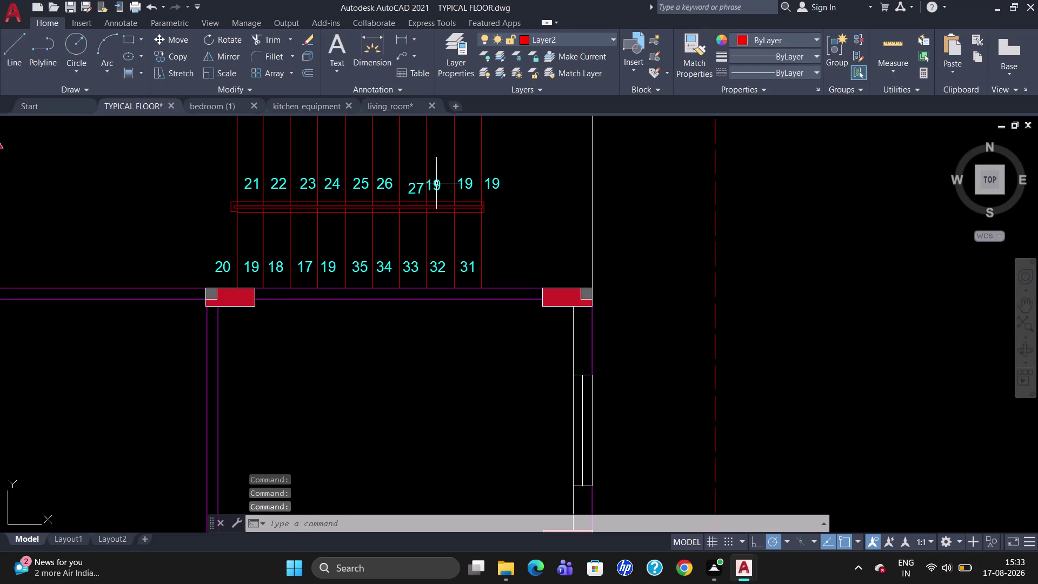
triple_click(437, 184)
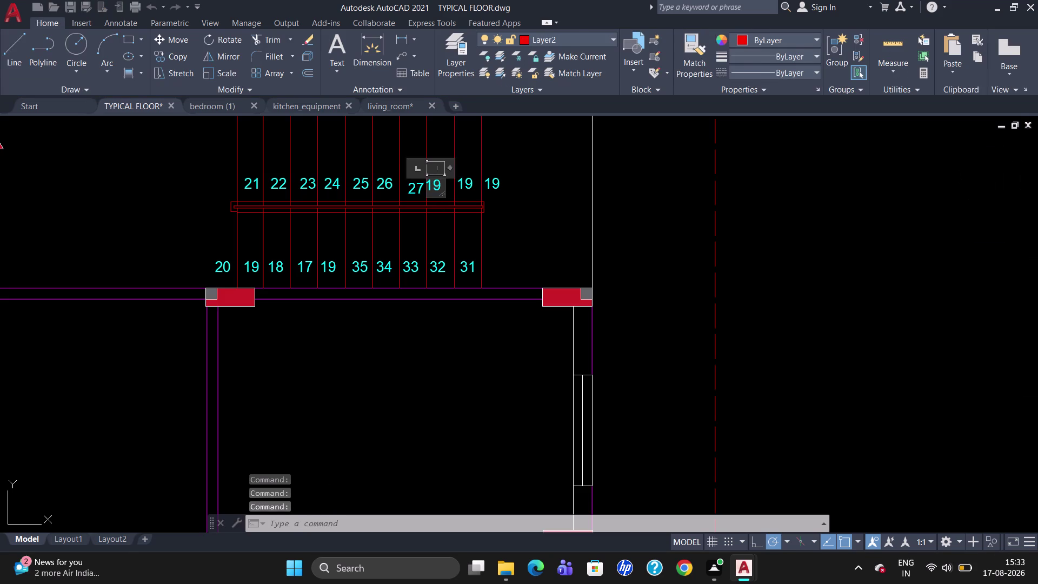
key(Right)
key(Right)
key(BackSpace)
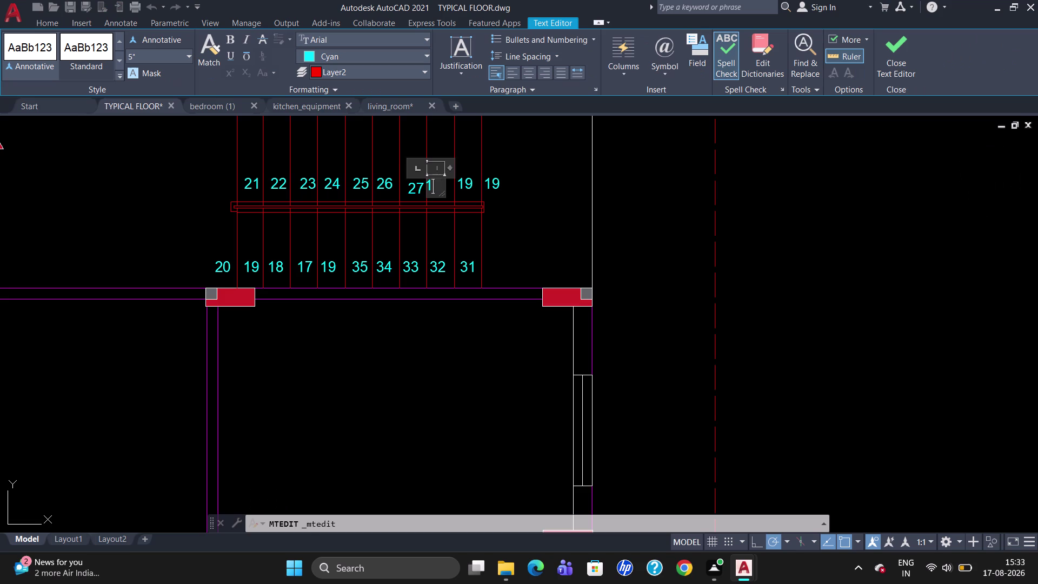
key(BackSpace)
text(28)
click(414, 184)
click(414, 188)
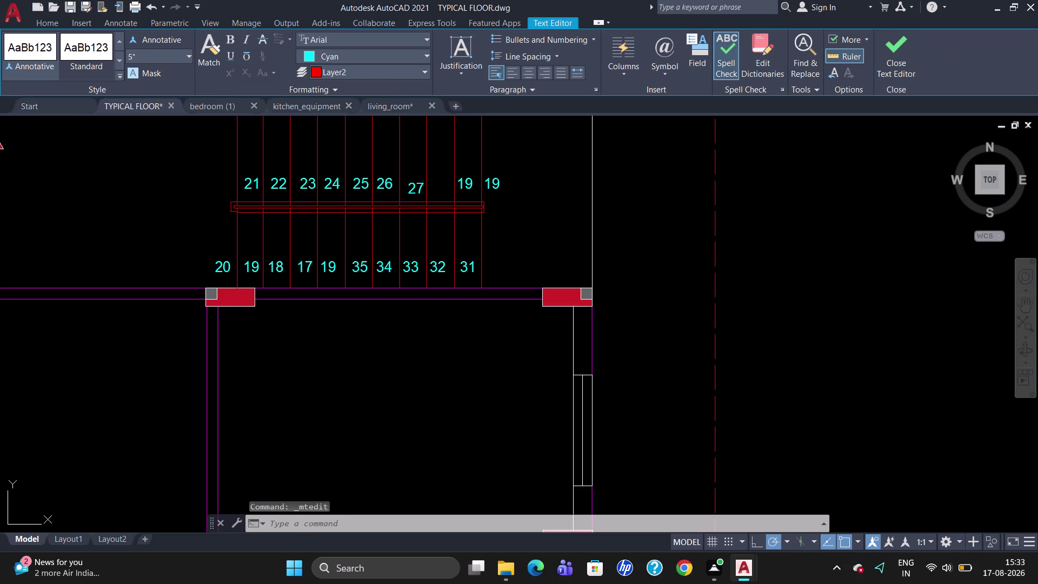
click(415, 183)
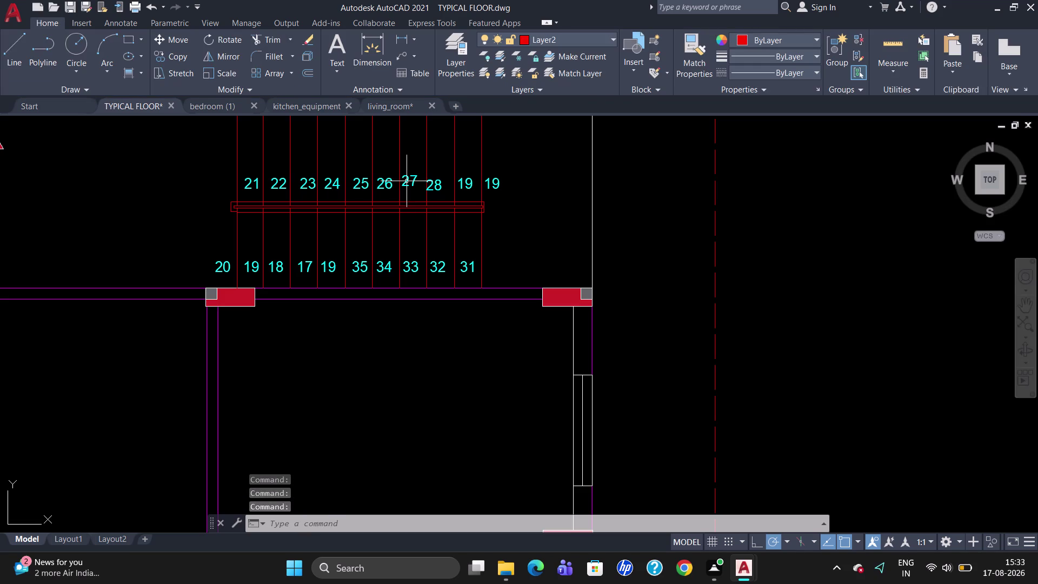
Nudge label 27 sideways toward the centre of its tread.
click(410, 178)
drag(404, 174, 410, 182)
click(410, 183)
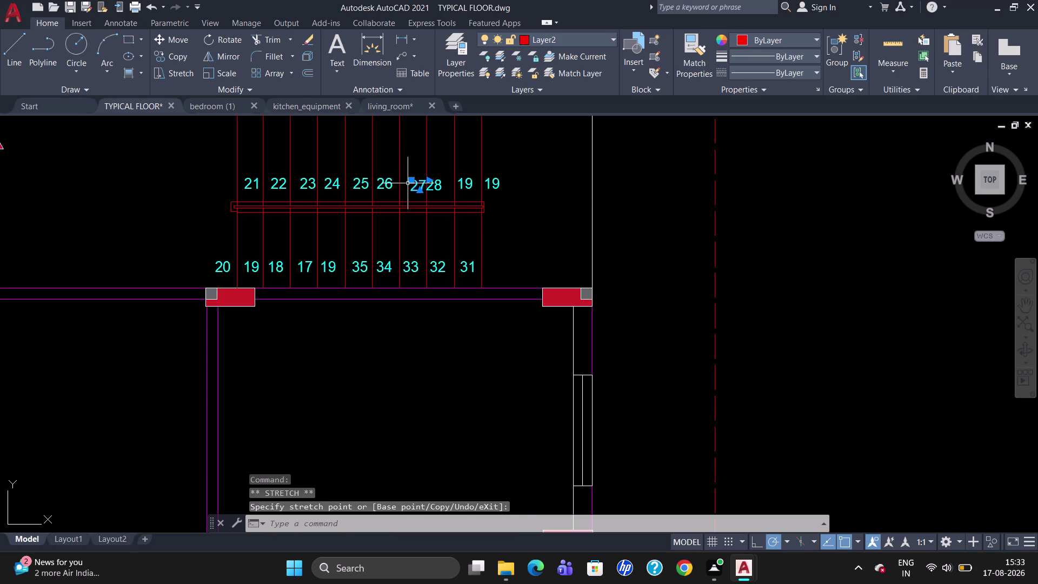
click(411, 185)
drag(411, 185, 408, 185)
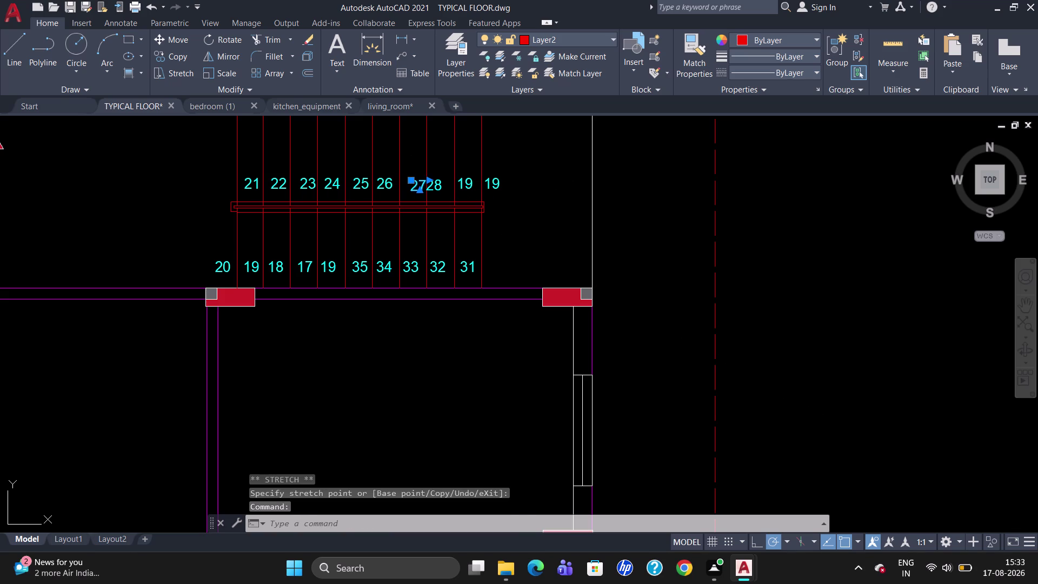
drag(407, 185, 405, 185)
key(Escape)
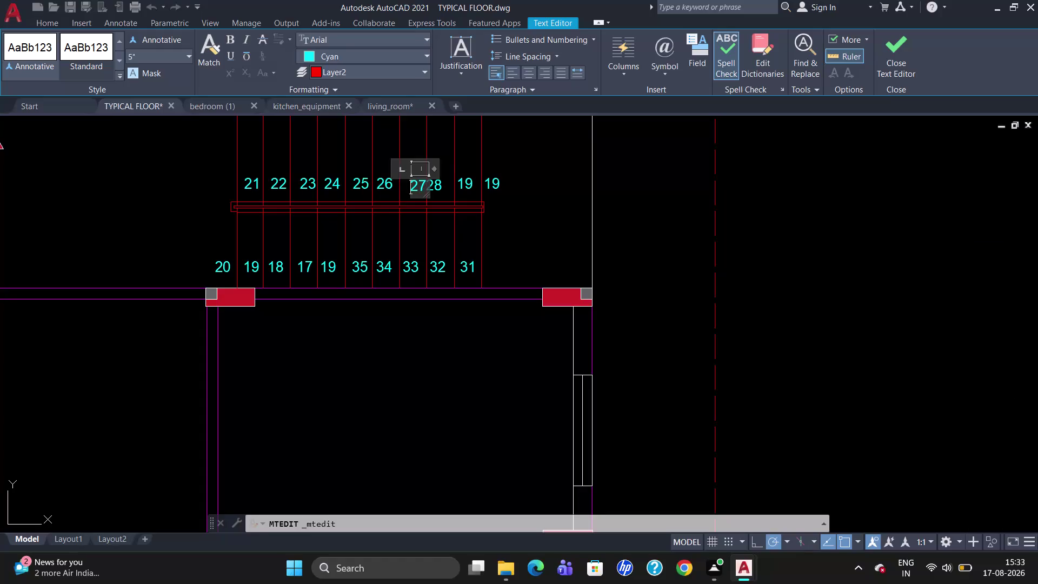
click(416, 181)
click(412, 182)
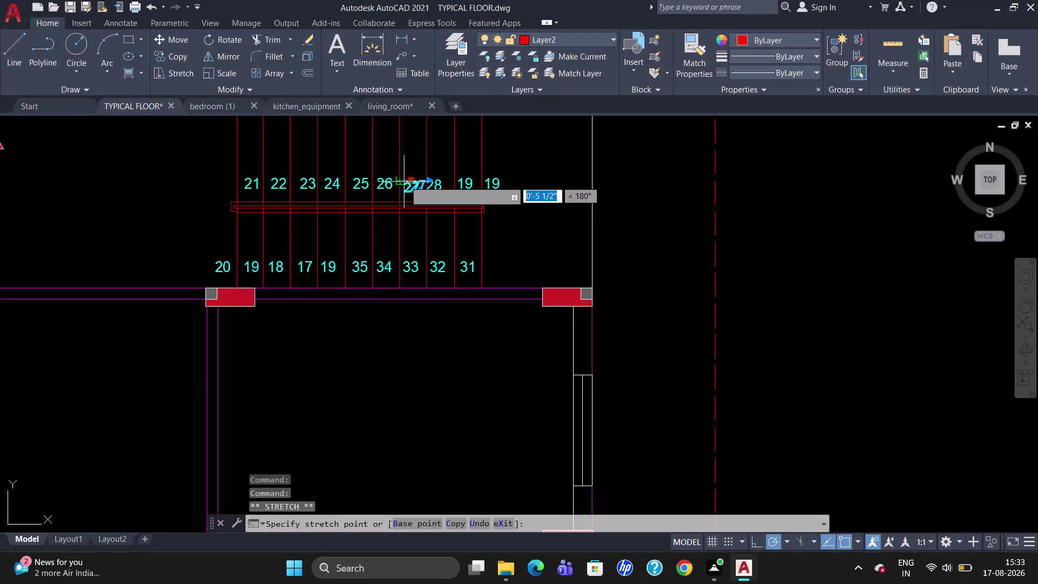
click(406, 180)
drag(410, 180, 405, 181)
click(403, 178)
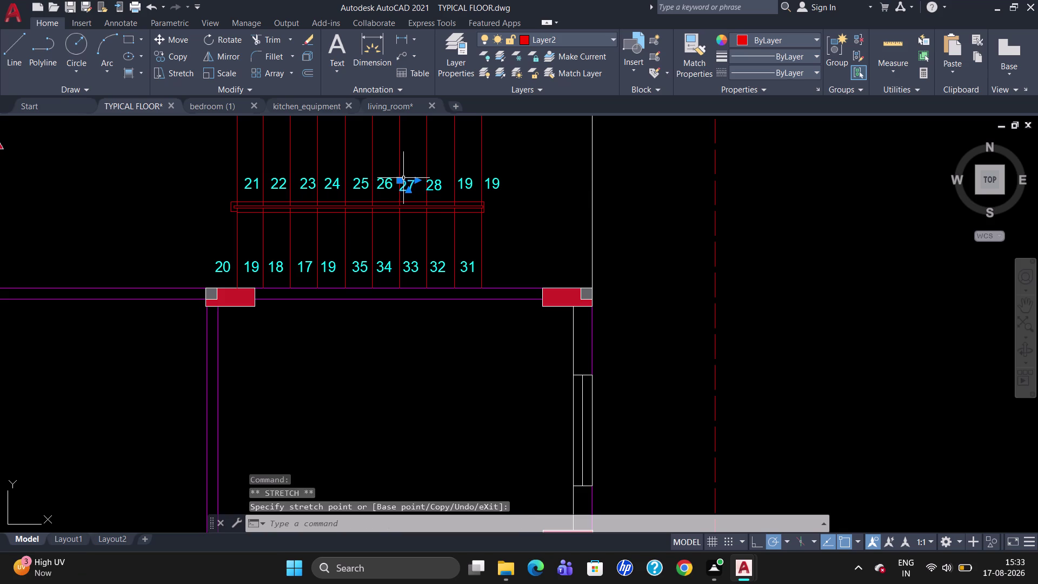
Reposition label 27 by its insertion grip until it lines up with 28.
double_click(402, 180)
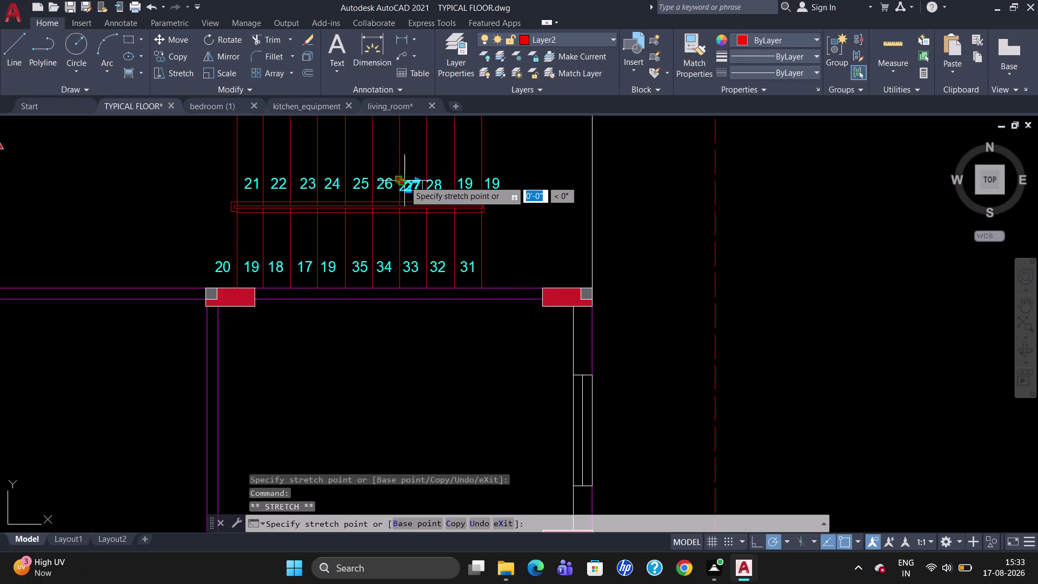
click(405, 180)
key(Escape)
click(400, 180)
click(401, 180)
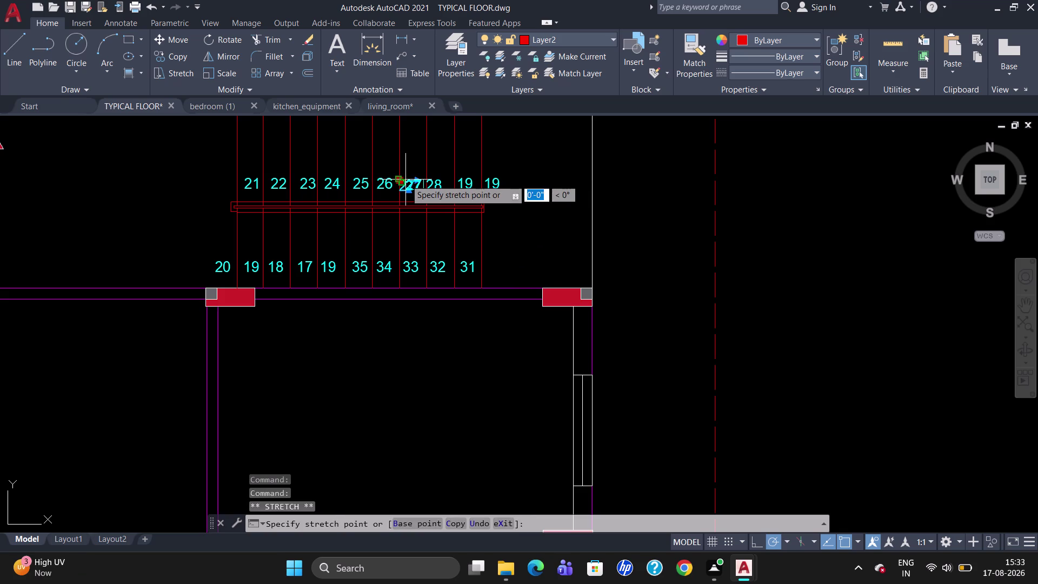
click(405, 179)
click(401, 181)
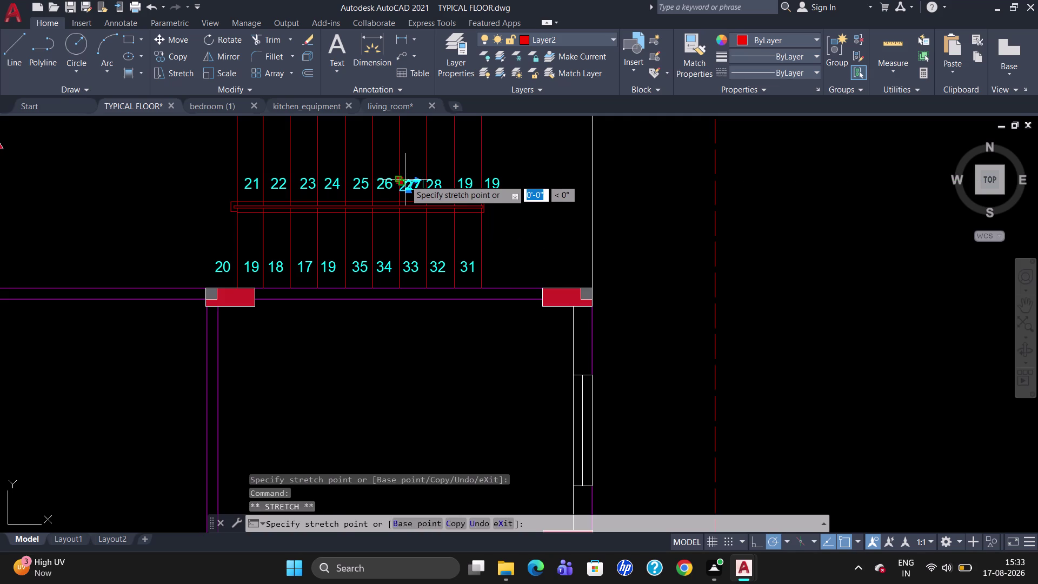
click(404, 178)
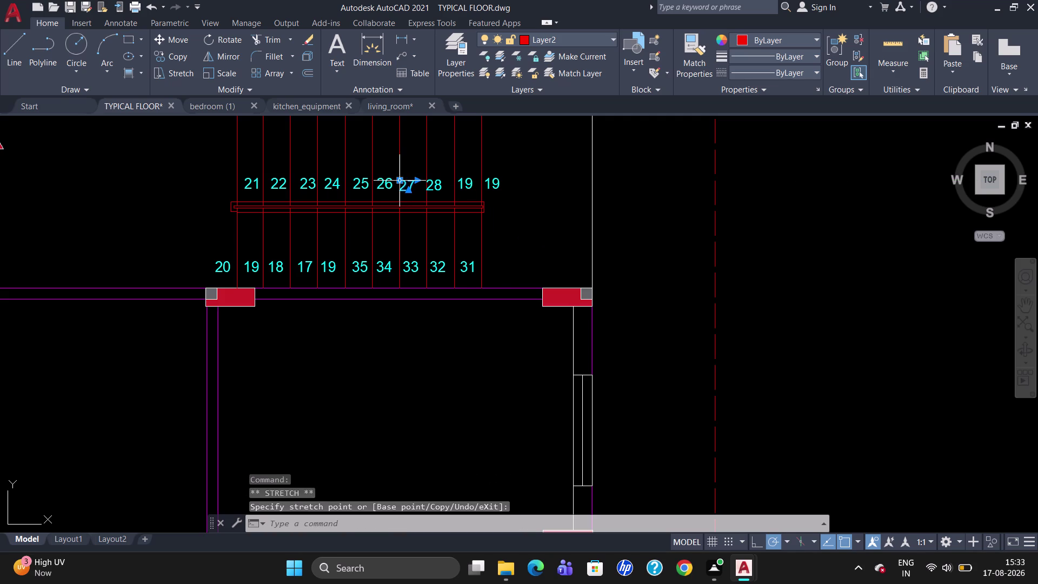
click(400, 180)
click(405, 179)
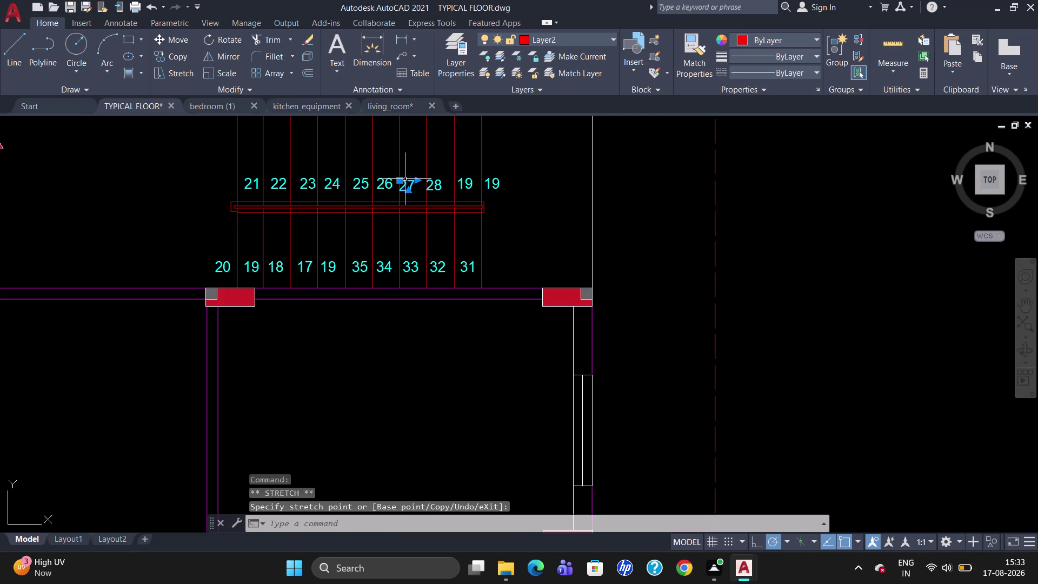
double_click(401, 178)
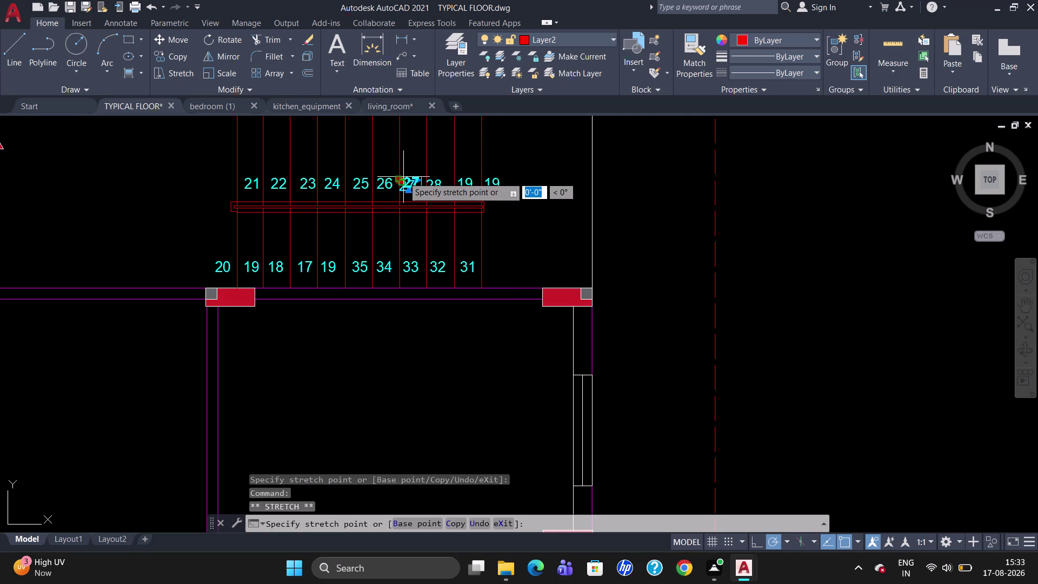
click(406, 176)
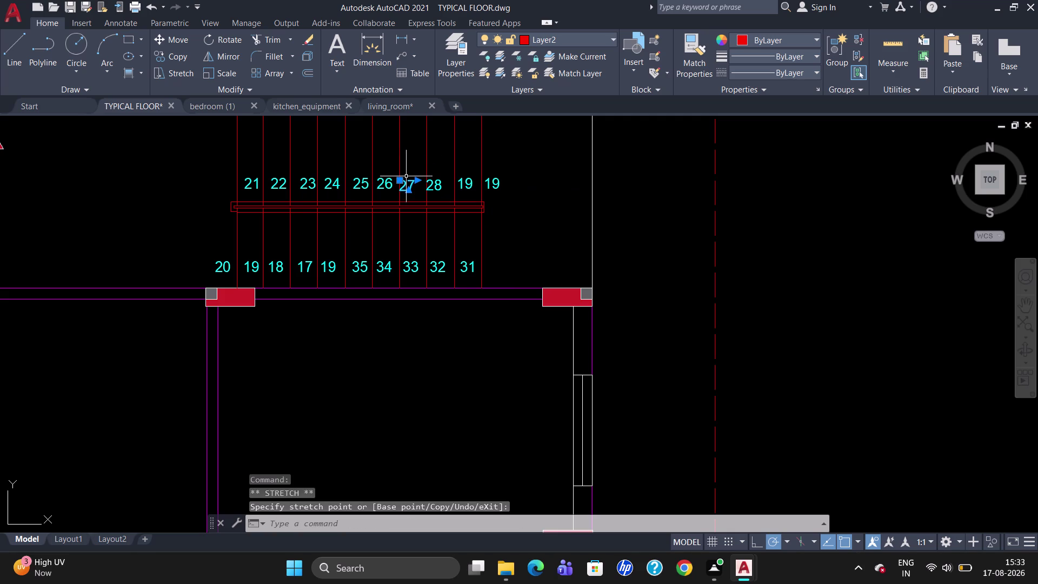
drag(400, 180, 407, 174)
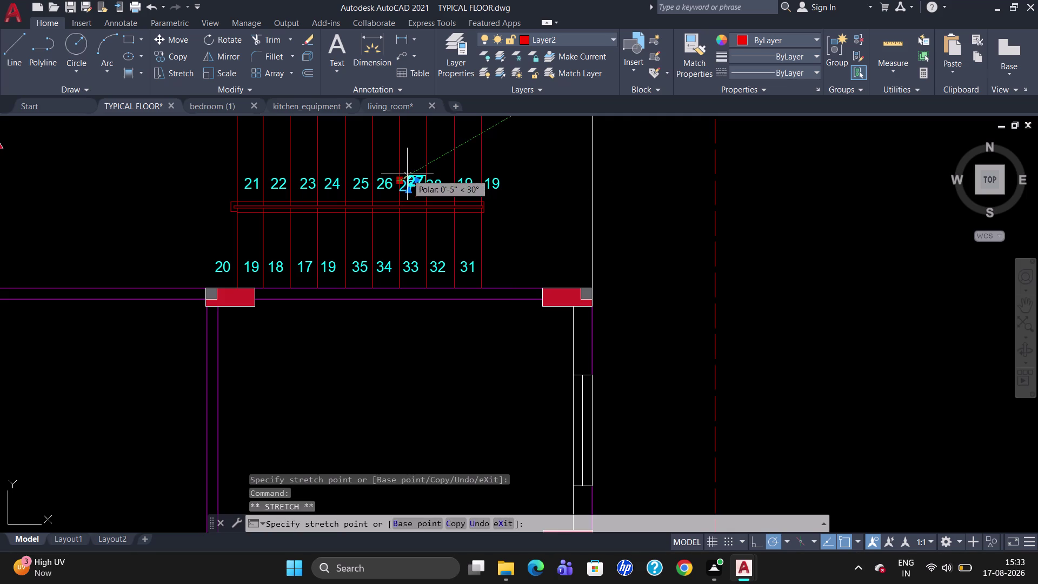
click(408, 174)
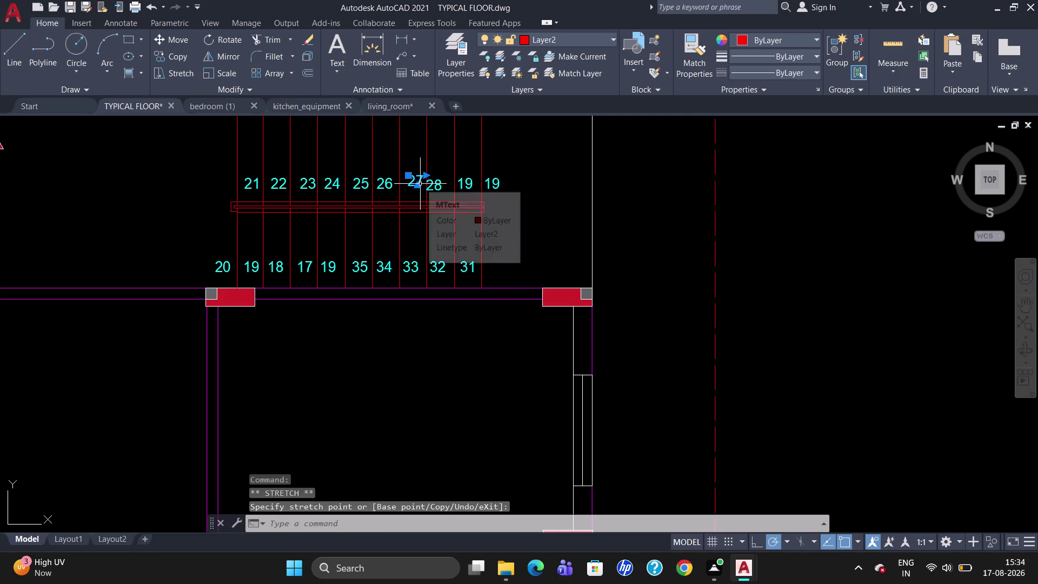
click(409, 176)
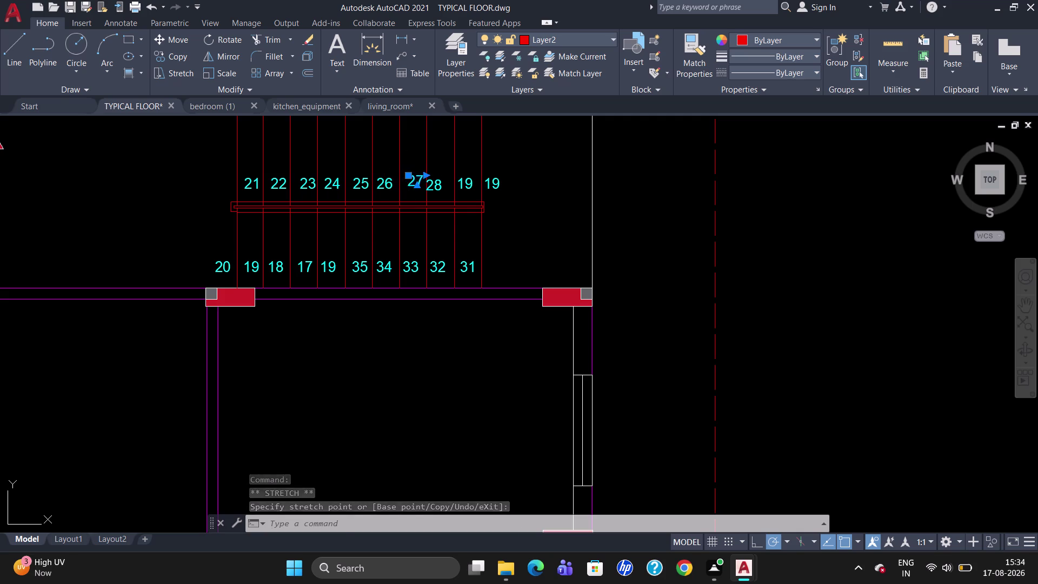
scroll(up, 3)
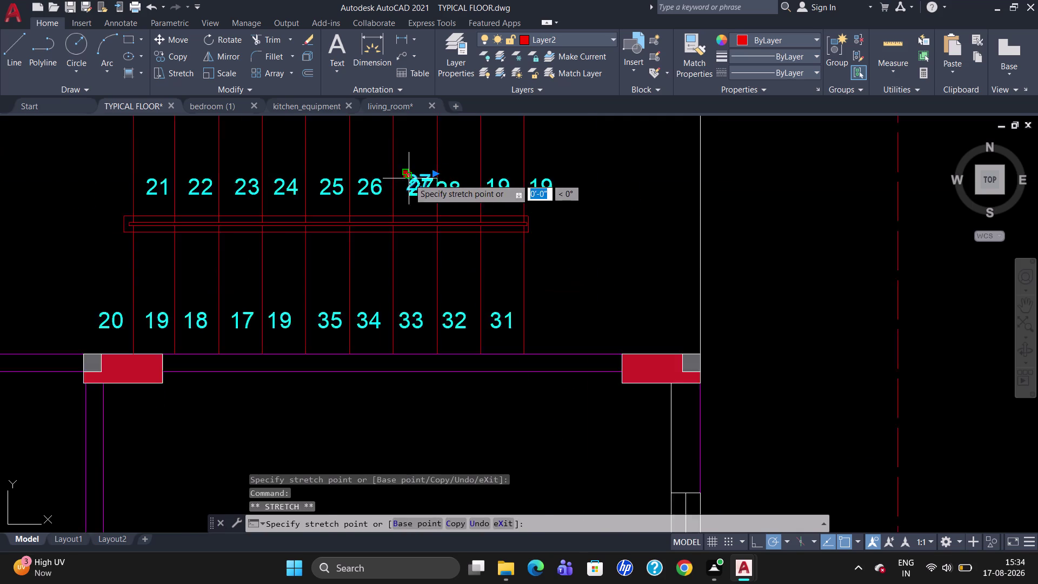
Move label 28 level with label 27.
scroll(up, 3)
click(387, 177)
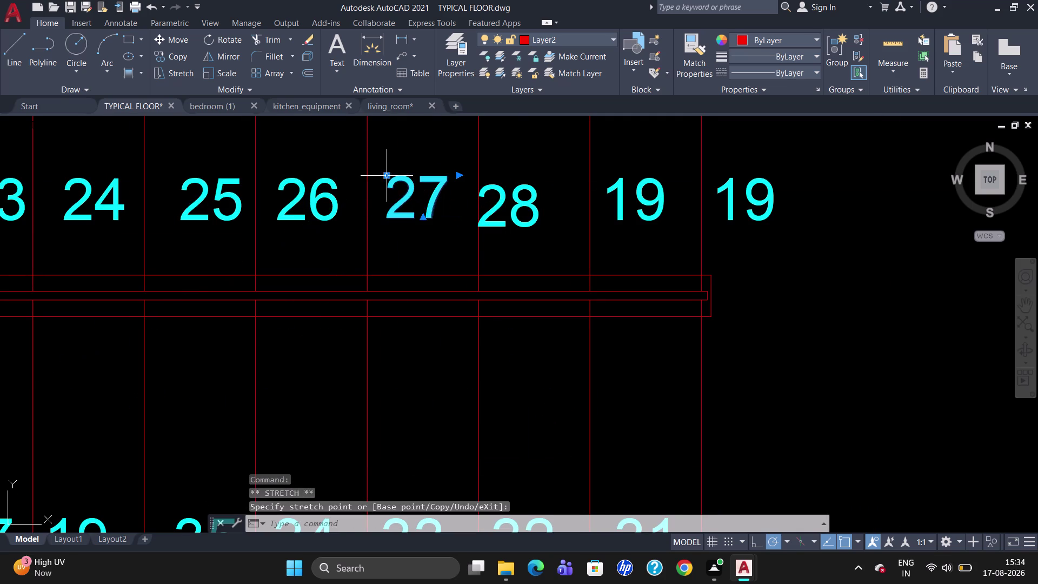
click(484, 217)
drag(478, 186, 482, 186)
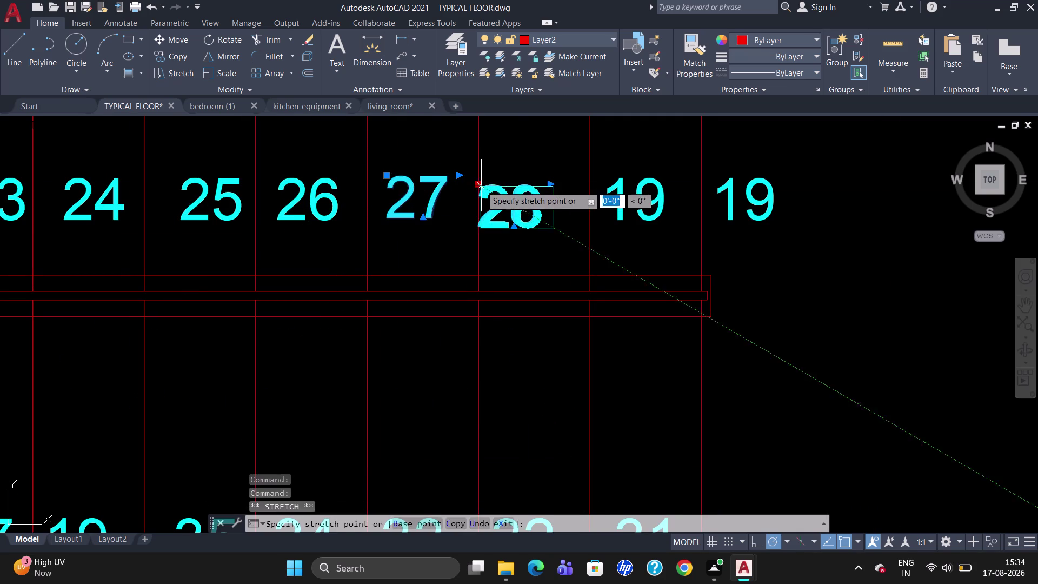
drag(481, 186, 491, 177)
click(491, 176)
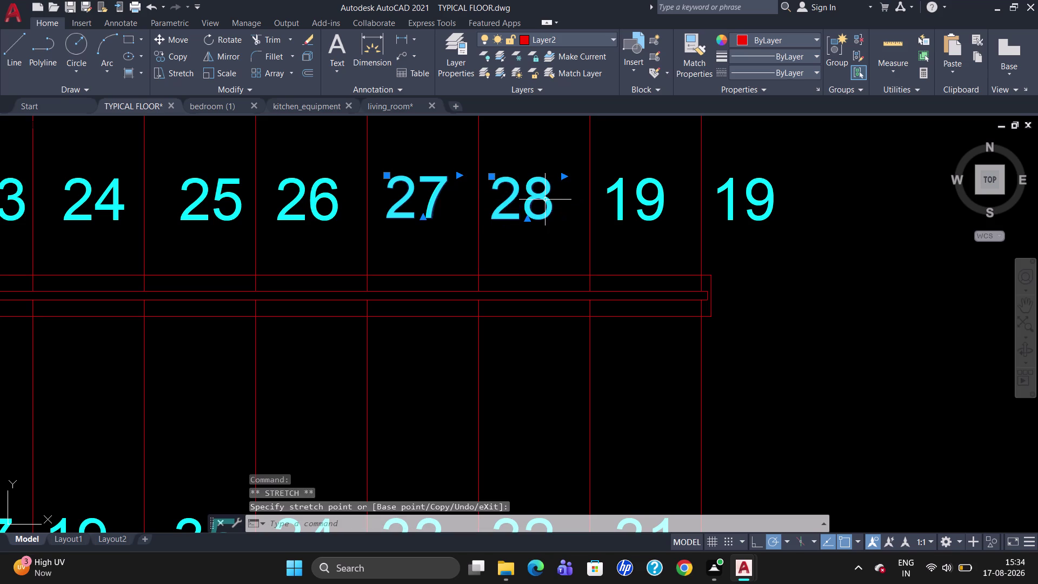
Renumber the 19 label after 28 to 29.
double_click(614, 191)
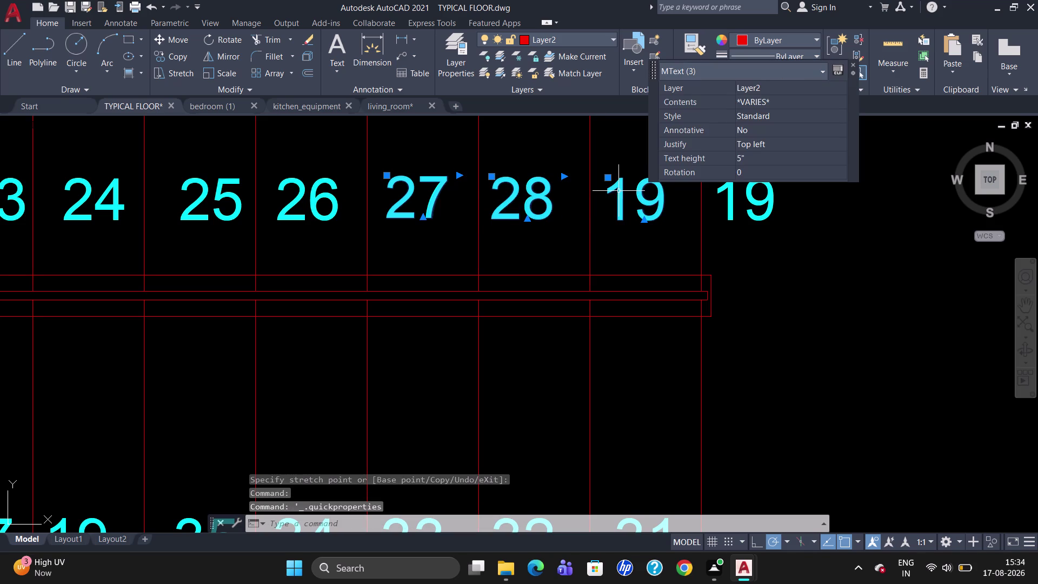
key(Escape)
double_click(637, 195)
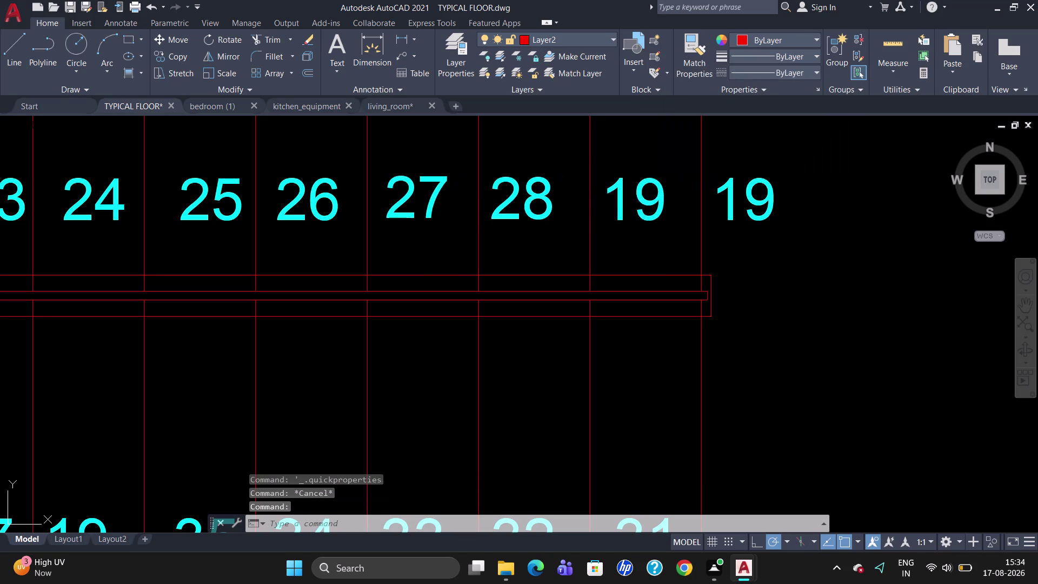
key(Right)
key(Right)
key(BackSpace)
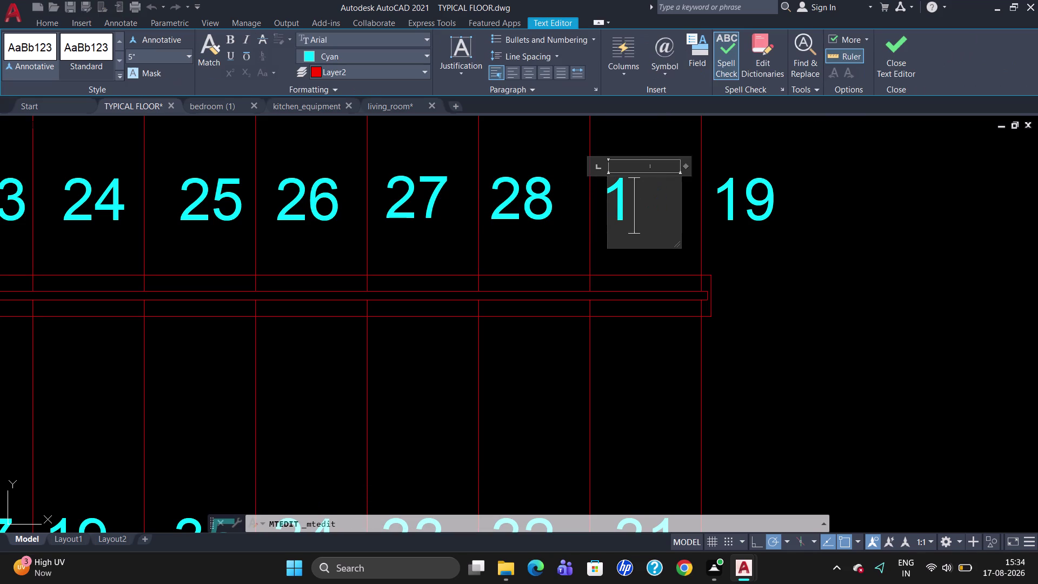
key(BackSpace)
text(29)
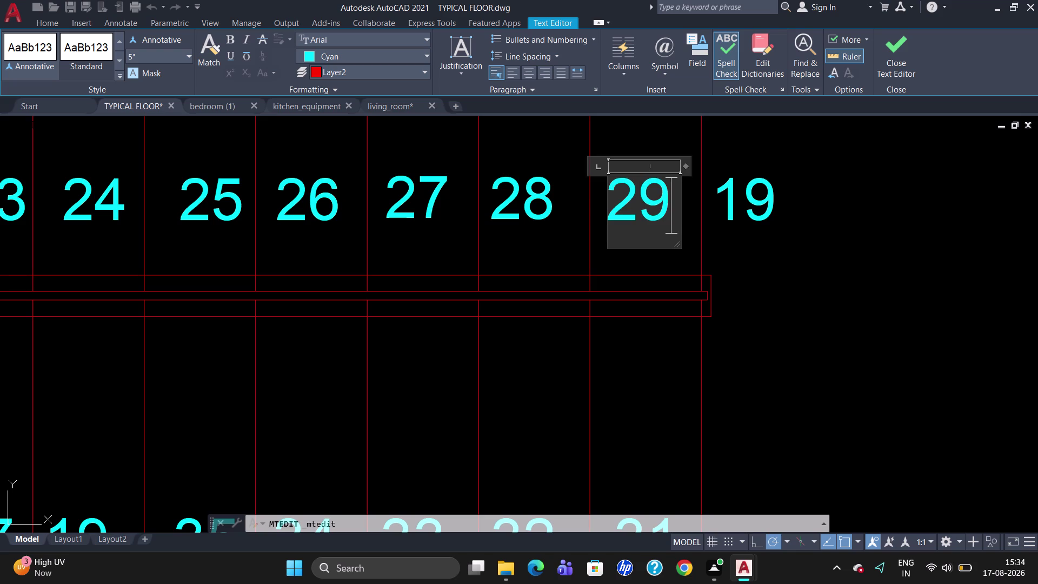
click(760, 198)
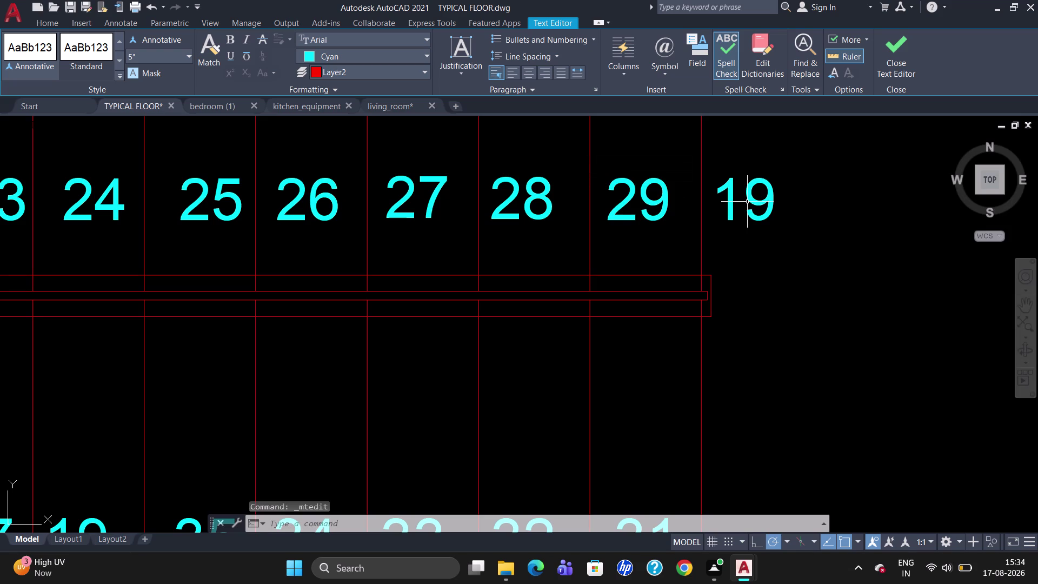
Try to pick the last 19 label, cancelling unwanted window selections.
triple_click(727, 193)
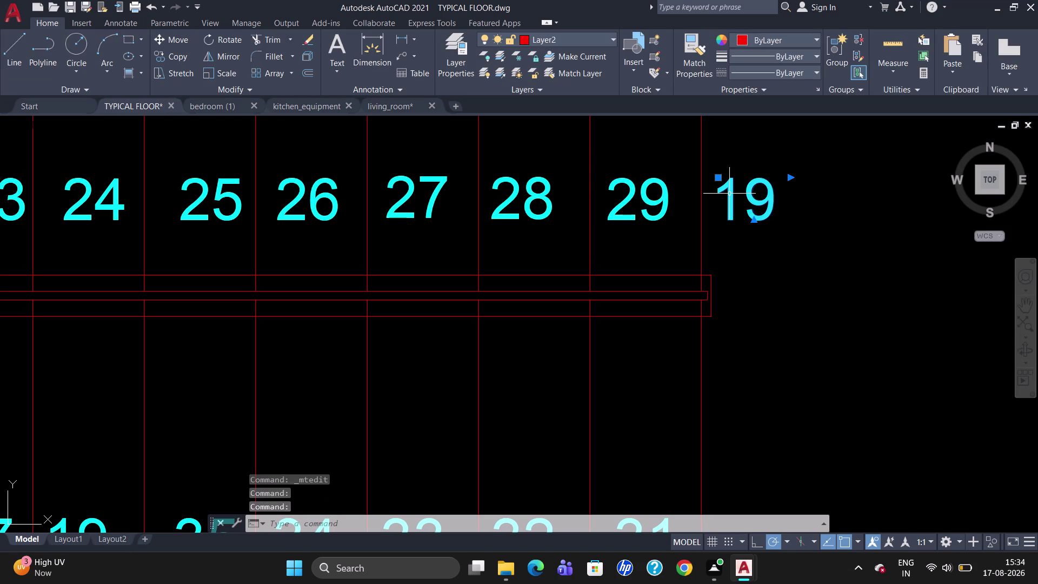
click(739, 198)
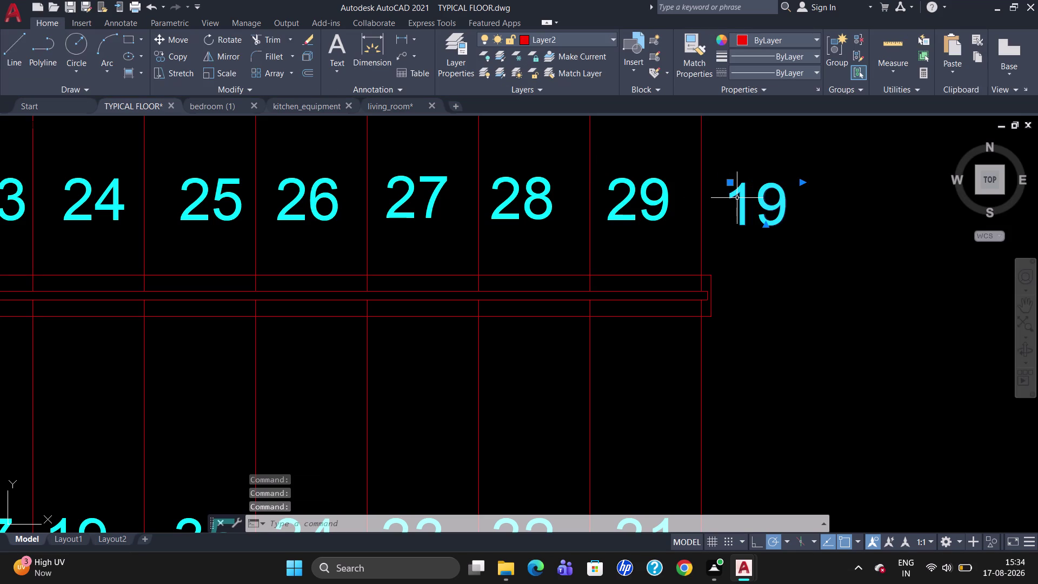
triple_click(756, 197)
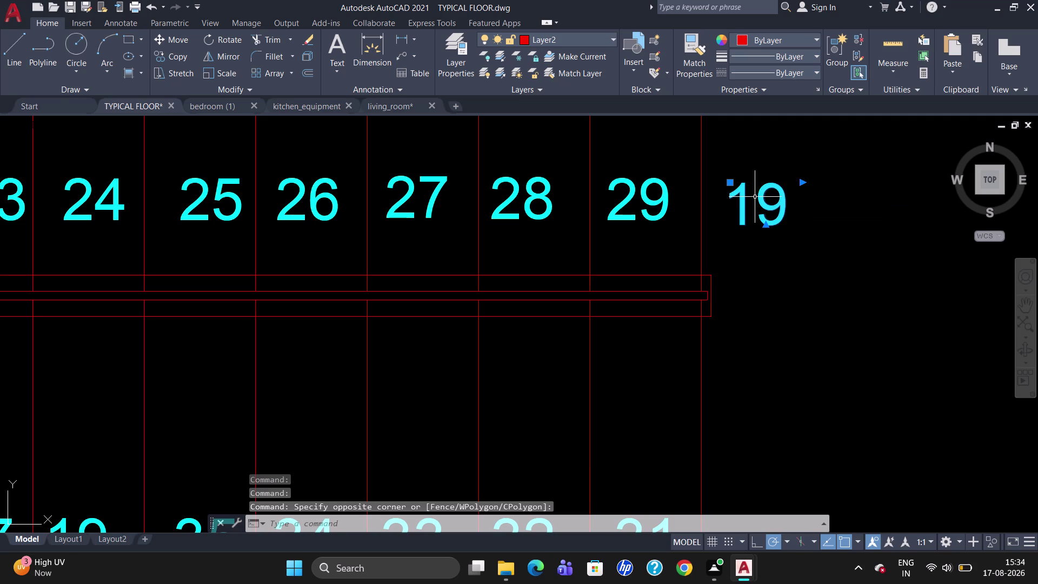
double_click(773, 194)
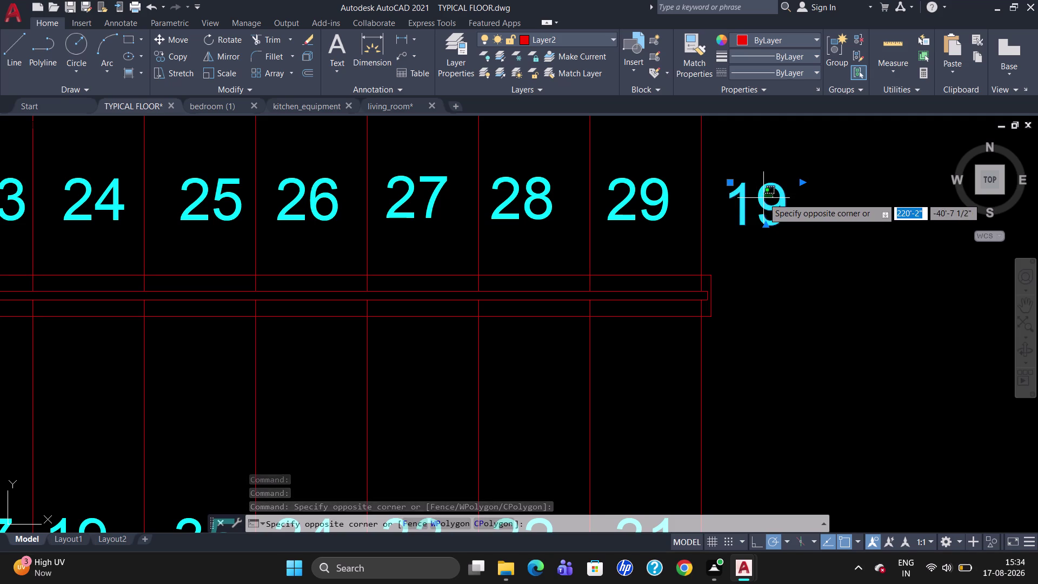
key(Escape)
double_click(769, 193)
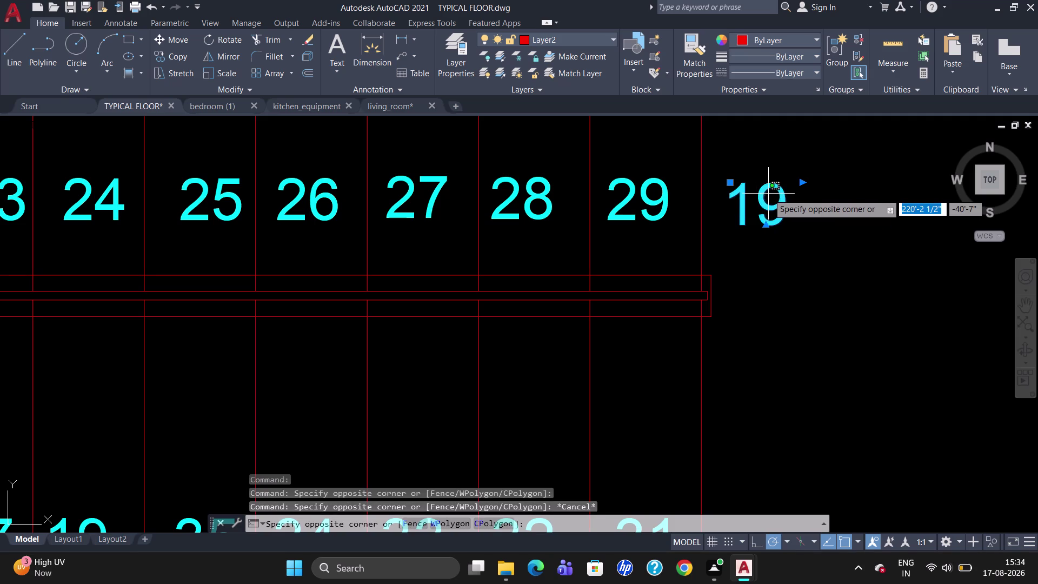
triple_click(752, 205)
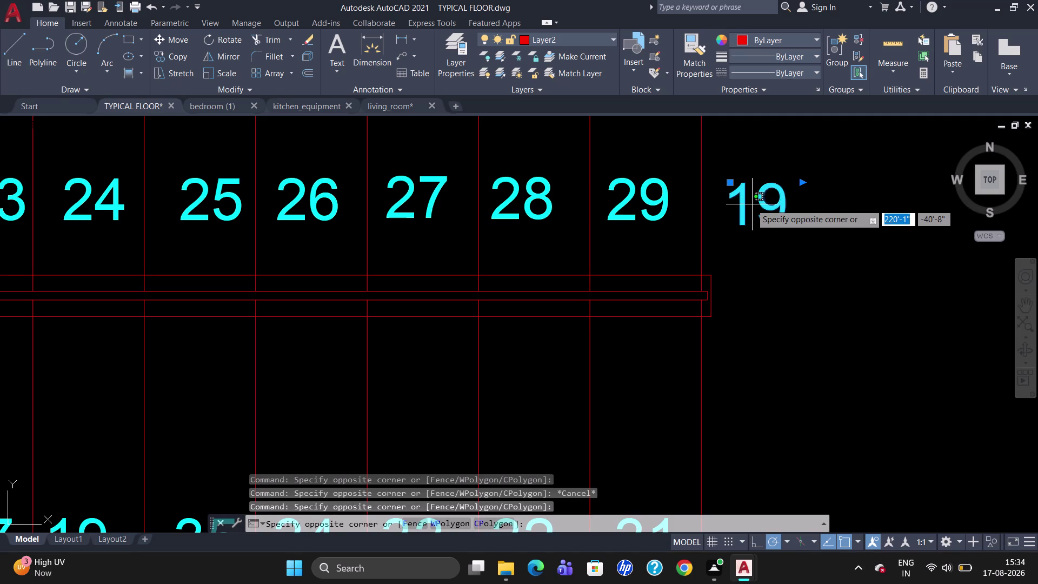
key(Escape)
triple_click(743, 202)
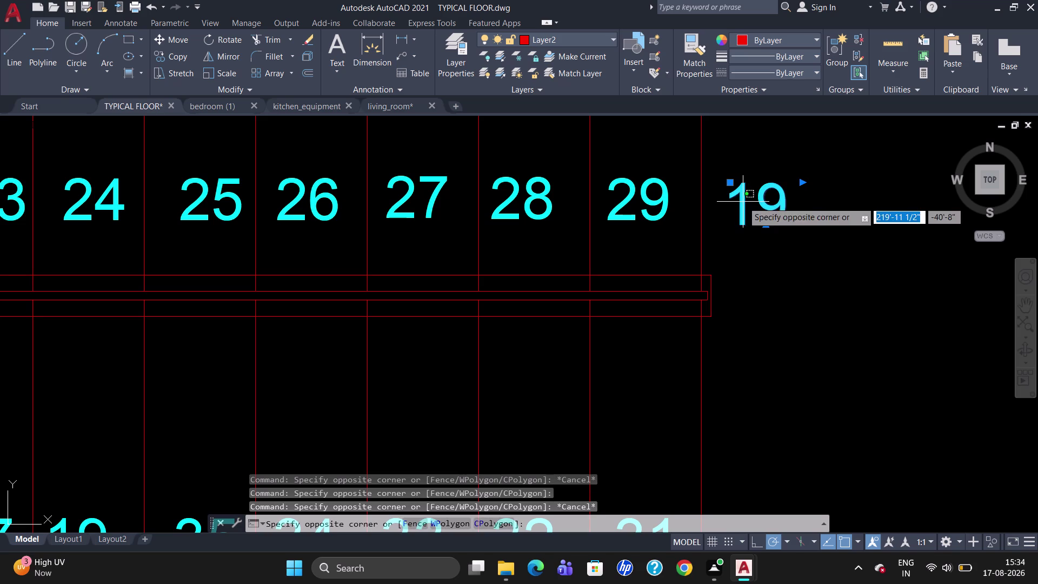
key(Escape)
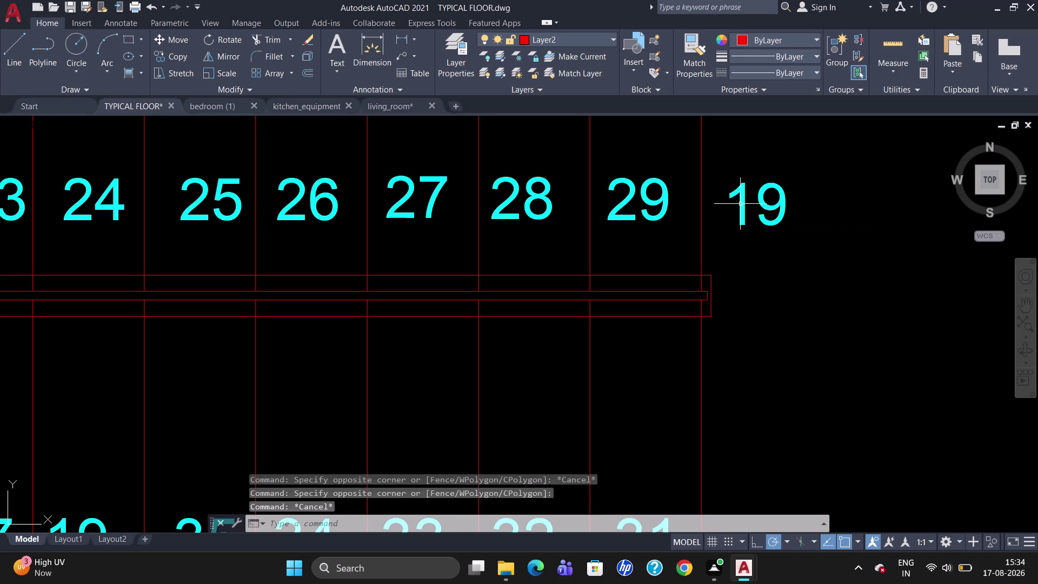
Change the last 19 label to 30 and keep the change.
double_click(740, 204)
key(Right)
key(Right)
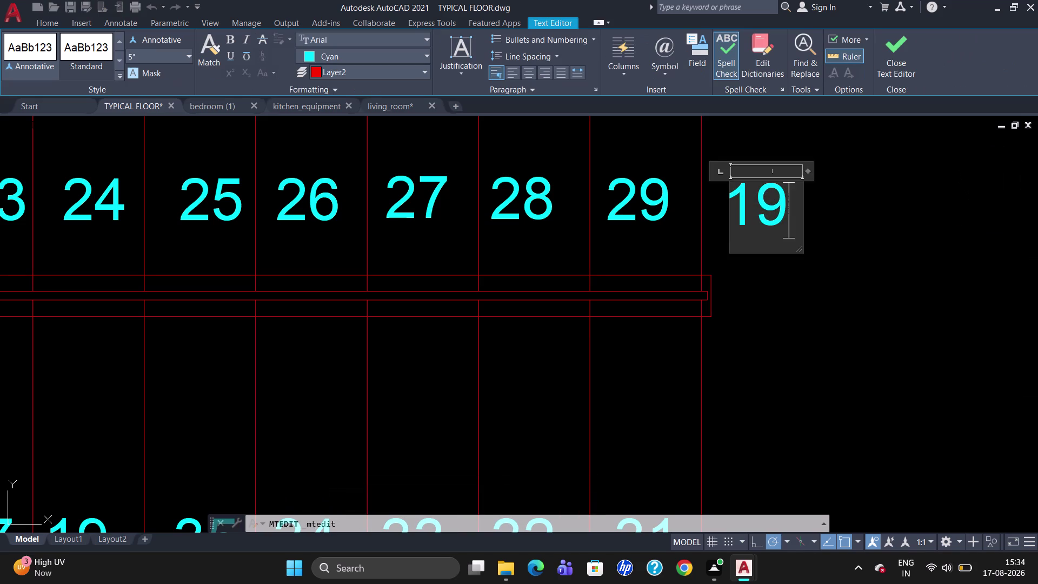
key(BackSpace)
key(BackSpace)
text(30)
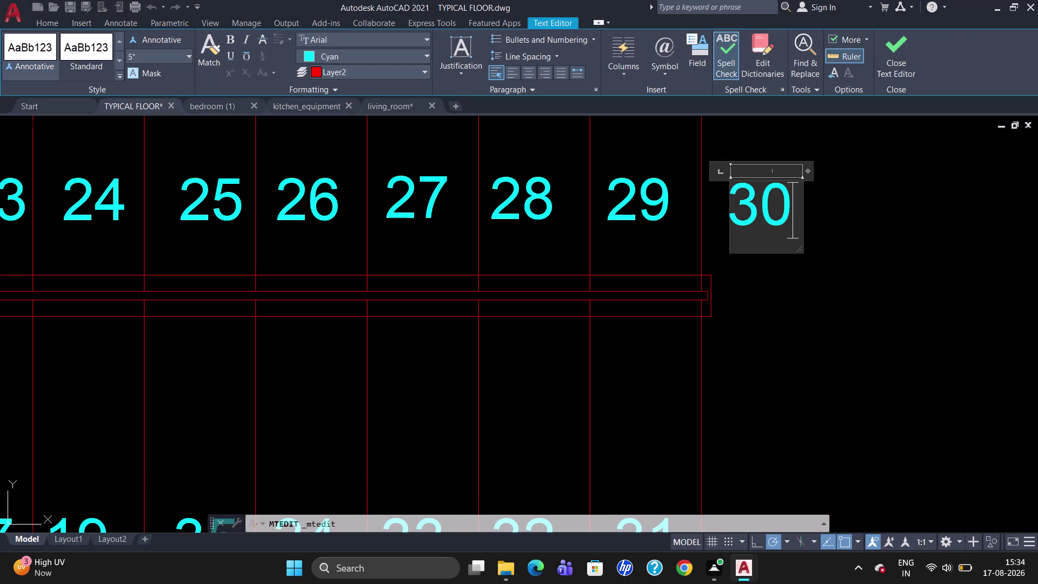
key(Escape)
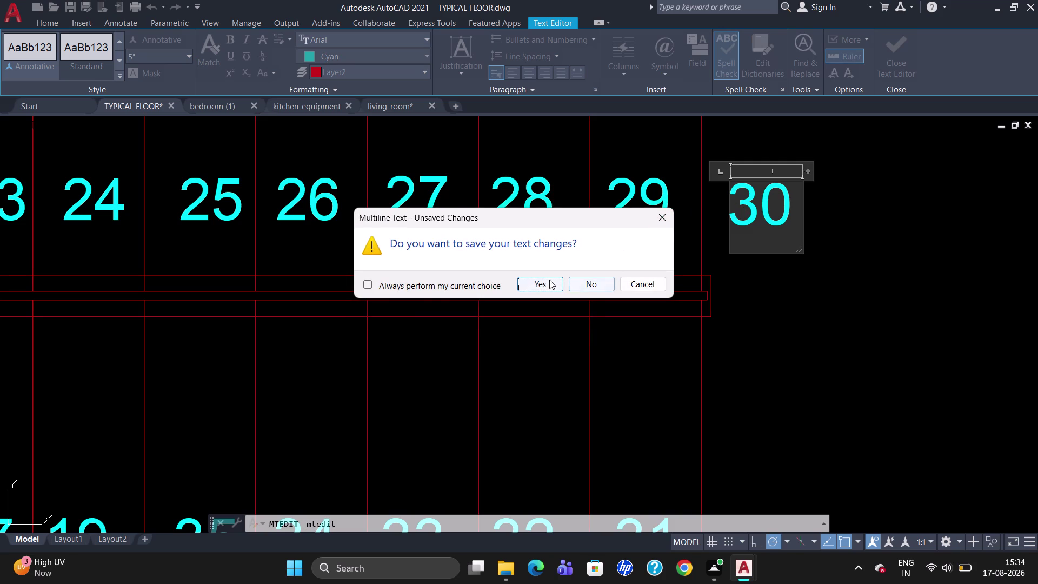
click(549, 283)
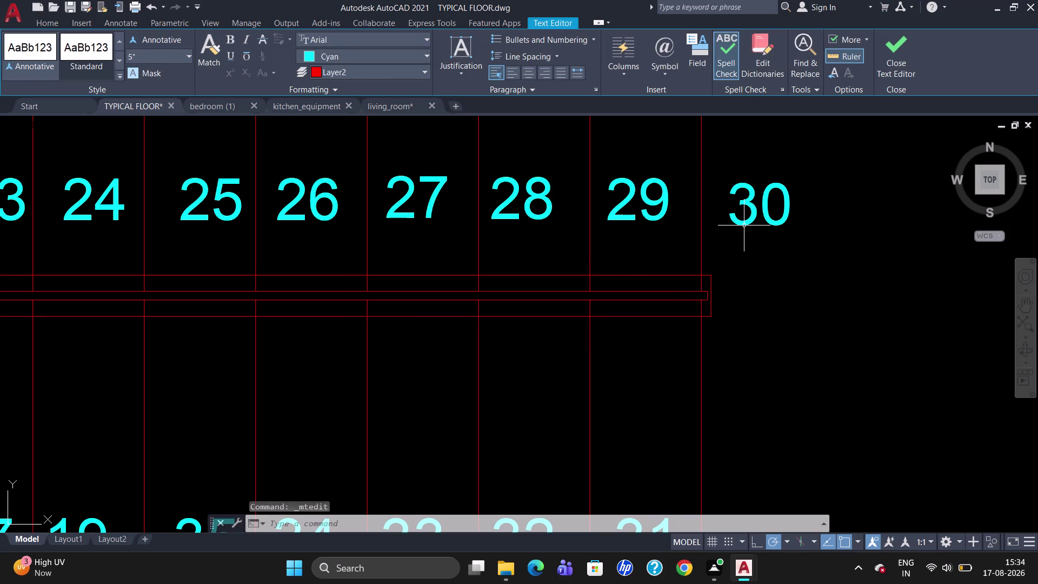
click(746, 213)
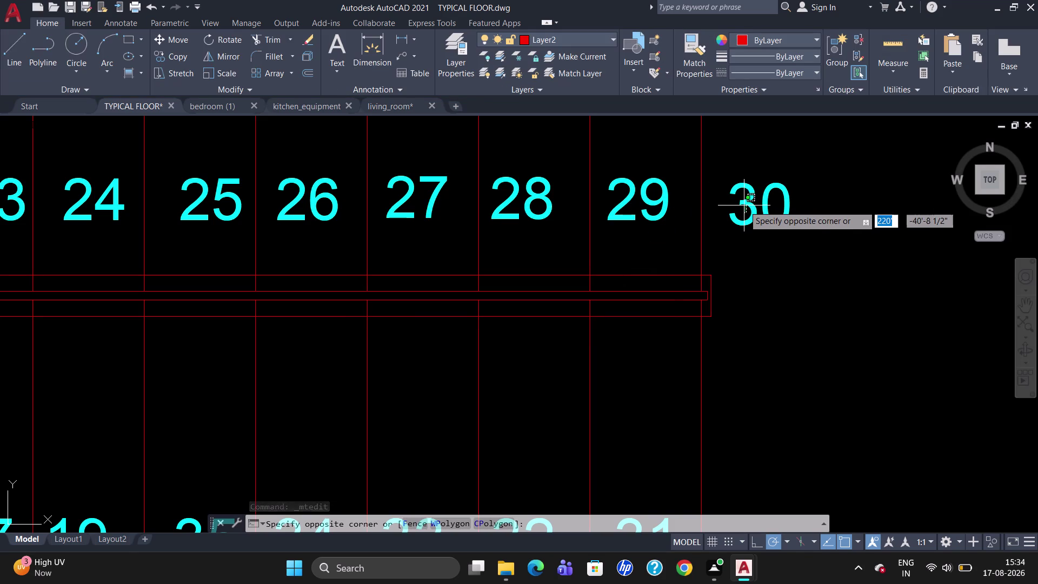
Select the 30 label, then use Select Similar to pick every cyan step number.
click(748, 202)
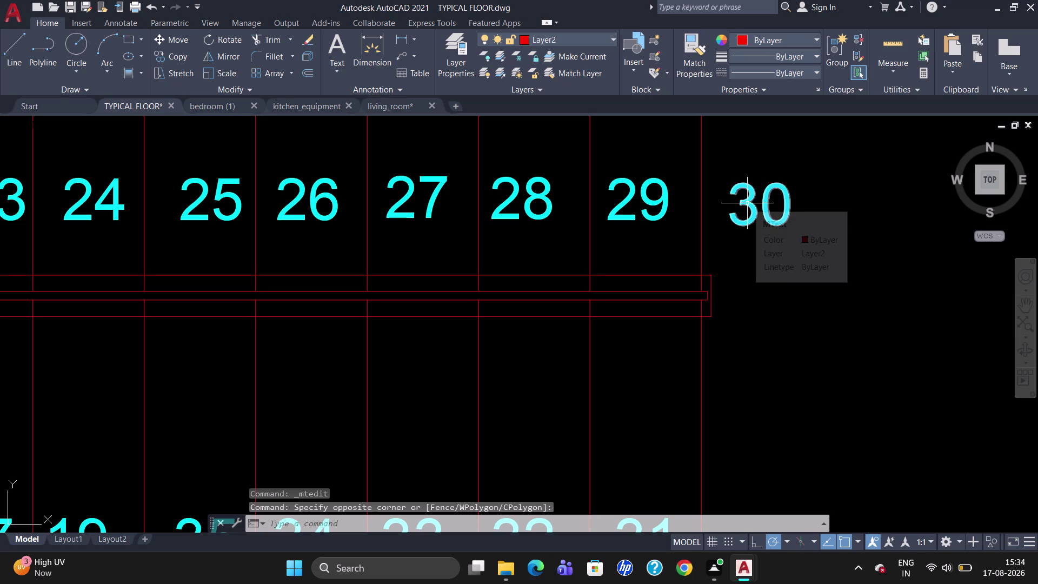
click(748, 199)
right_click(749, 198)
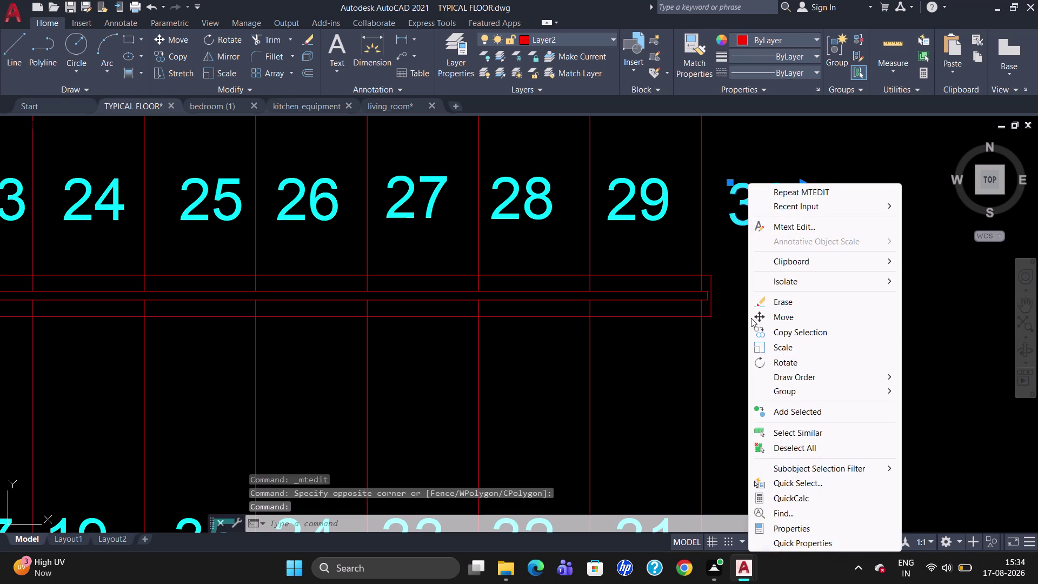
click(780, 531)
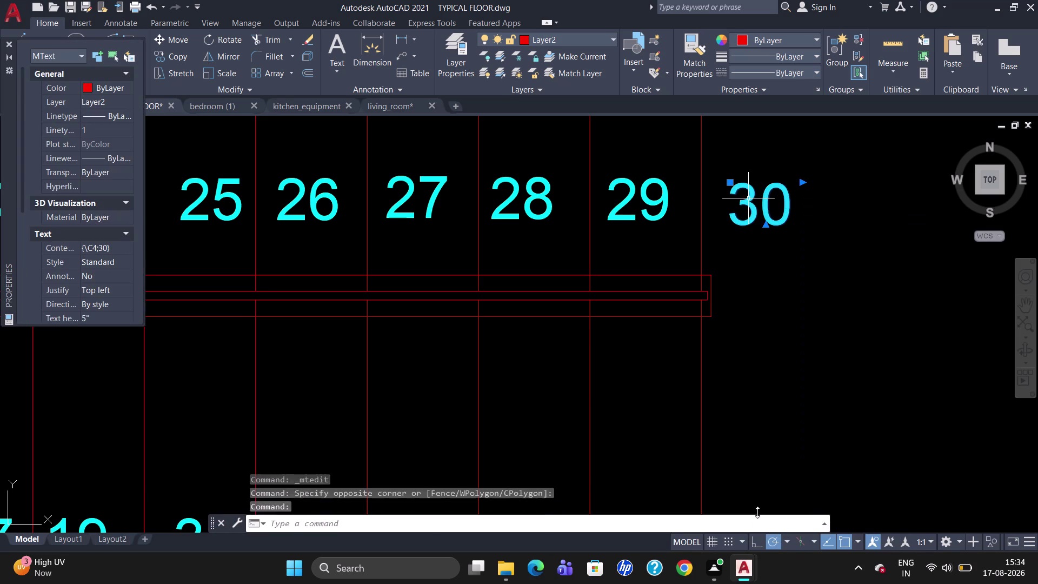
click(8, 42)
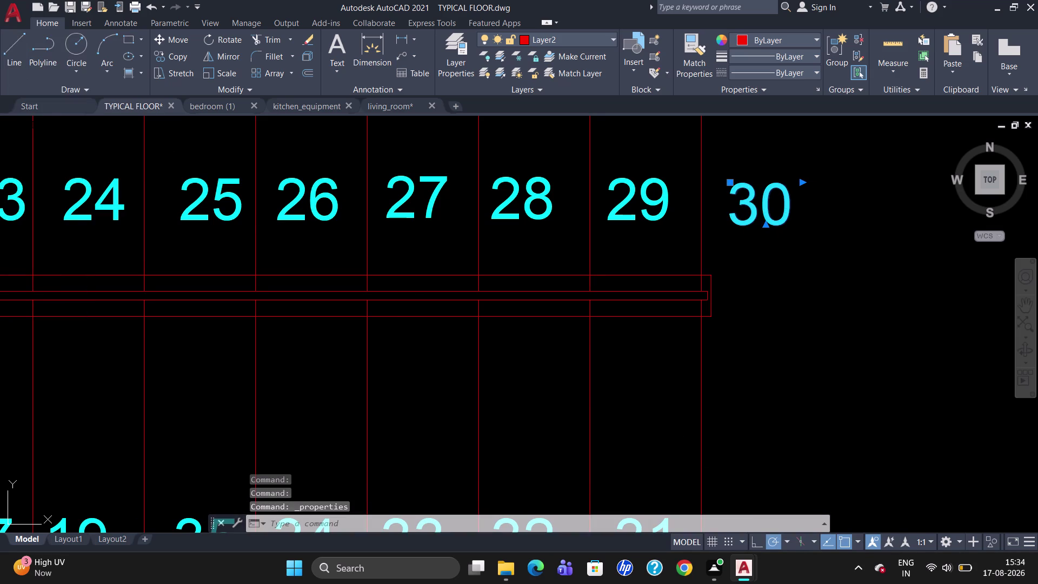
right_click(732, 200)
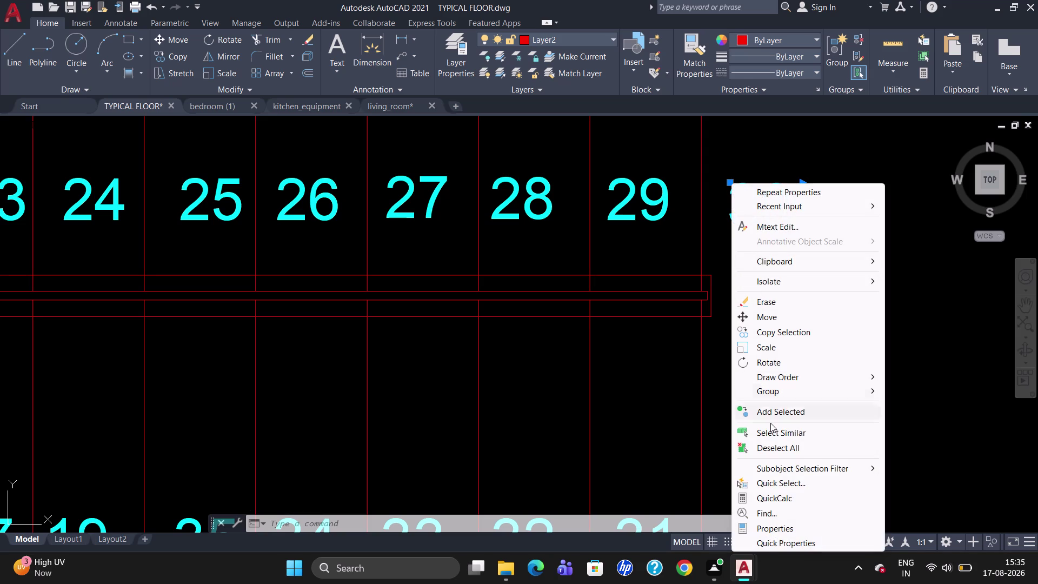
click(776, 433)
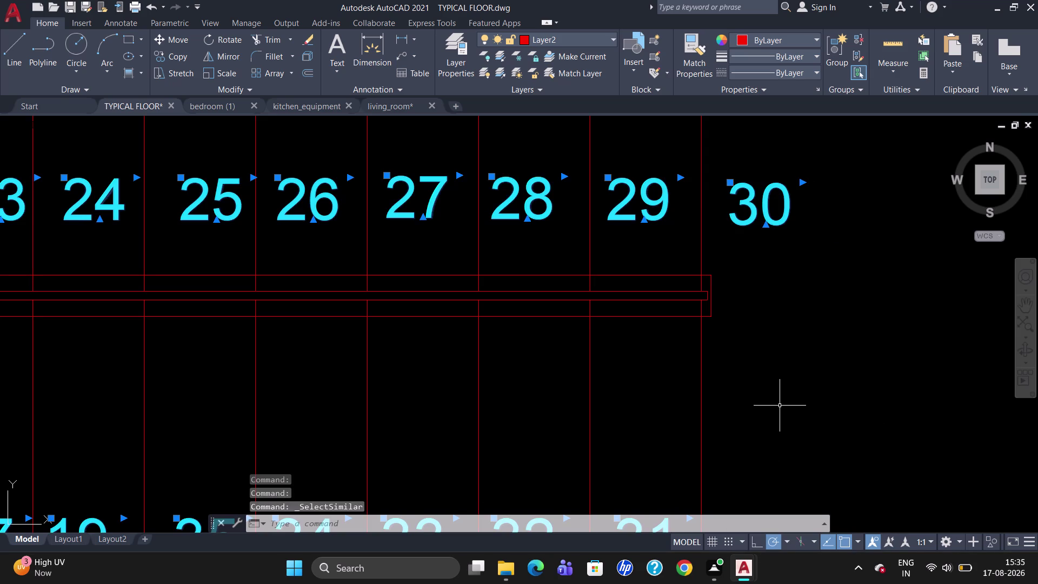
scroll(down, 3)
scroll(down, 3)
Change the selected step numbers' text height from 5 to 3 inches in Properties.
right_click(765, 404)
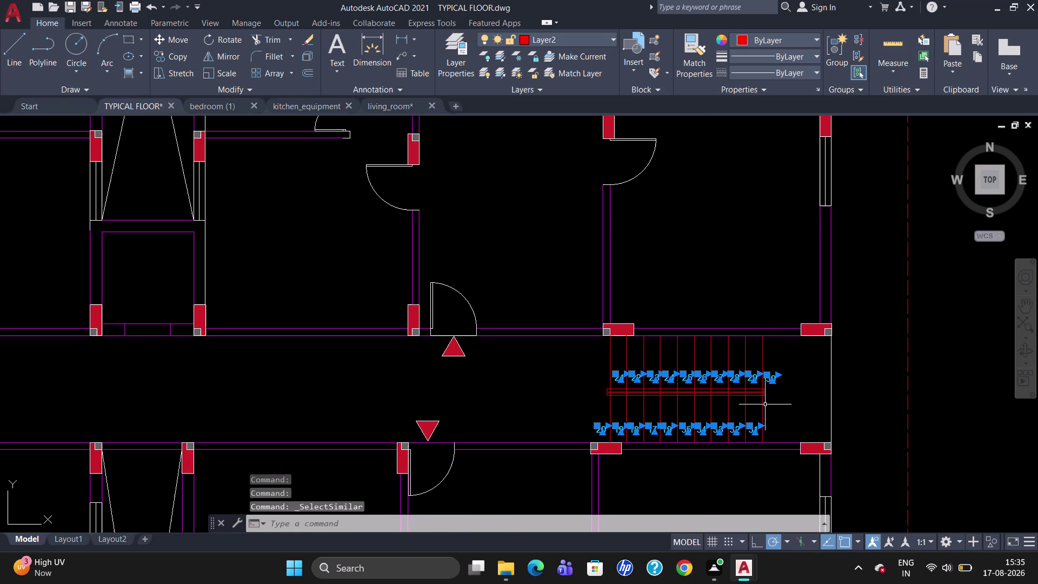
click(783, 380)
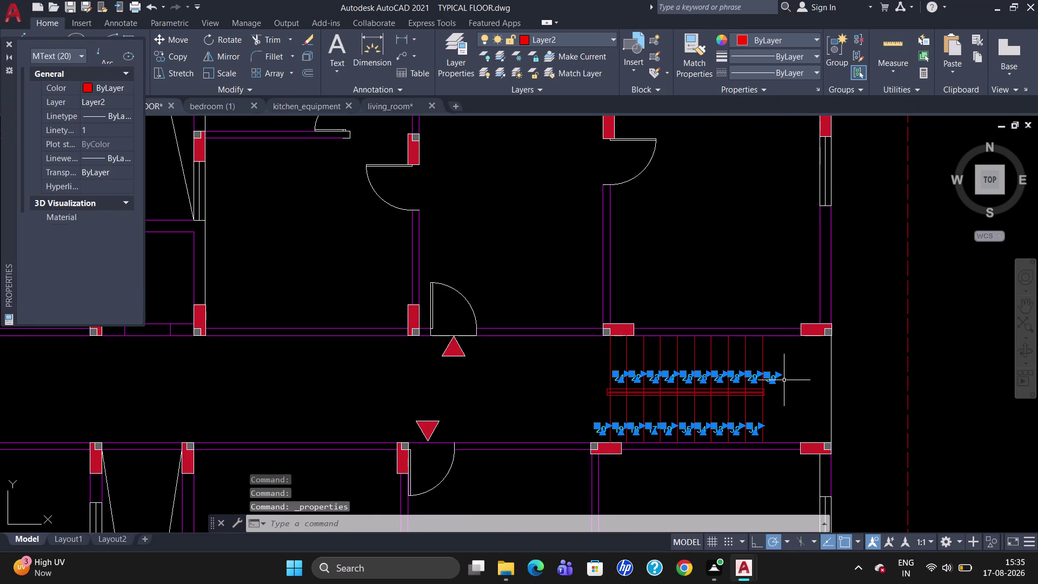
scroll(down, 3)
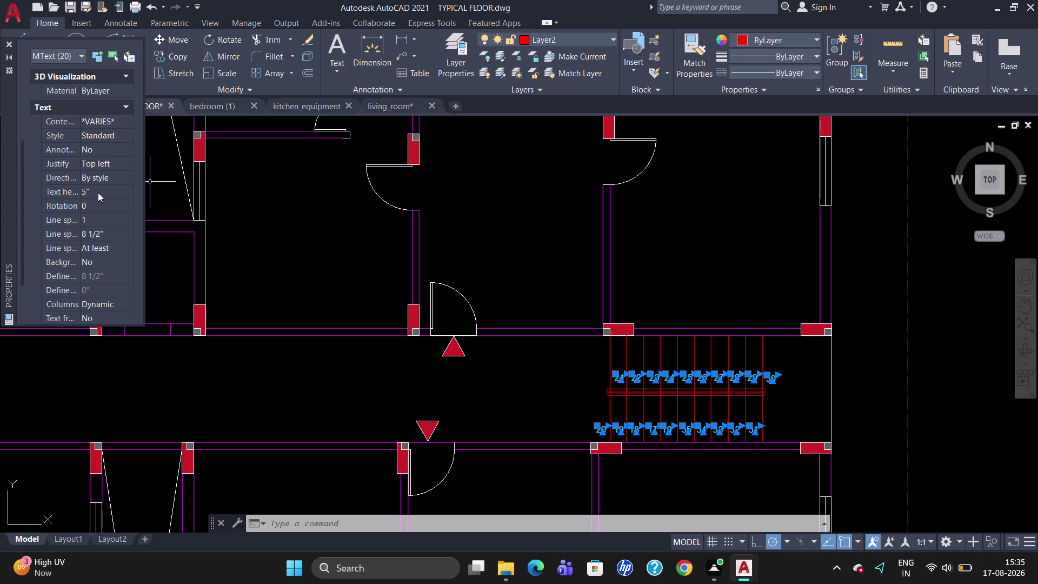
click(99, 190)
key(BackSpace)
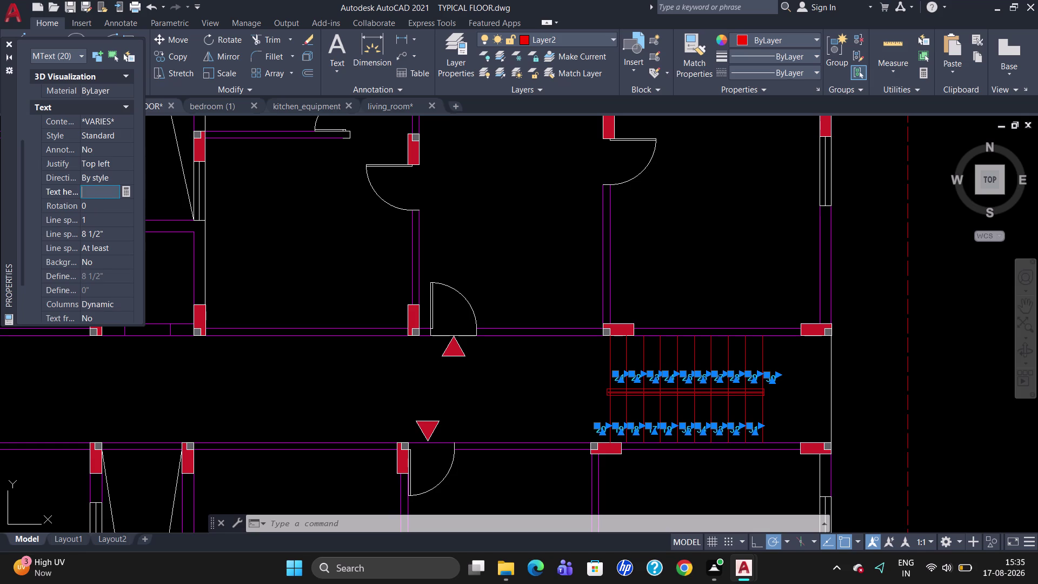
key(3)
key(Return)
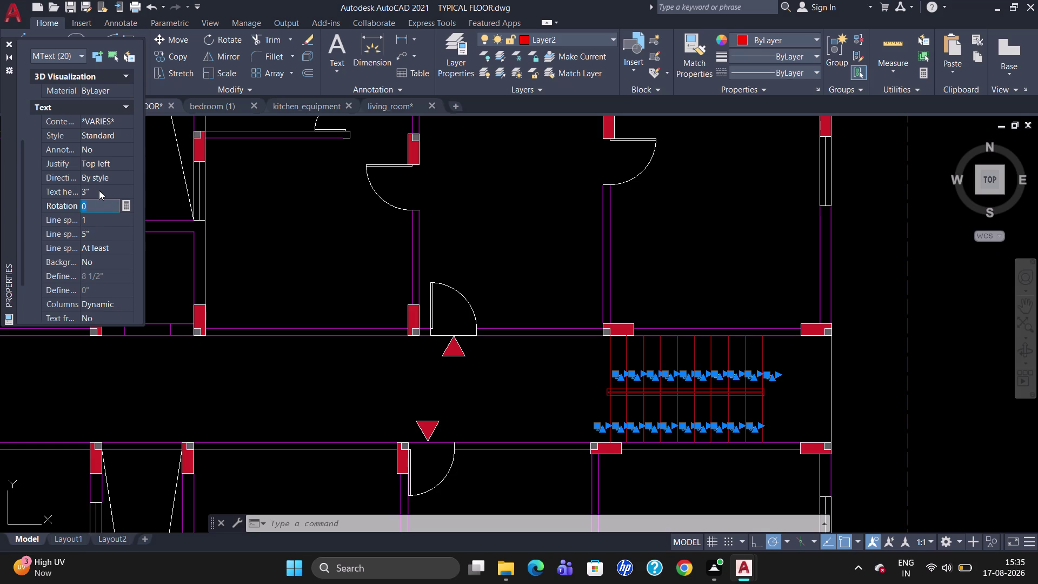
key(Escape)
click(7, 43)
key(Escape)
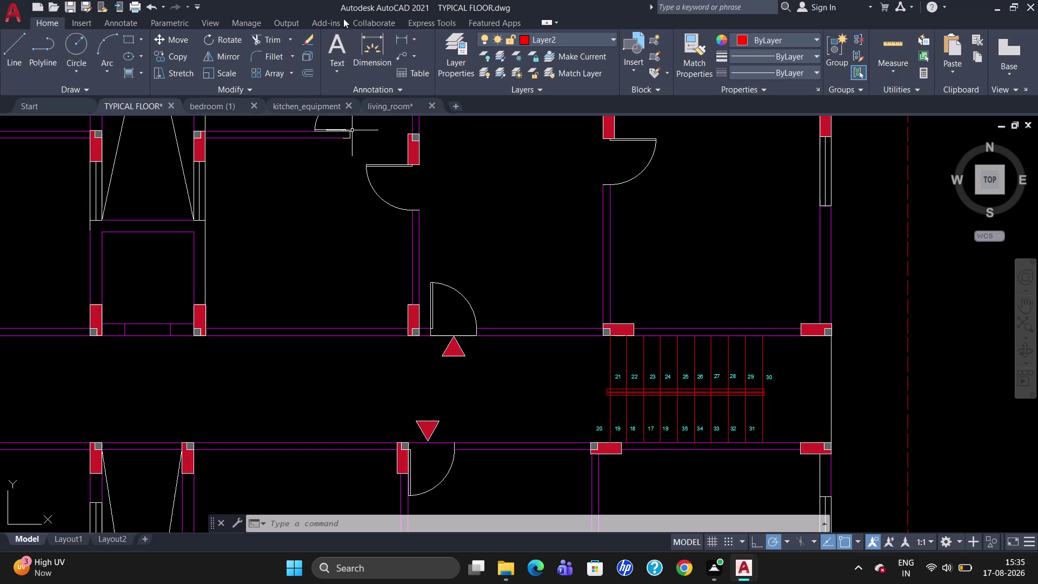
click(431, 18)
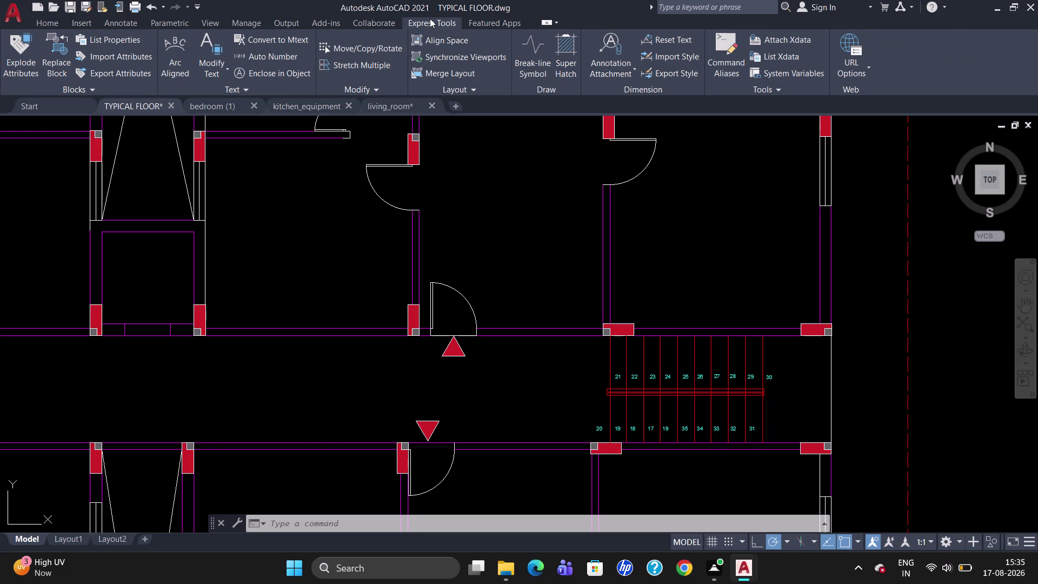
Start Enclose in Object and pick the bottom-row step numbers, beginning with 20.
click(279, 74)
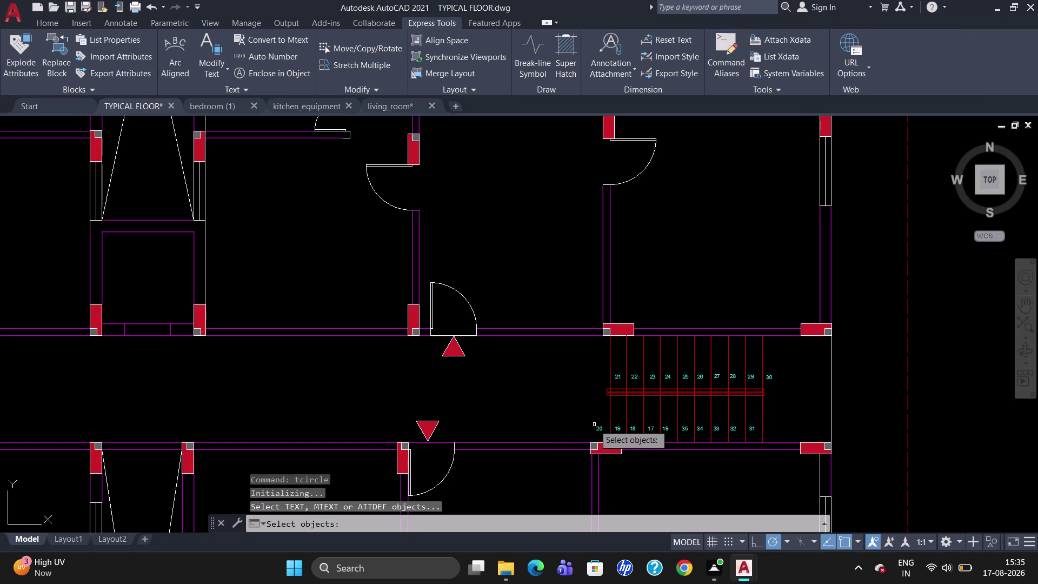
click(598, 428)
scroll(up, 3)
click(592, 422)
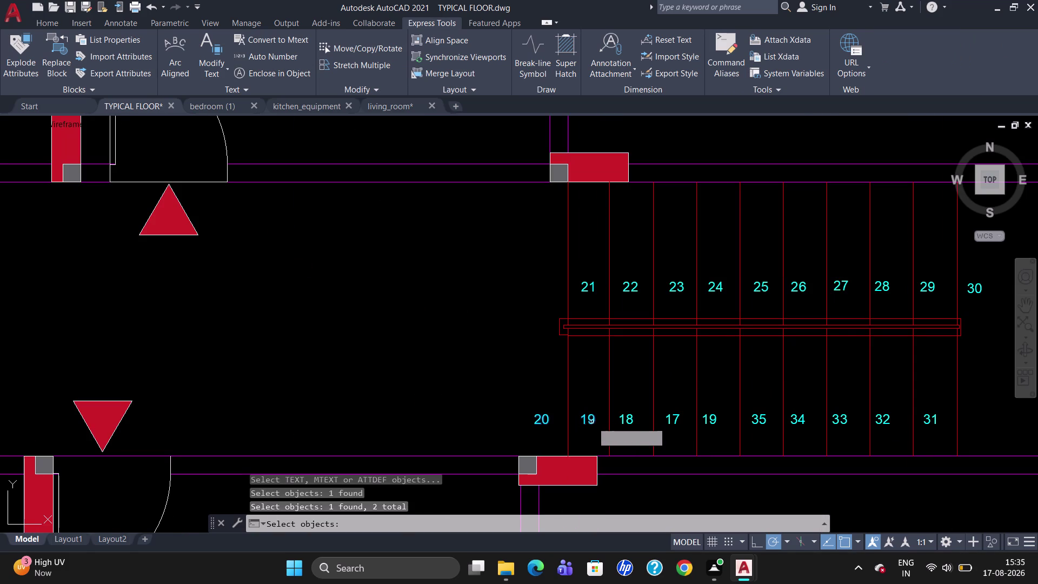
click(625, 417)
click(670, 421)
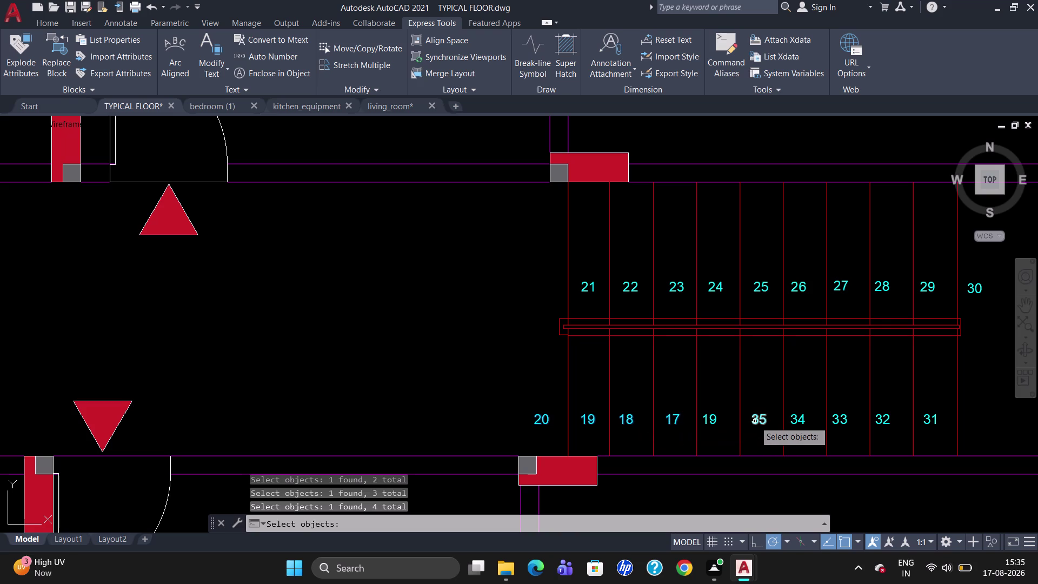
click(761, 418)
click(797, 420)
click(843, 421)
click(878, 420)
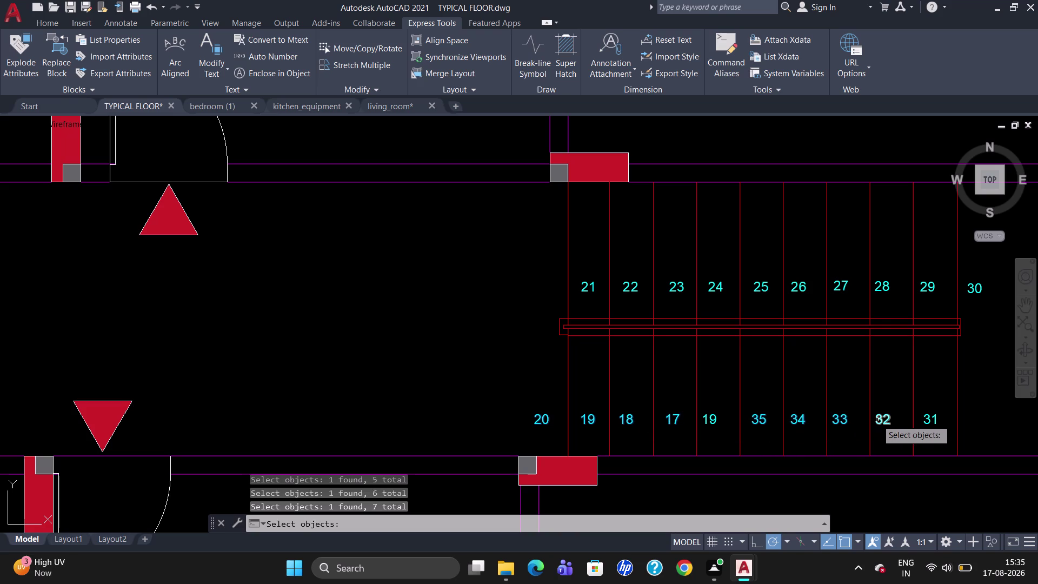
click(924, 418)
click(976, 292)
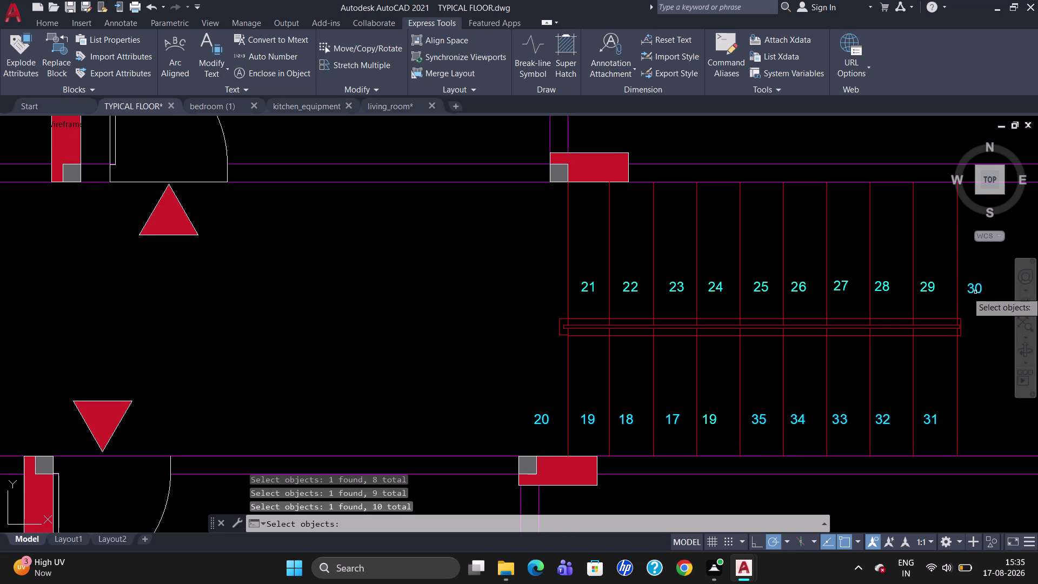
Add the top-row step numbers, from 30 across to 21, and finish the selection.
click(934, 286)
click(881, 285)
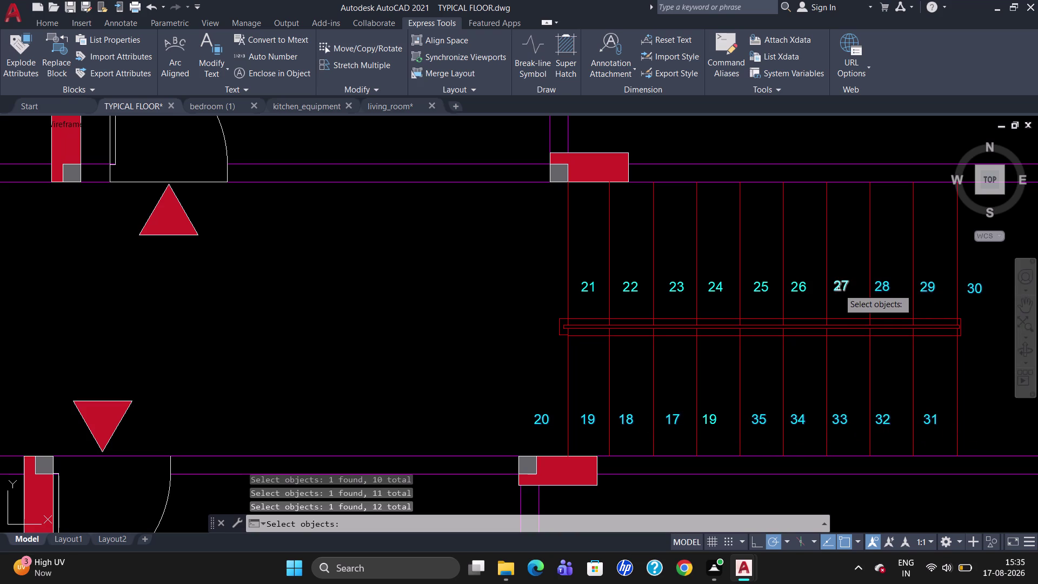
click(839, 289)
click(800, 288)
click(764, 291)
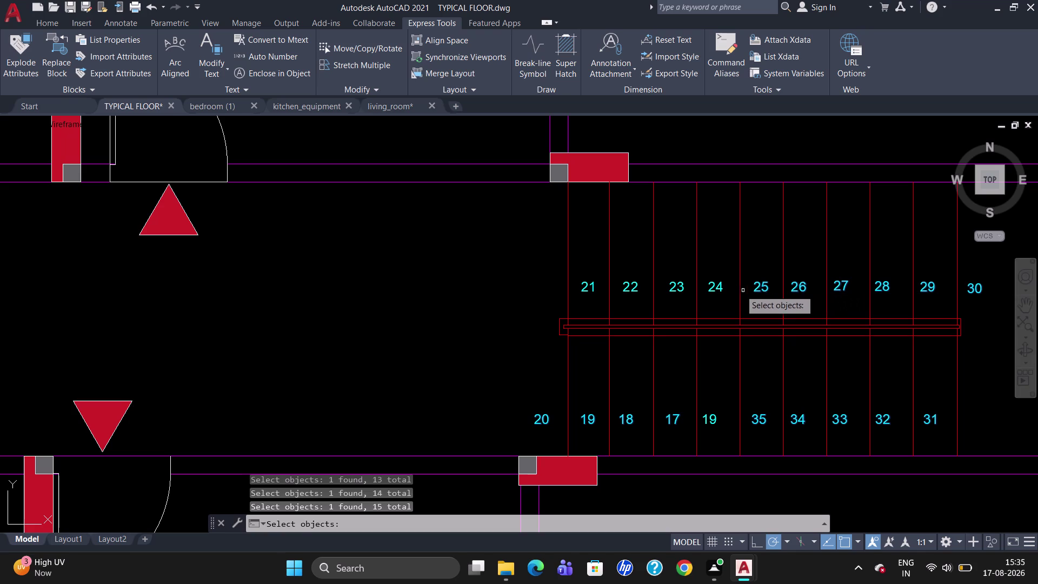
click(720, 288)
click(676, 291)
click(631, 291)
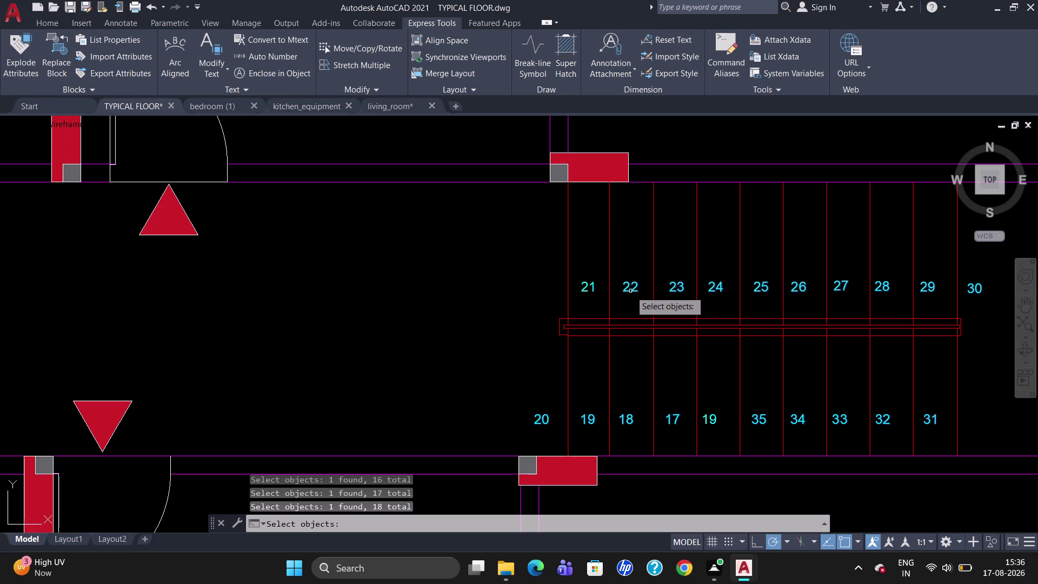
click(591, 288)
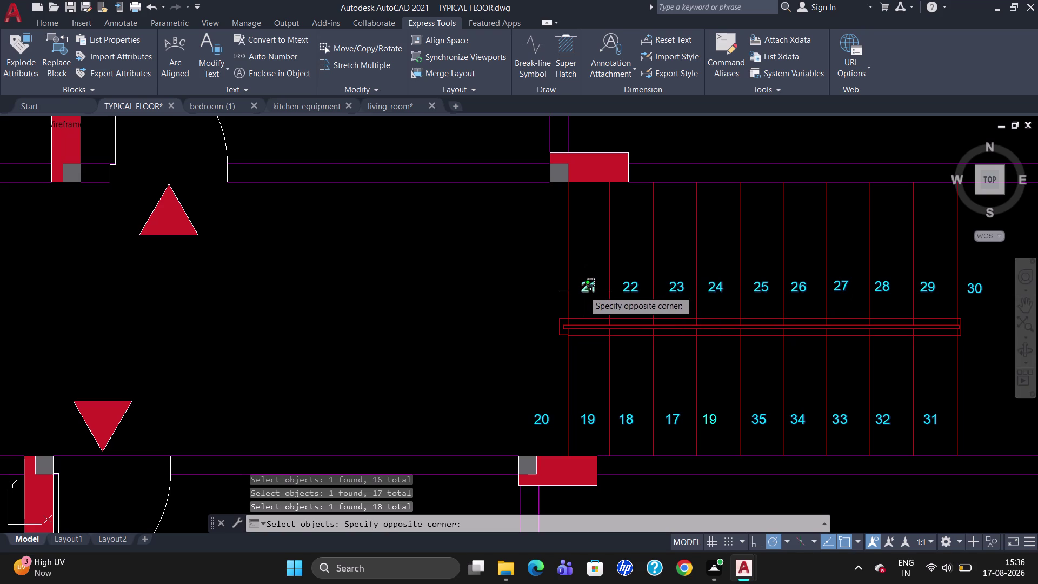
click(584, 290)
key(Return)
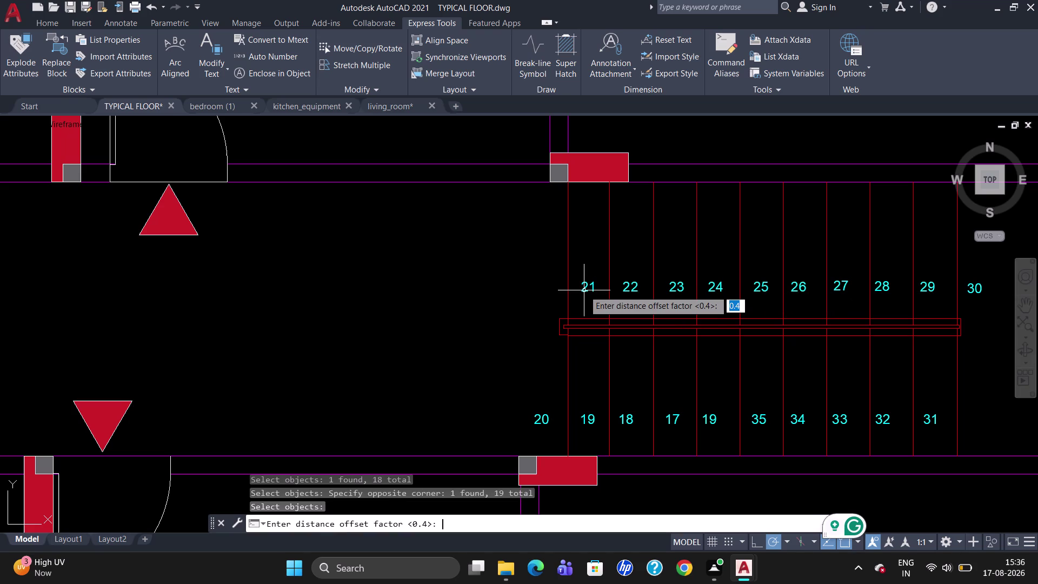
Enclose the picked numbers in variable-size circles with a 0.3 offset factor.
text(0.3)
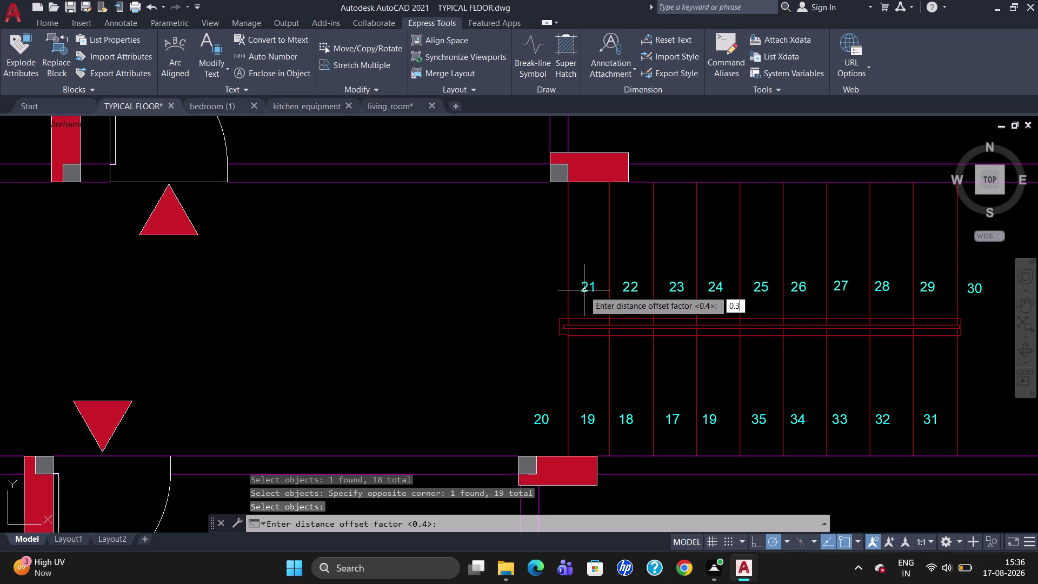
key(Return)
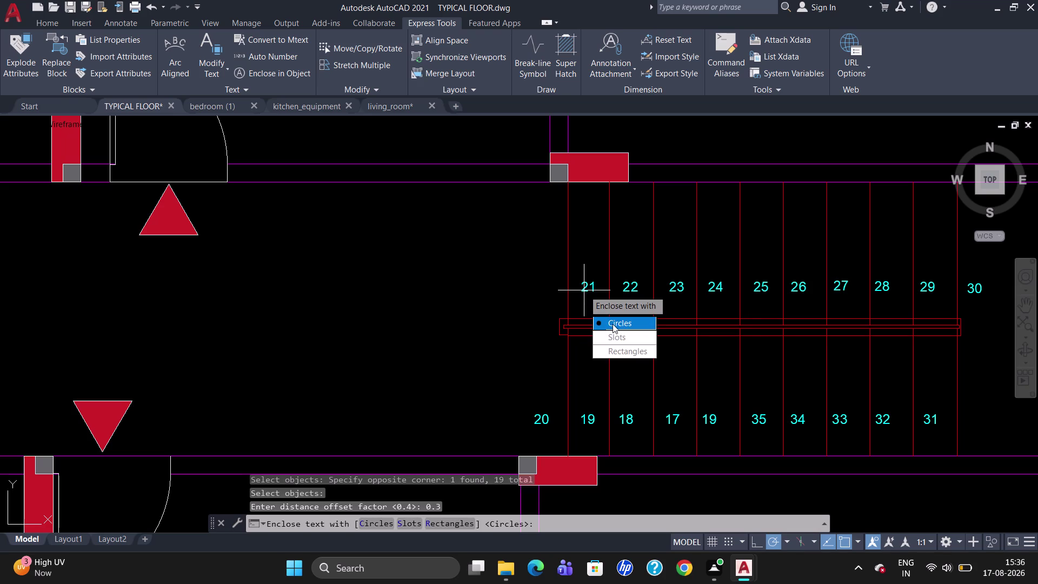
drag(613, 323, 583, 290)
drag(601, 336, 584, 290)
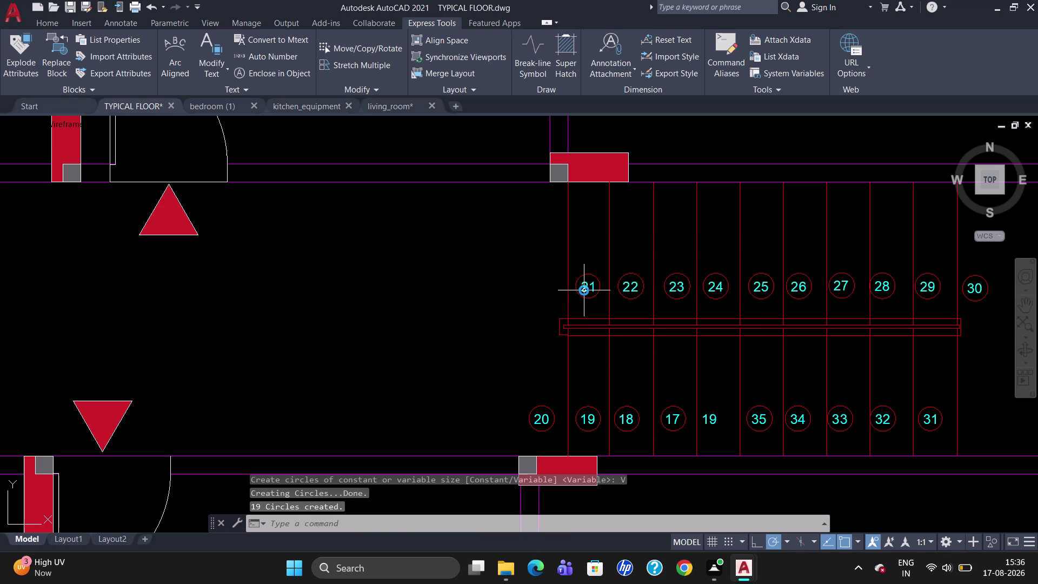
key(Escape)
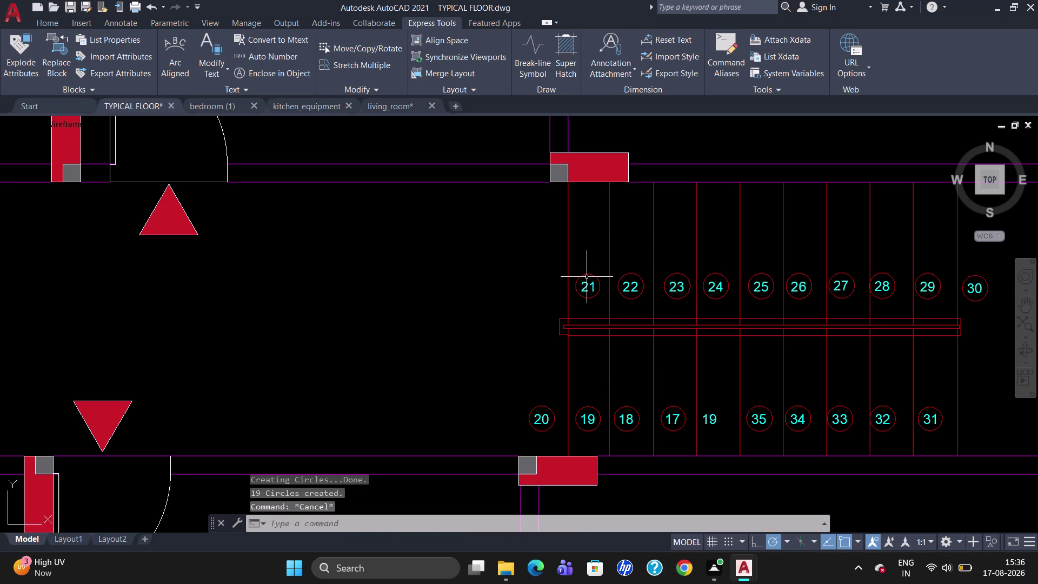
Pick the circles around steps 21 through 29 one by one, with the Home tab shown.
click(587, 275)
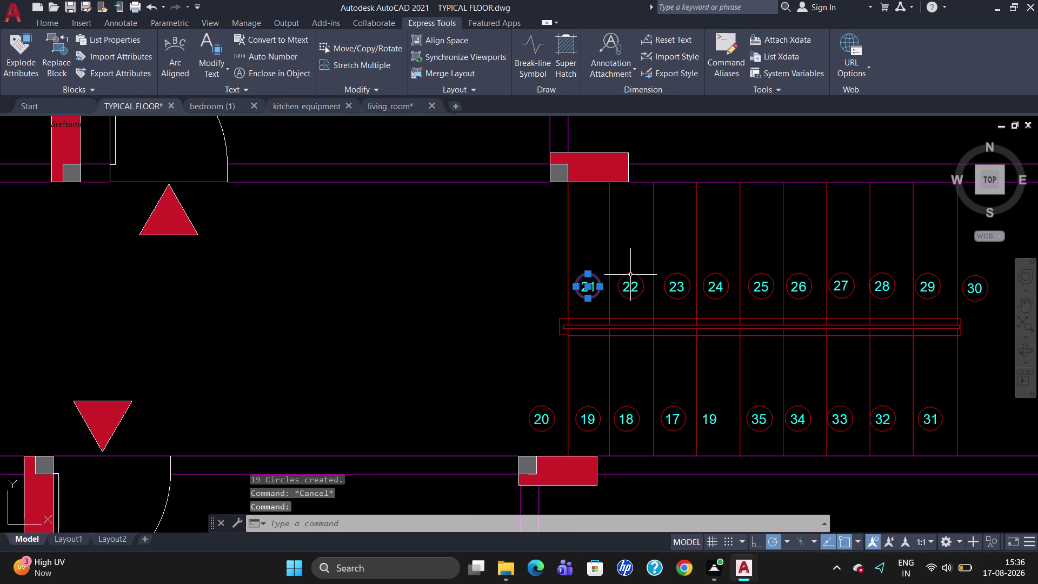
click(631, 275)
click(675, 275)
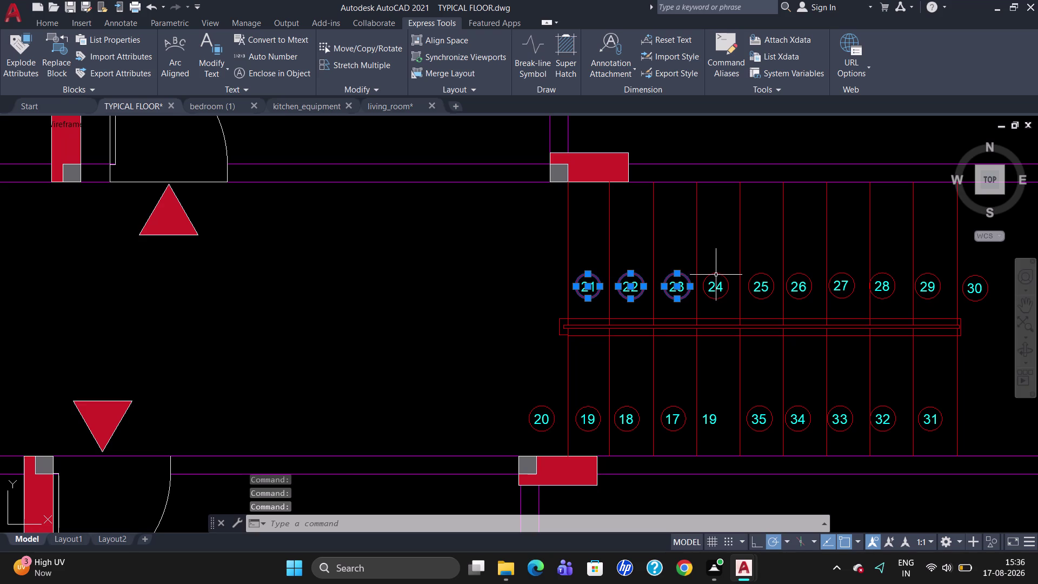
click(716, 274)
click(763, 274)
click(807, 273)
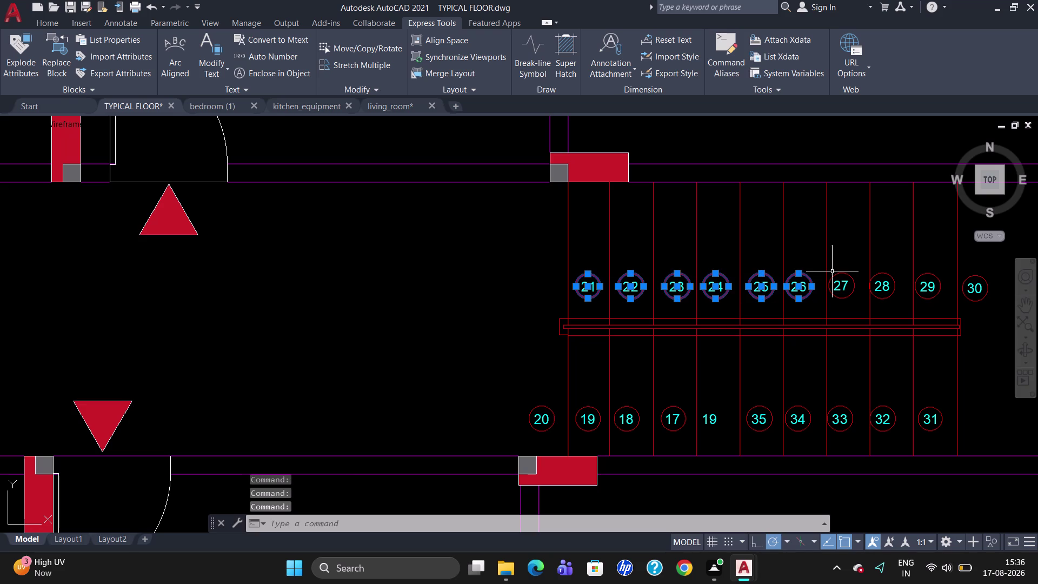
click(835, 272)
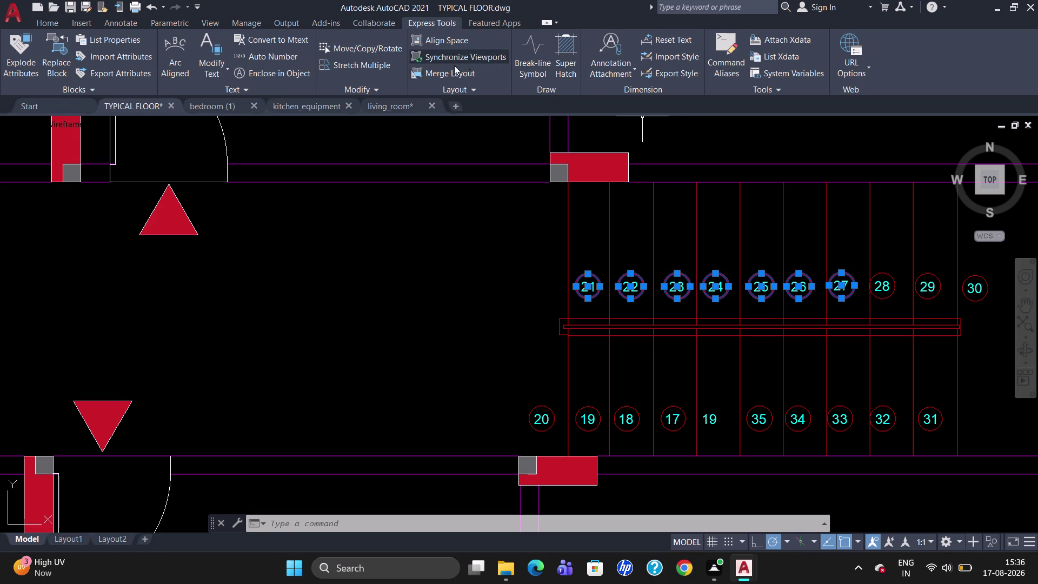
click(51, 23)
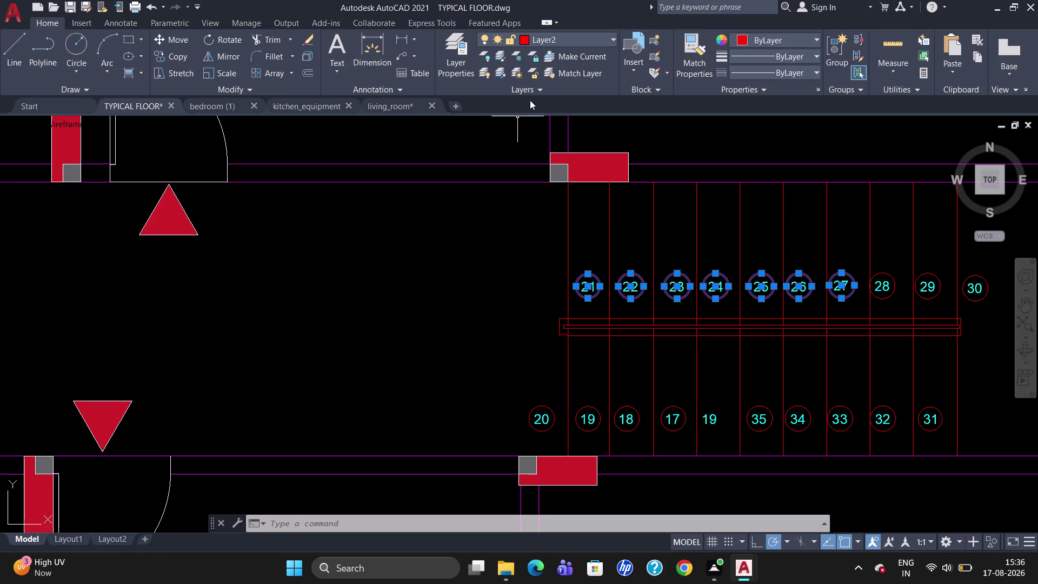
click(889, 274)
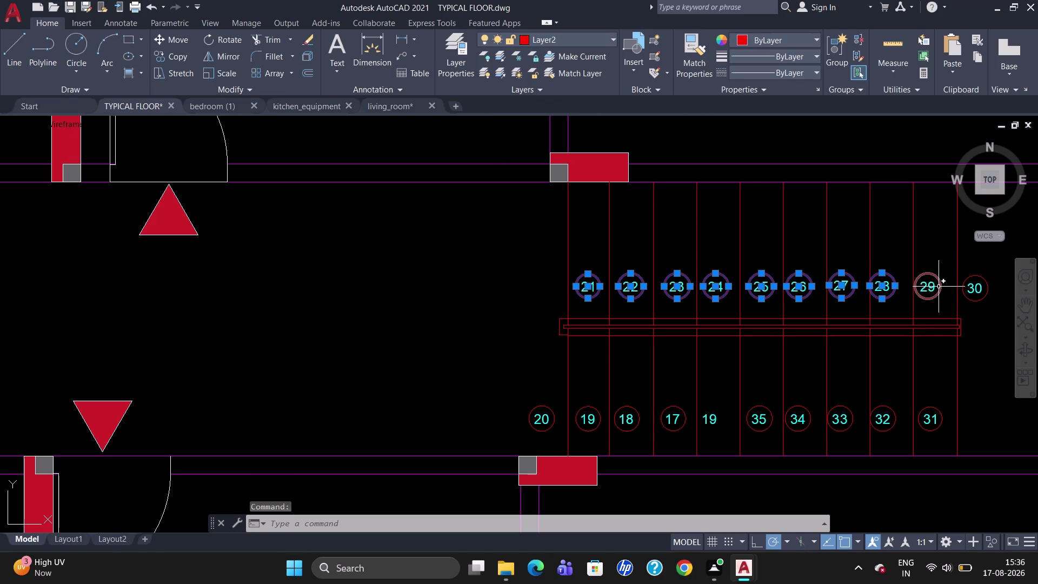
click(935, 280)
click(934, 274)
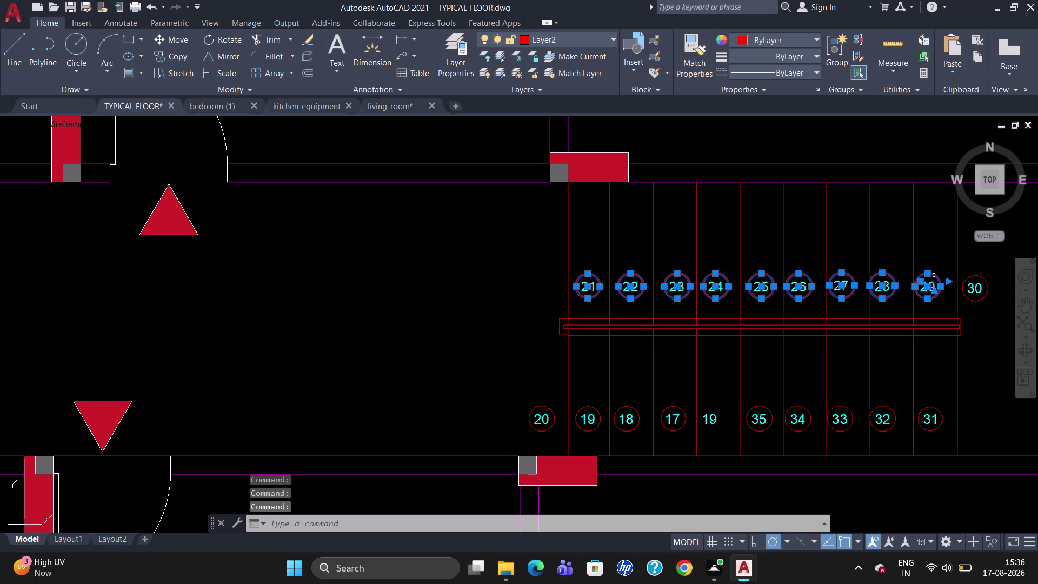
Reselect the circles at steps 29 and 30, then use Select Similar to grab every circle.
key(Escape)
click(934, 275)
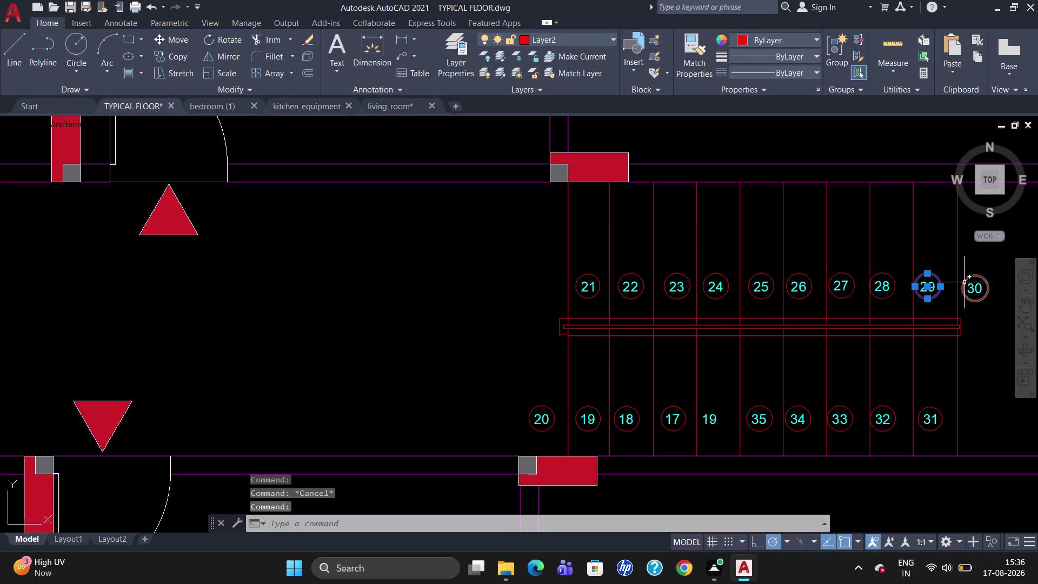
click(966, 281)
right_click(966, 281)
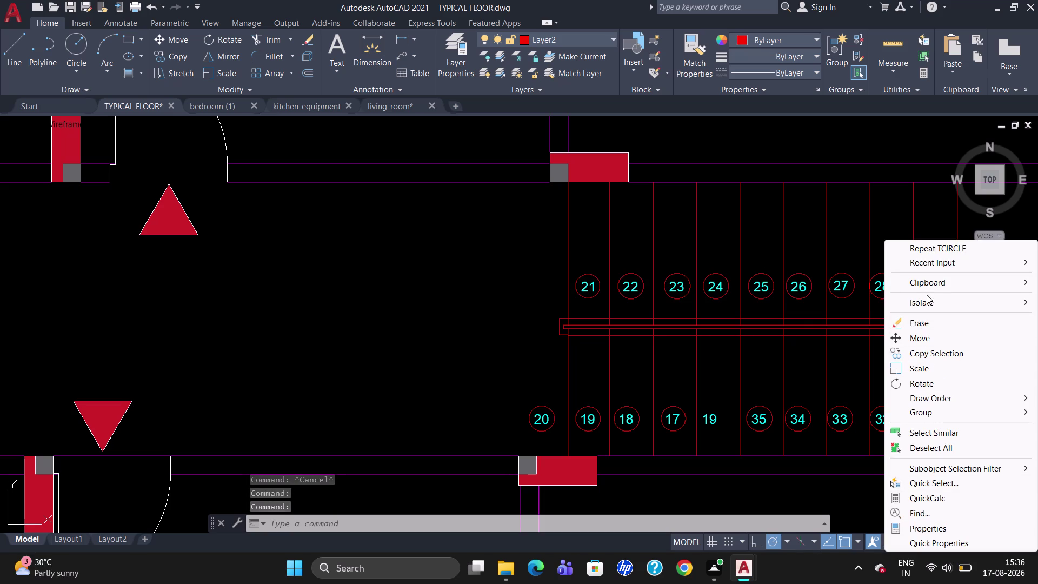
click(924, 433)
scroll(up, 3)
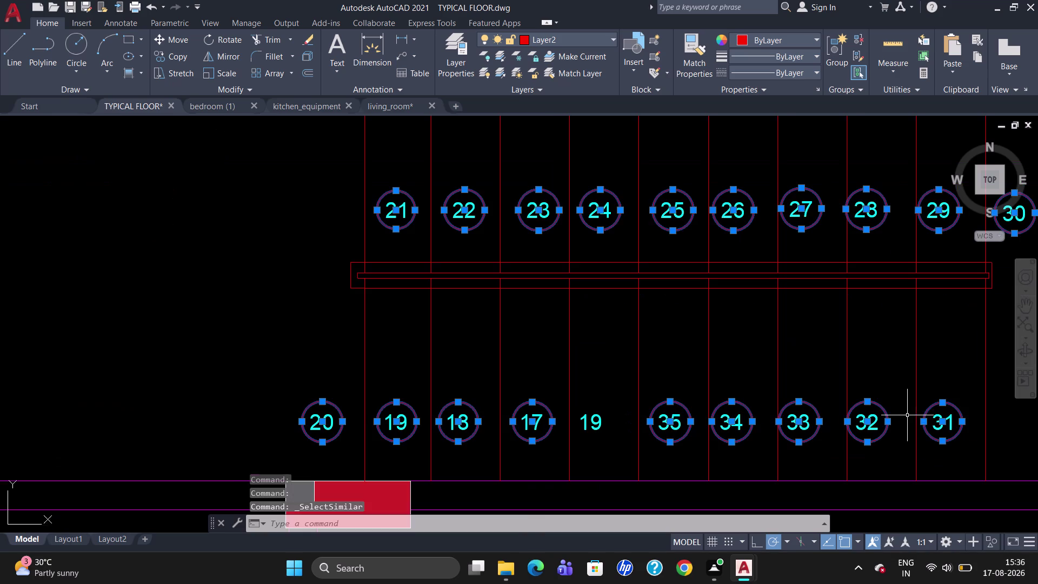
scroll(up, 3)
Recolour the selected circles to dark red index colour 18 through Properties.
scroll(down, 3)
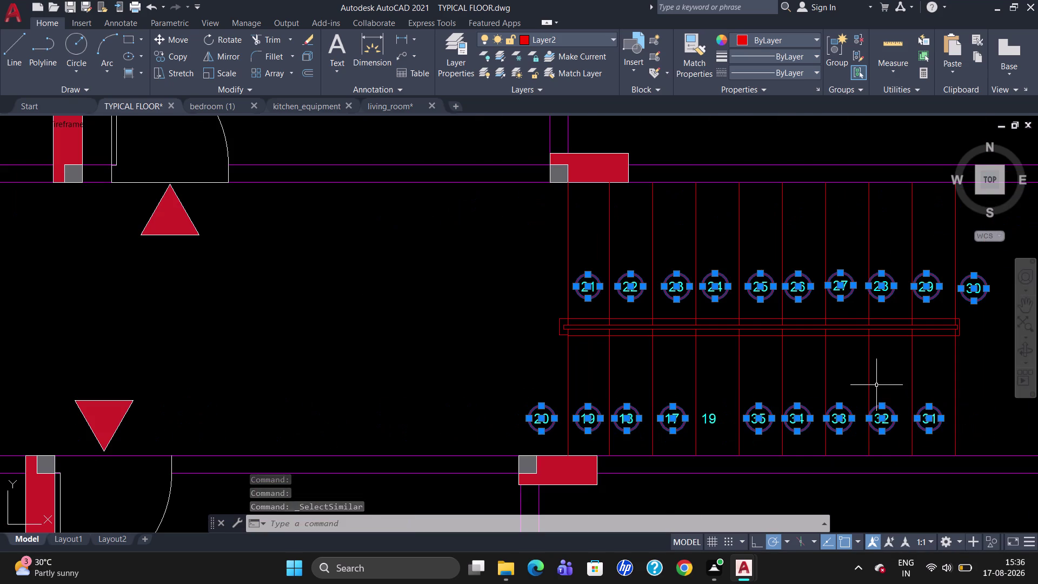
scroll(down, 3)
scroll(up, 3)
right_click(834, 376)
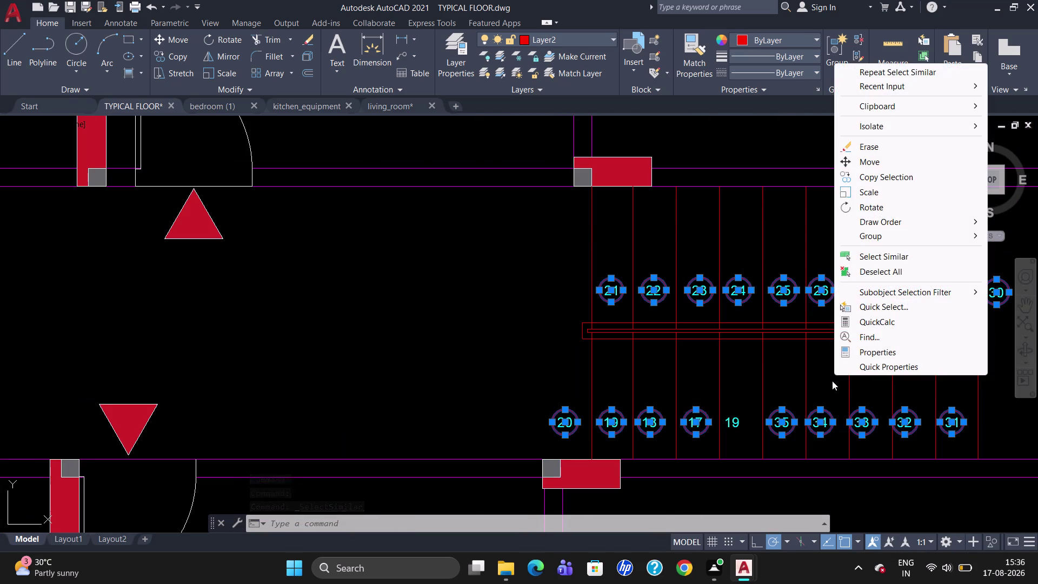
click(881, 351)
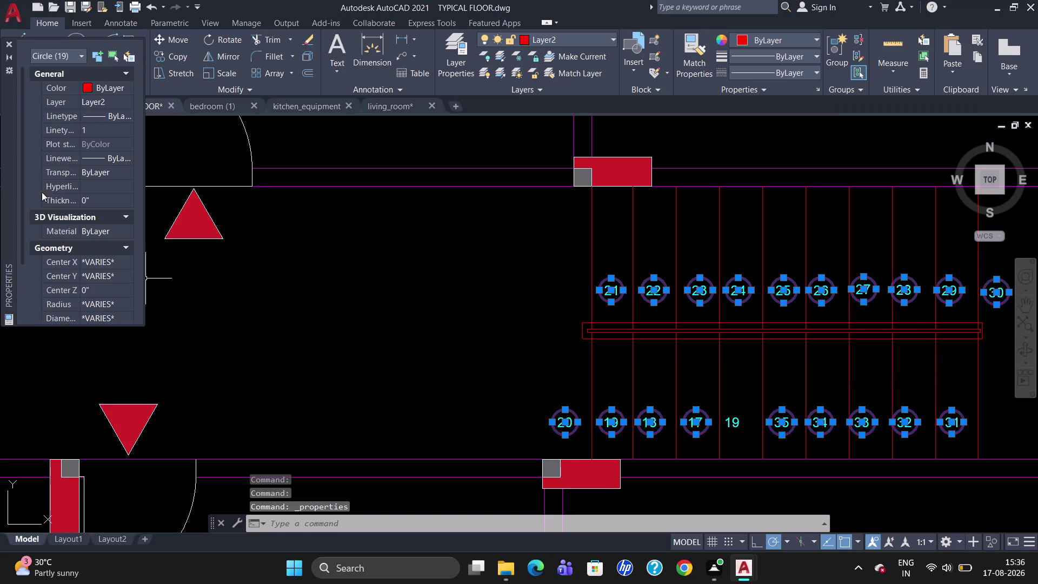
click(90, 88)
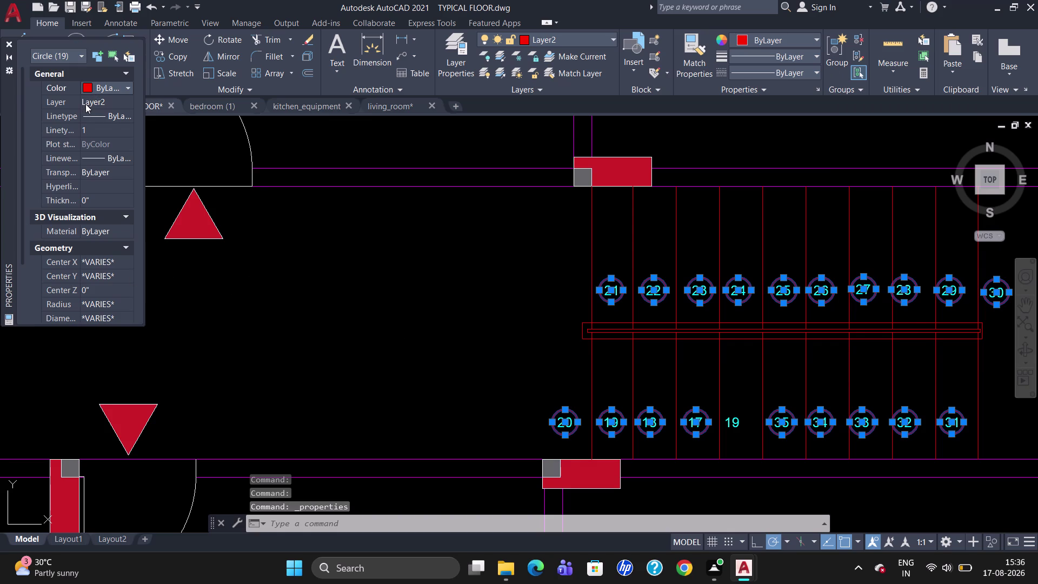
click(86, 88)
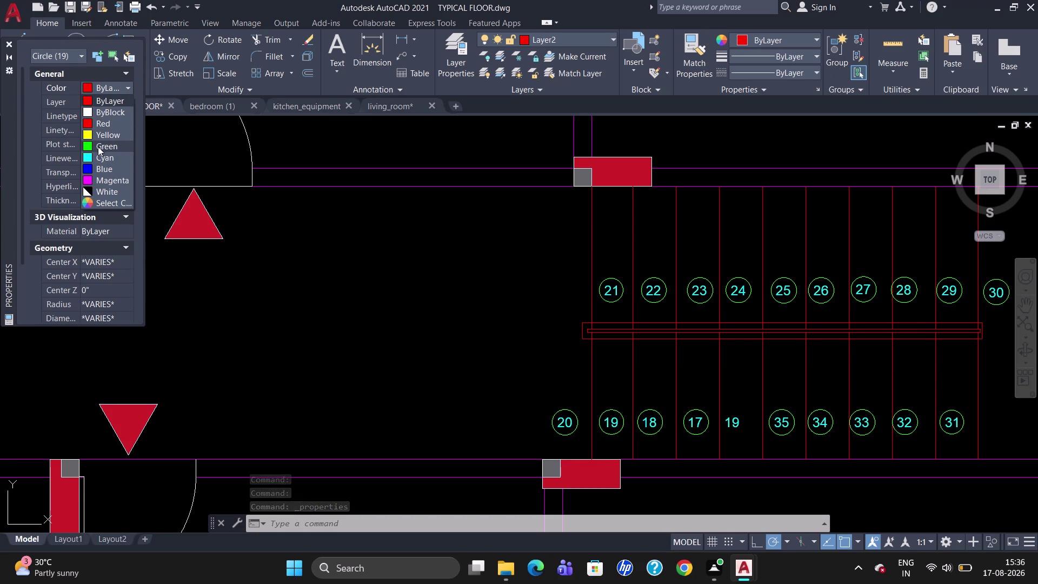
click(100, 202)
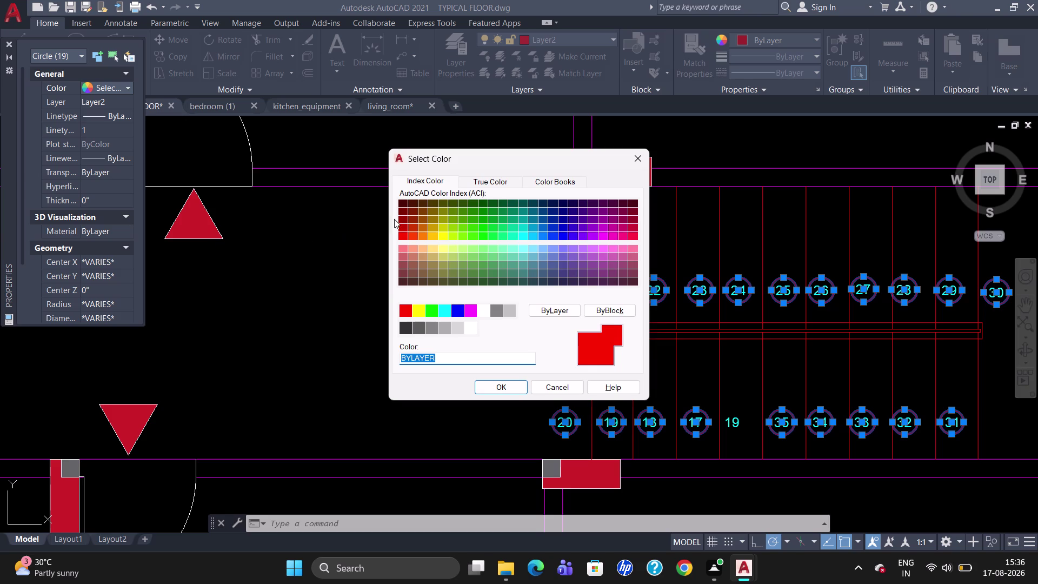
click(405, 209)
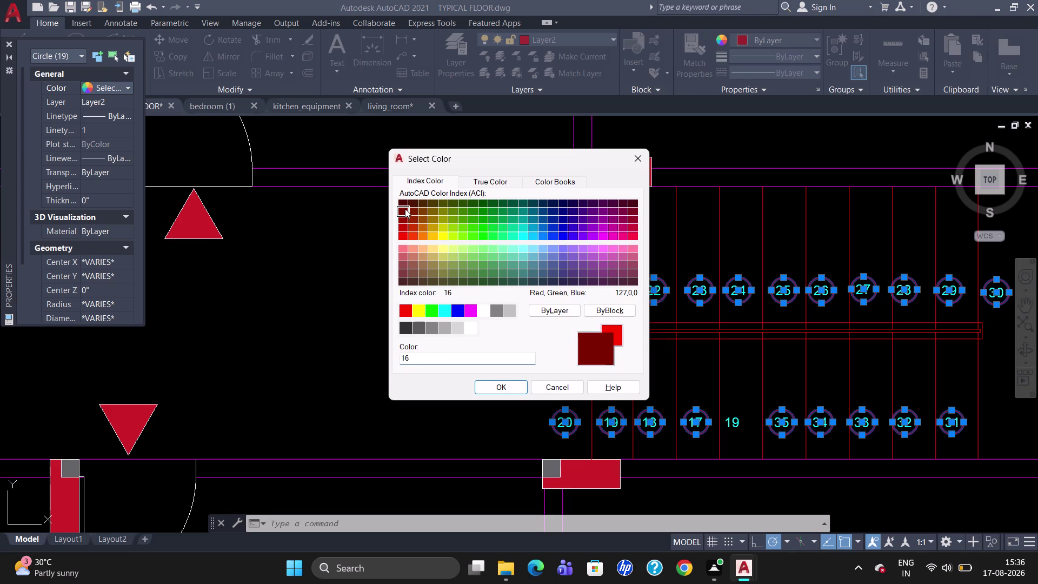
click(405, 202)
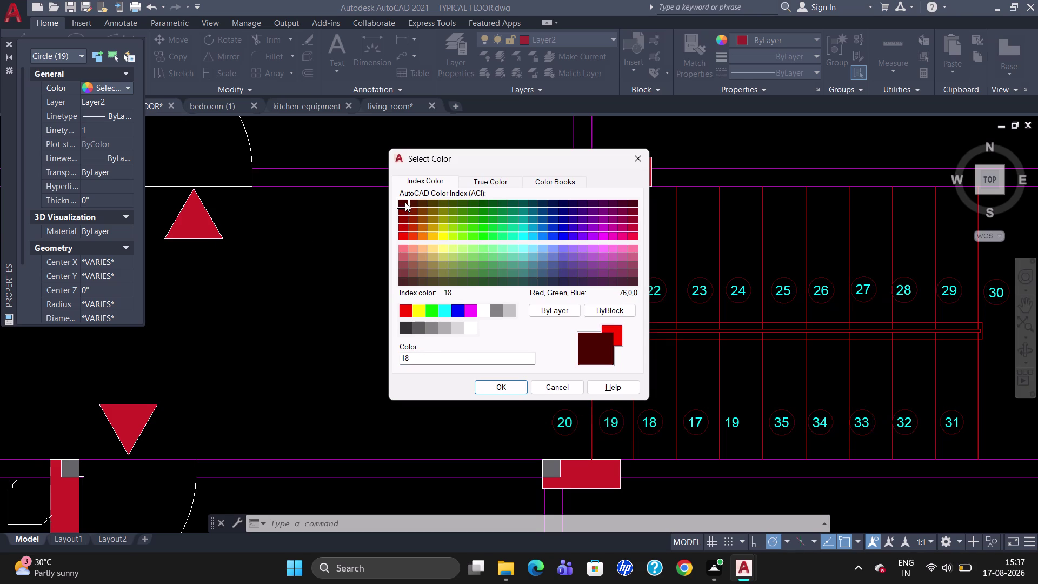
click(519, 383)
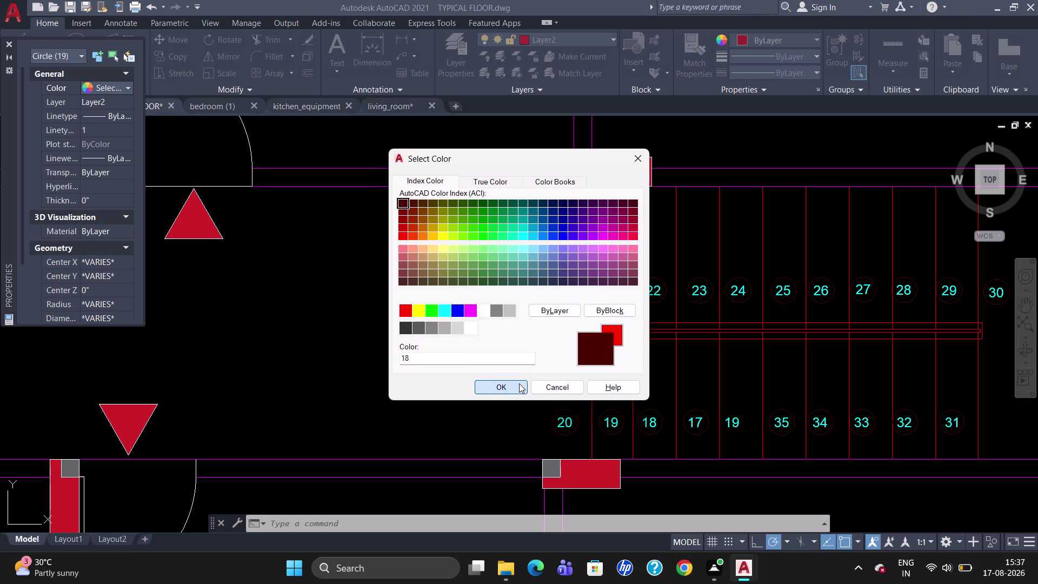
key(Escape)
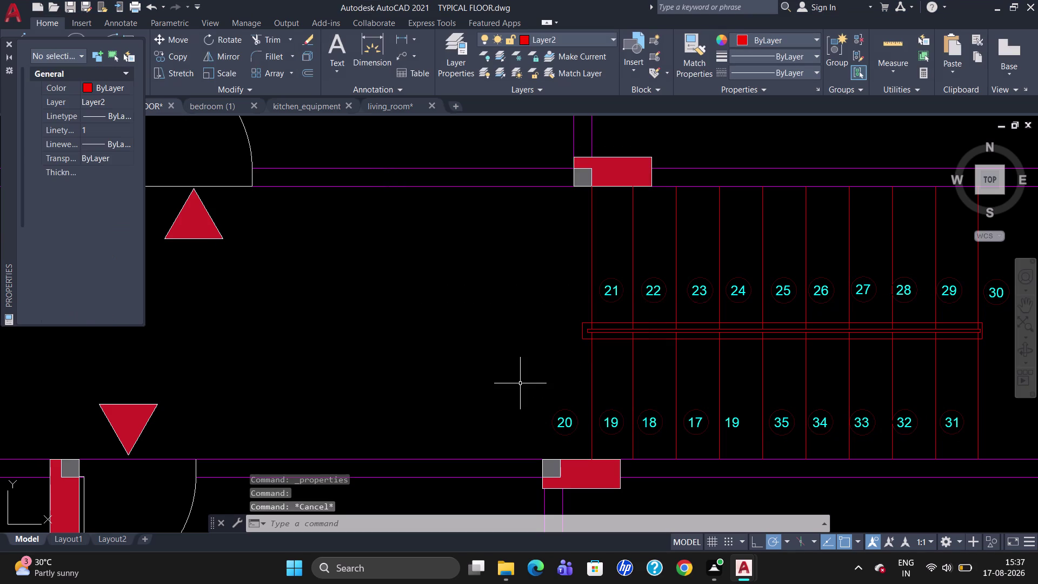
click(737, 419)
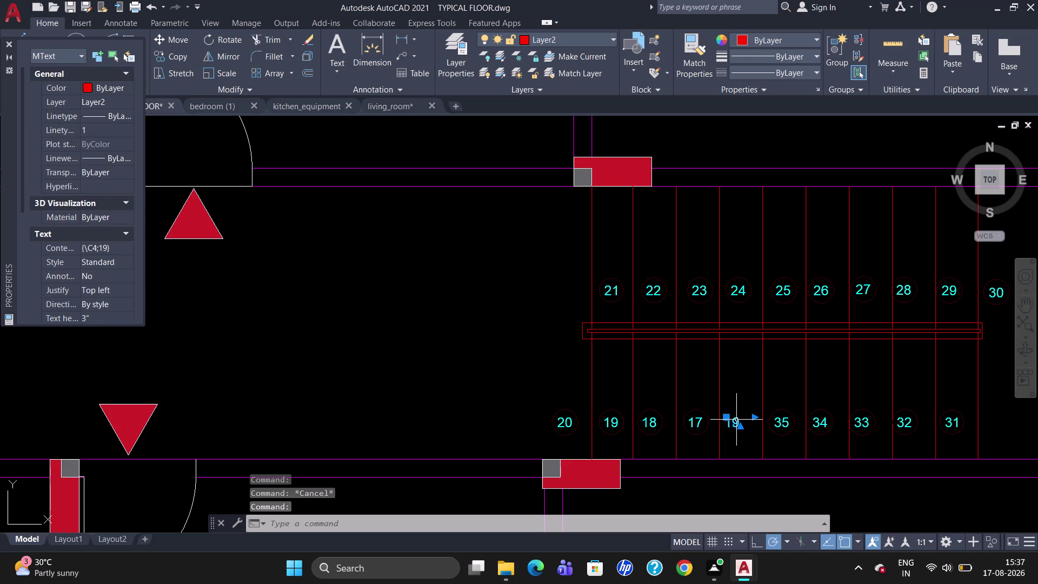
Delete the stray 19 label in the lower stair row.
key(Delete)
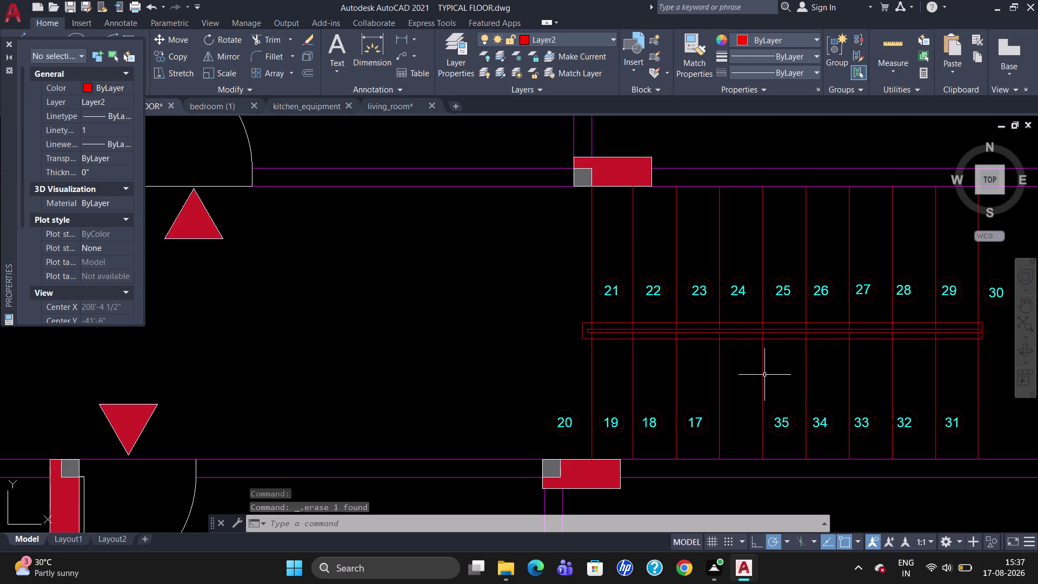
scroll(up, 3)
scroll(down, 3)
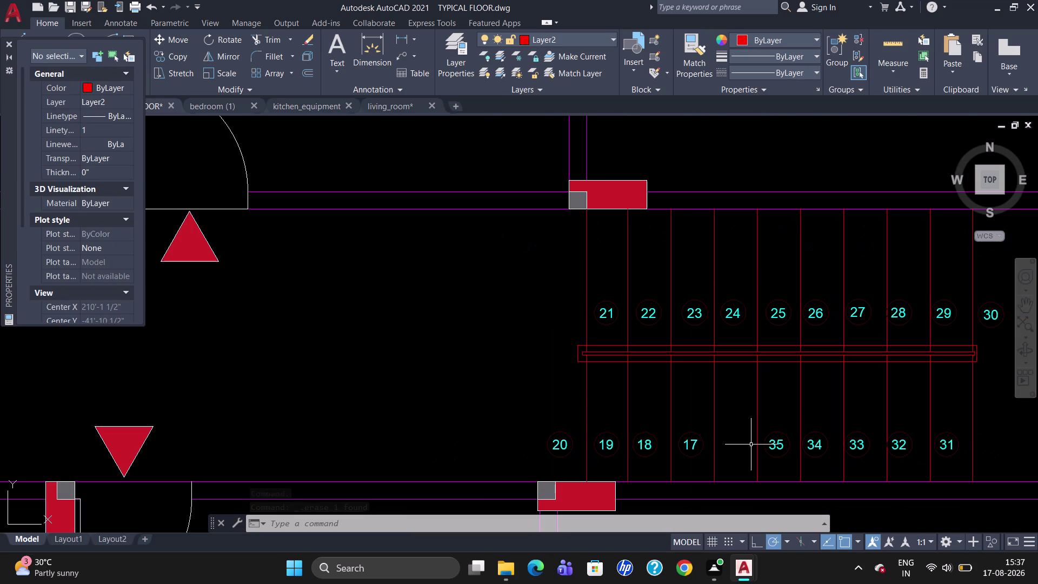
click(10, 43)
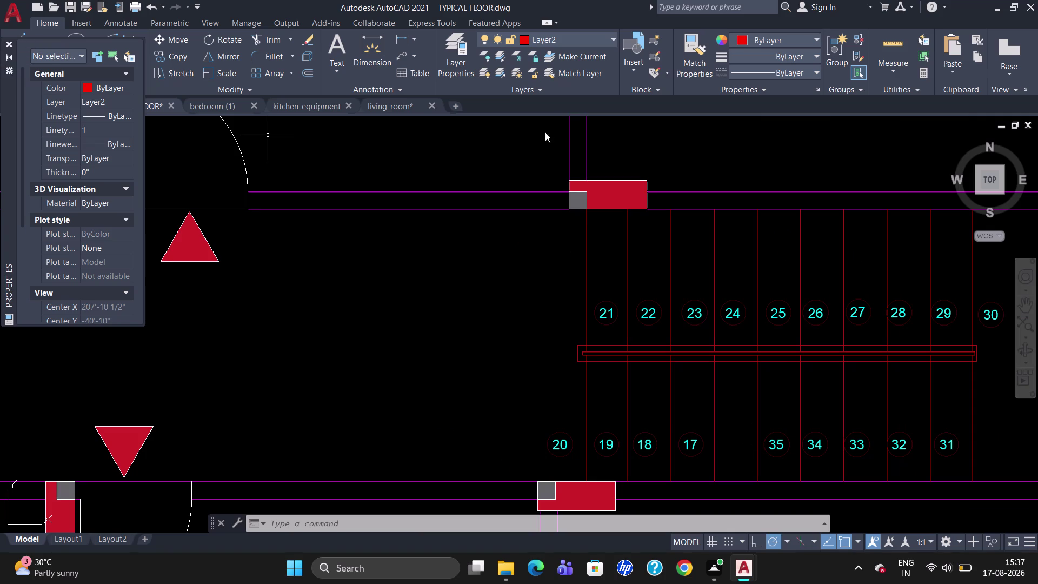
Make layer 0 the current layer.
click(587, 39)
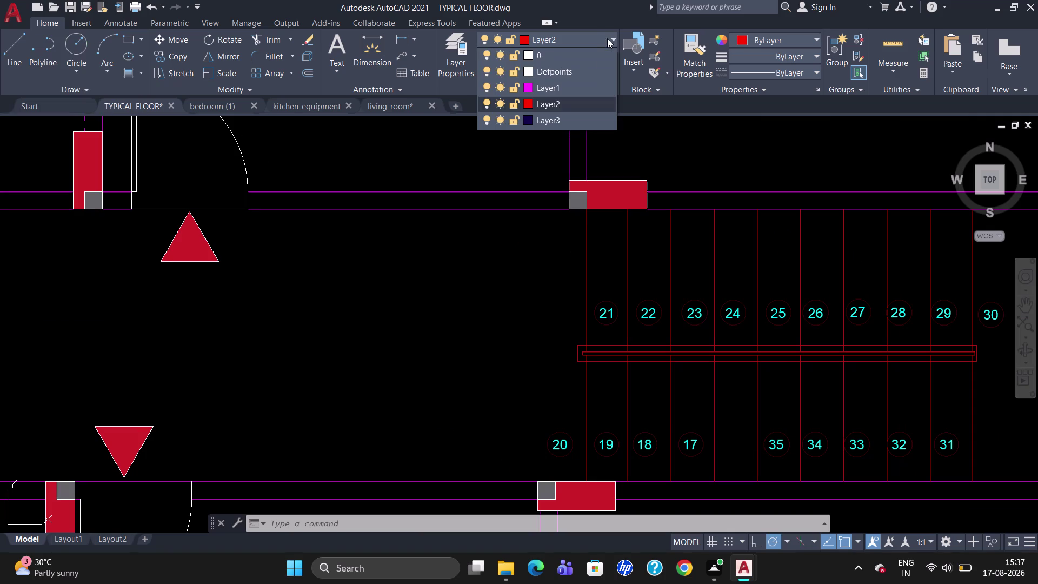
click(581, 59)
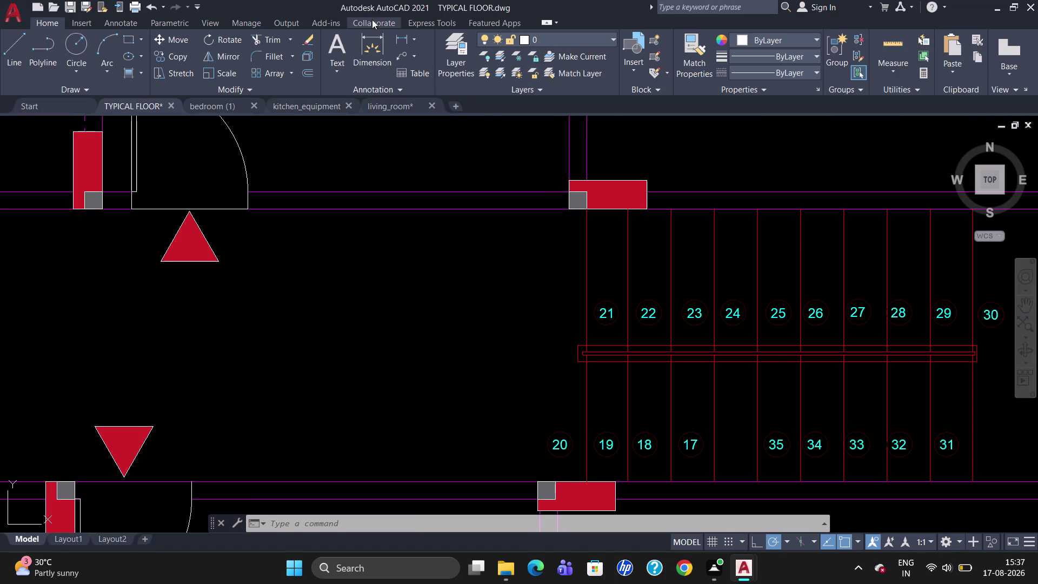
click(447, 24)
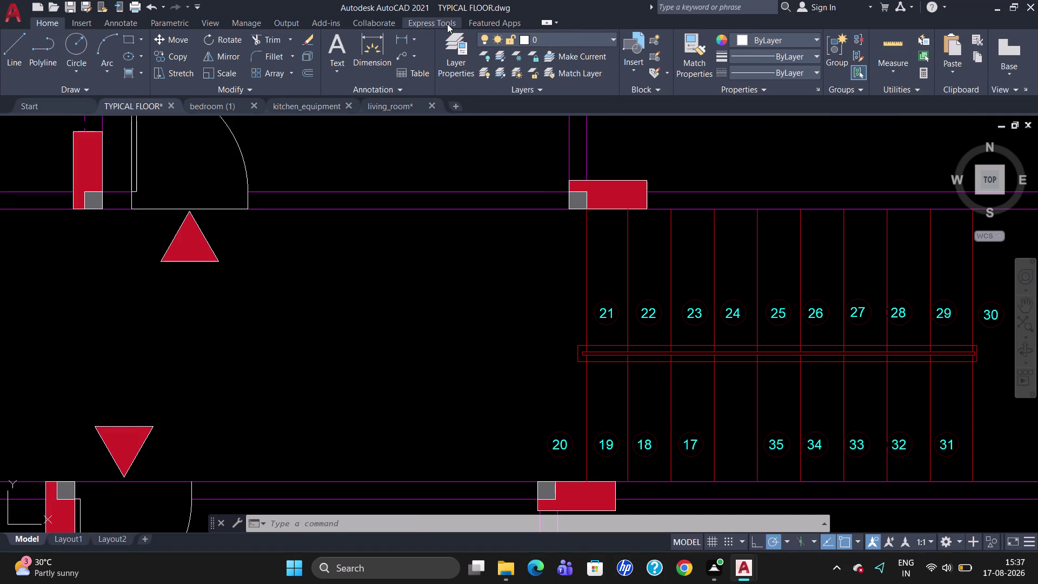
click(537, 57)
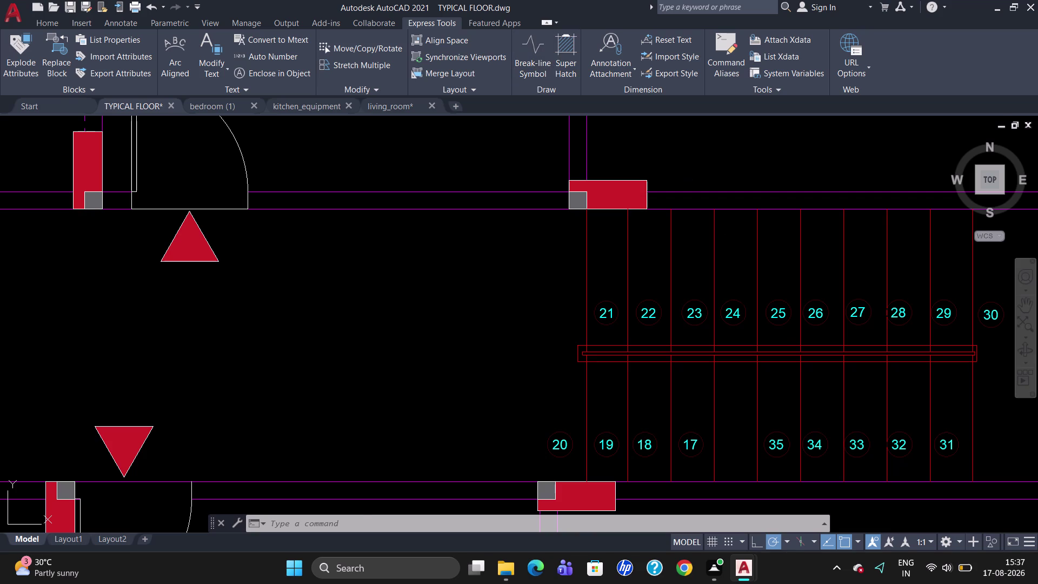
Draw a break-line symbol from step 24 down to the lower wall, with the zigzag at its midpoint.
scroll(down, 3)
scroll(up, 3)
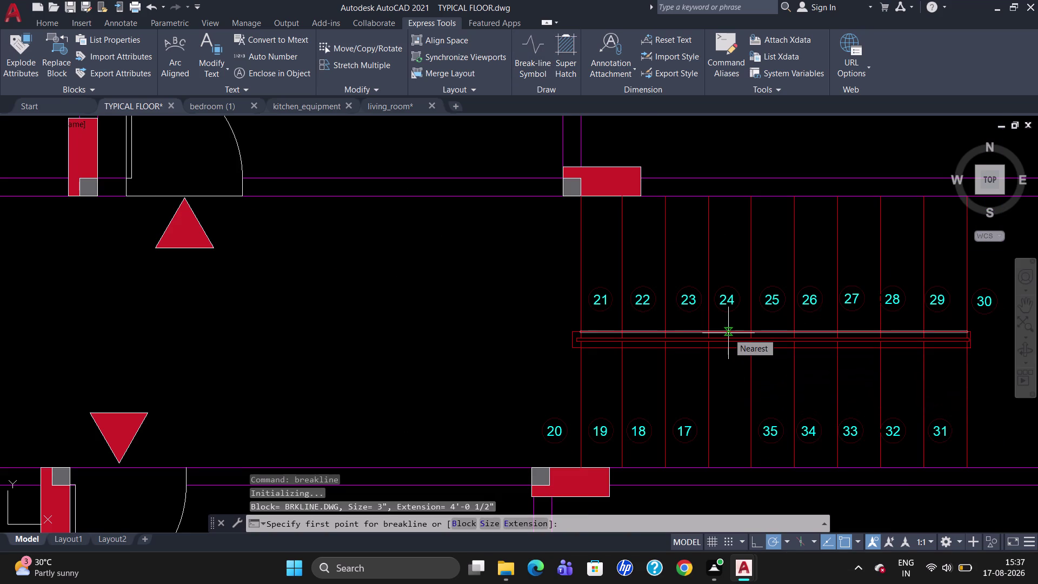
scroll(up, 3)
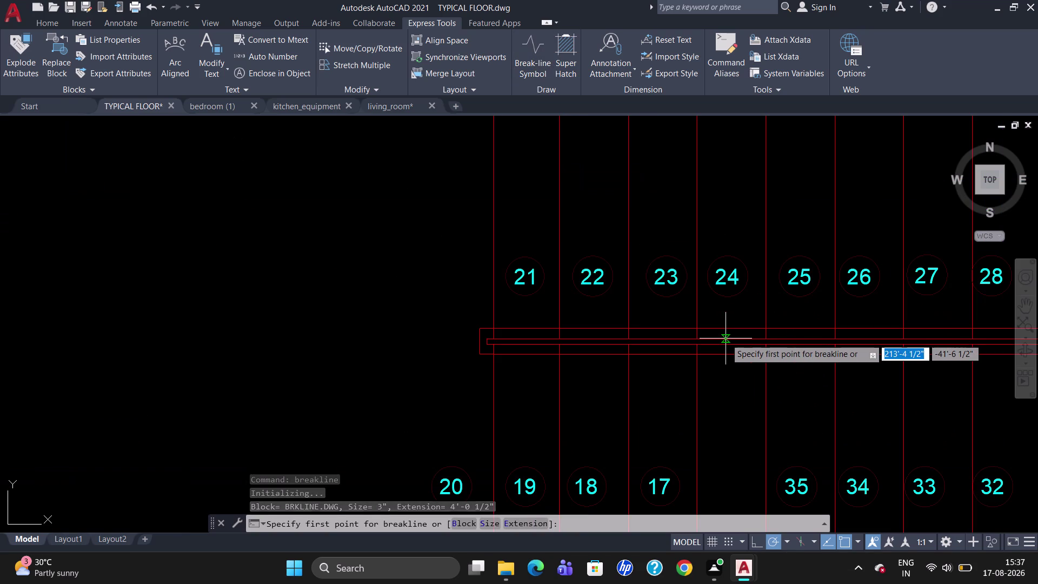
click(726, 339)
scroll(down, 3)
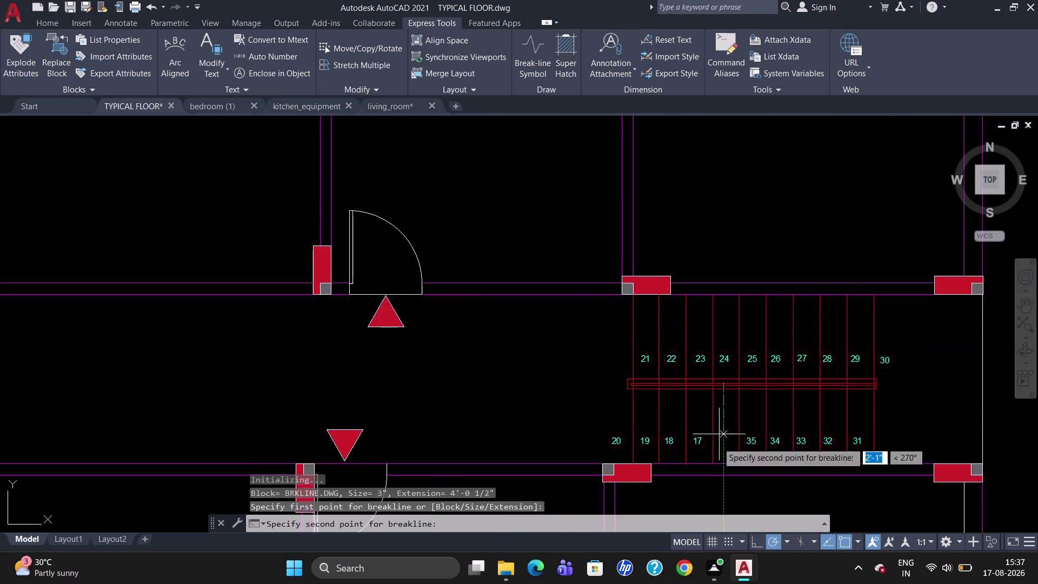
scroll(up, 3)
scroll(up, 3)
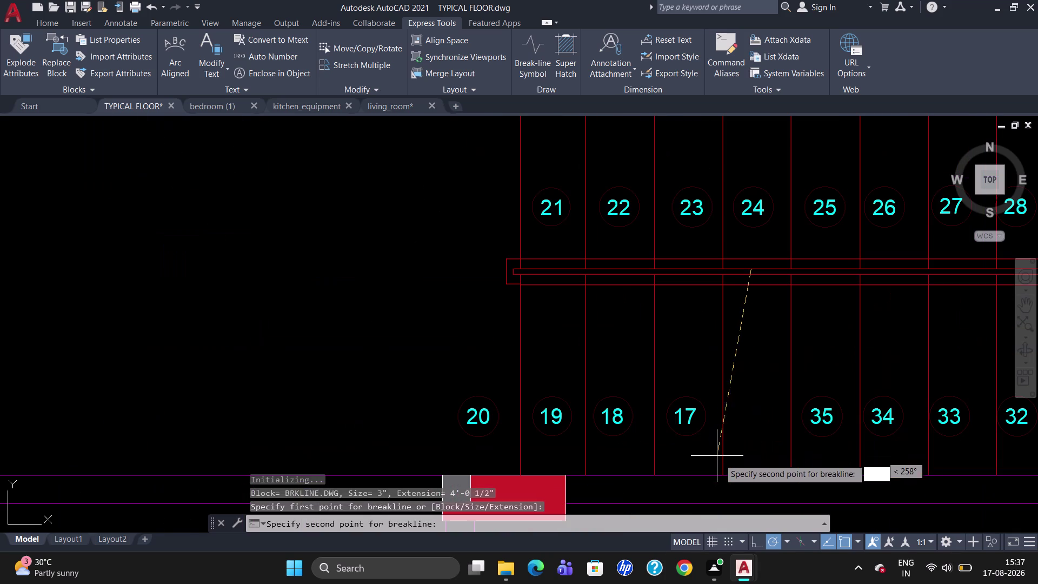
click(723, 471)
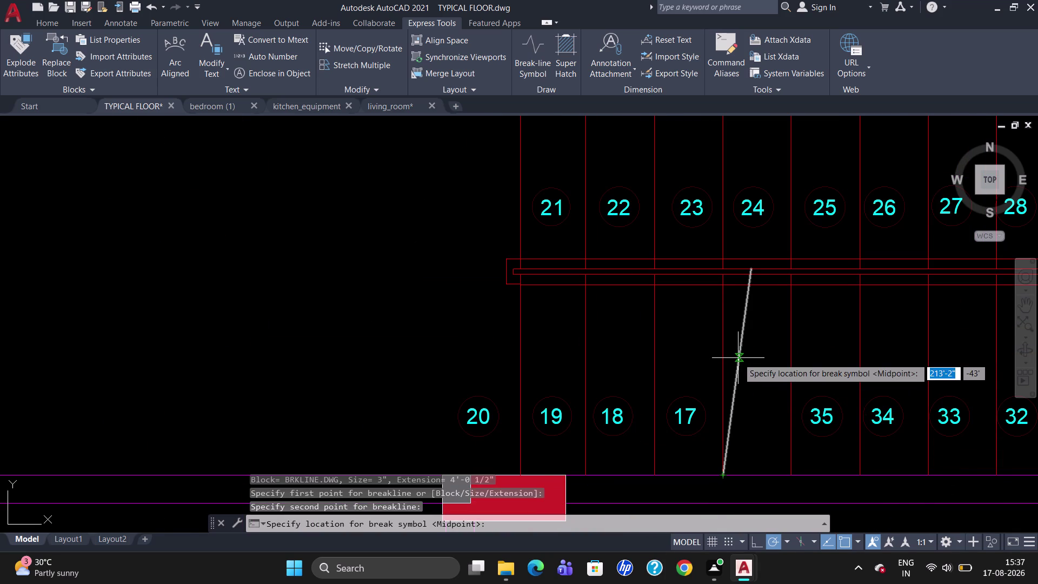
click(738, 359)
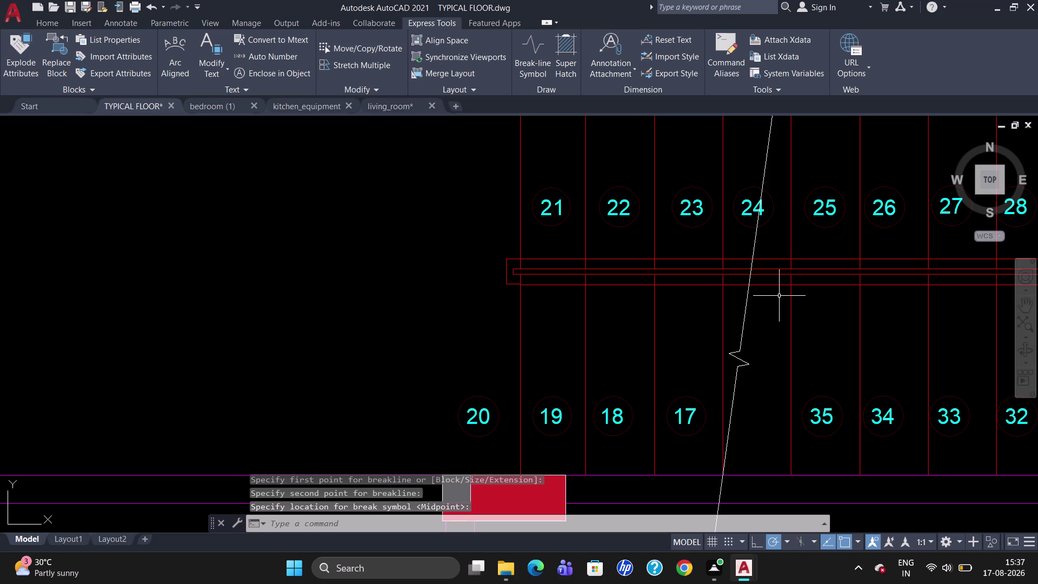
Draw a second, parallel break-line symbol beside the first, with the zigzag at its midpoint.
click(543, 61)
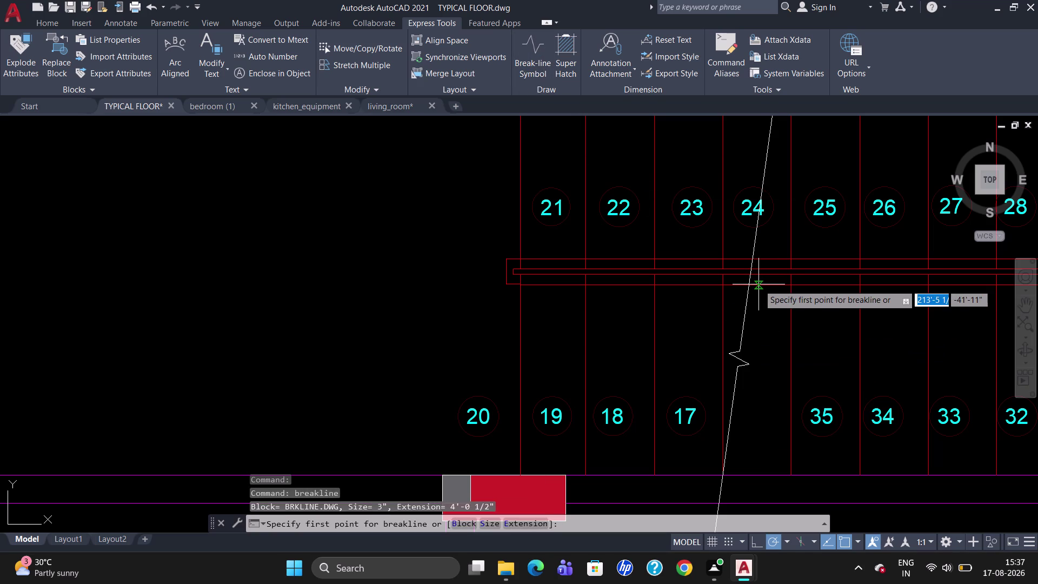
click(764, 267)
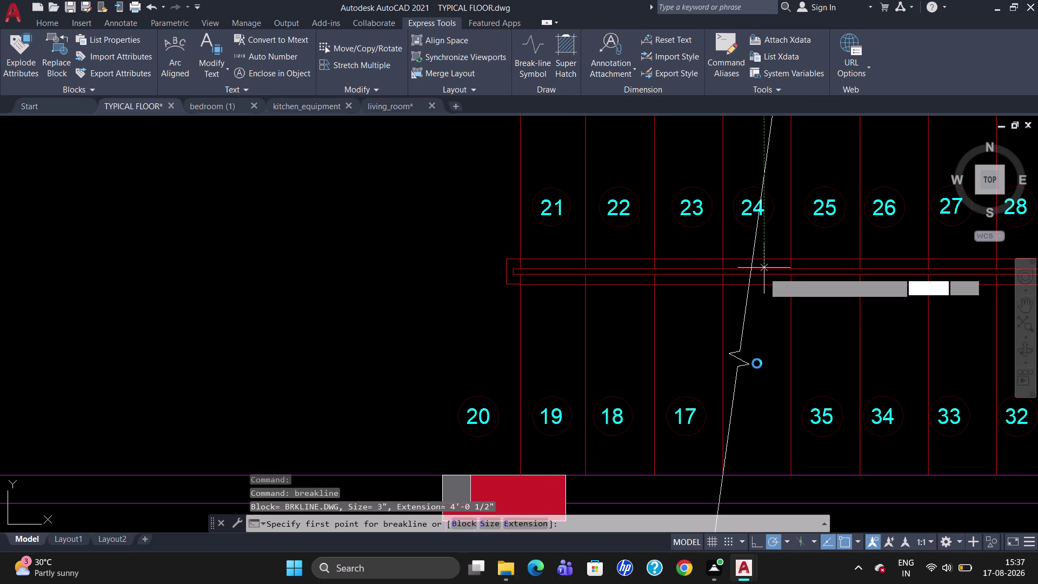
click(740, 474)
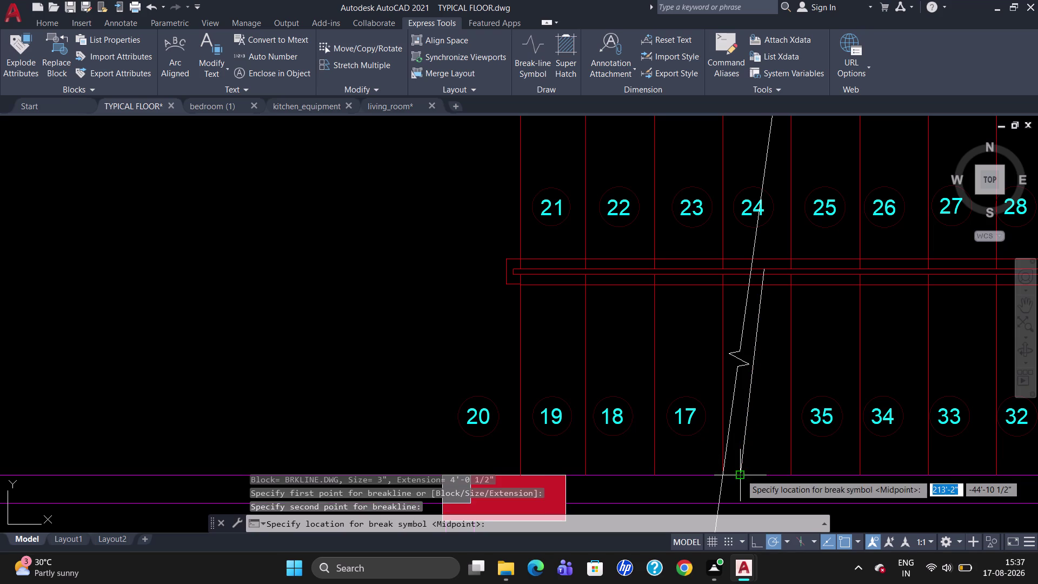
click(757, 370)
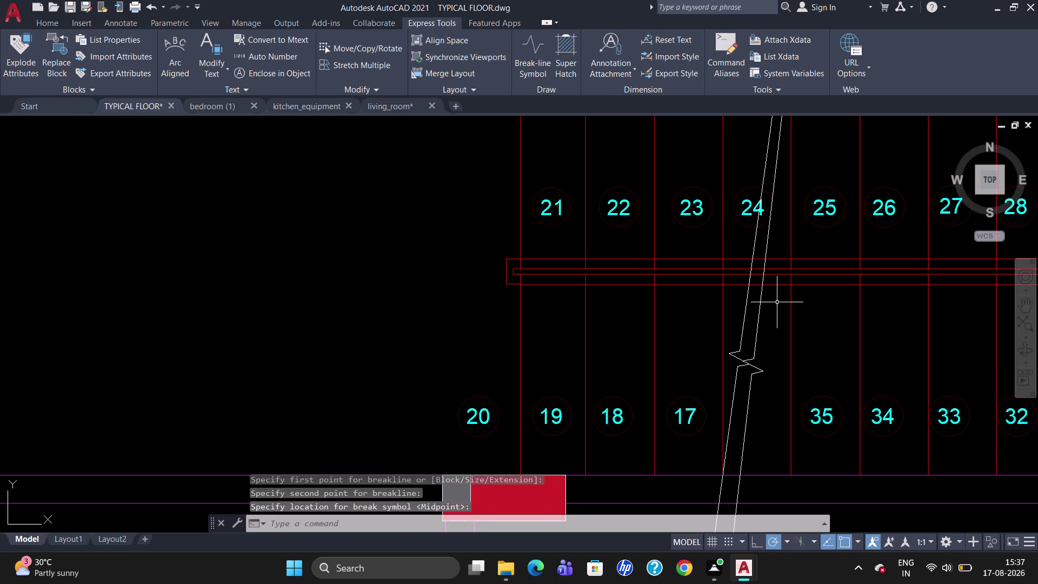
key(Escape)
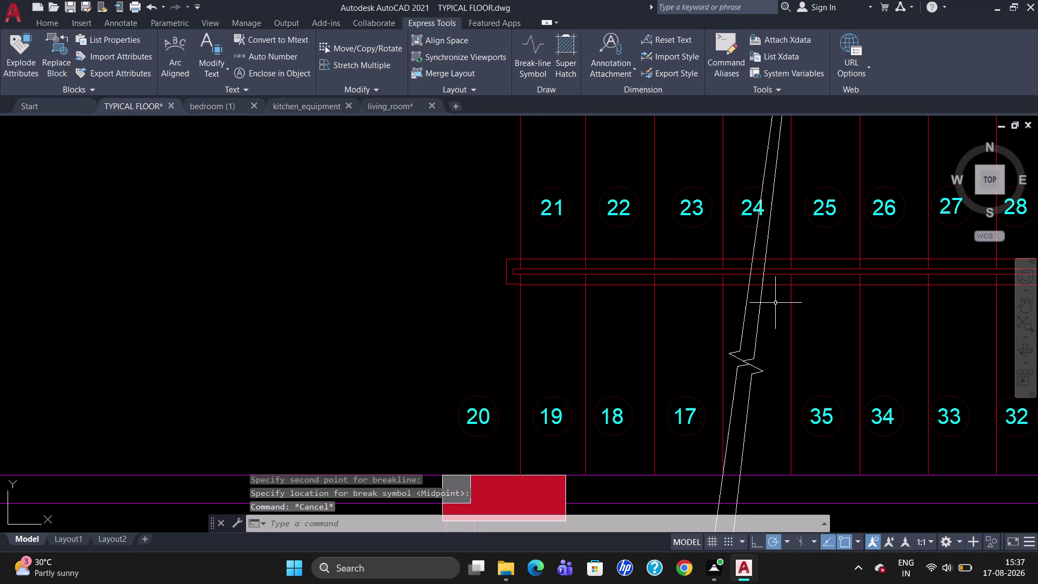
text(TR)
key(Return)
Trim the break lines inside the handrail band, using all objects as cutting edges.
key(Return)
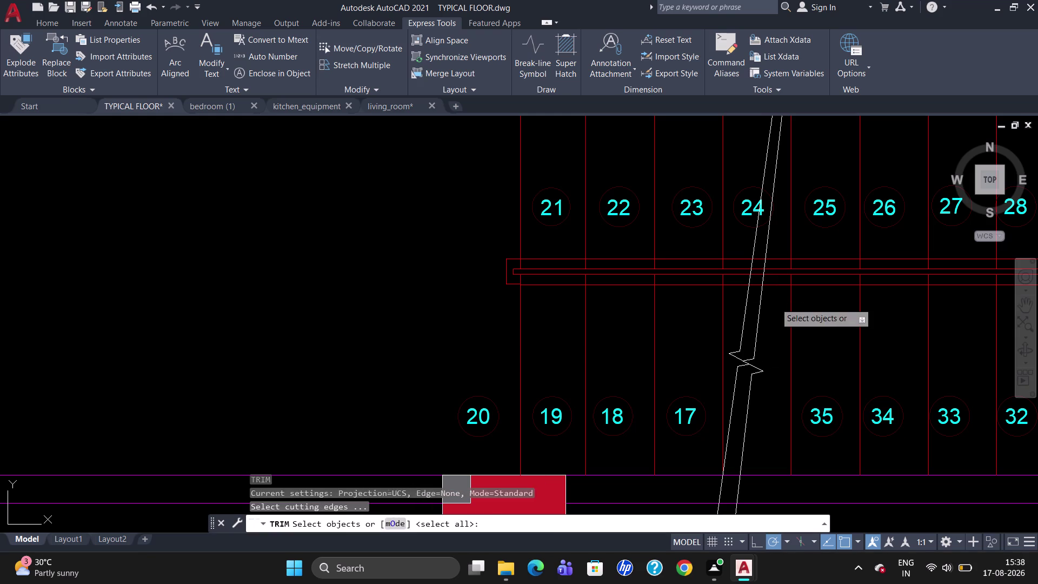
click(757, 239)
click(769, 241)
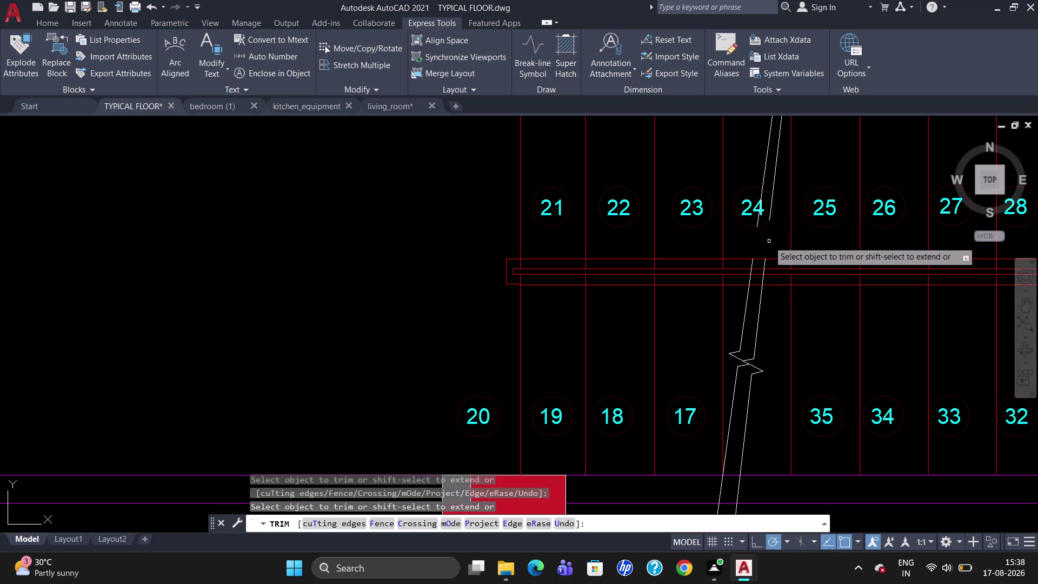
click(764, 262)
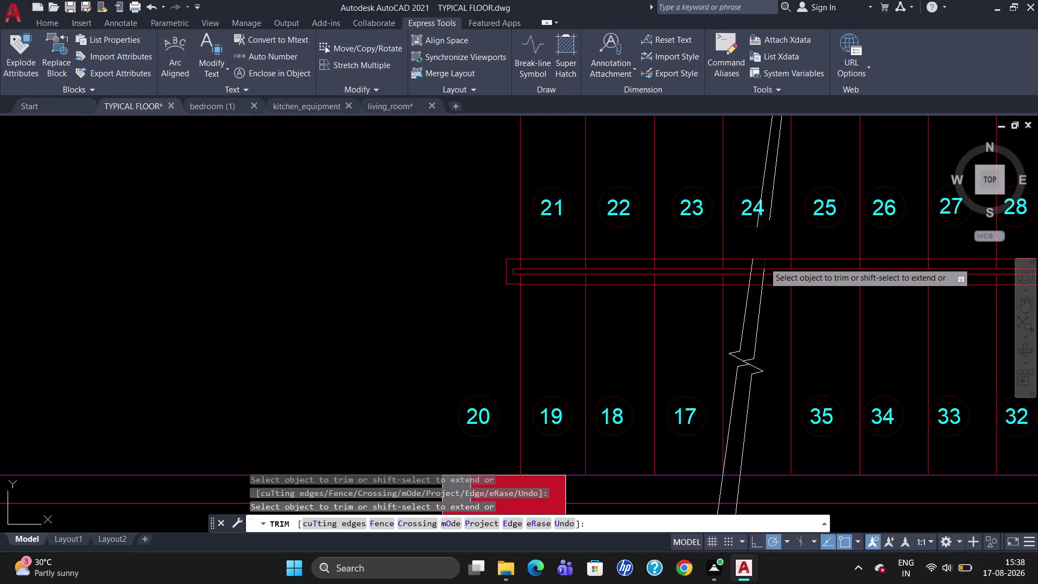
click(759, 270)
click(757, 275)
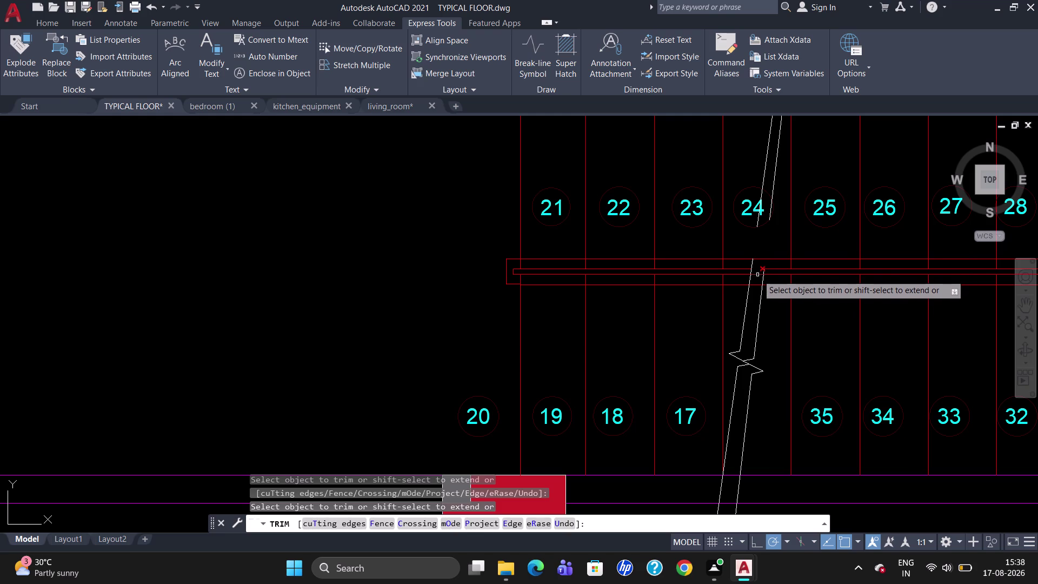
click(754, 263)
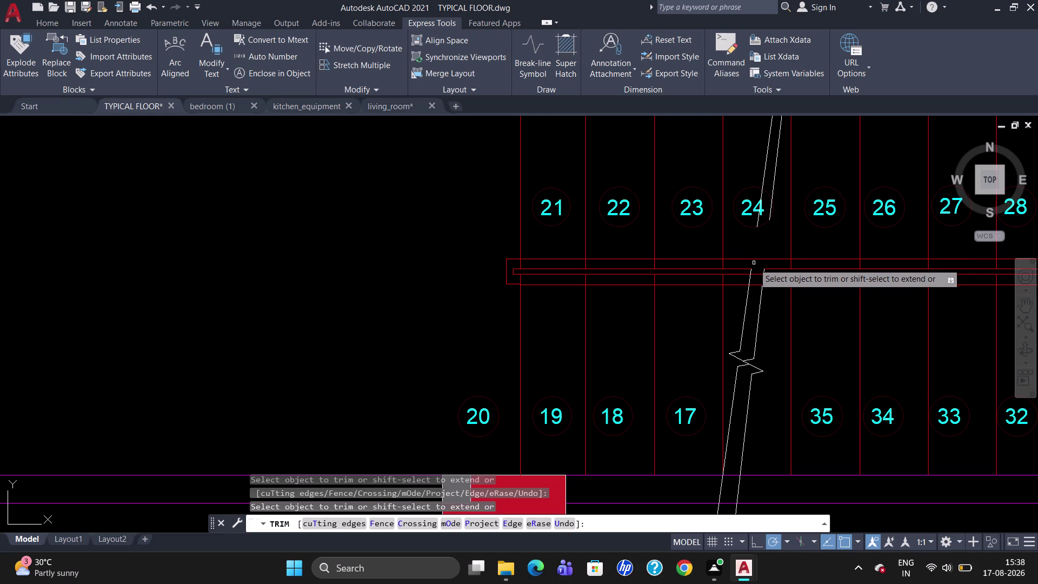
click(755, 273)
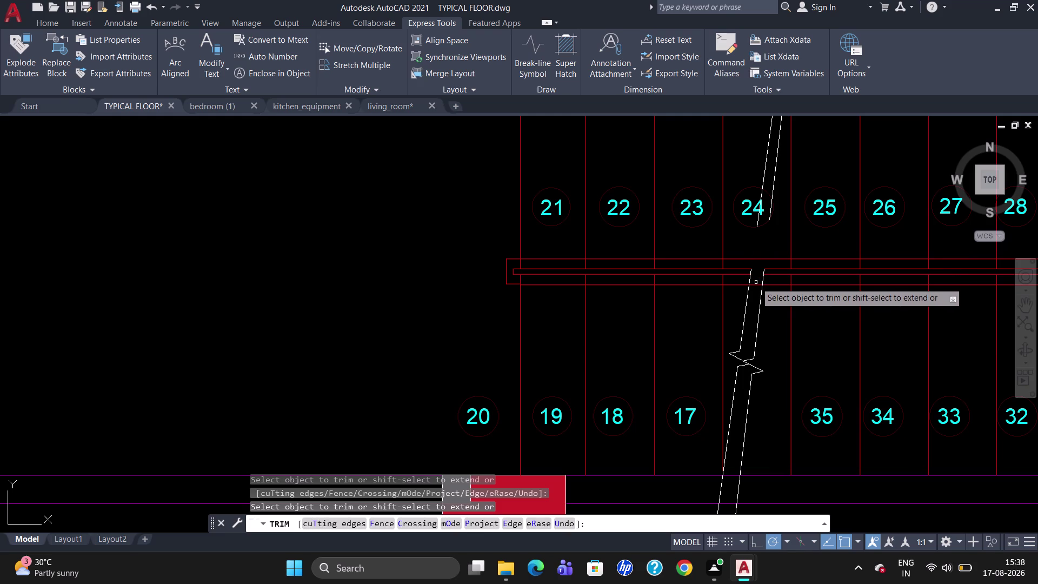
click(756, 284)
scroll(down, 3)
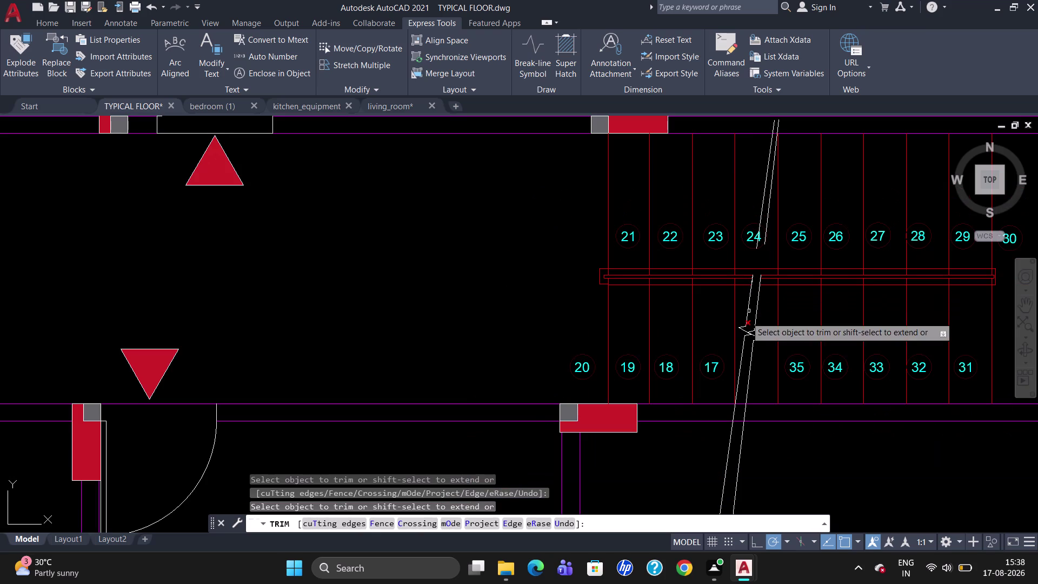
scroll(up, 3)
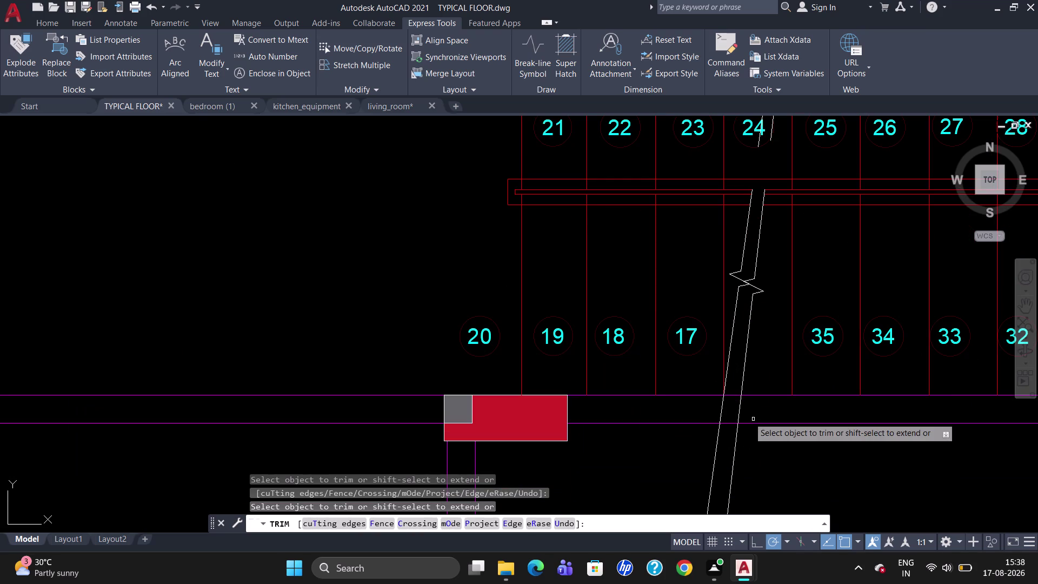
Trim the break-line pieces within the lower wall and select the two stubs below it.
click(734, 403)
click(717, 407)
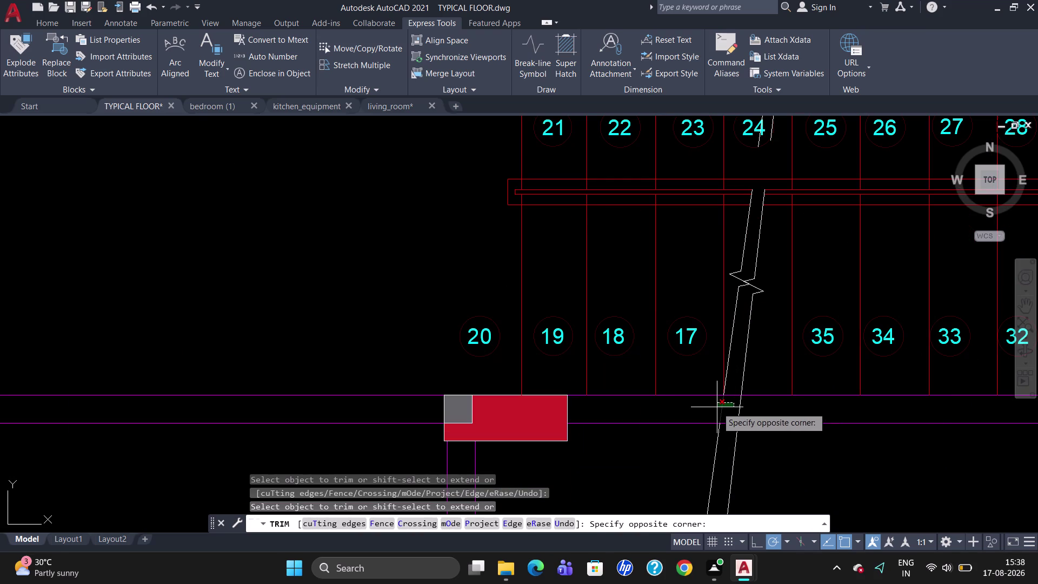
click(717, 407)
click(749, 408)
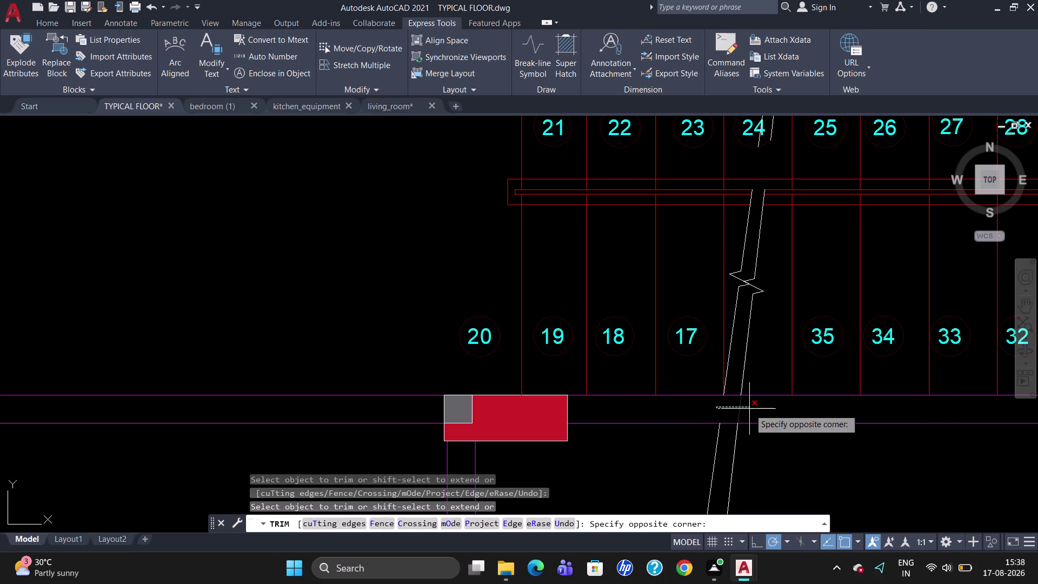
click(749, 409)
key(Escape)
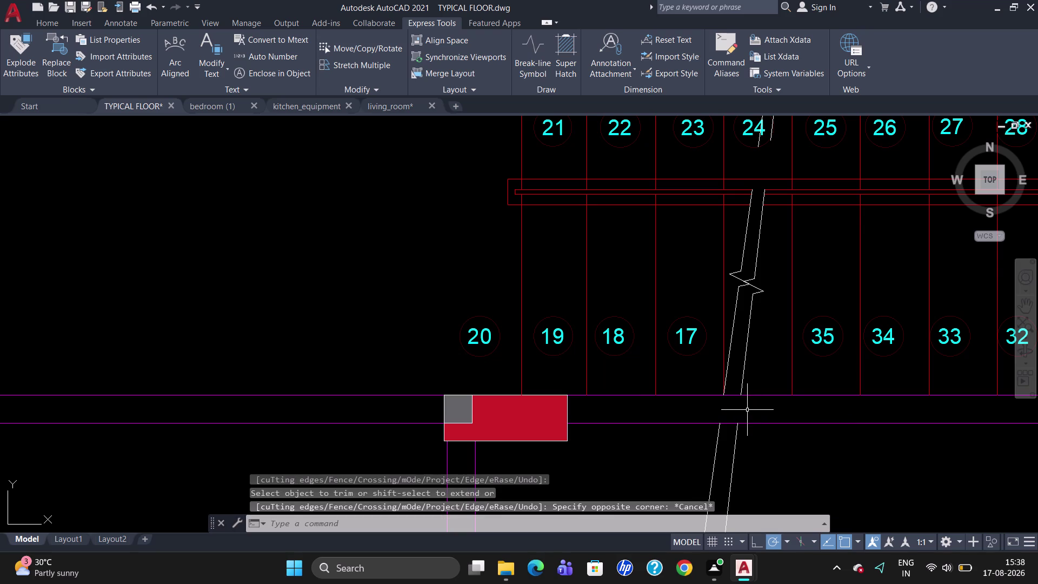
click(711, 479)
key(Escape)
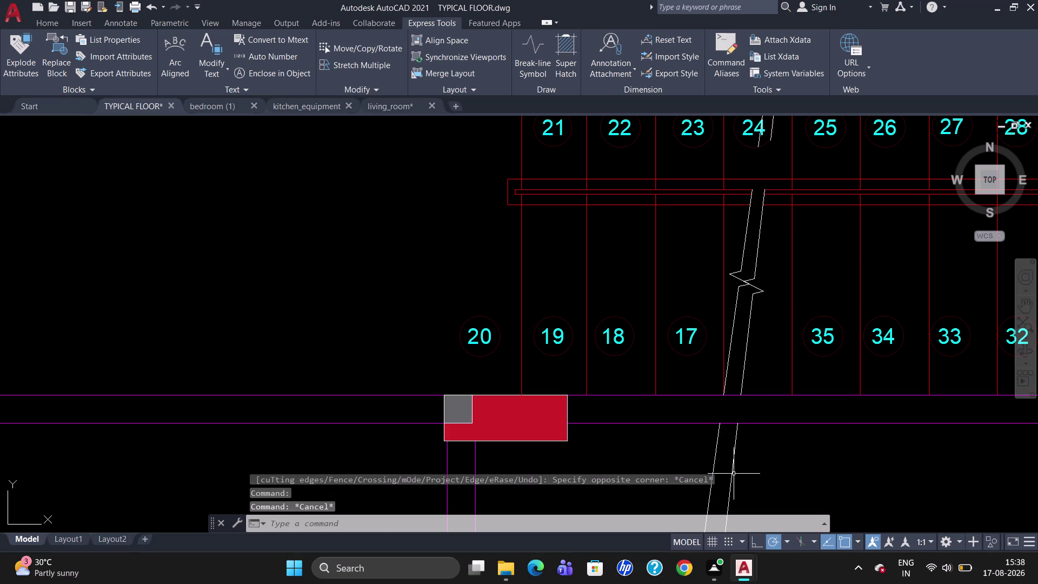
click(733, 473)
click(716, 459)
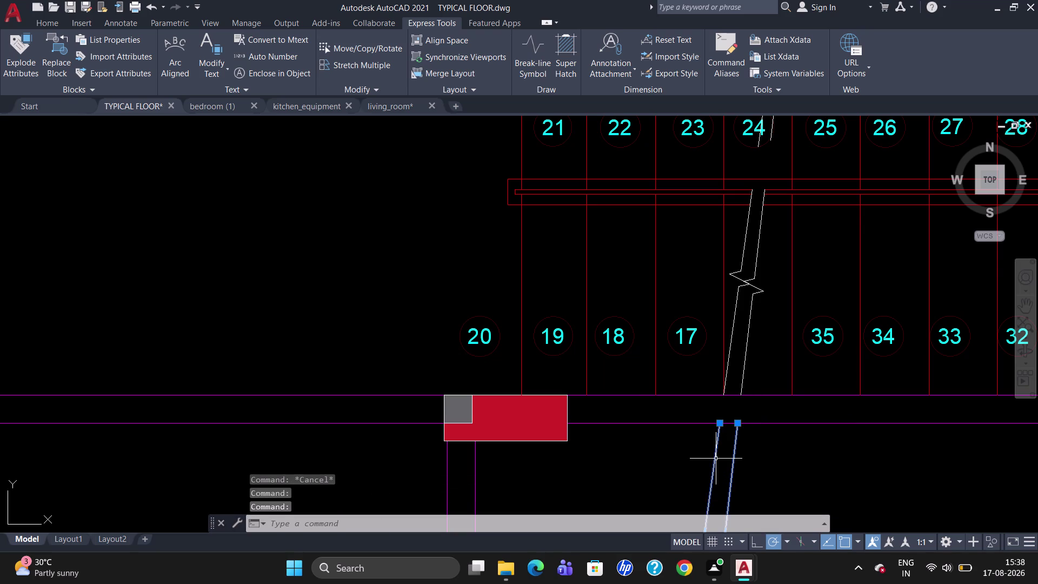
Erase the two break-line stubs below the wall and a stray piece near step 24.
key(Delete)
scroll(down, 3)
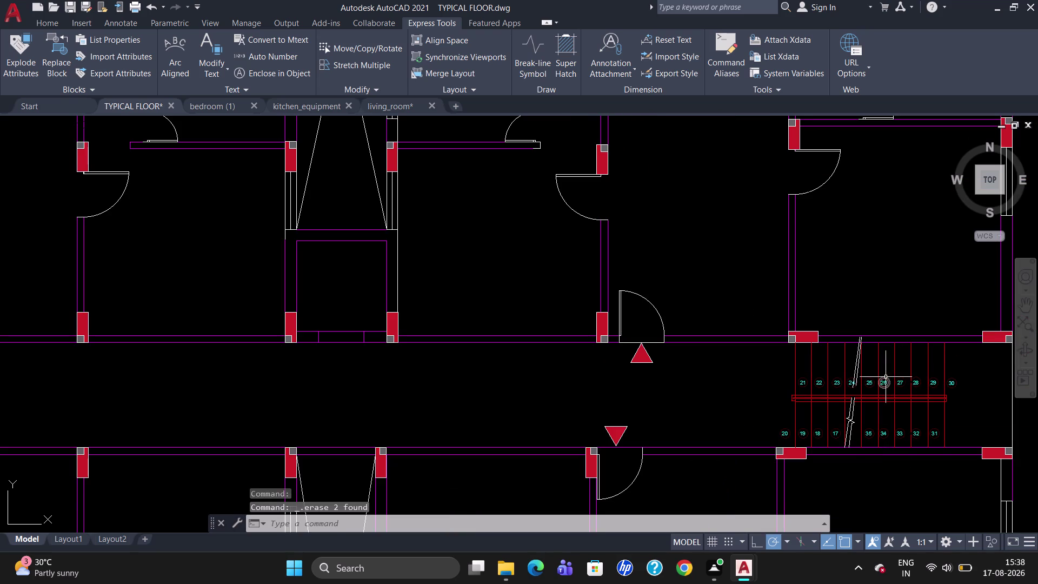
scroll(up, 3)
click(855, 359)
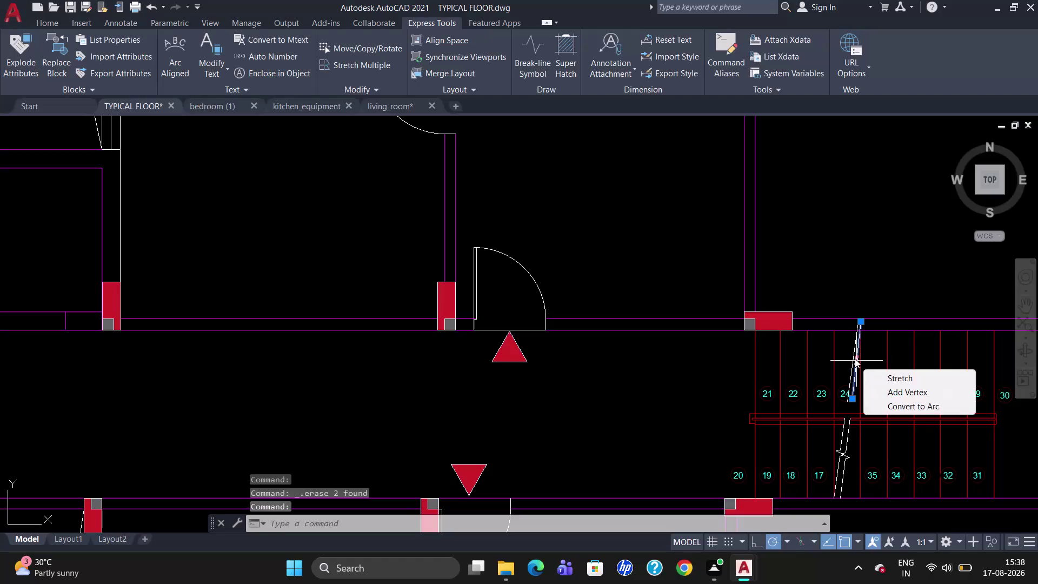
scroll(up, 3)
click(857, 360)
key(Delete)
scroll(down, 3)
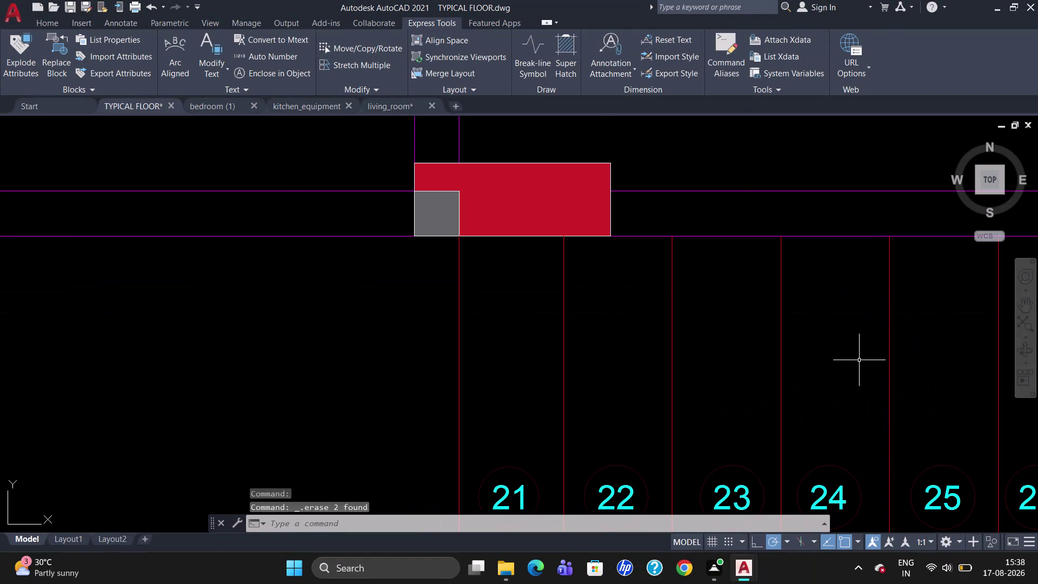
scroll(down, 3)
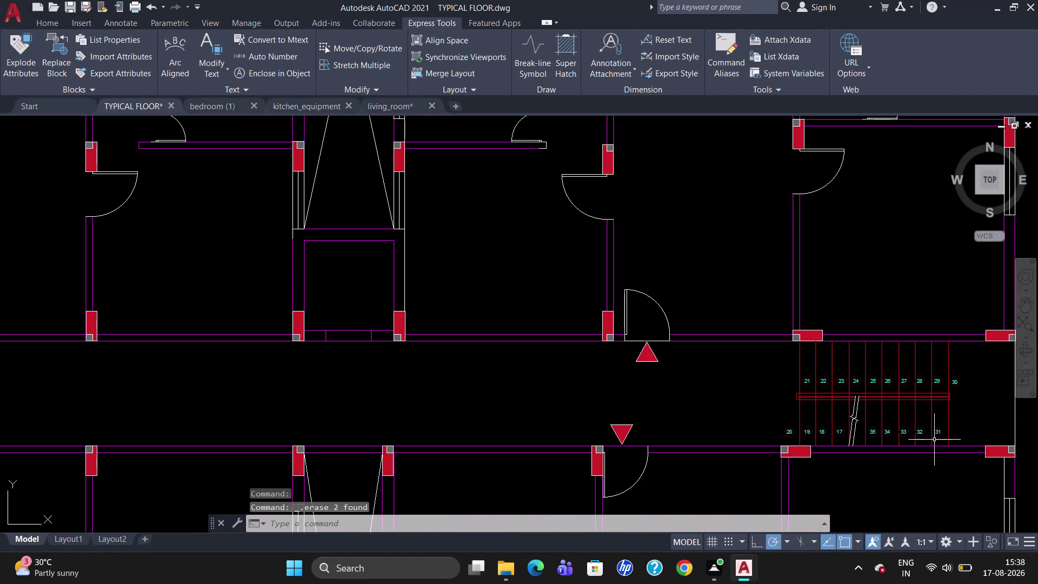
scroll(up, 3)
scroll(down, 3)
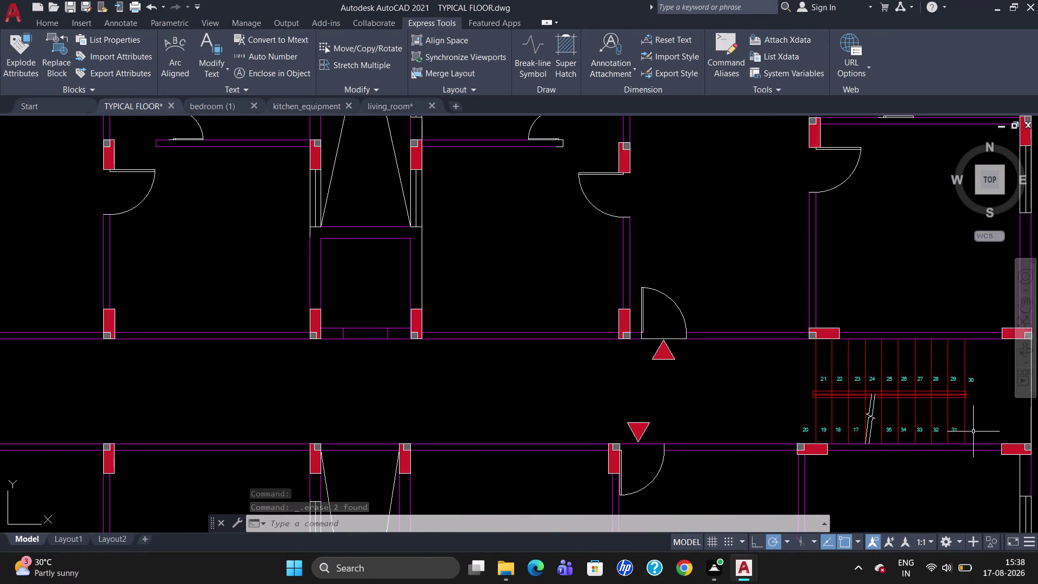
scroll(down, 3)
scroll(up, 3)
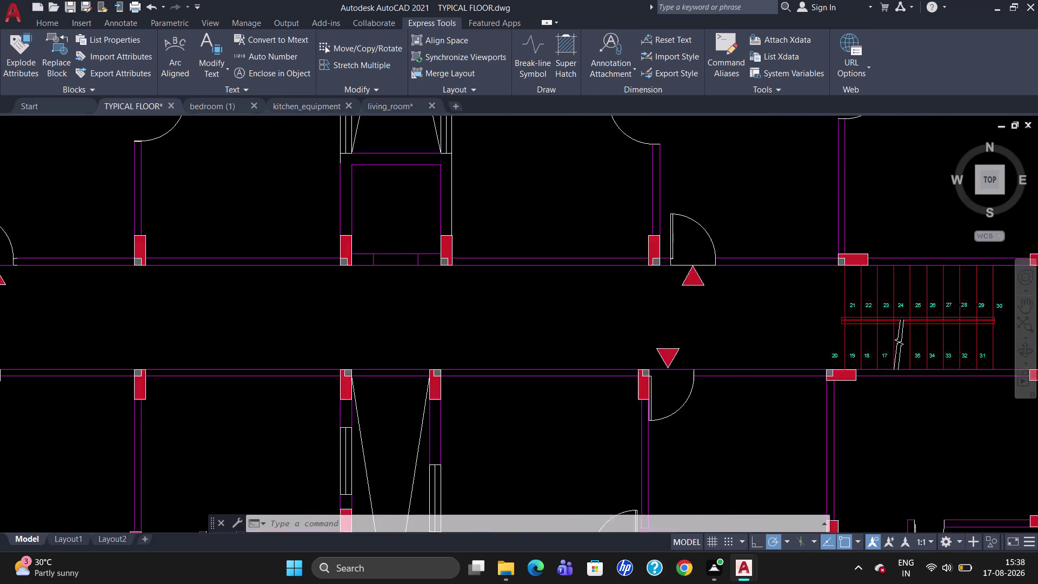